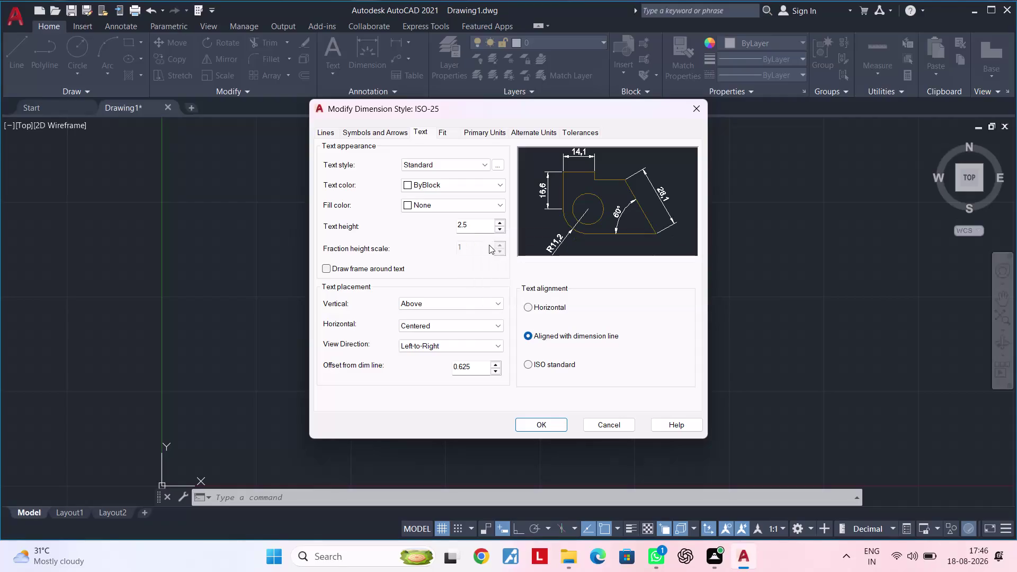
Change the ISO-25 dimension text height to 228 and close the Dimension Style Manager.
drag(474, 224, 428, 227)
key(BackSpace)
text(228)
click(552, 429)
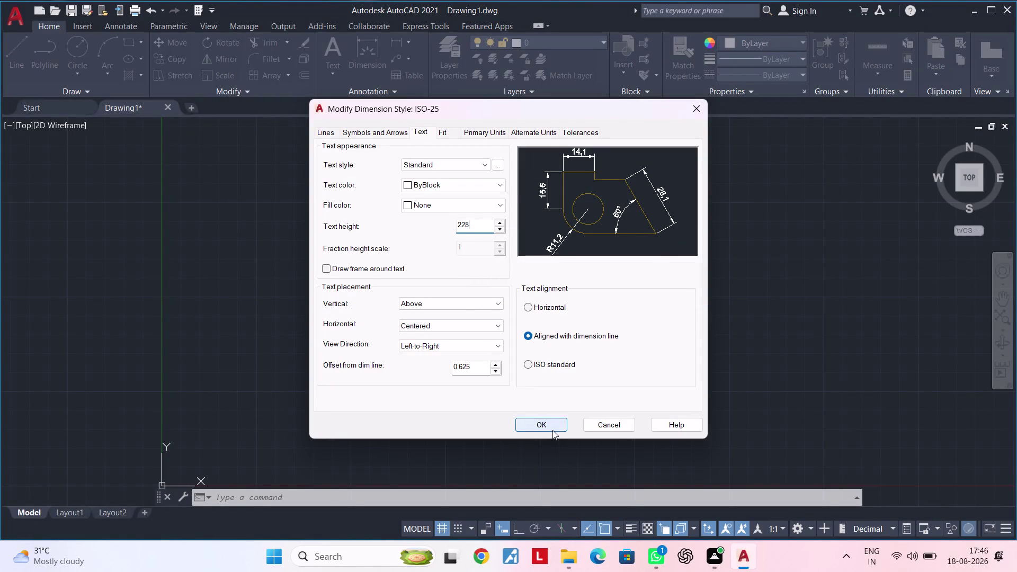
click(670, 205)
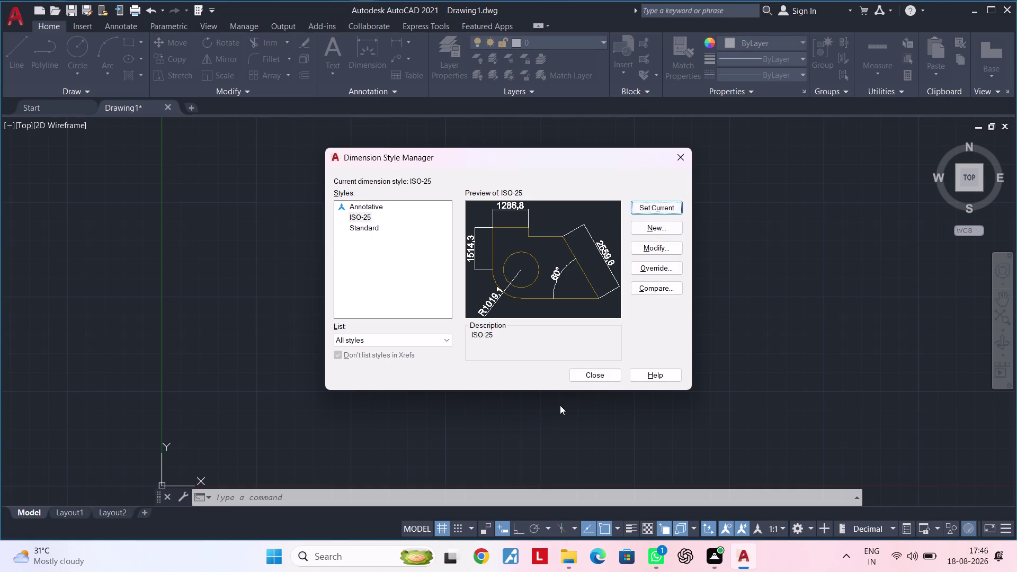
click(592, 374)
scroll(down, 3)
middle_drag(454, 335, 309, 378)
scroll(down, 3)
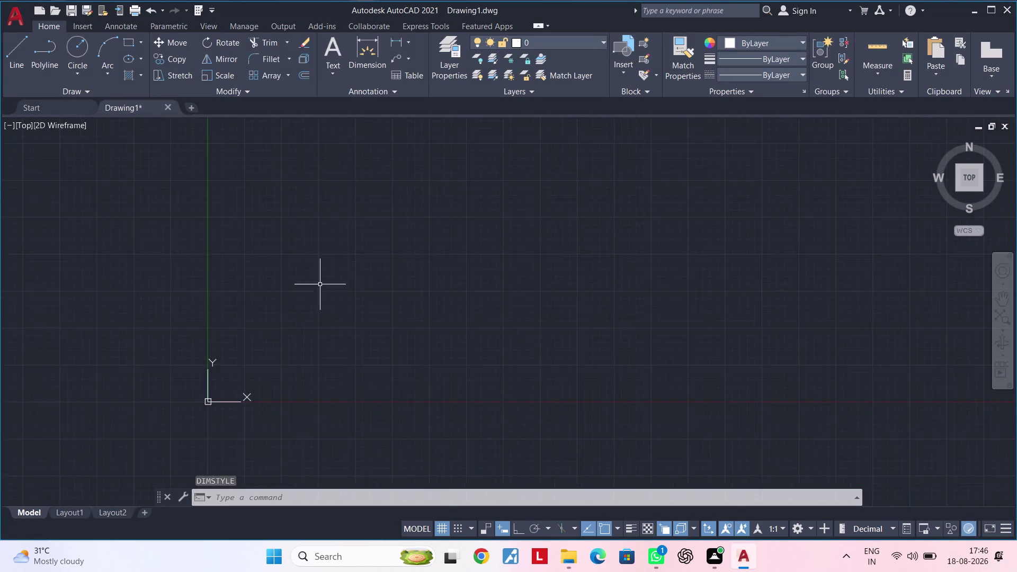
Place a vertical construction line with XLINE's Ver option.
middle_drag(306, 313, 244, 381)
middle_drag(316, 221, 233, 314)
key(Escape)
key(Escape)
middle_drag(316, 182, 281, 274)
key(Escape)
key(Escape)
scroll(down, 3)
middle_drag(276, 241, 231, 309)
key(Escape)
key(Escape)
key(Escape)
key(Escape)
key(Escape)
key(Escape)
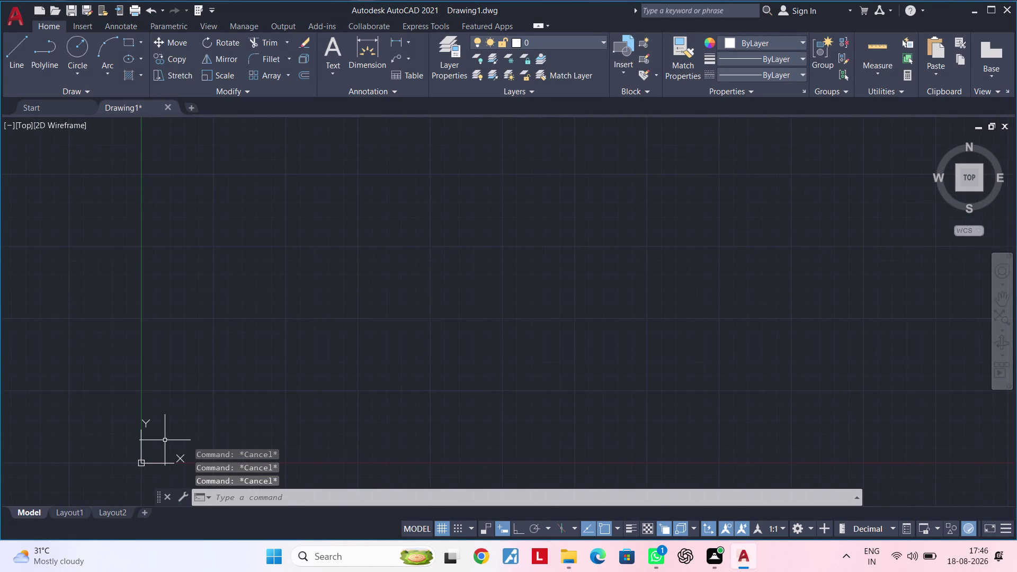
key(Escape)
key(Escape)
key(Escape)
scroll(down, 3)
middle_drag(342, 253, 204, 443)
middle_drag(289, 230, 255, 319)
key(Escape)
key(Escape)
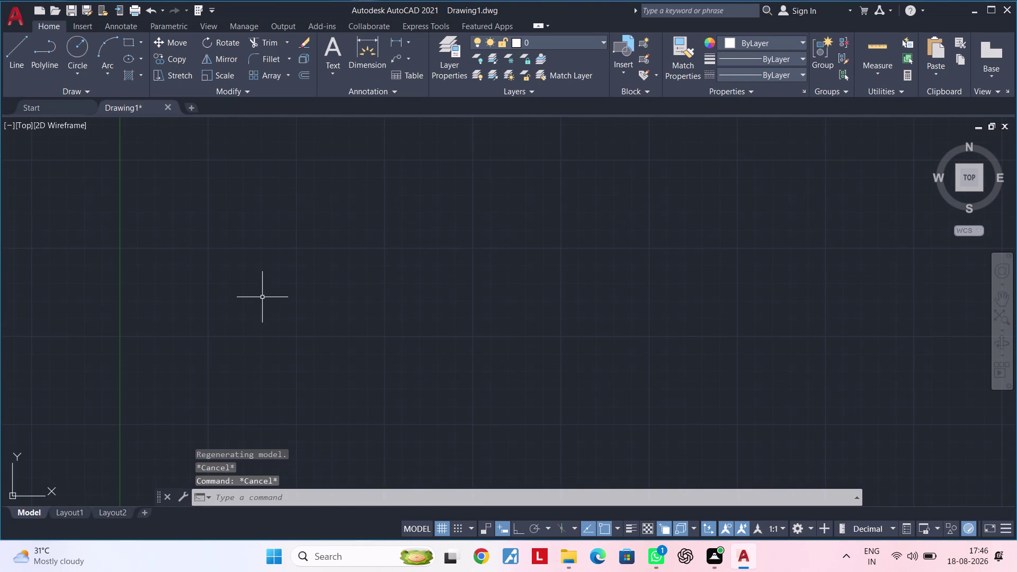
key(x)
key(l)
key(space)
text(v)
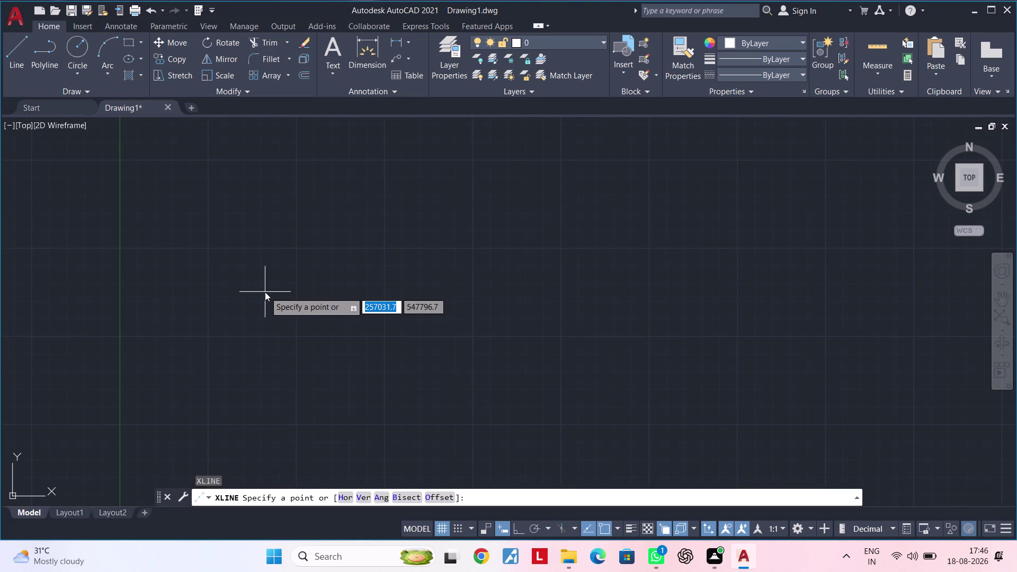
key(space)
click(350, 273)
key(Escape)
key(Escape)
Offset the vertical line 2800 units to the right.
middle_drag(394, 232, 372, 293)
scroll(down, 3)
middle_drag(362, 287, 320, 304)
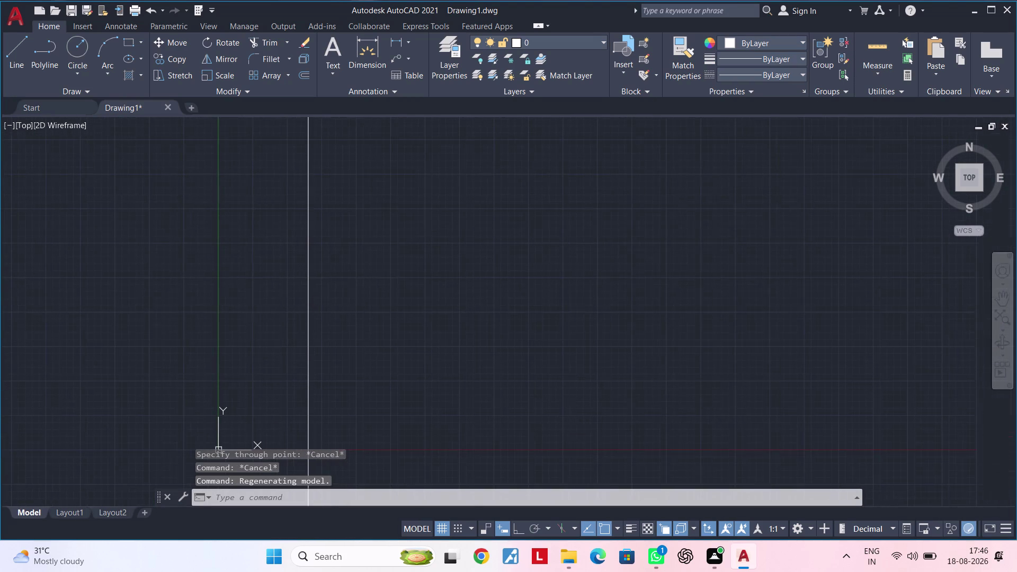
key(Escape)
key(Escape)
key(Escape)
key(Escape)
key(Escape)
key(Escape)
key(Escape)
key(Escape)
key(Escape)
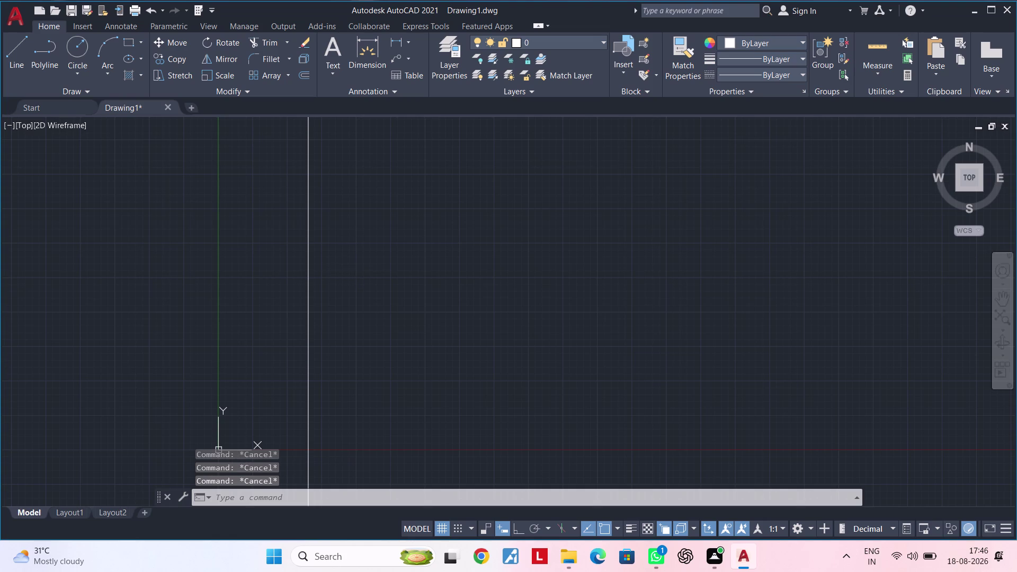
key(Escape)
key(x)
key(l)
key(space)
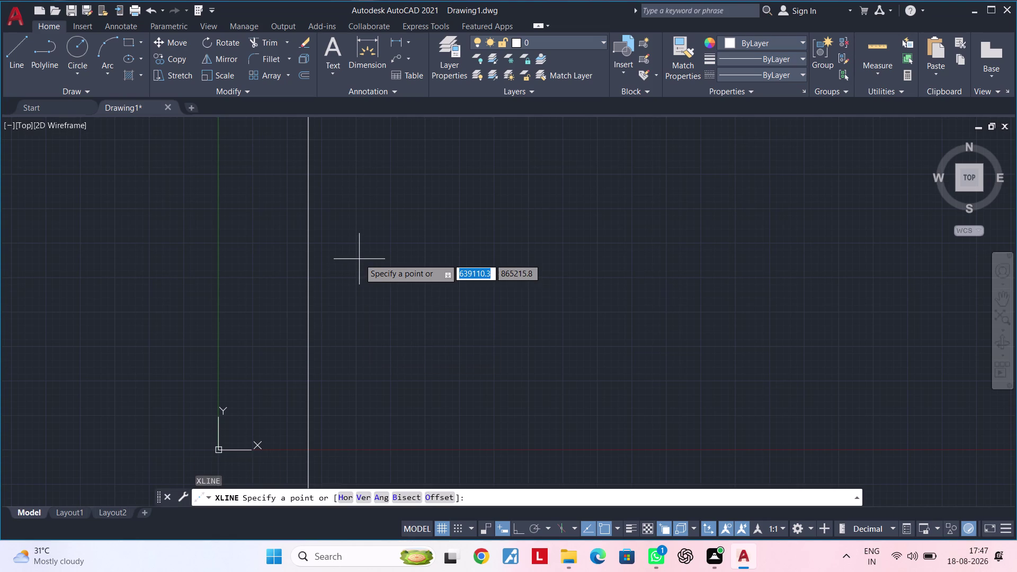
key(Escape)
key(Escape)
middle_drag(329, 216, 323, 266)
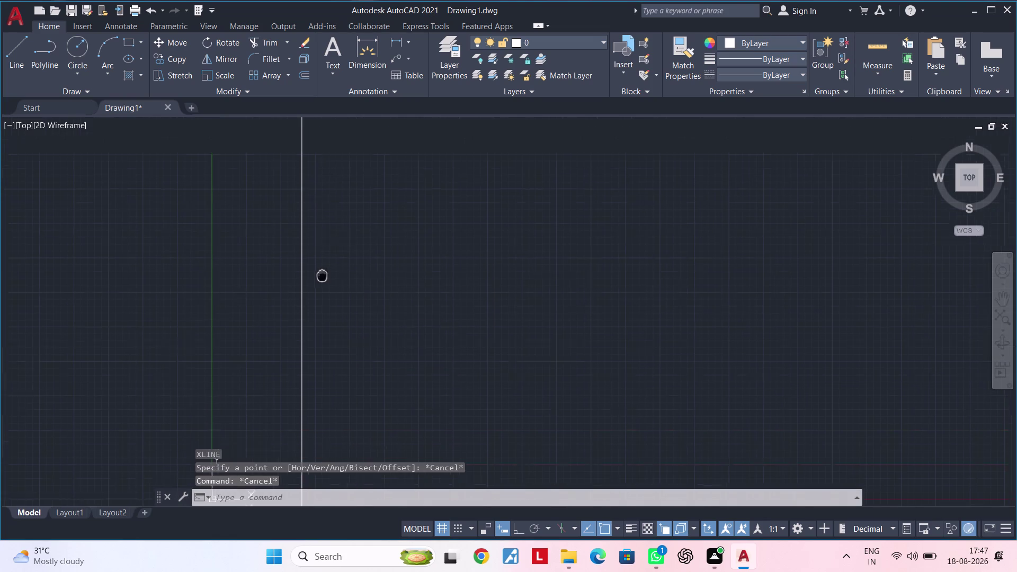
middle_drag(323, 266, 320, 281)
key(Escape)
key(Escape)
text(of)
key(space)
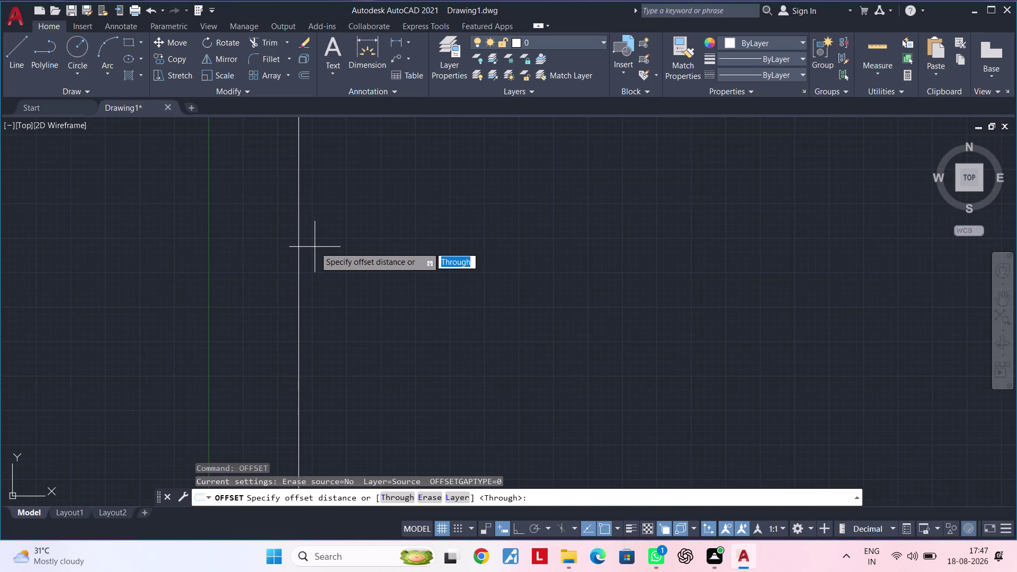
key(Escape)
key(Escape)
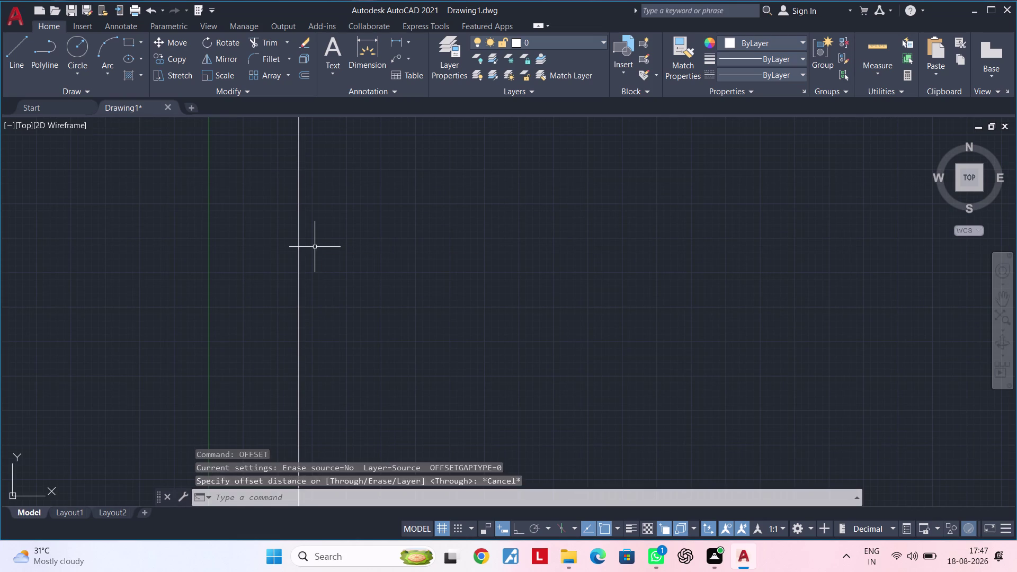
key(Escape)
text(of 2)
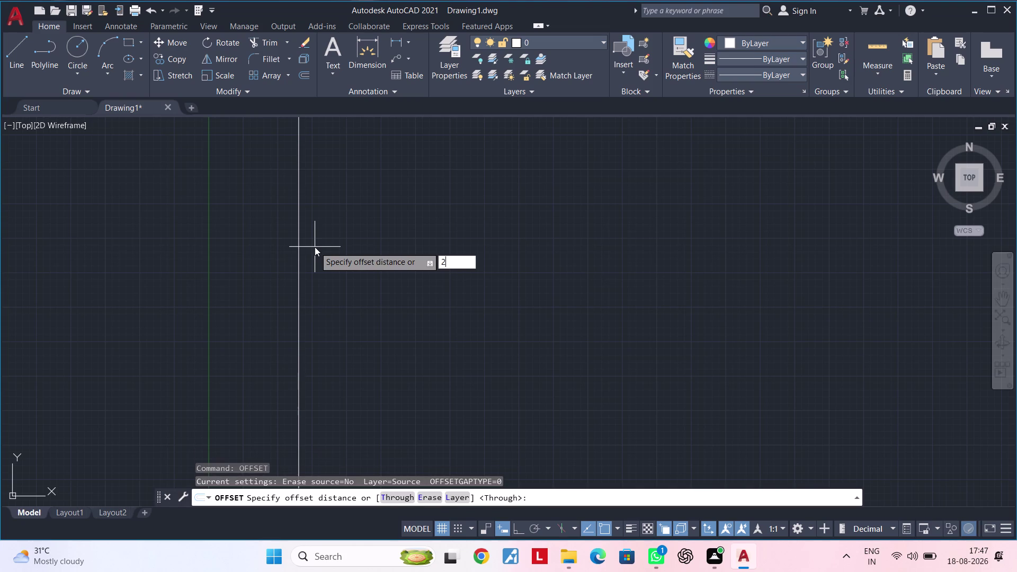
text(800)
key(Return)
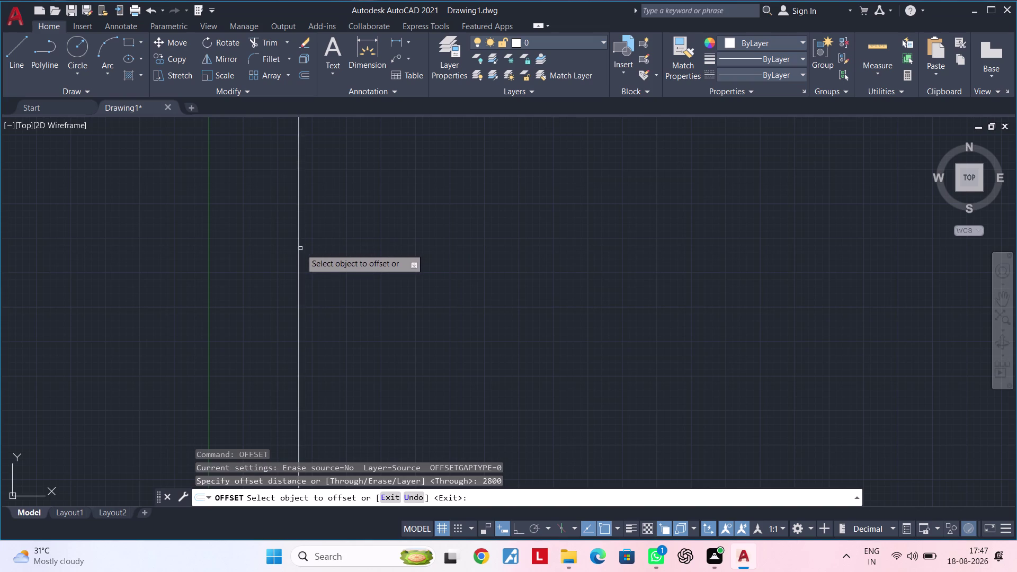
click(300, 248)
click(419, 249)
scroll(up, 3)
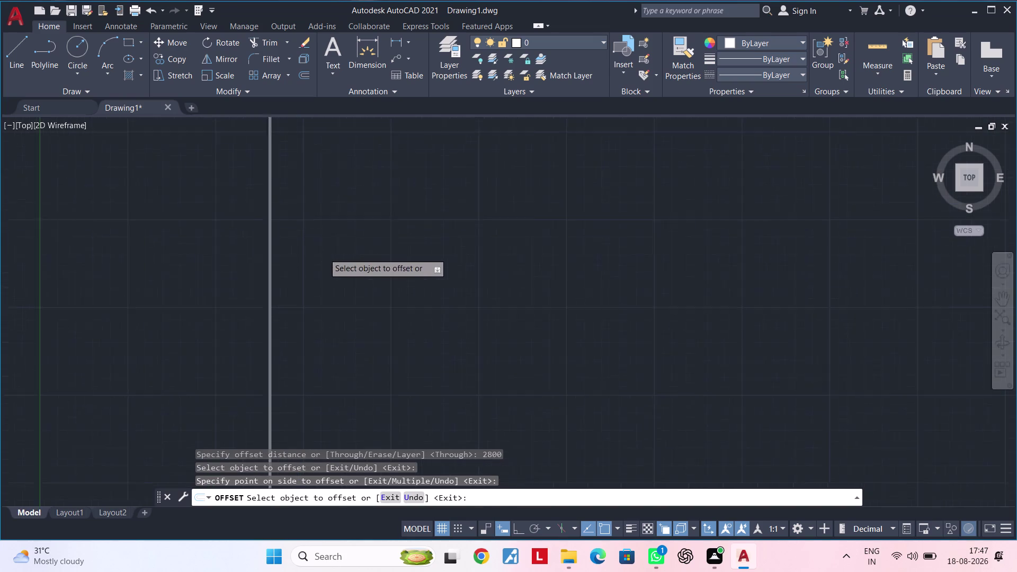
scroll(up, 3)
scroll(up, 3)
middle_drag(177, 274, 551, 287)
scroll(up, 3)
scroll(up, 3)
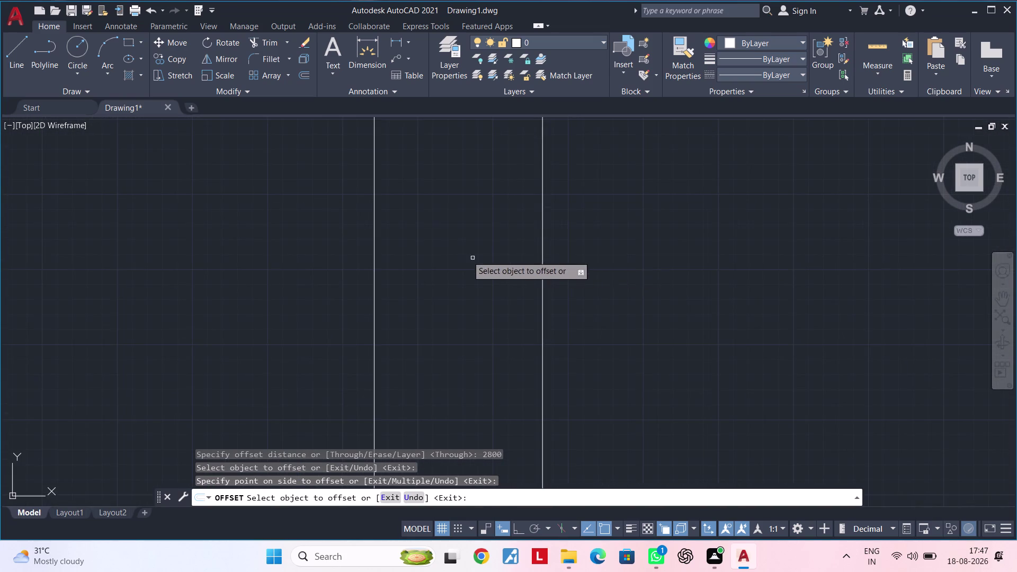
scroll(up, 3)
middle_drag(460, 243, 447, 360)
scroll(down, 3)
middle_drag(450, 295, 433, 374)
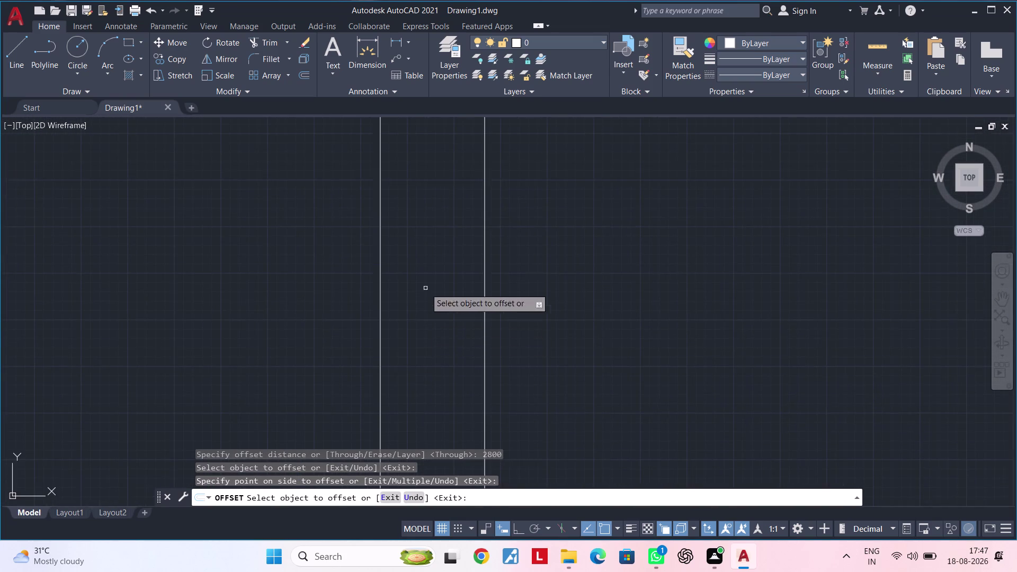
middle_drag(426, 288, 432, 237)
scroll(up, 3)
middle_drag(425, 248, 413, 314)
key(Escape)
key(Escape)
key(Escape)
key(Escape)
key(Escape)
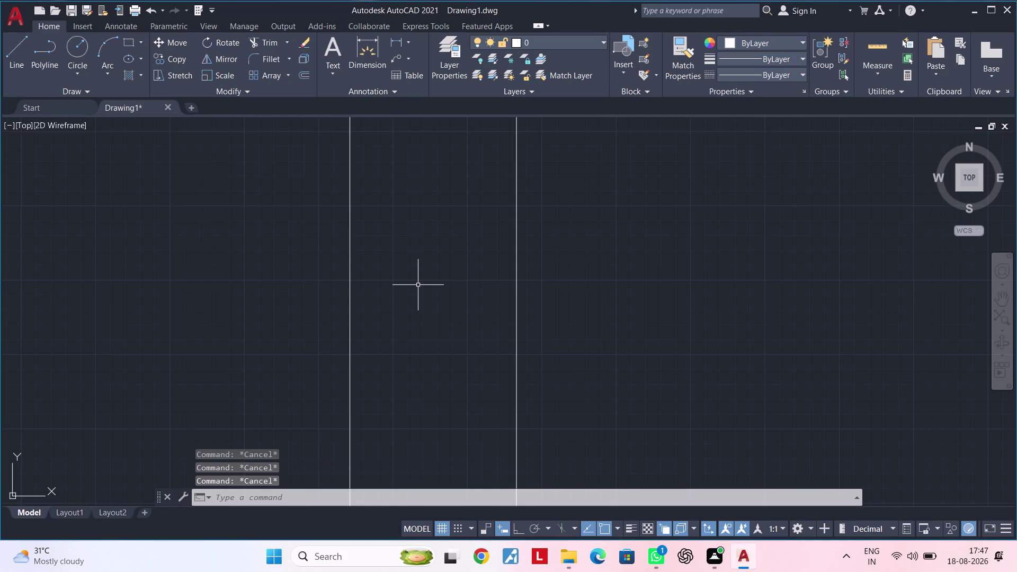
text(xl h)
key(space)
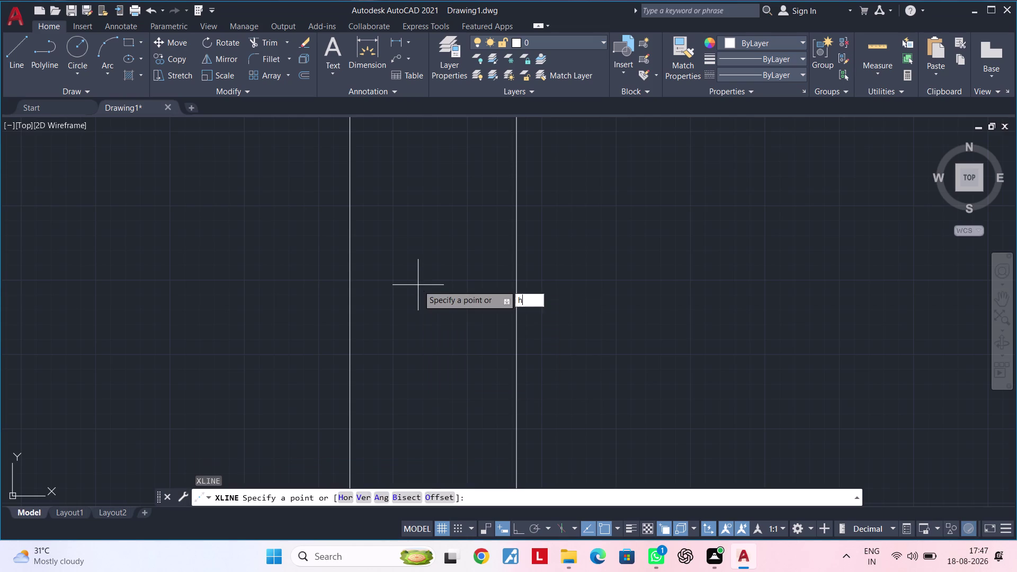
Place a horizontal construction line across both vertical lines.
click(416, 228)
key(Escape)
key(Escape)
Trim the overhanging line ends so the horizontal caps both verticals.
text(tr)
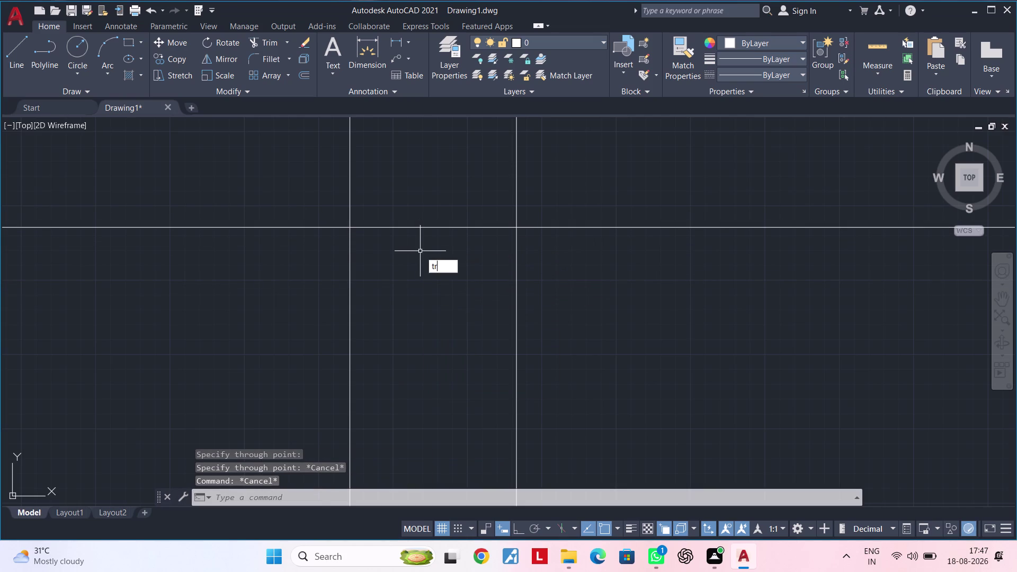
key(space)
drag(267, 178, 560, 185)
drag(579, 187, 580, 192)
drag(582, 205, 585, 269)
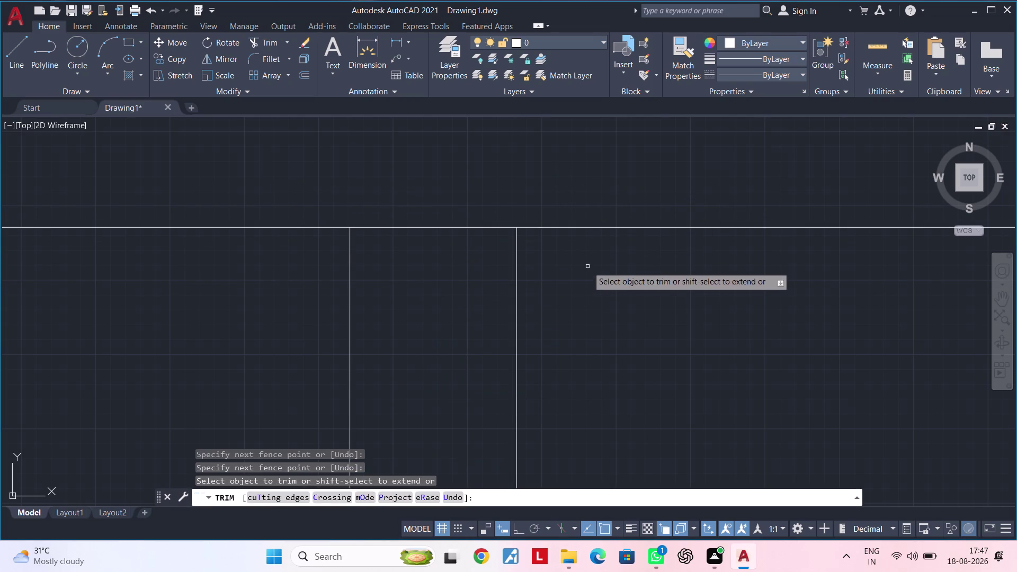
drag(590, 236, 594, 225)
drag(602, 210, 604, 204)
click(605, 203)
click(257, 200)
drag(258, 219, 268, 290)
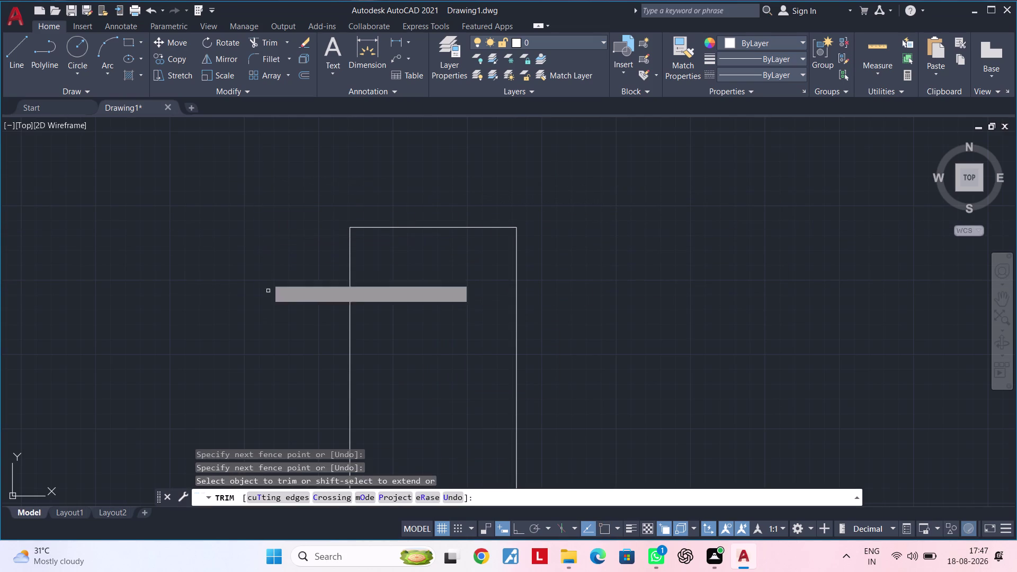
key(Escape)
key(Escape)
scroll(up, 3)
middle_drag(362, 244, 557, 191)
key(Escape)
key(Escape)
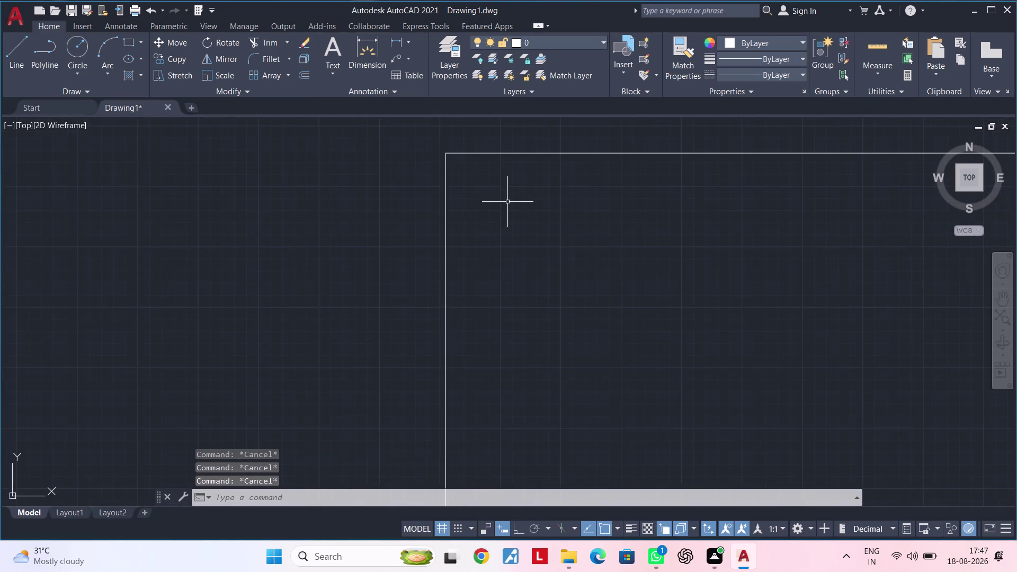
middle_drag(469, 213, 429, 242)
key(Escape)
key(Escape)
middle_drag(427, 219, 383, 260)
key(Escape)
key(Escape)
key(Escape)
key(Escape)
key(Escape)
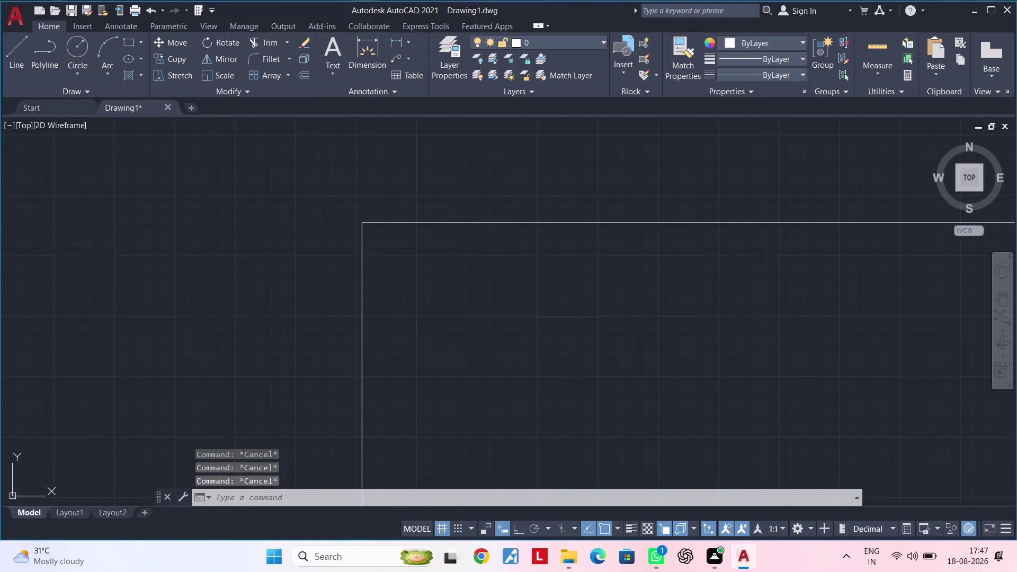
key(Escape)
key(Escape)
key(Escape)
key(Escape)
key(Escape)
key(Escape)
key(Escape)
key(Escape)
key(Escape)
key(Escape)
key(Escape)
key(Escape)
key(Escape)
key(Escape)
key(Escape)
text(of 45)
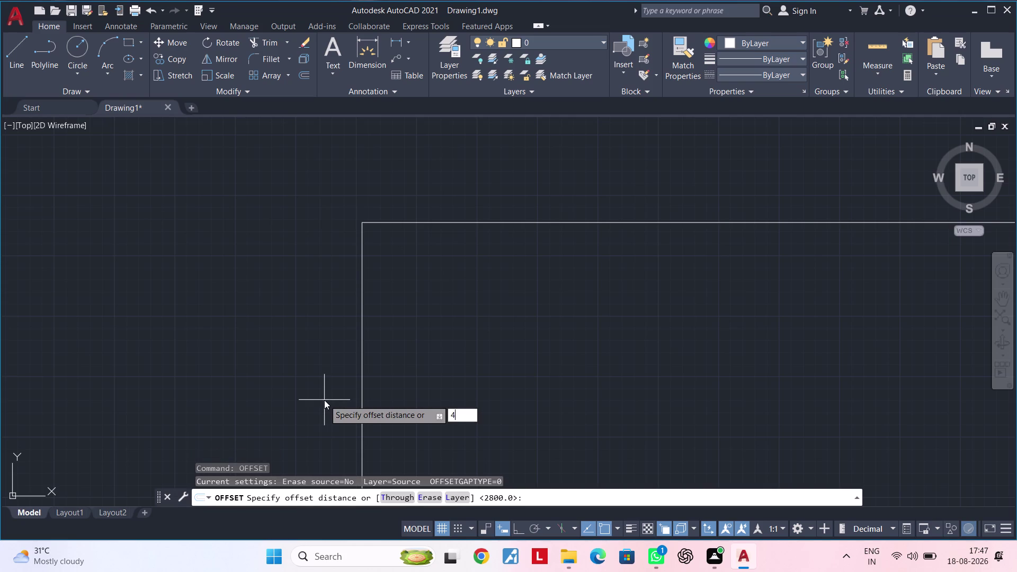
Offset the left wall line 450 into the outline, then copy the counter line at 50.
text(0)
key(Return)
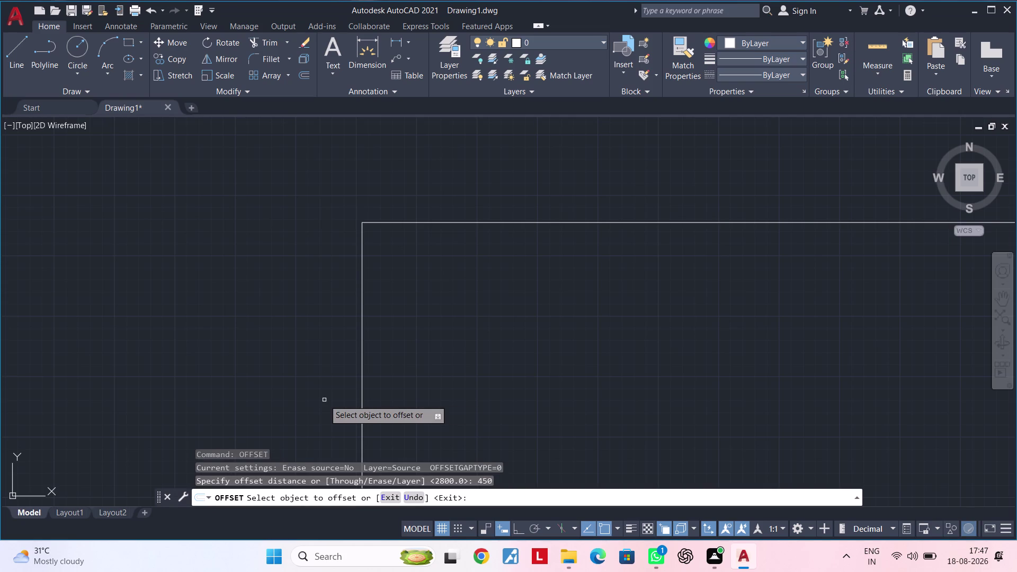
click(361, 287)
click(442, 279)
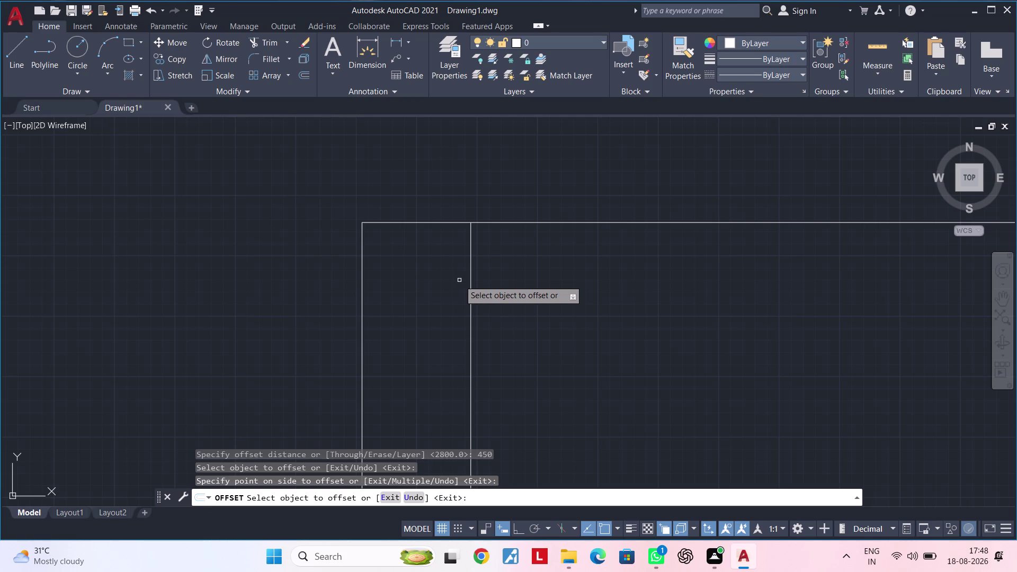
key(space)
key(space)
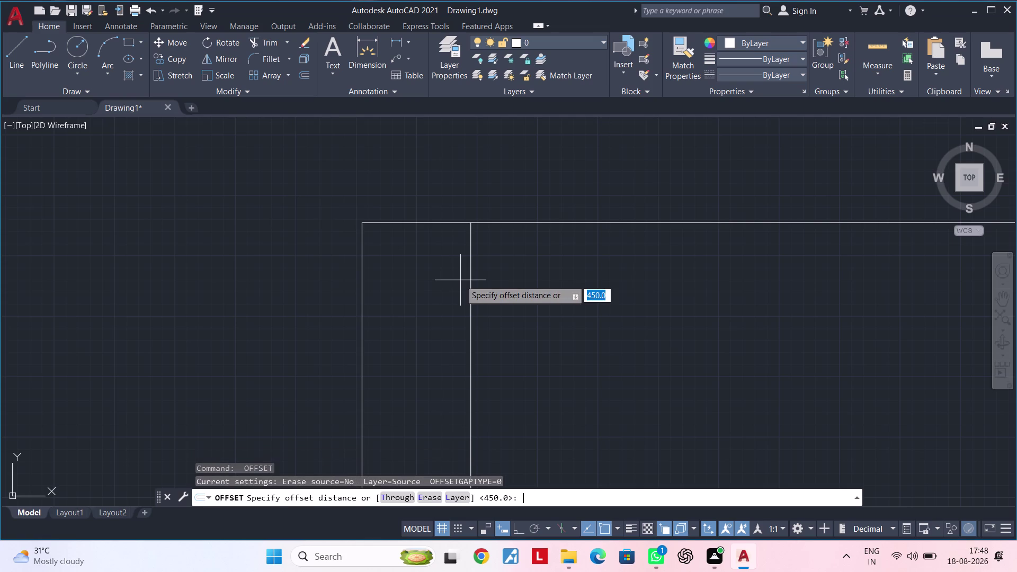
text(50)
key(Return)
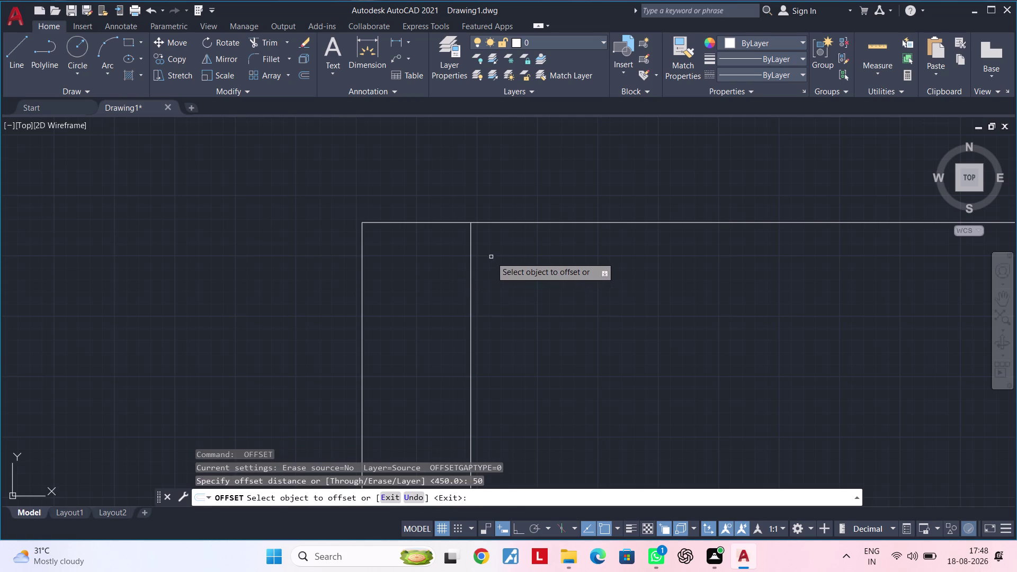
click(470, 261)
click(532, 255)
middle_drag(532, 255, 392, 272)
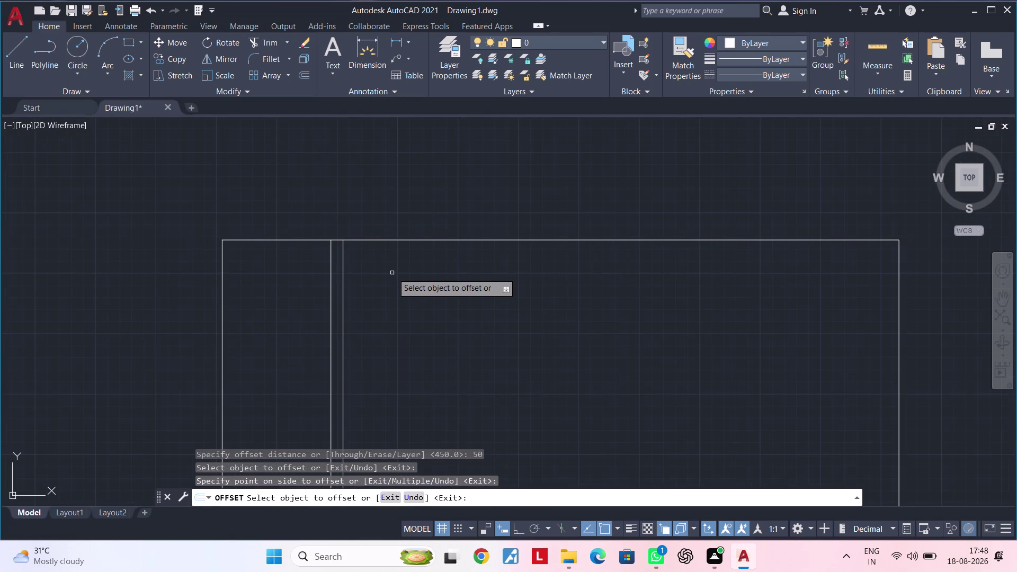
Add parallel vertical lines to the right at 500, then 400 from the newest line.
key(space)
key(space)
key(5)
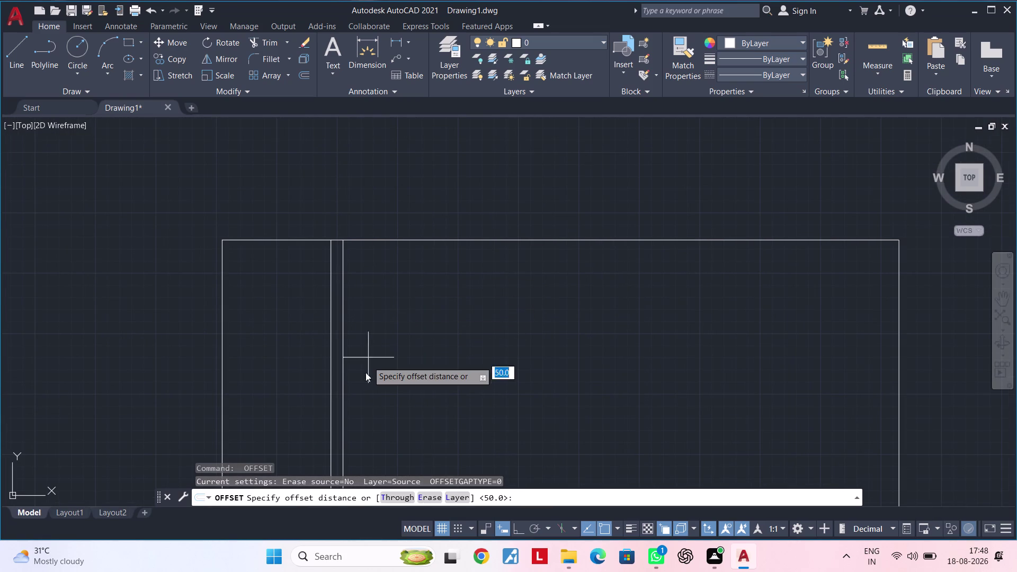
text(00)
key(Return)
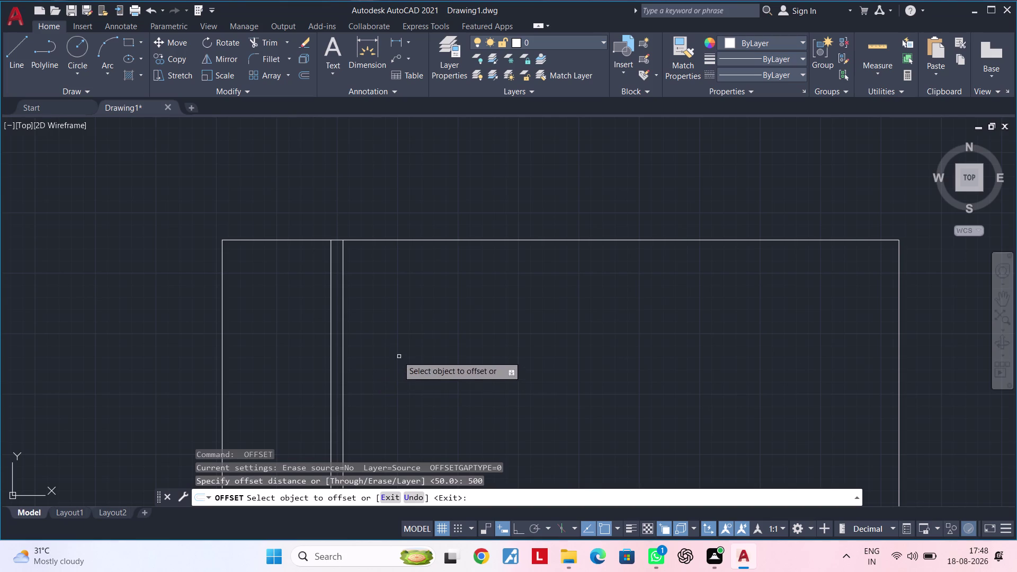
click(343, 305)
click(462, 301)
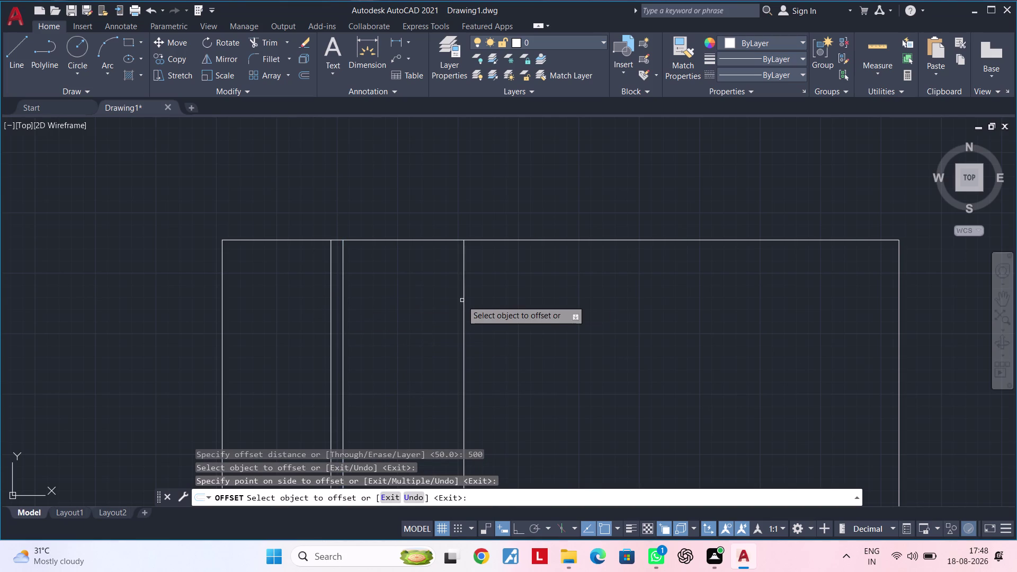
key(space)
key(space)
text(40)
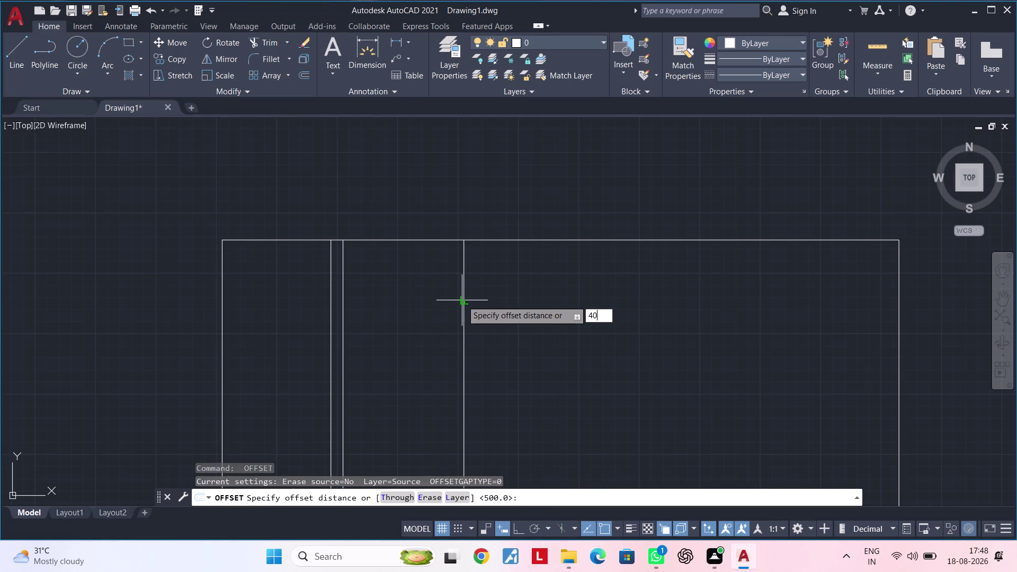
text(0)
key(Return)
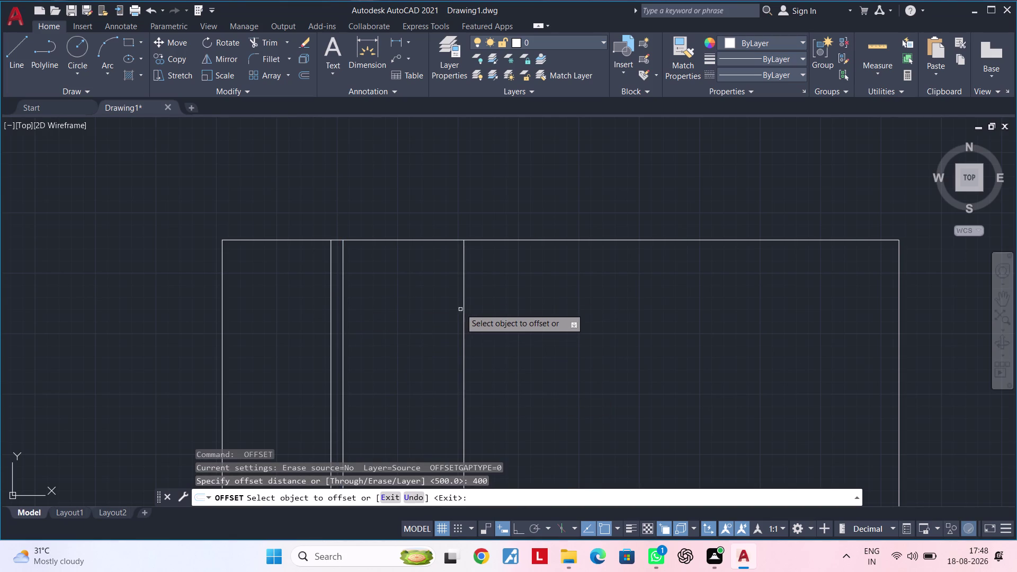
click(462, 302)
click(587, 300)
middle_drag(641, 304, 602, 314)
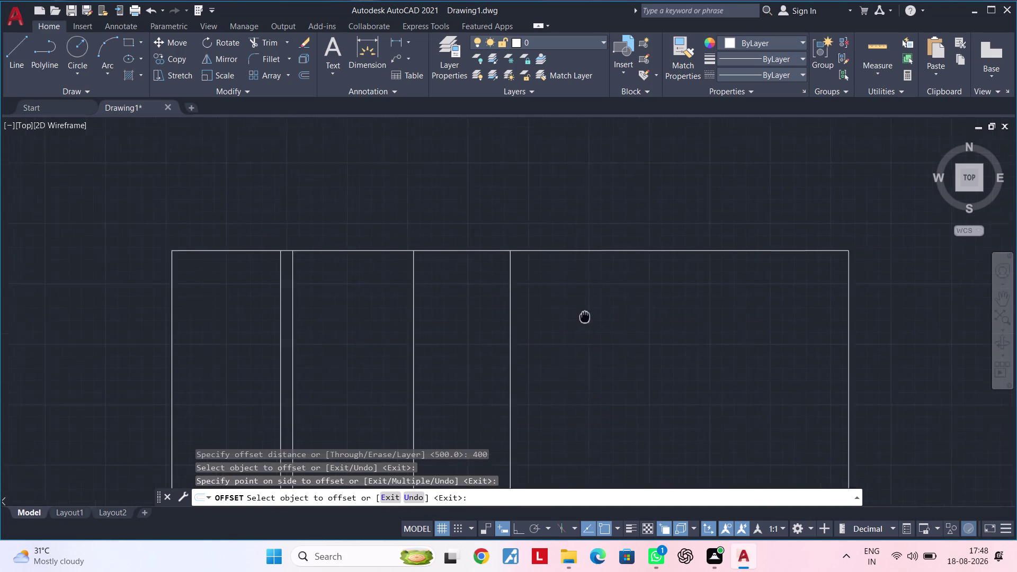
middle_drag(602, 314, 519, 319)
Offset the newest vertical line 600 to the right, then 150 further right.
key(space)
key(space)
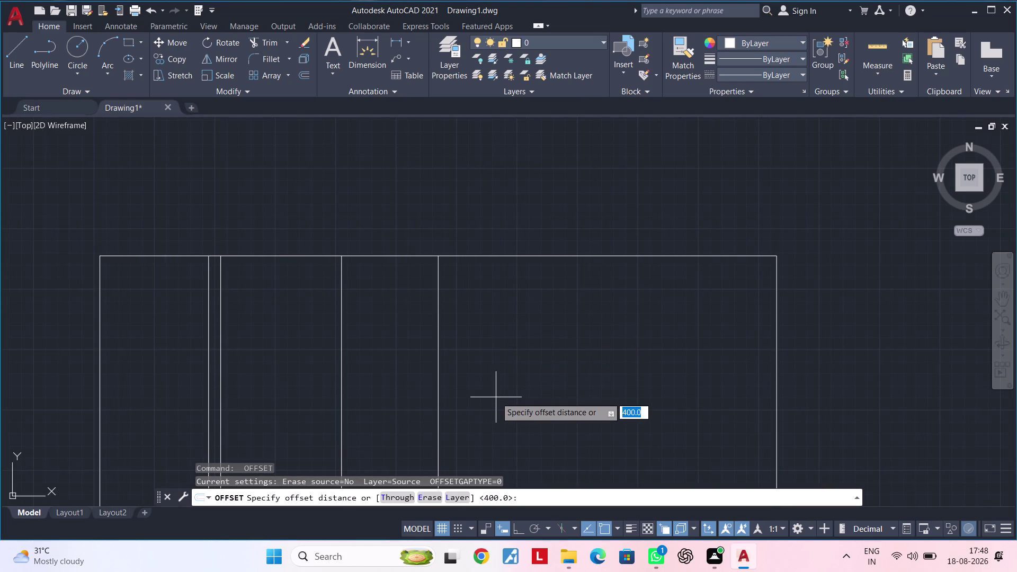
text(600)
key(Return)
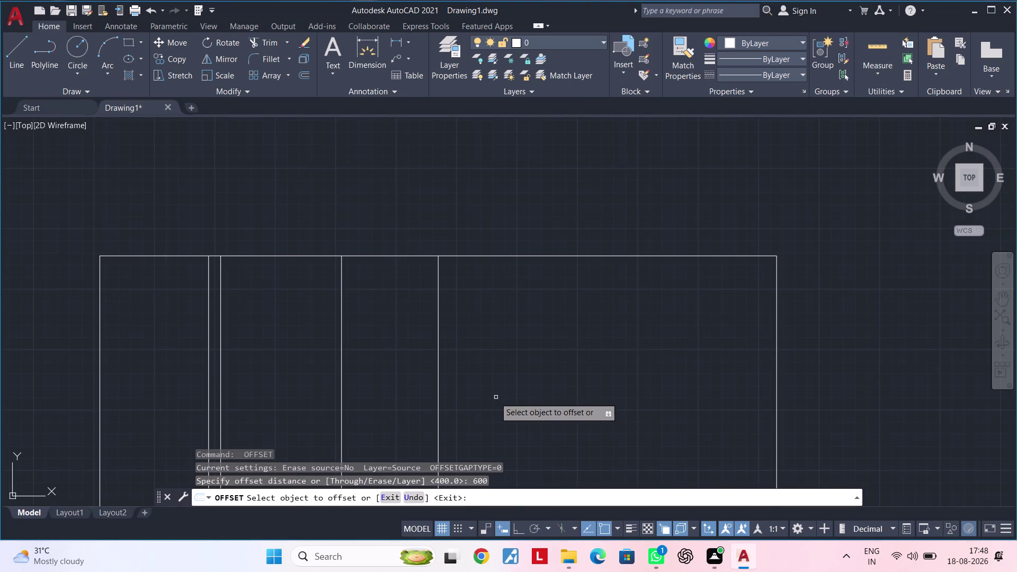
click(439, 323)
click(531, 315)
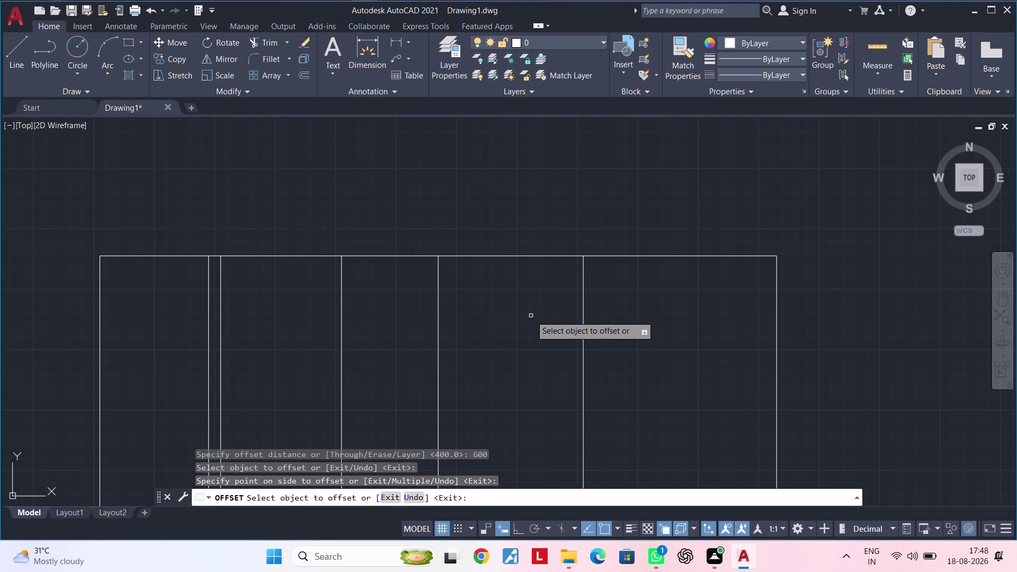
key(space)
key(space)
text(15)
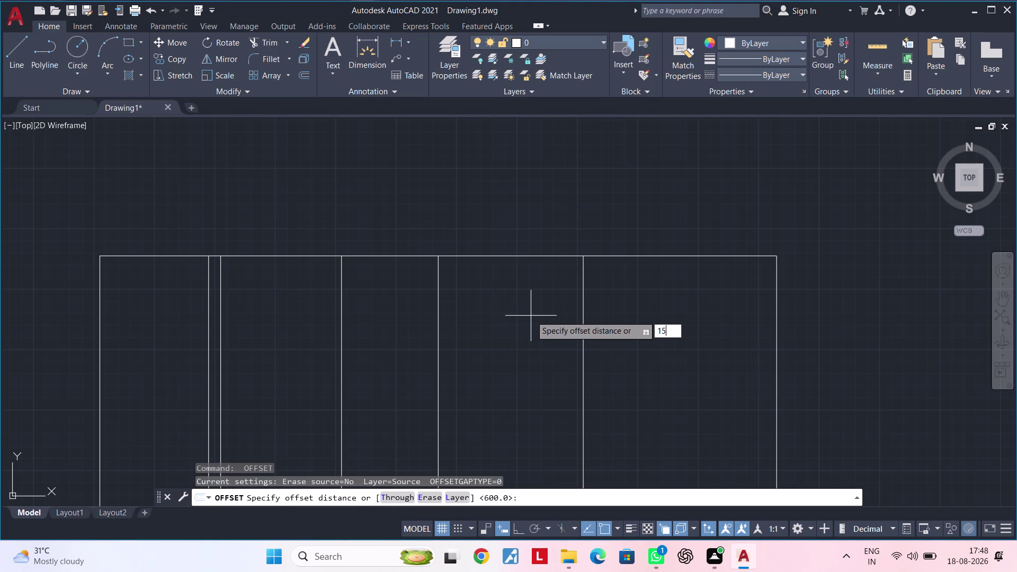
text(0)
key(Return)
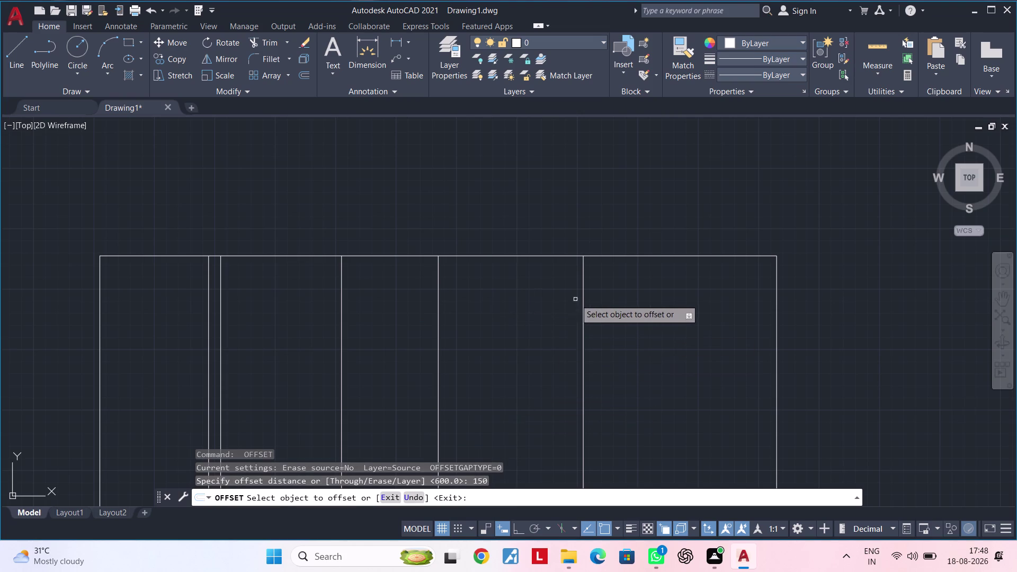
click(583, 294)
click(640, 288)
middle_drag(639, 289, 617, 298)
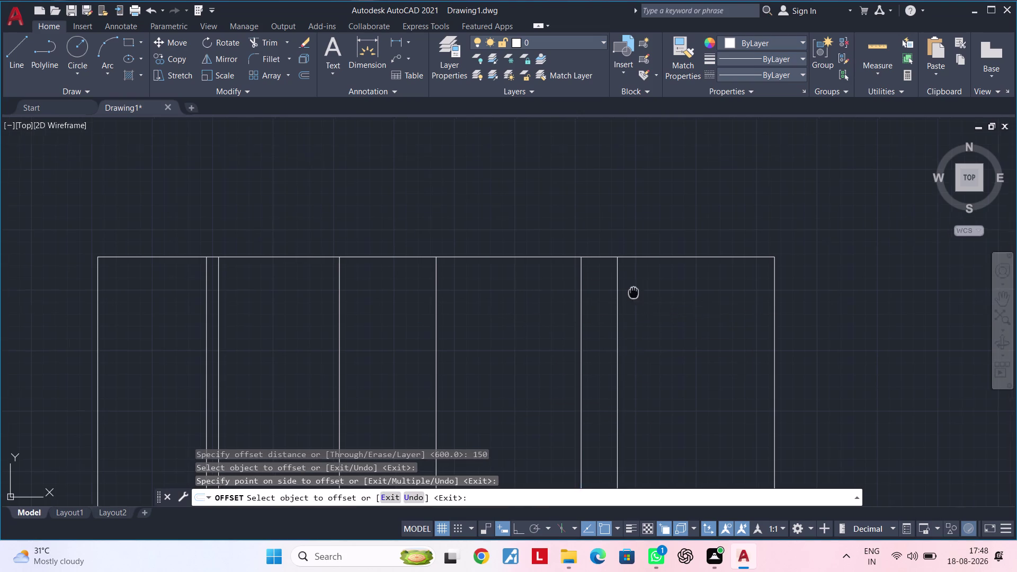
middle_drag(617, 297, 529, 316)
Add a 50 offset line to the right, then abandon a further 600 offset.
key(space)
key(space)
text(50)
key(Return)
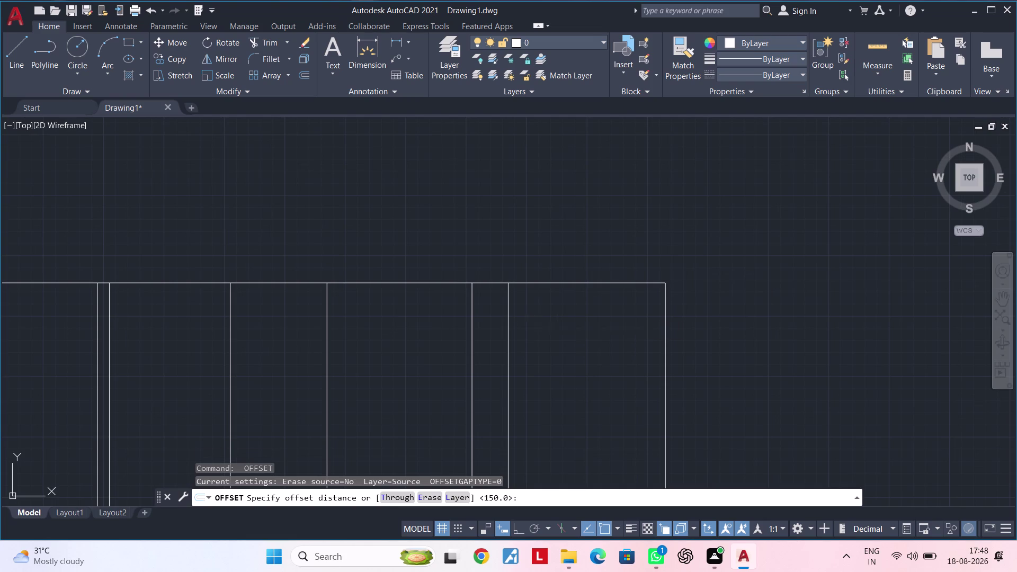
click(510, 314)
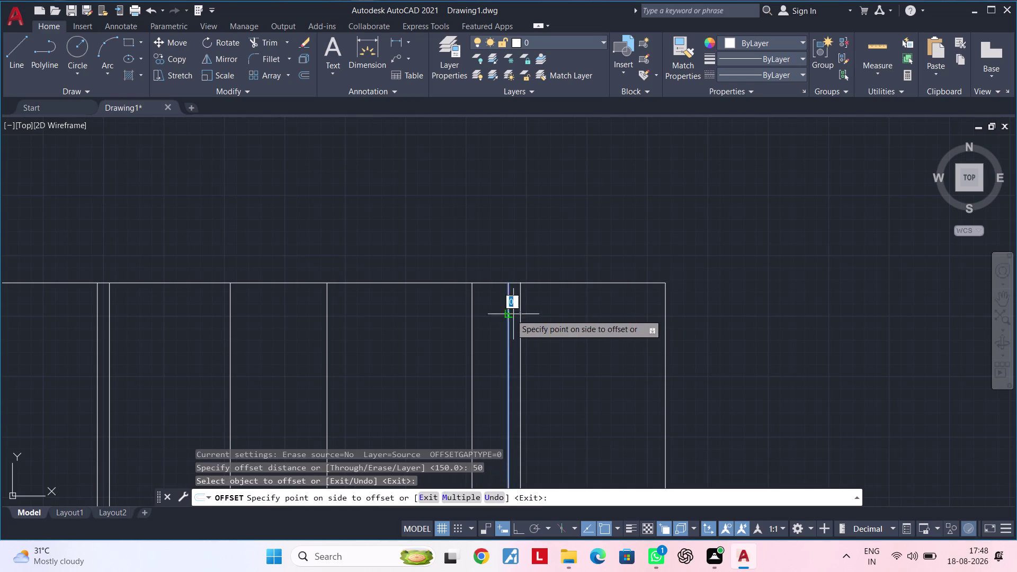
click(557, 314)
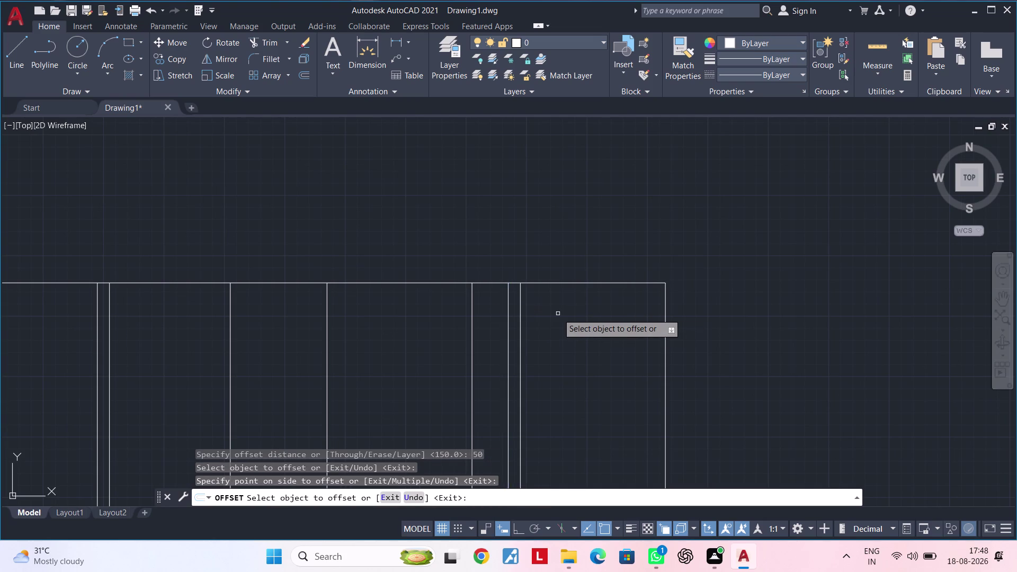
key(space)
key(space)
text(6)
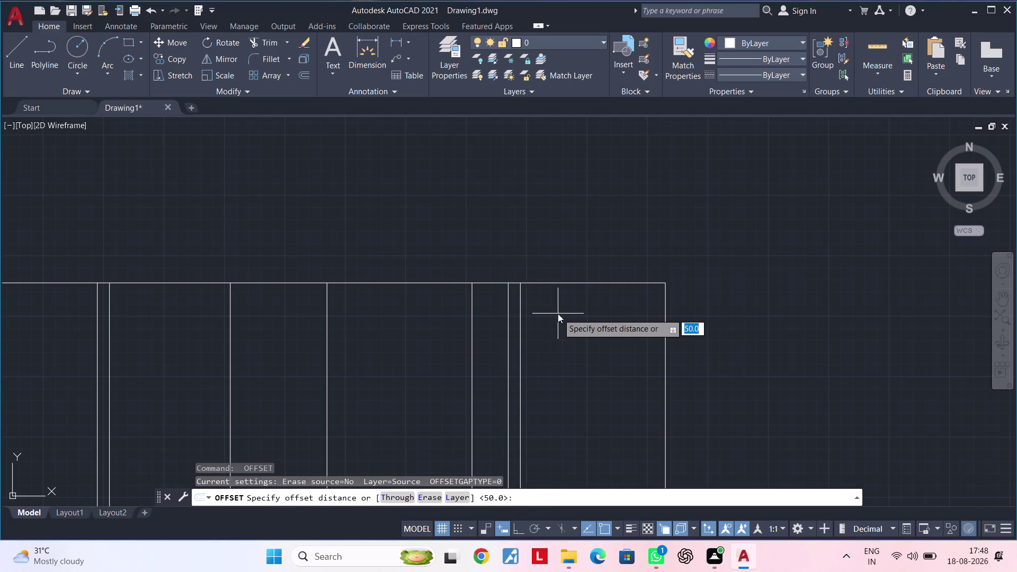
text(00)
key(Return)
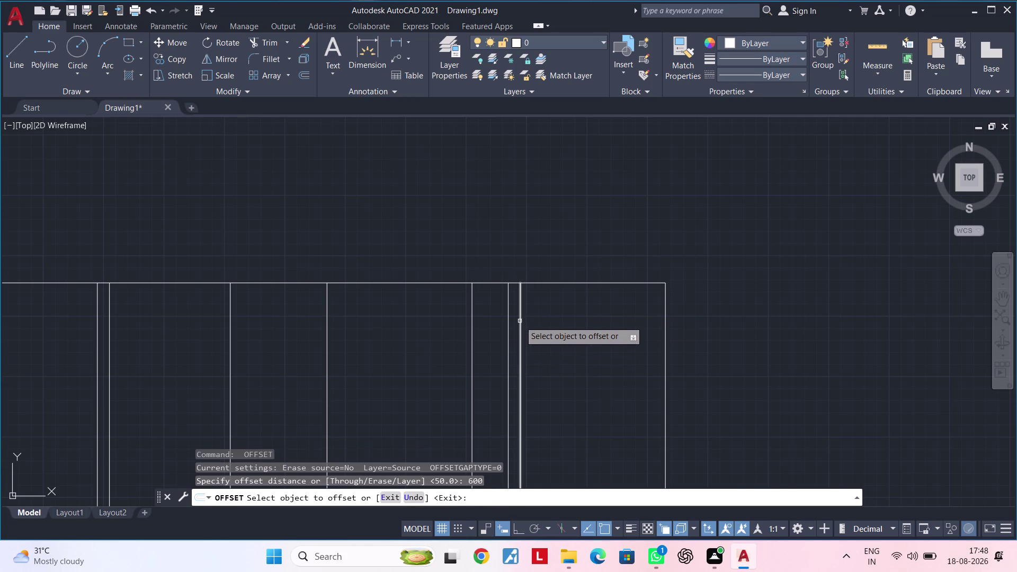
click(519, 321)
key(Escape)
Cancel the active command and re-centre the counter plan in view.
key(Escape)
scroll(down, 3)
middle_drag(614, 339, 700, 310)
key(Escape)
scroll(up, 3)
middle_drag(627, 311, 619, 348)
key(Escape)
key(Escape)
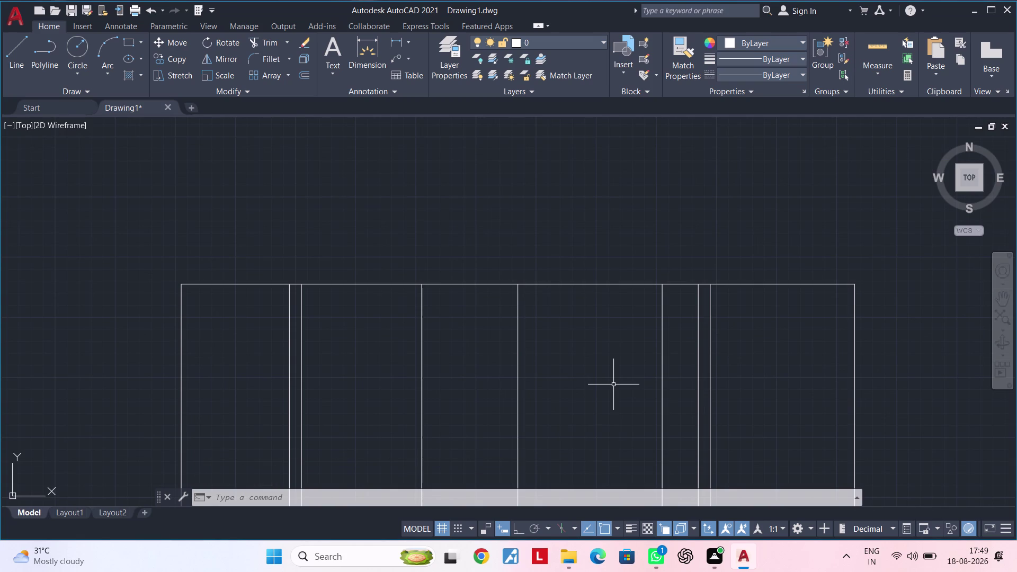
key(Escape)
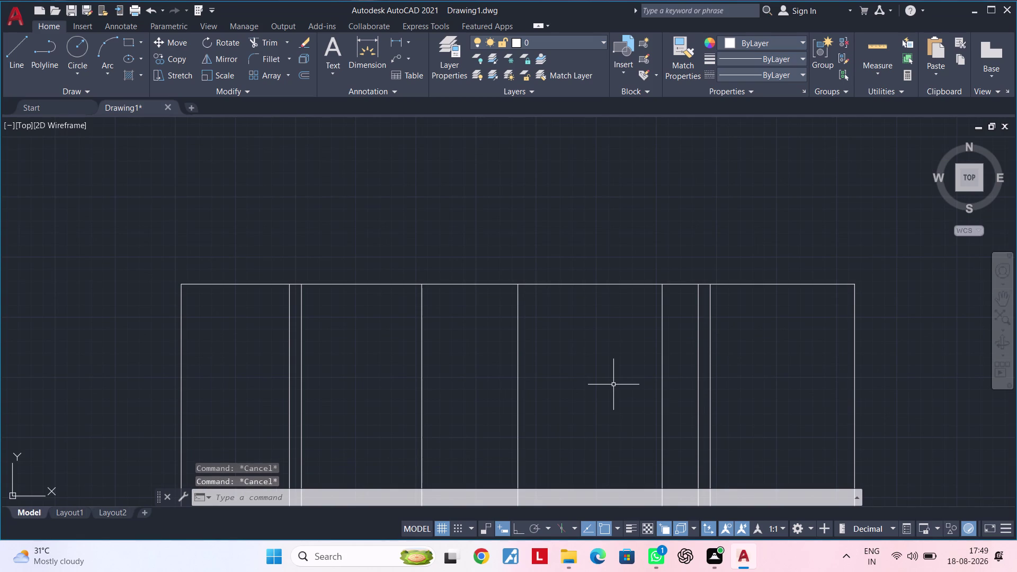
key(Escape)
key(Escape)
key(Escape)
key(Escape)
key(Escape)
key(Escape)
key(Escape)
key(Escape)
key(Escape)
key(Escape)
key(Escape)
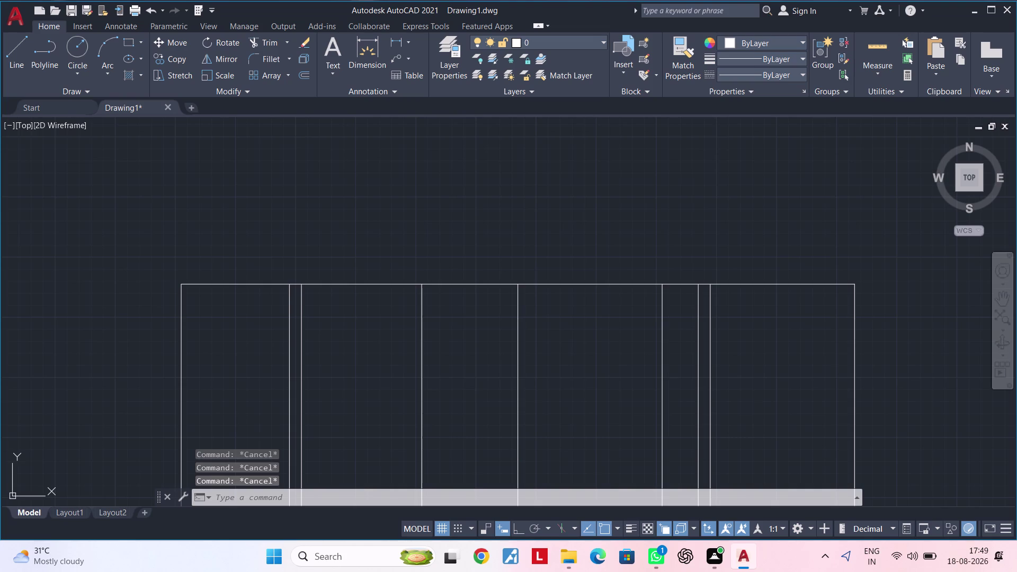
key(Escape)
key(Escape)
key(Escape)
key(Escape)
key(Escape)
key(Escape)
key(Escape)
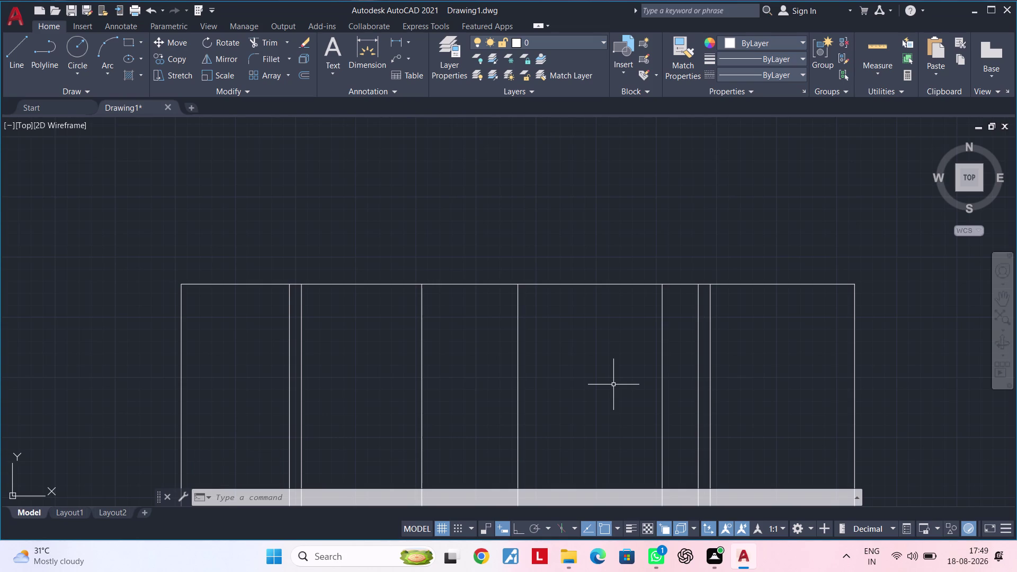
Offset the top edge by 350 with OF, then undo the misplaced copy.
key(Escape)
key(Escape)
key(Escape)
text(o)
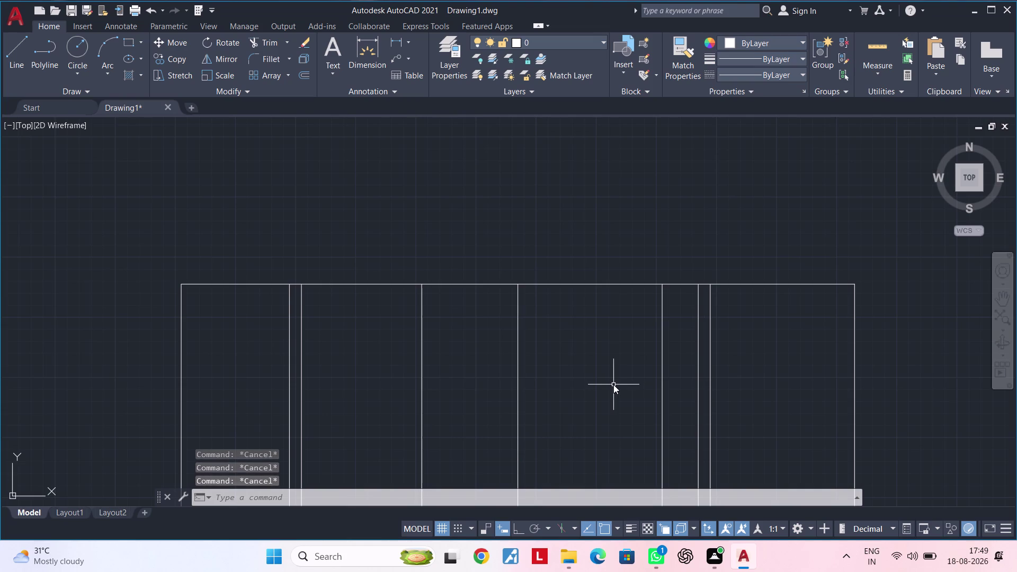
text(f)
key(space)
text(3)
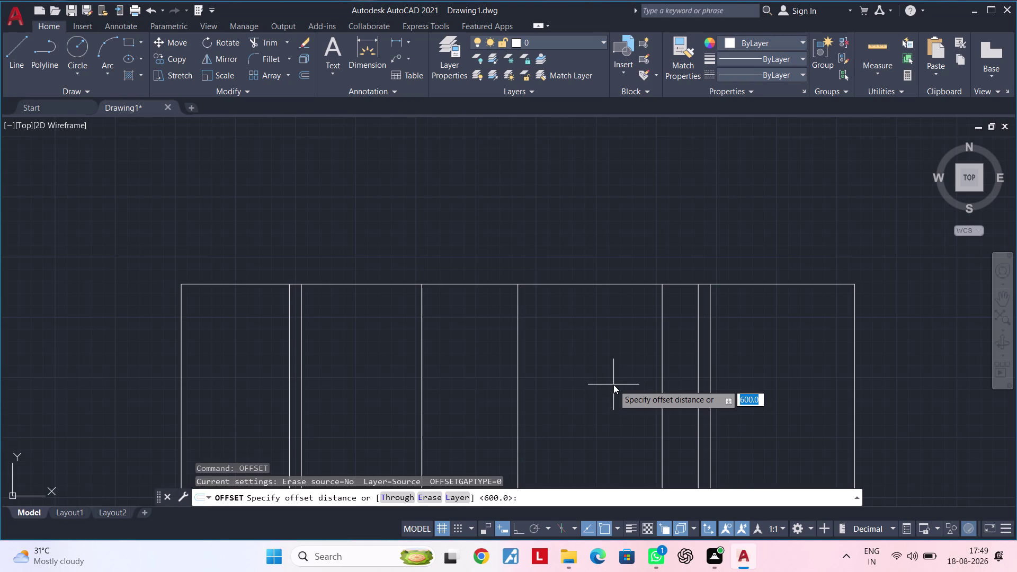
text(50)
key(Return)
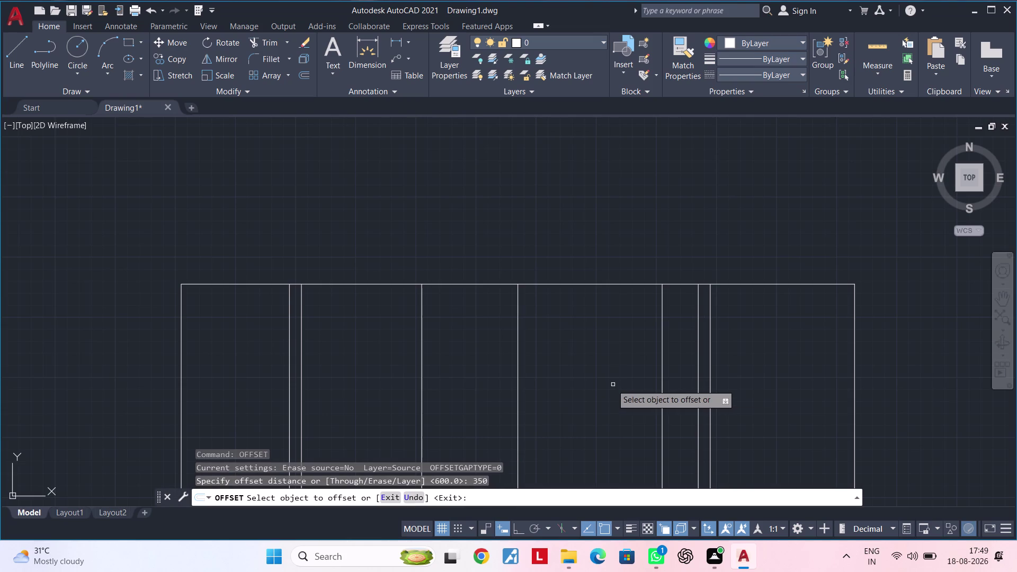
click(258, 284)
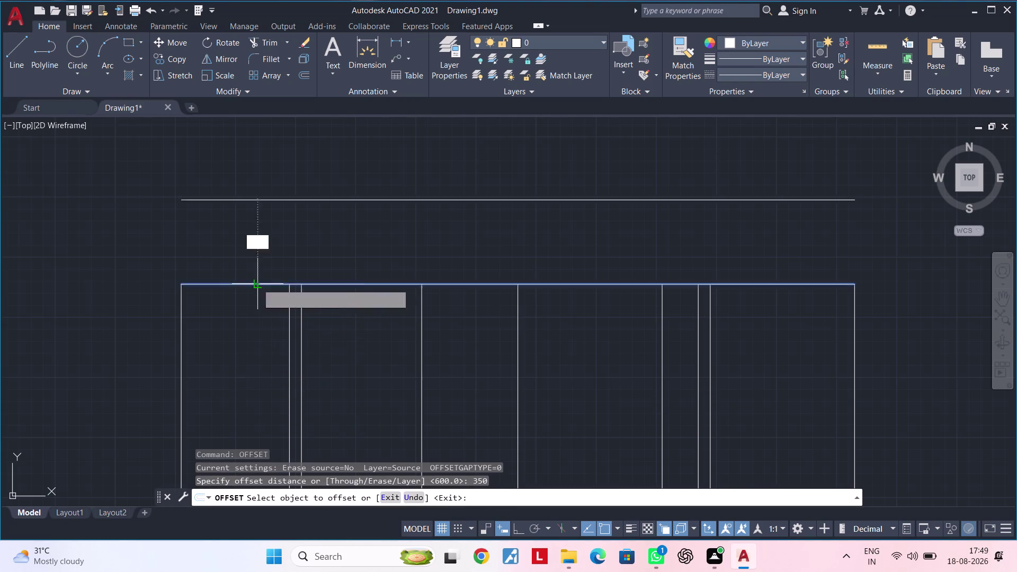
click(266, 355)
middle_drag(270, 354, 334, 253)
middle_drag(330, 284, 331, 272)
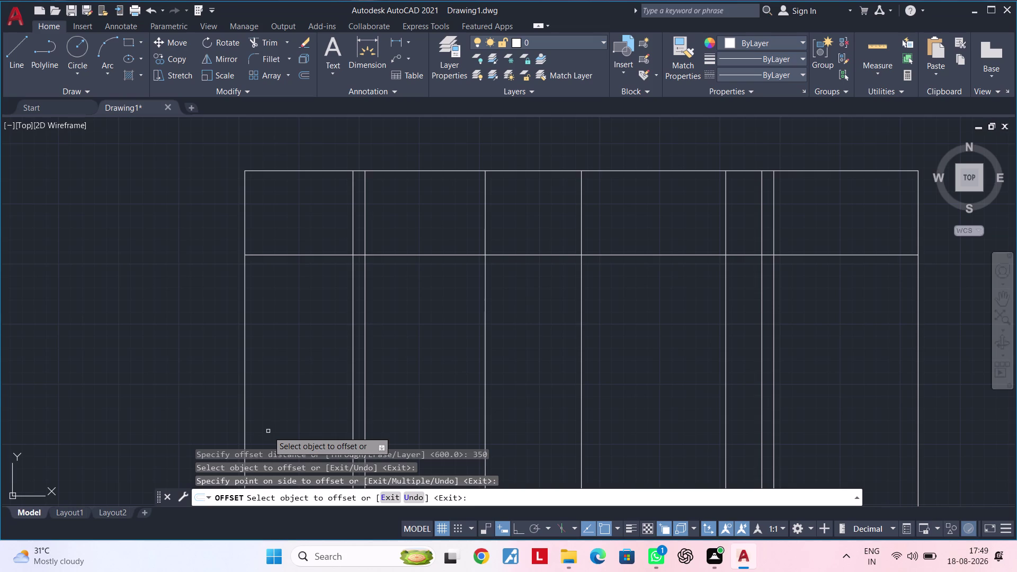
key(ctrl+z)
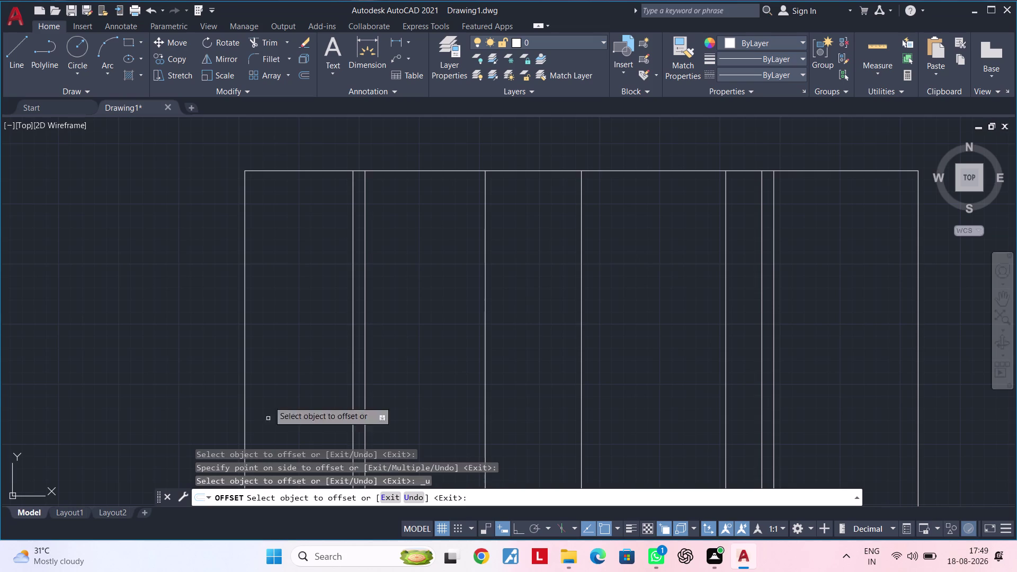
Offset the top edge 790 downward inside the outline.
key(space)
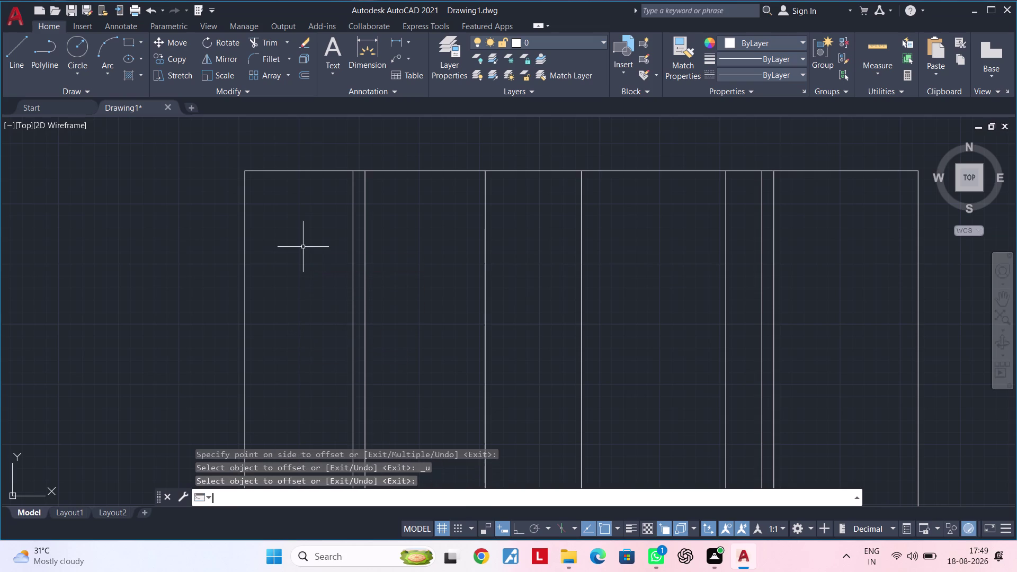
key(space)
text(79)
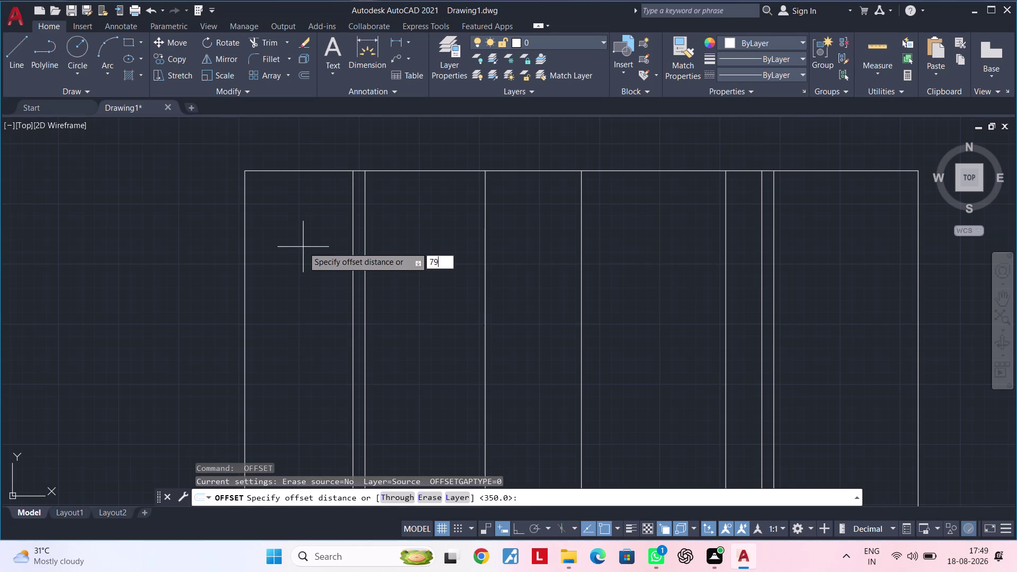
text(0)
key(Return)
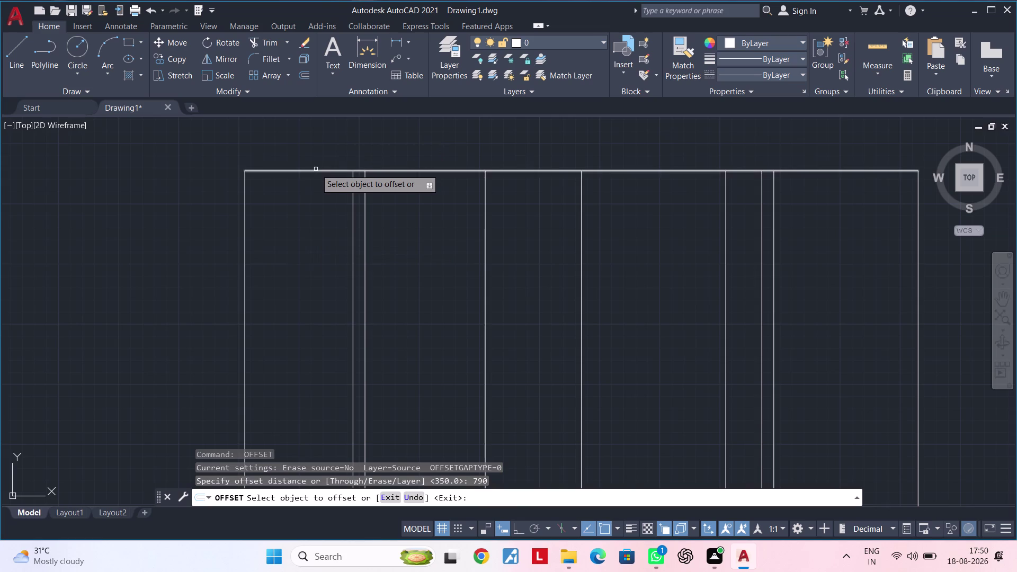
click(316, 169)
click(314, 326)
middle_drag(315, 324, 318, 253)
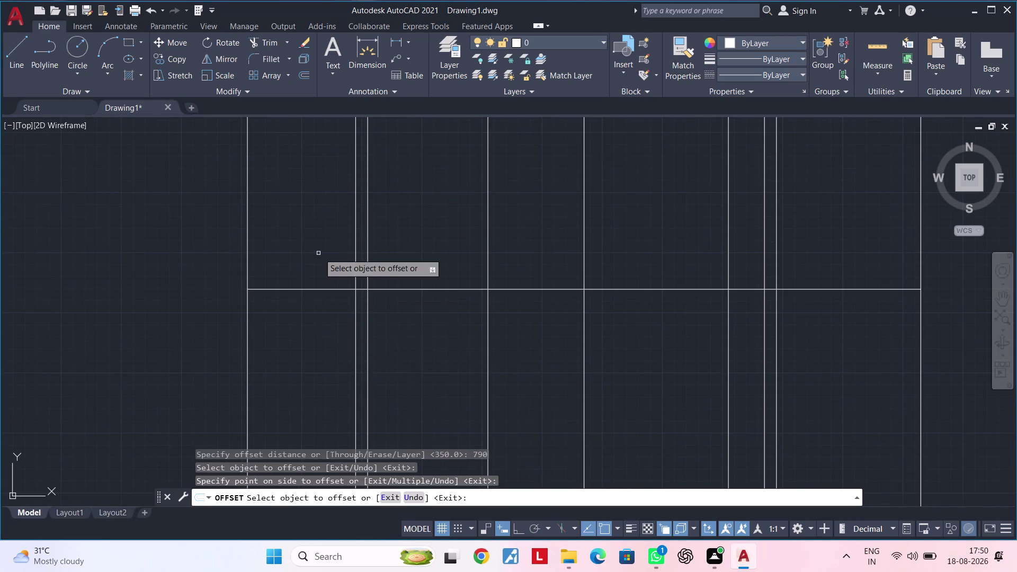
middle_drag(308, 363, 276, 396)
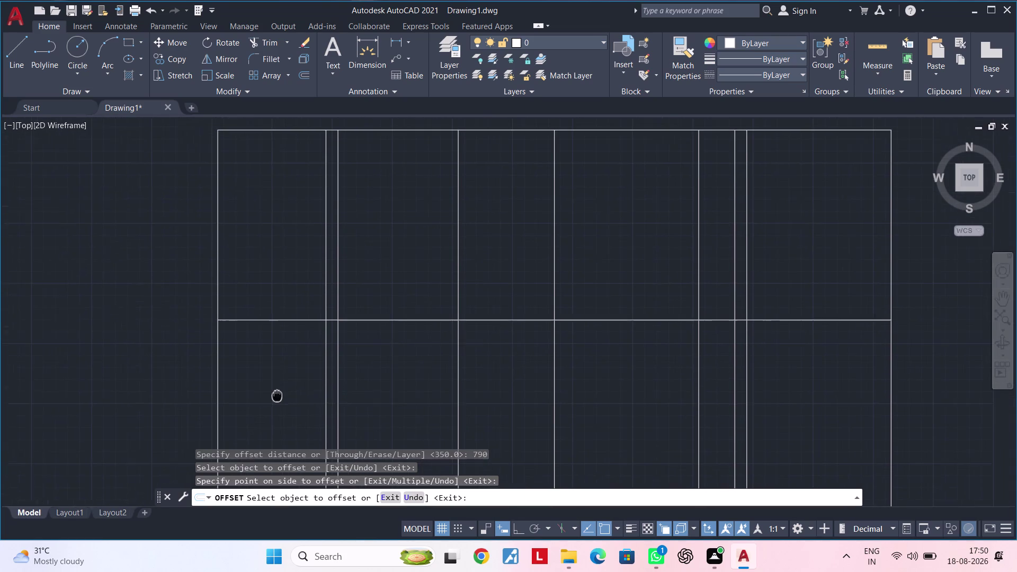
middle_drag(275, 396, 275, 397)
scroll(down, 3)
middle_drag(322, 350, 347, 335)
middle_drag(310, 351, 352, 318)
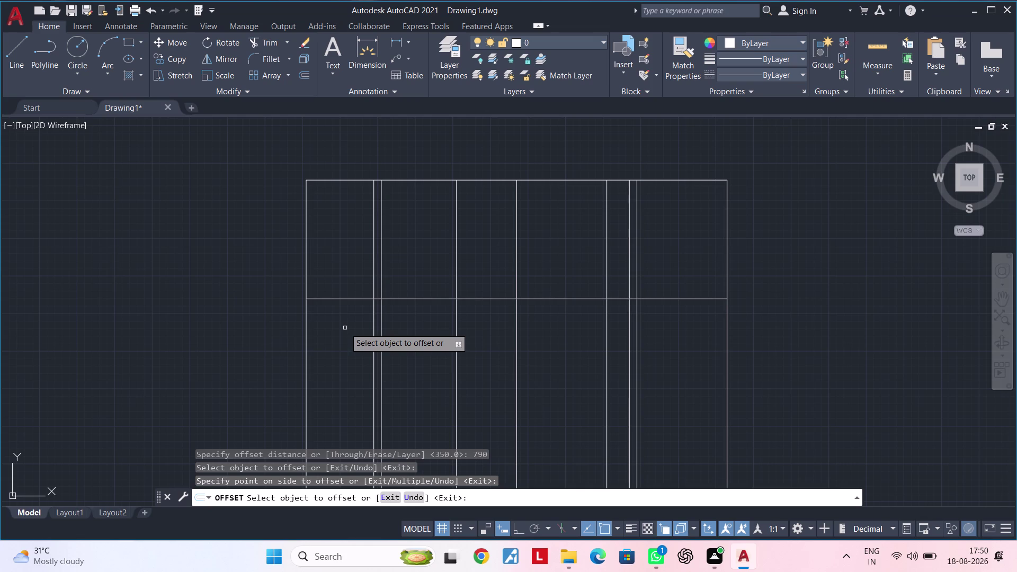
Offset the 790 horizontal line 410 units downward.
key(space)
key(space)
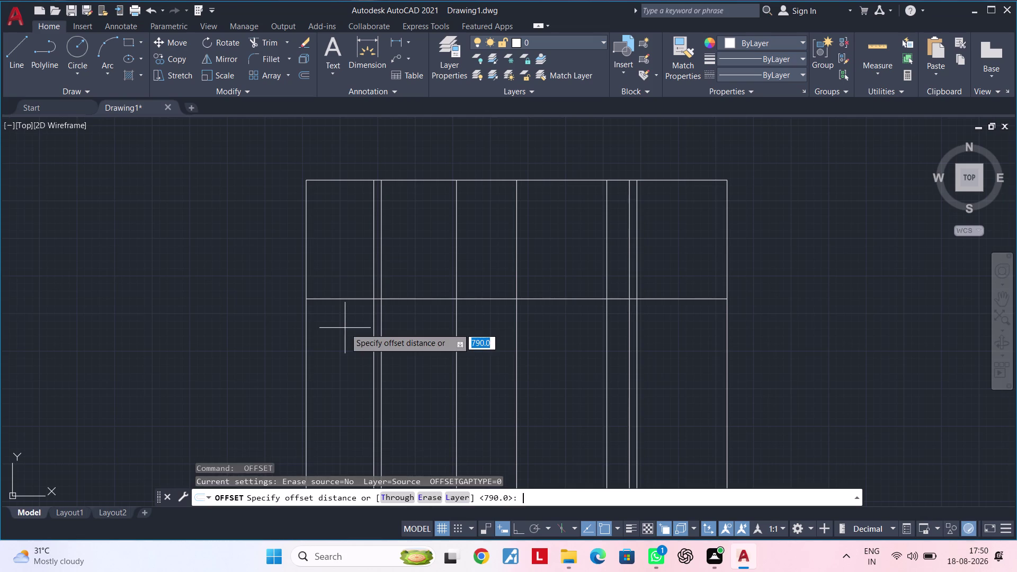
text(410)
key(Return)
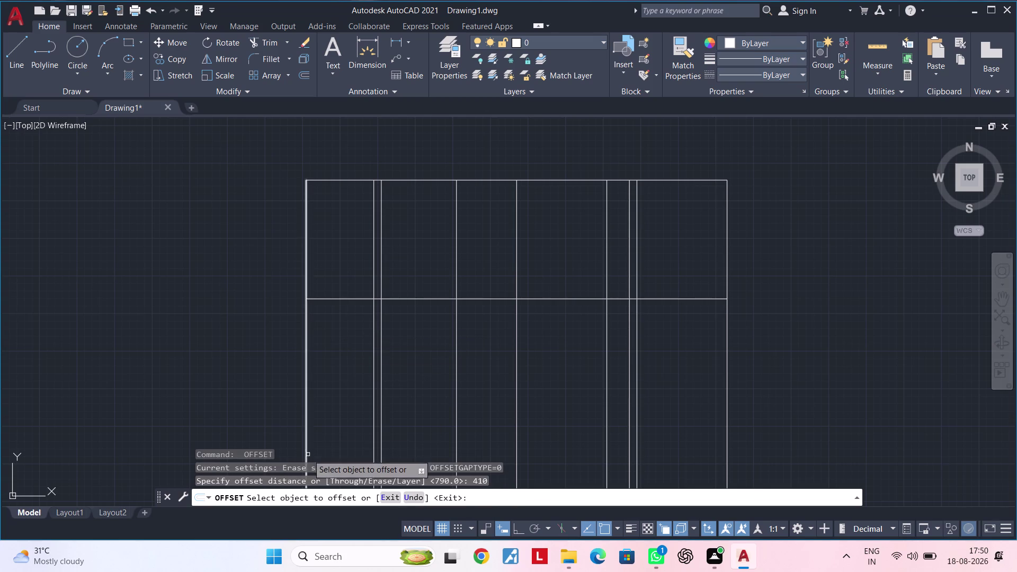
click(343, 299)
click(354, 359)
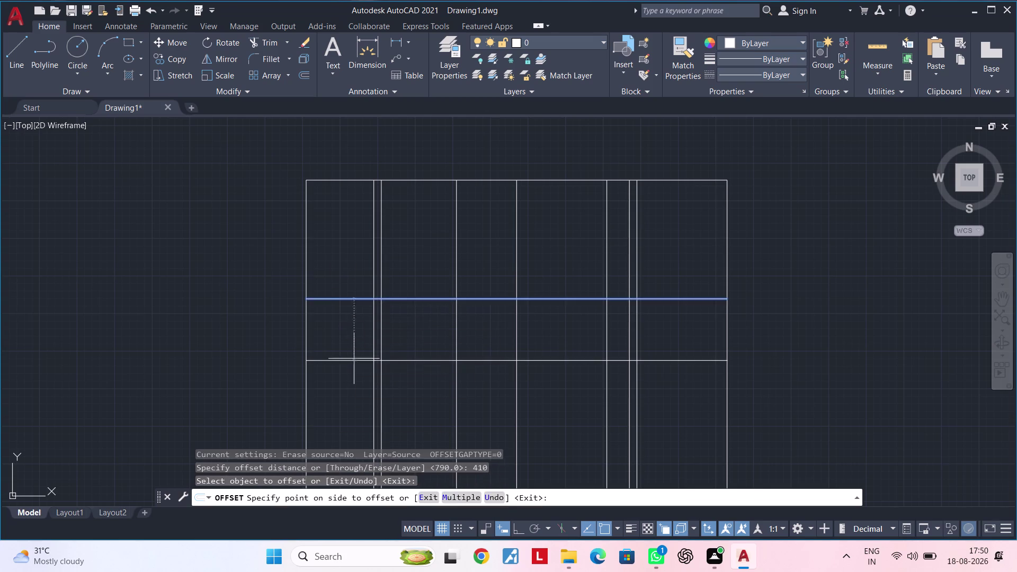
middle_drag(355, 378, 374, 287)
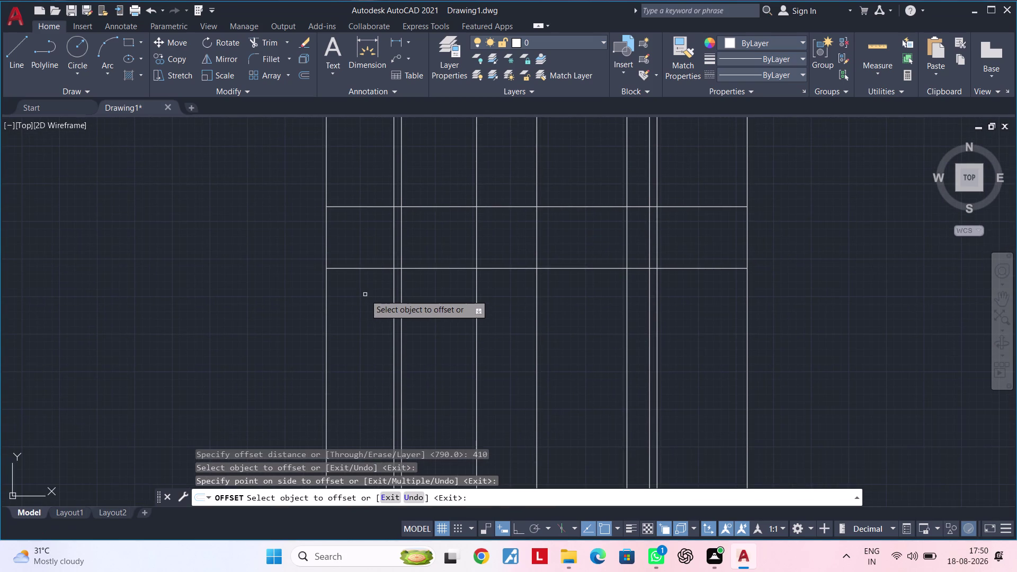
Offset the next horizontal line 600 units to create a parallel line.
key(space)
key(space)
text(600)
key(Return)
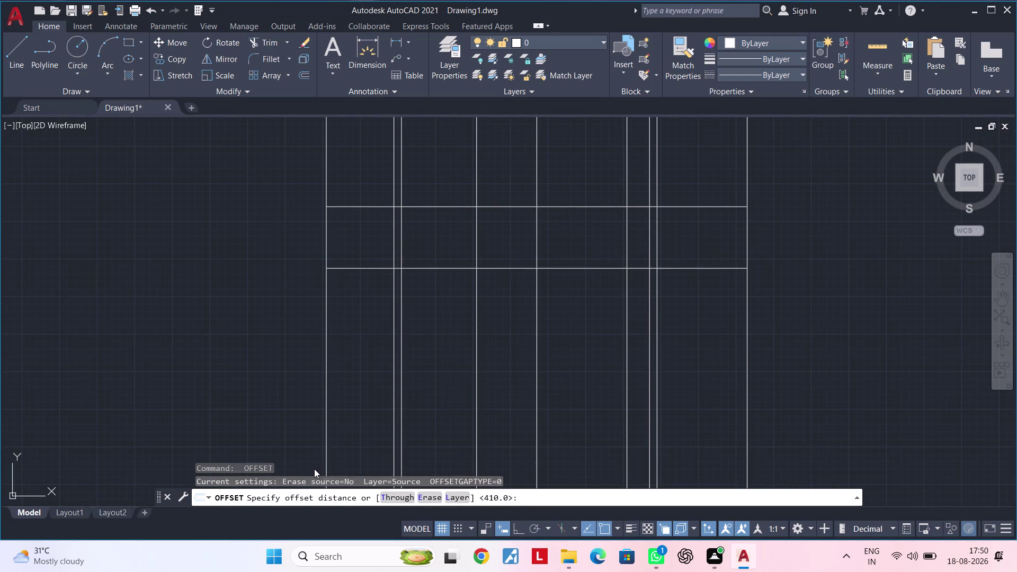
click(374, 267)
click(363, 321)
middle_drag(365, 319, 378, 230)
Offset the lower horizontal line another 600 units below it.
key(space)
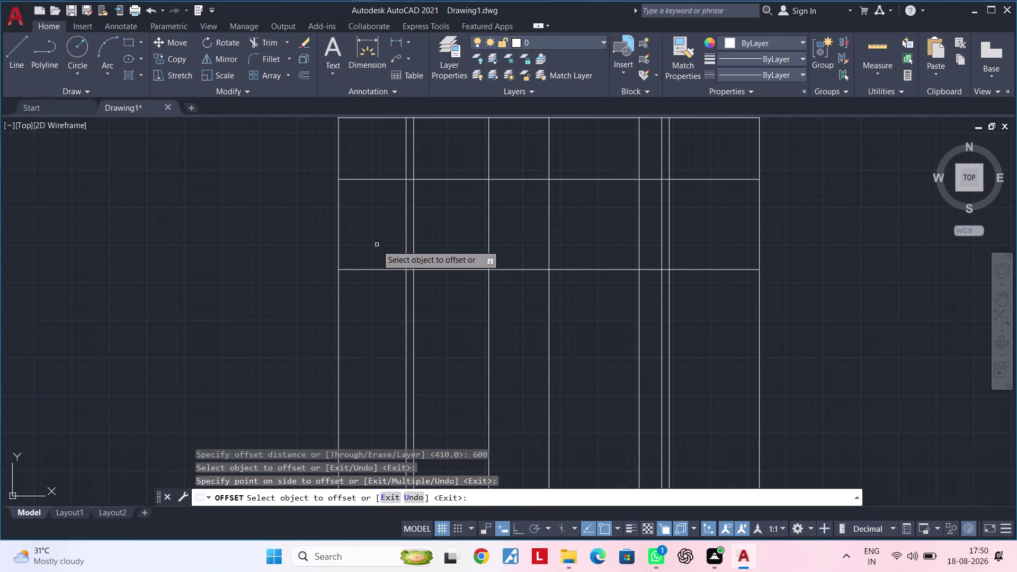
key(space)
key(6)
key(0)
key(0)
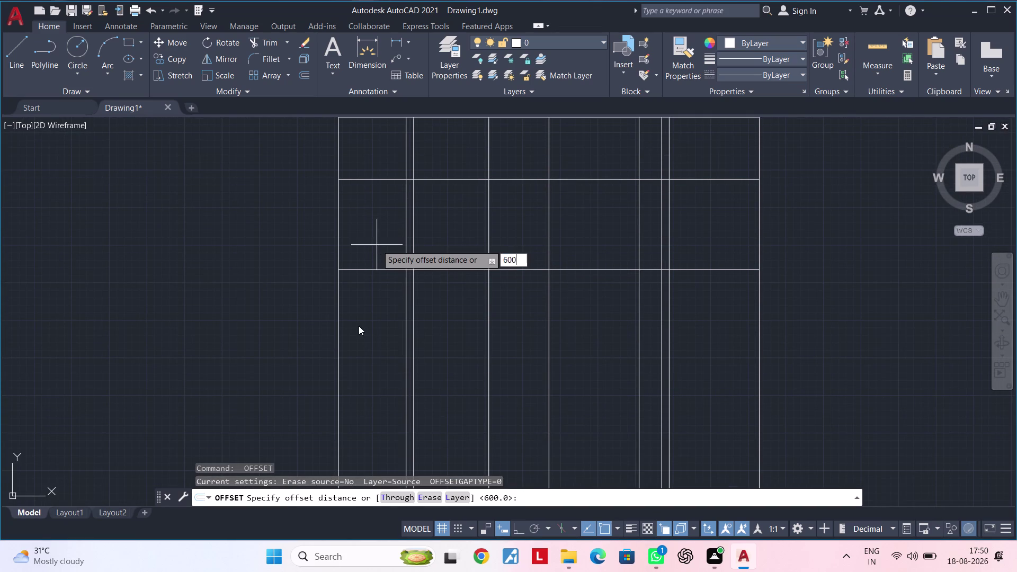
key(Return)
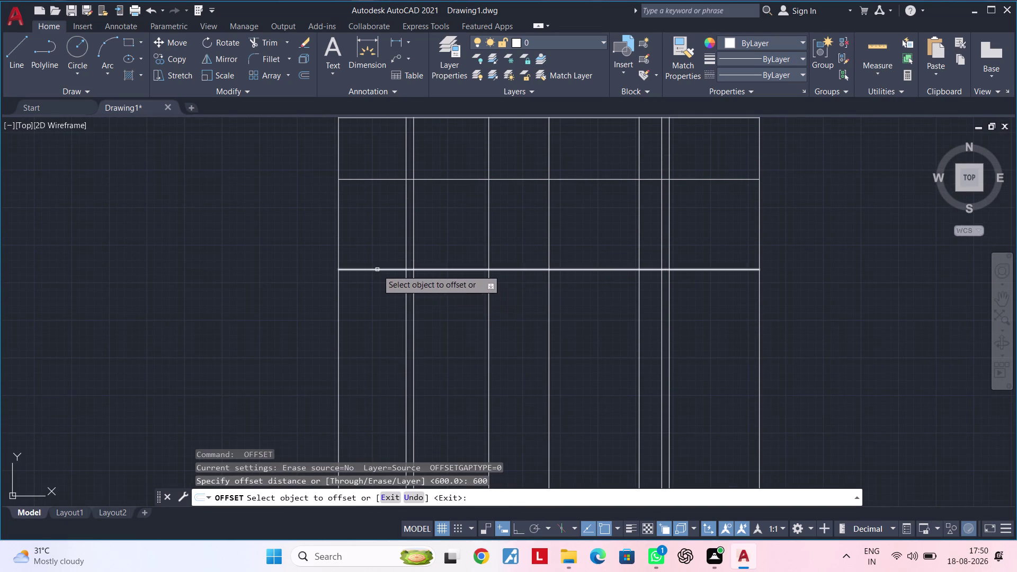
click(377, 270)
click(377, 327)
middle_drag(387, 352, 405, 267)
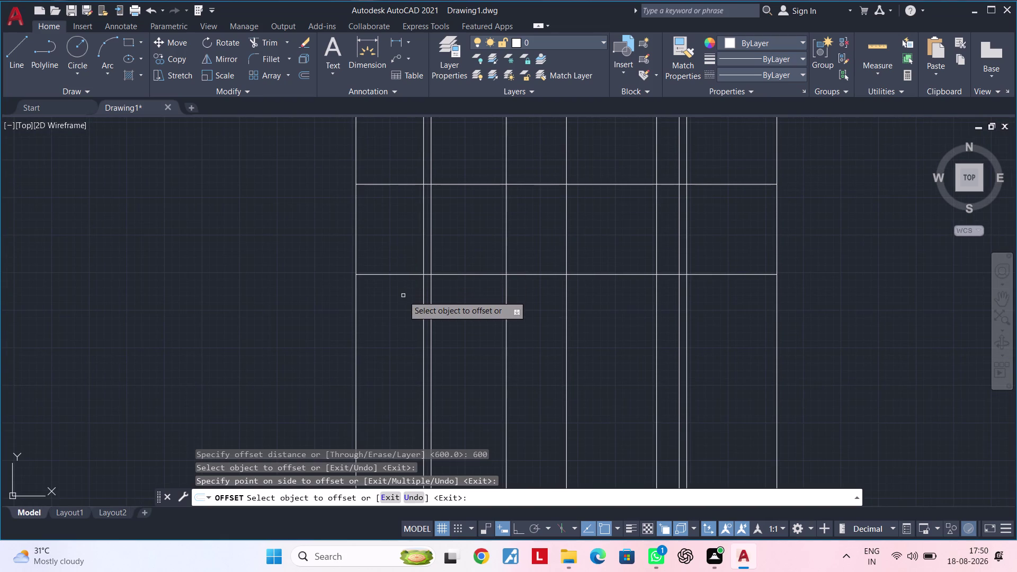
Offset the bottom horizontal line 270 units downward.
key(space)
key(space)
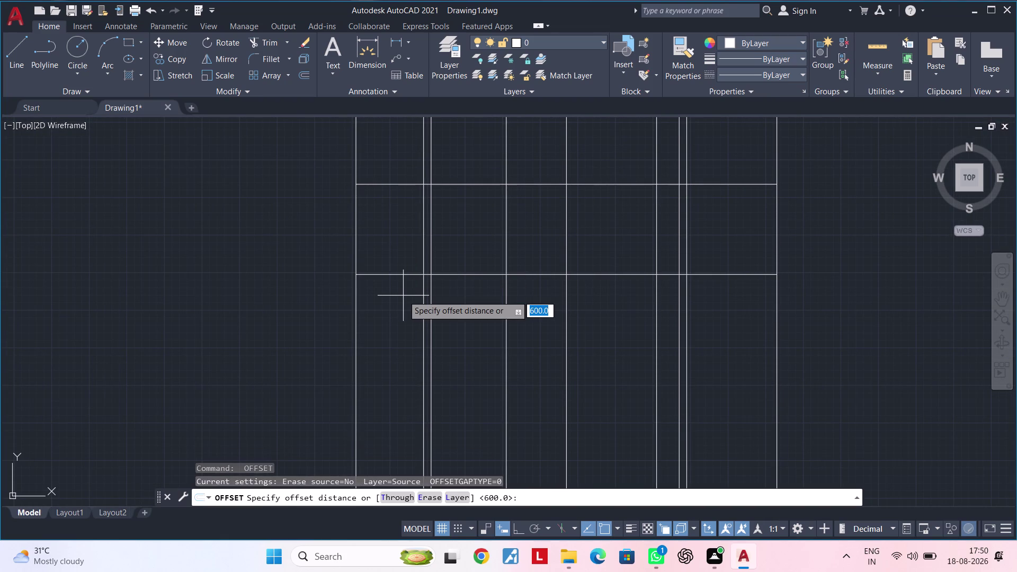
text(270)
key(Return)
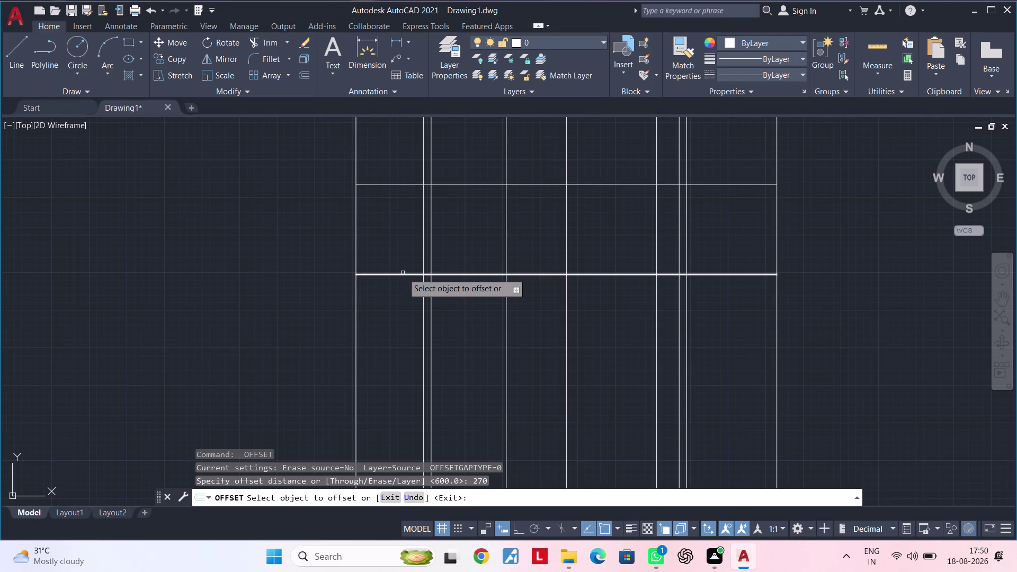
click(403, 273)
click(398, 348)
Pan around to check the new lines and cancel the offset command.
scroll(down, 3)
middle_drag(397, 350, 350, 371)
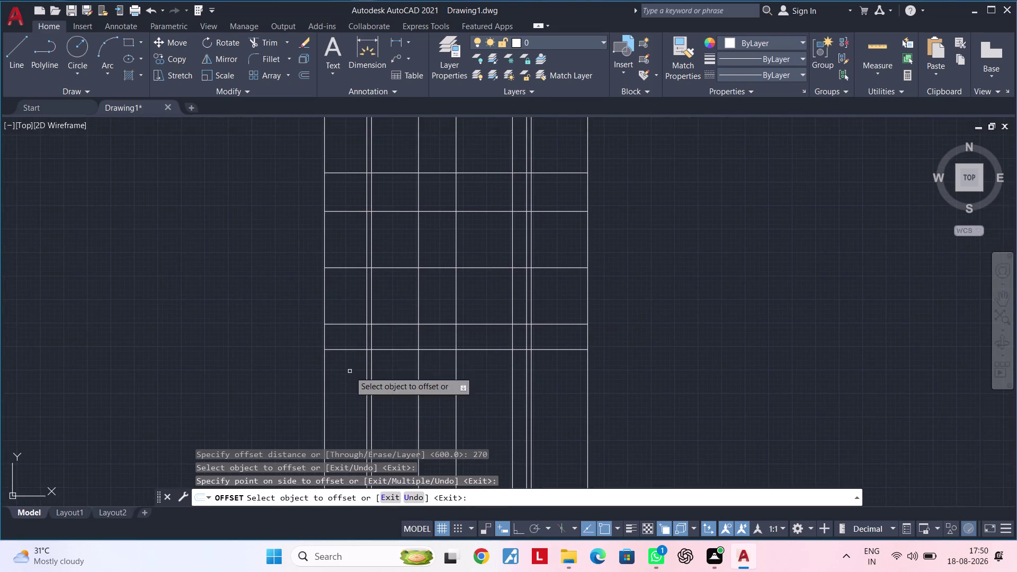
middle_drag(349, 372, 374, 366)
middle_drag(375, 367, 375, 453)
middle_drag(362, 380, 361, 388)
scroll(down, 3)
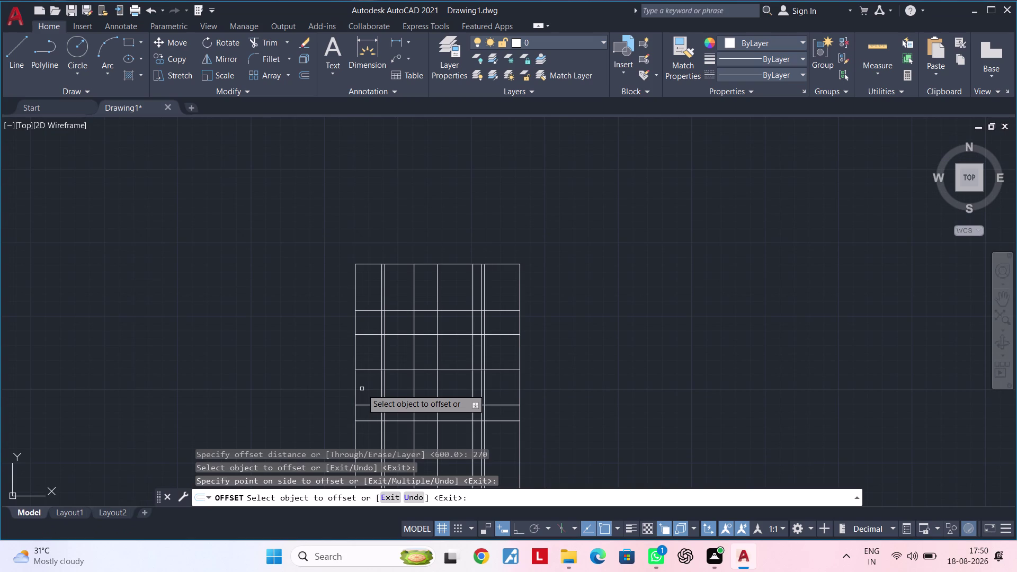
middle_drag(362, 389, 390, 360)
scroll(up, 3)
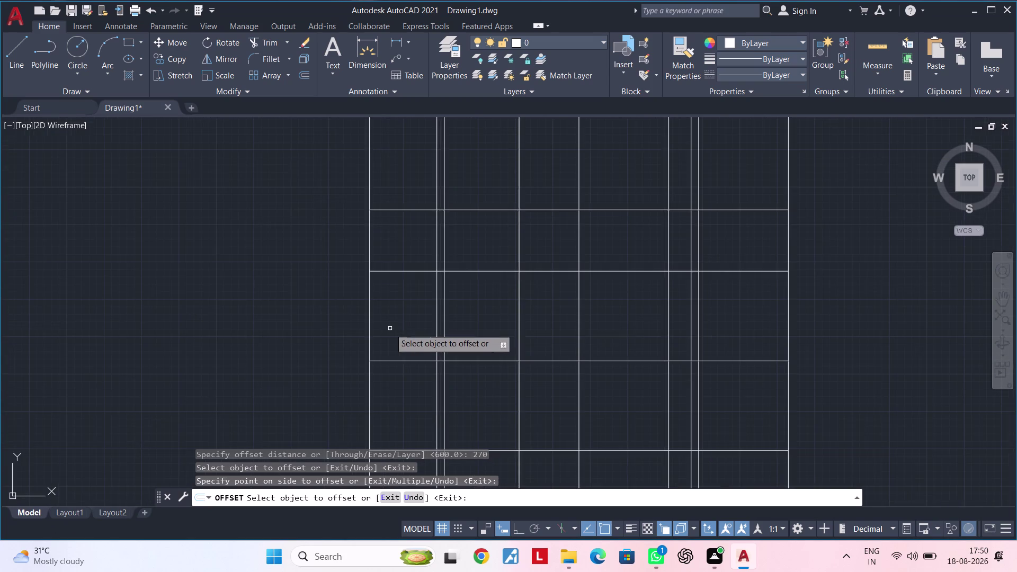
scroll(down, 3)
middle_drag(402, 324, 393, 389)
key(Escape)
key(Escape)
scroll(up, 3)
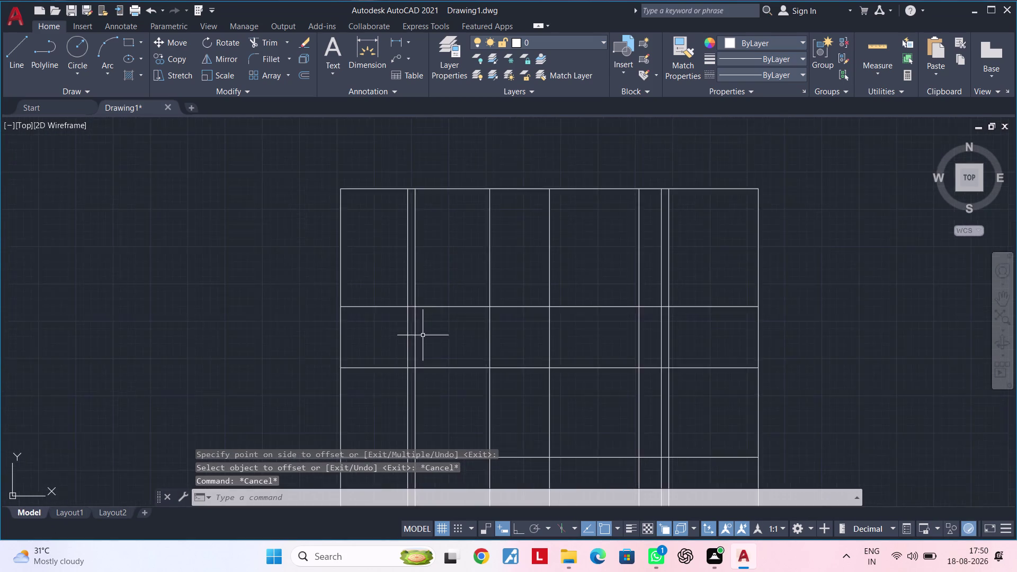
scroll(up, 3)
middle_drag(429, 335, 399, 380)
scroll(down, 3)
middle_drag(401, 376, 372, 353)
key(Escape)
key(Escape)
key(Escape)
key(Escape)
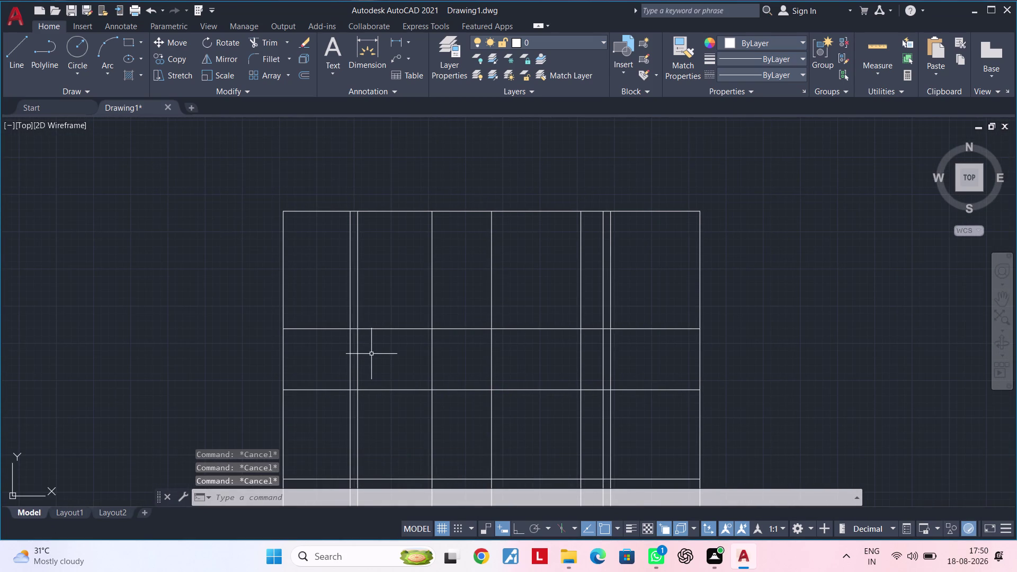
Add a vertical 790 linear dimension from the top-left corner, placed left of the outline.
key(Escape)
key(Escape)
key(Escape)
key(Escape)
click(396, 41)
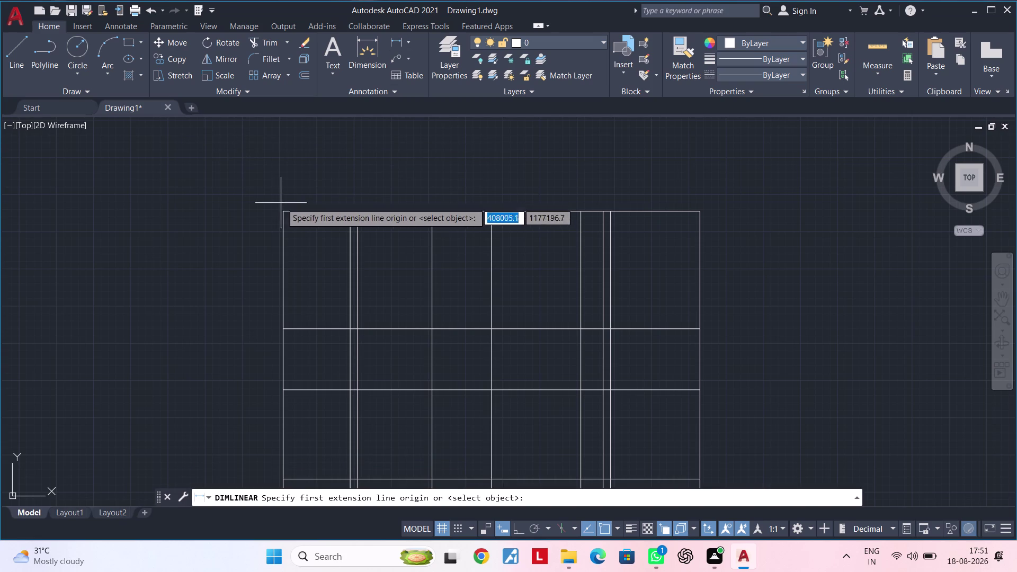
click(282, 210)
click(280, 329)
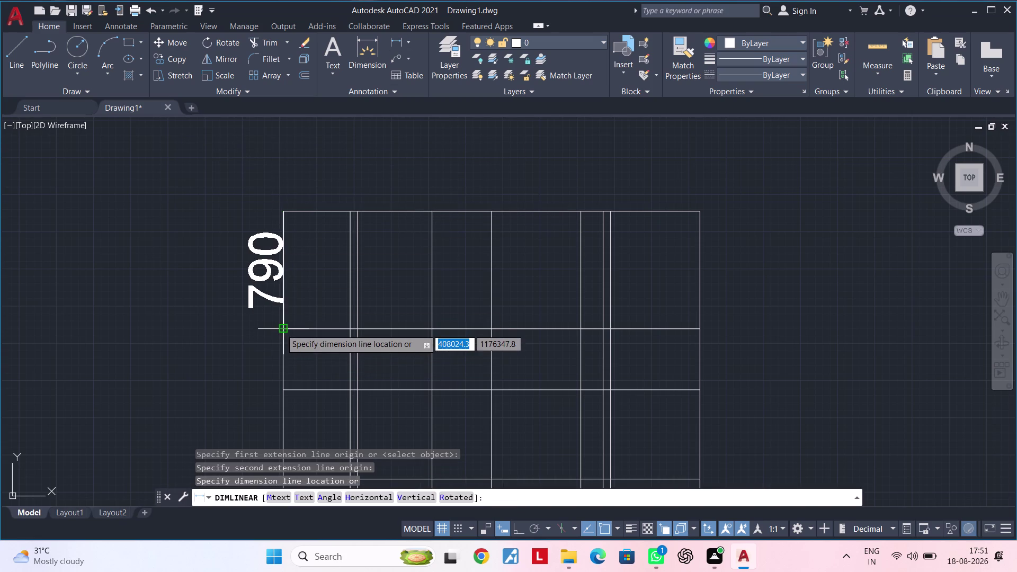
click(251, 308)
middle_drag(269, 316, 273, 297)
scroll(up, 3)
key(Escape)
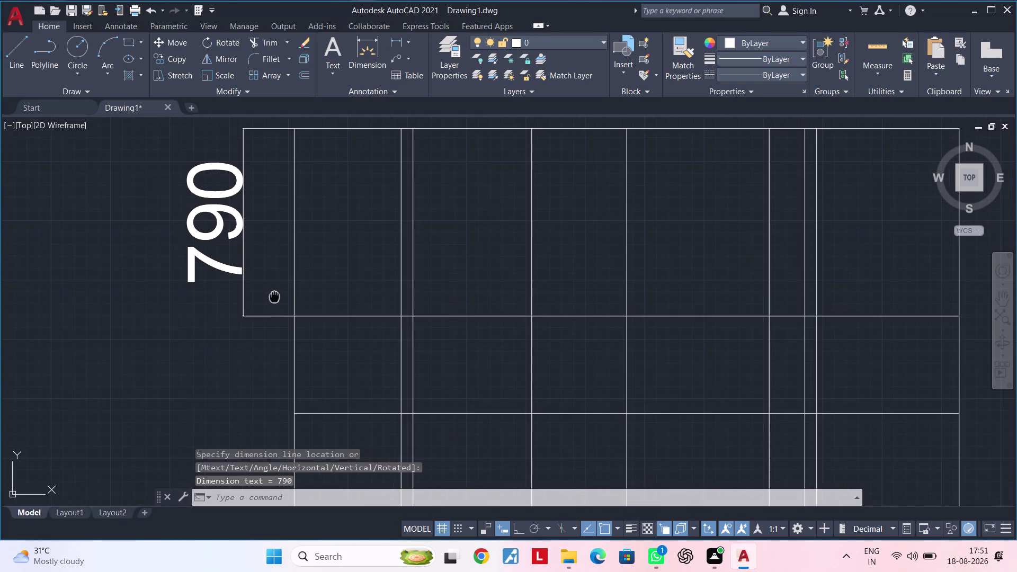
scroll(down, 3)
middle_drag(274, 297, 265, 272)
scroll(up, 3)
middle_drag(262, 266, 256, 270)
Turn on ortho mode, recentre the view, and start the offset command.
key(Escape)
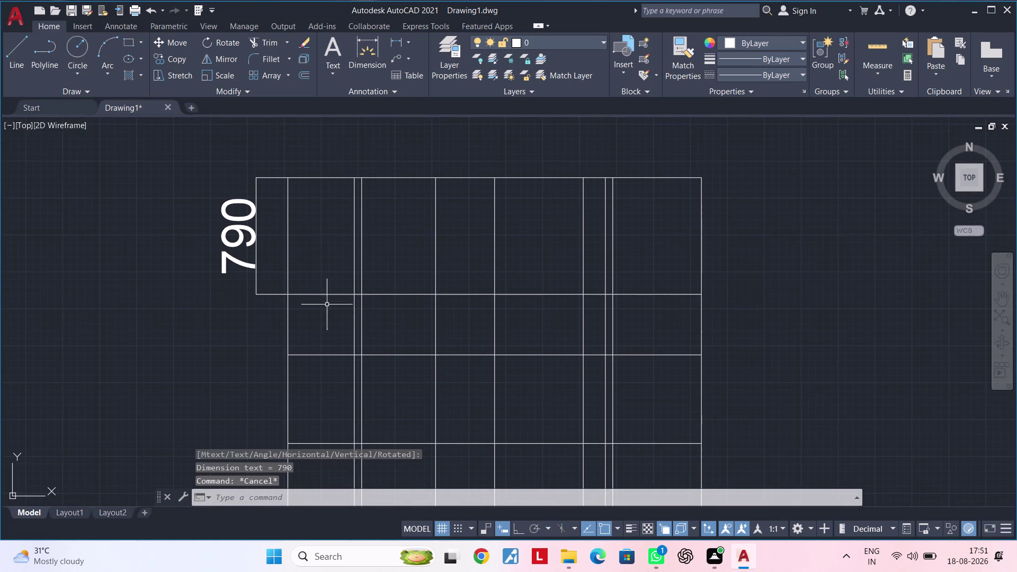
key(Escape)
click(515, 522)
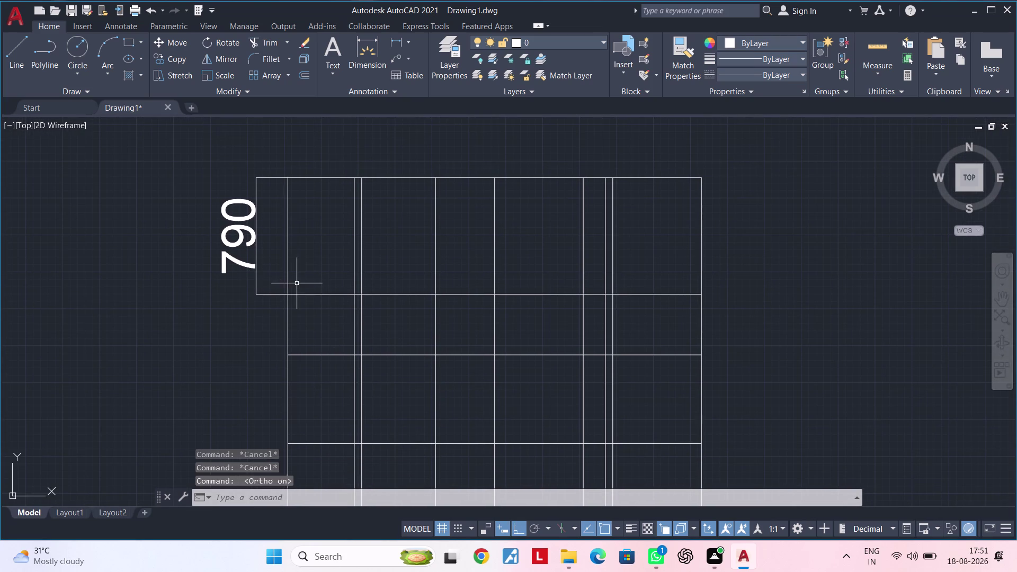
middle_drag(297, 284, 305, 278)
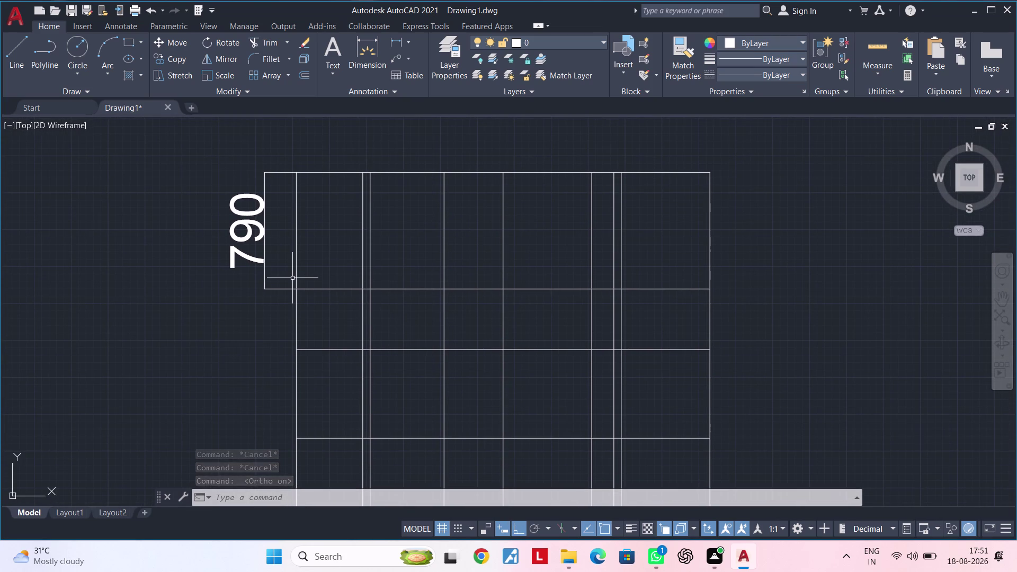
middle_drag(332, 249, 319, 282)
key(Escape)
key(Escape)
key(Escape)
text(o)
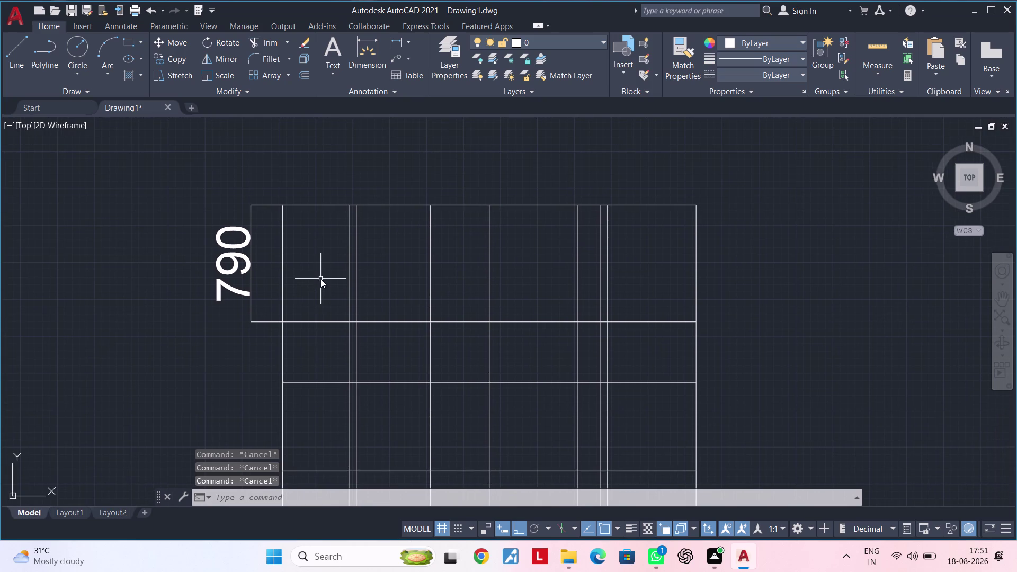
text(f)
key(space)
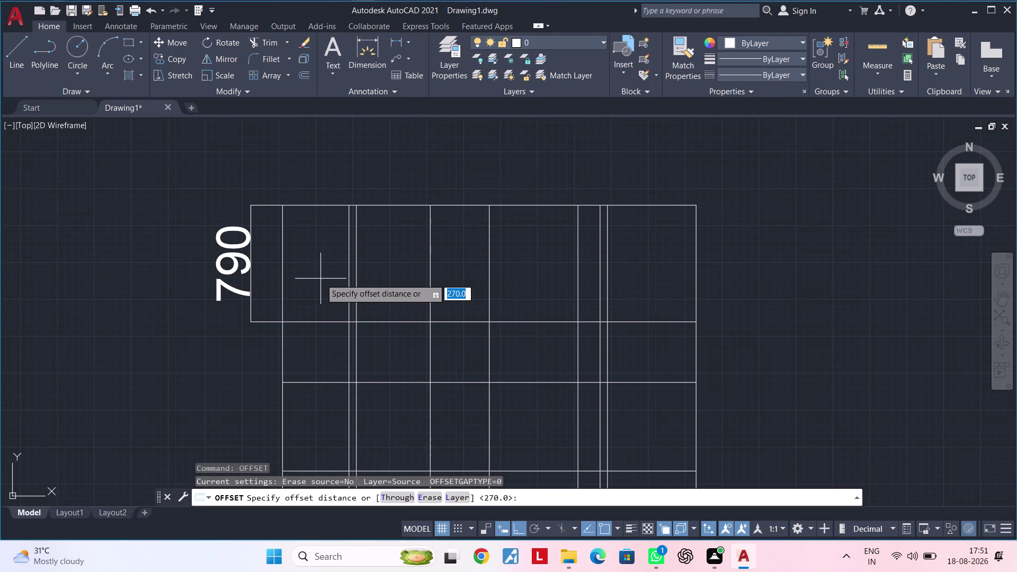
text(350)
key(Return)
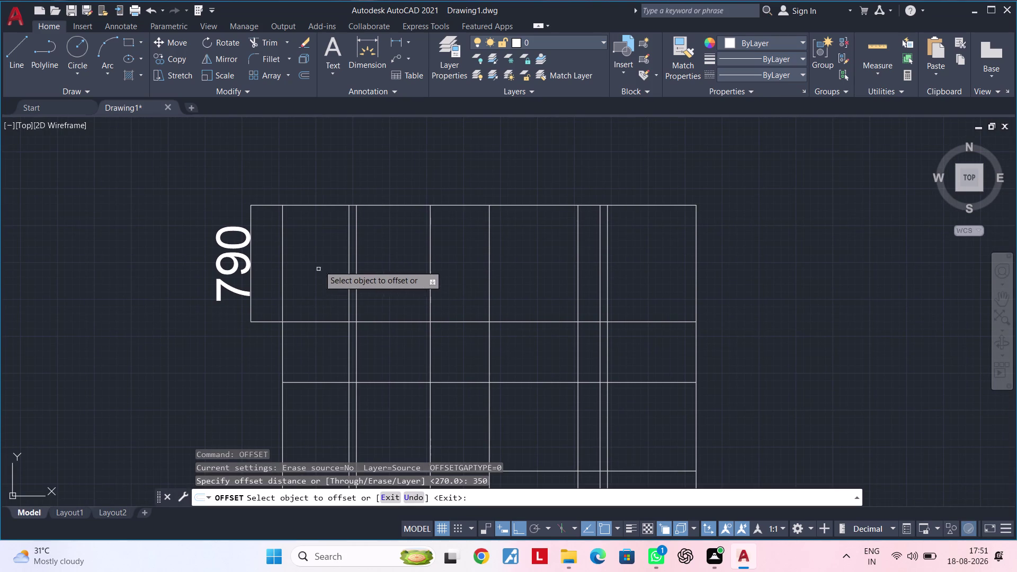
click(327, 204)
click(323, 260)
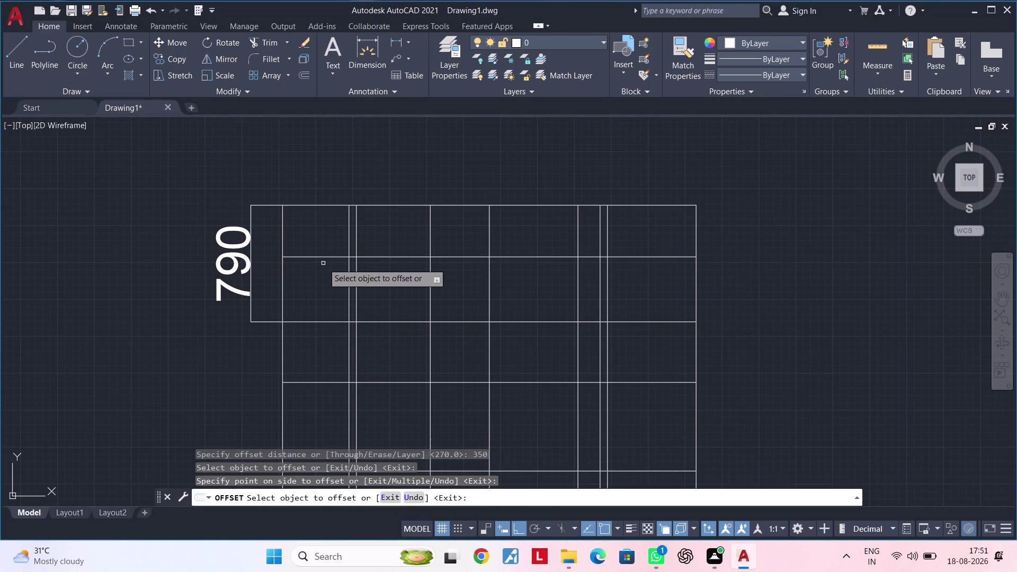
middle_drag(323, 263, 296, 257)
key(space)
key(space)
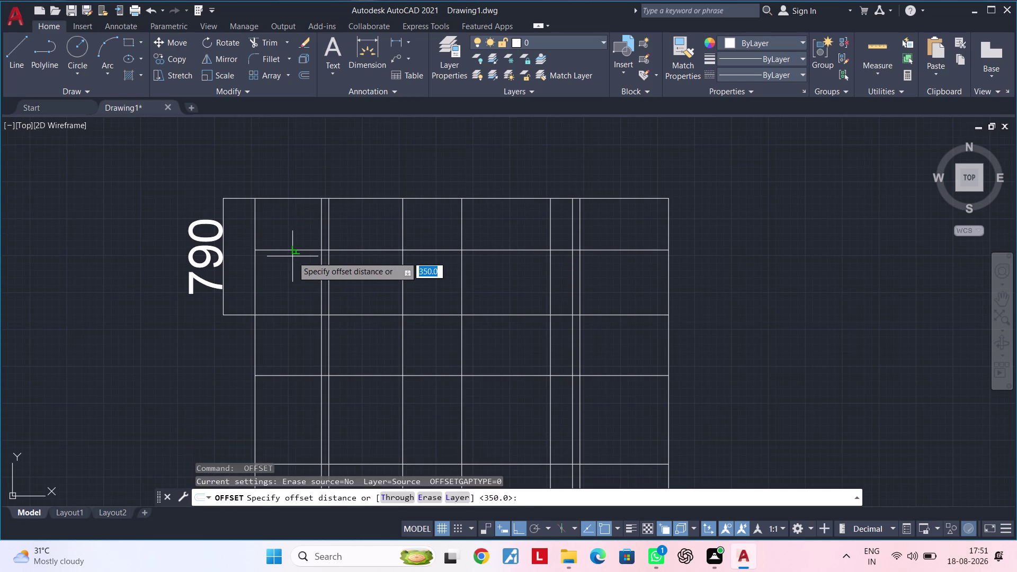
text(40)
key(Return)
click(305, 248)
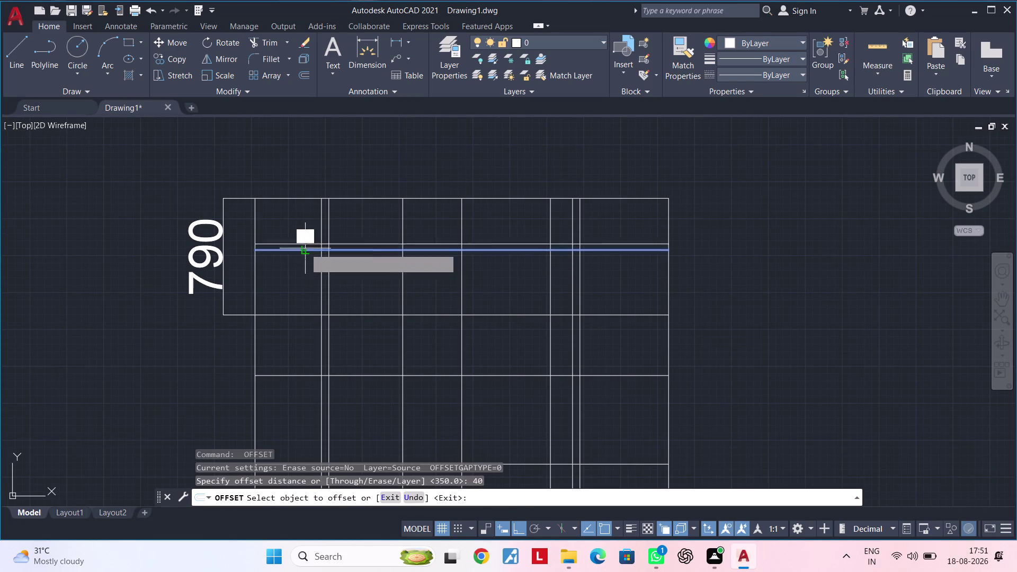
click(305, 273)
middle_drag(291, 274, 252, 285)
key(Escape)
key(Escape)
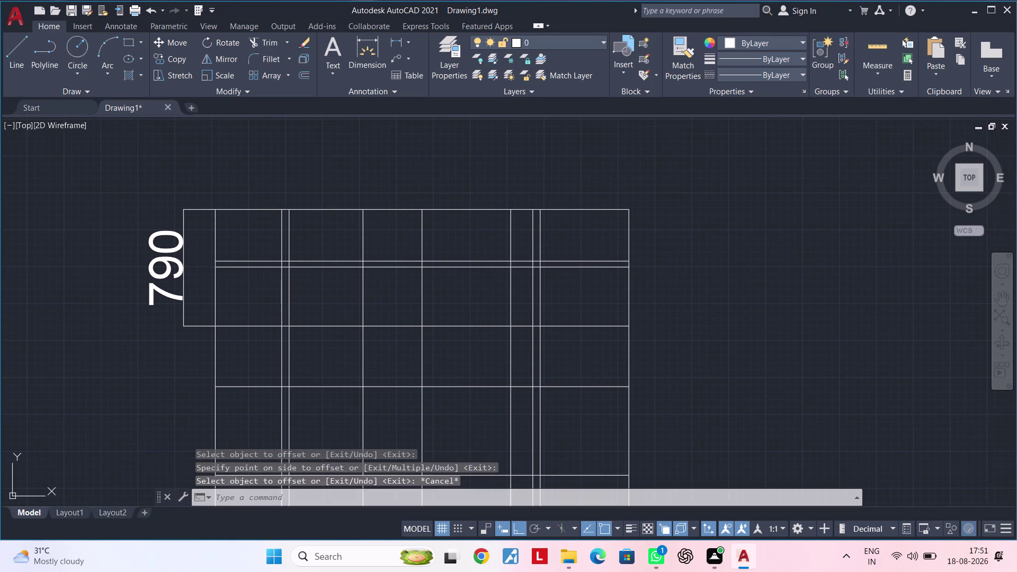
key(Escape)
key(Escape)
key(Escape)
key(Escape)
key(Escape)
key(Escape)
key(Escape)
key(Escape)
key(Escape)
key(Escape)
key(Escape)
key(Escape)
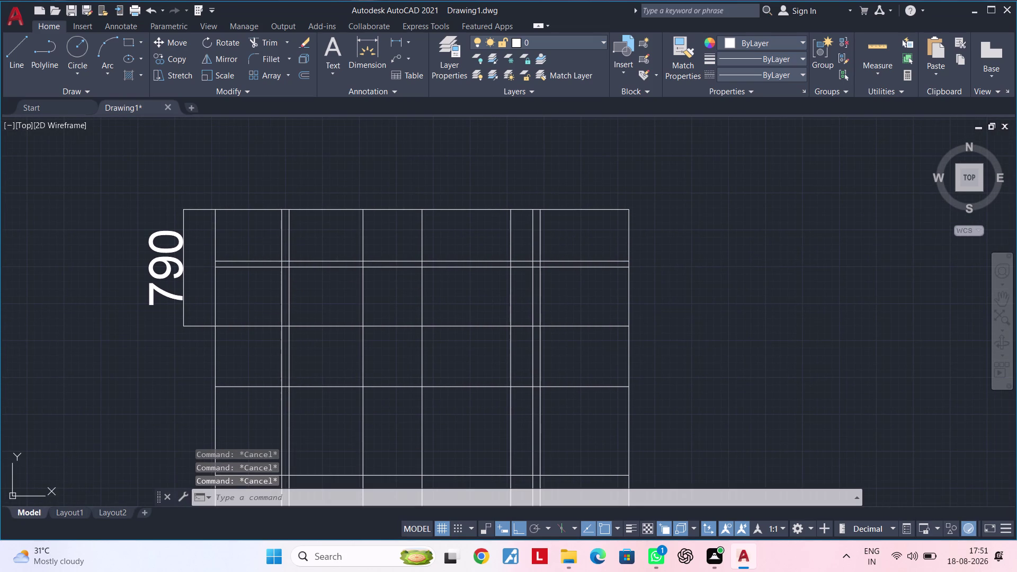
key(Escape)
Start a trial top dimension between two points, then cancel it.
middle_drag(307, 300, 304, 314)
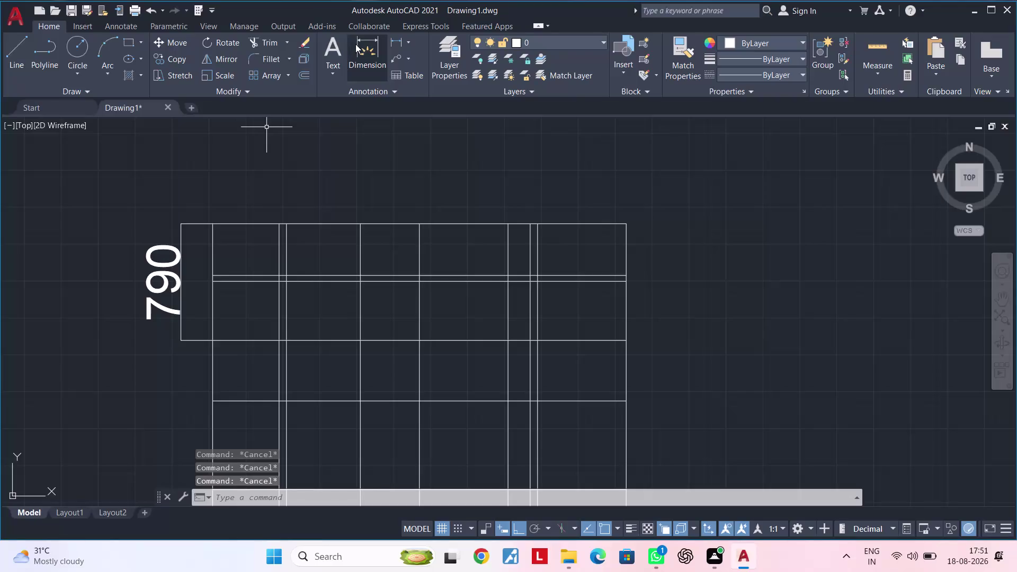
click(356, 44)
click(214, 222)
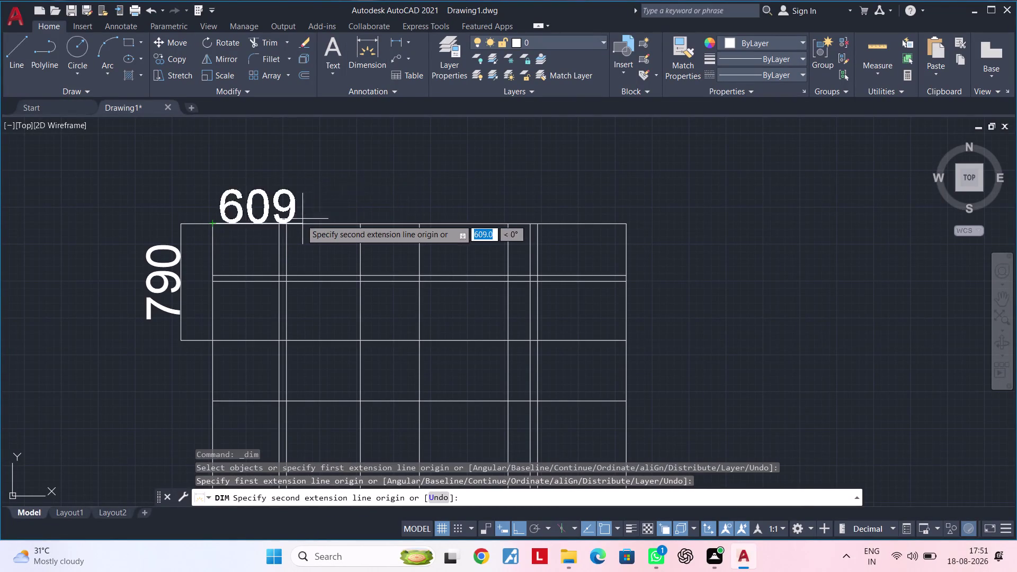
click(281, 226)
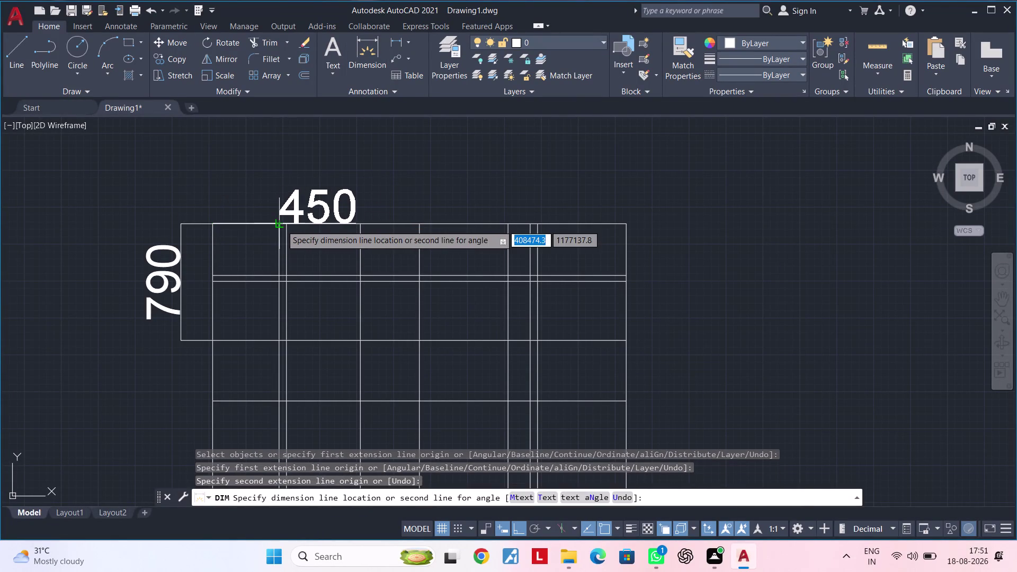
key(Escape)
key(Escape)
key(Escape)
Open the Dimension Style Manager with D and modify the ISO-25 style.
key(Escape)
key(Escape)
key(d)
key(space)
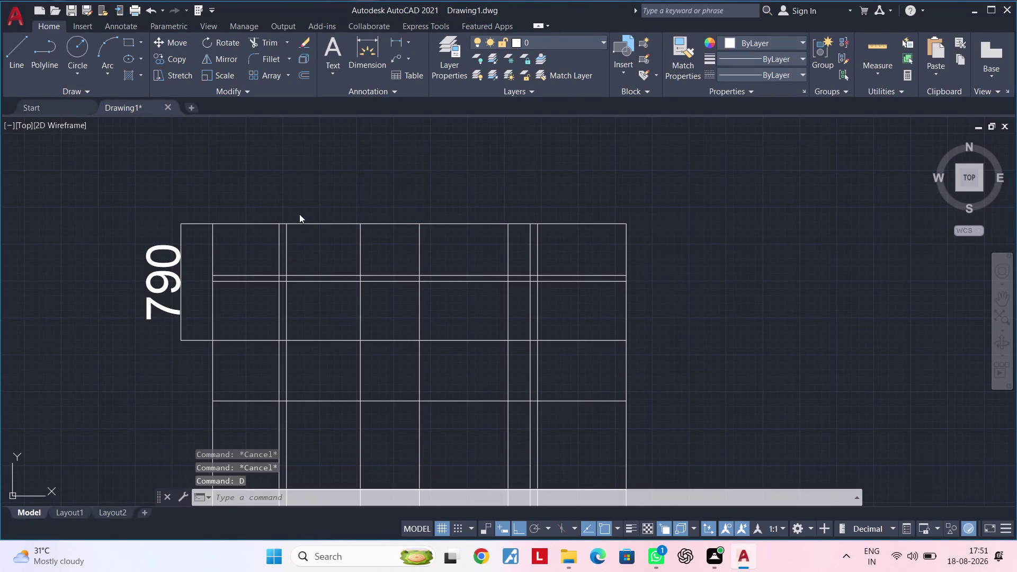
click(646, 247)
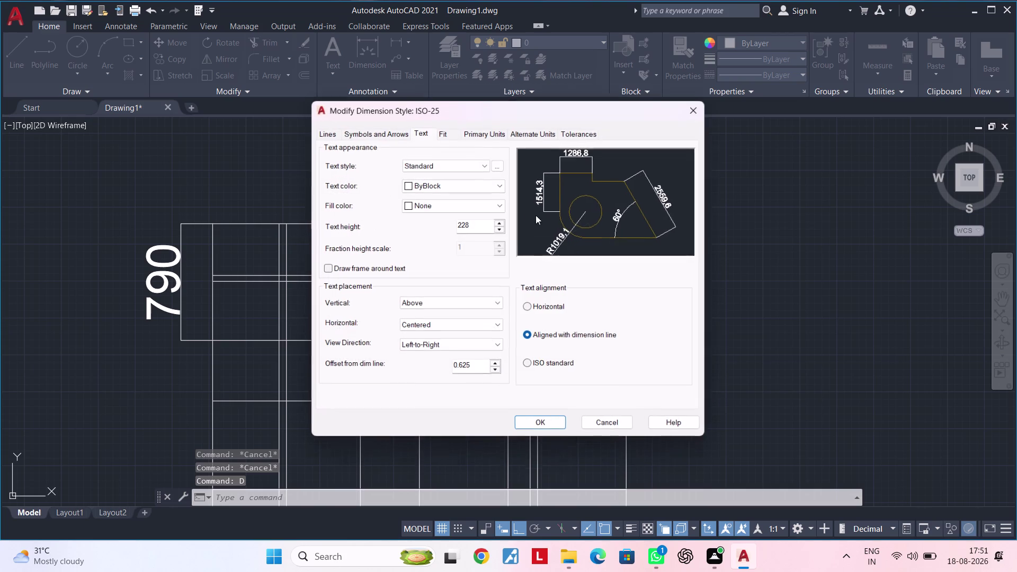
Change the ISO-25 text height to 100 and confirm the modification.
click(483, 227)
key(BackSpace)
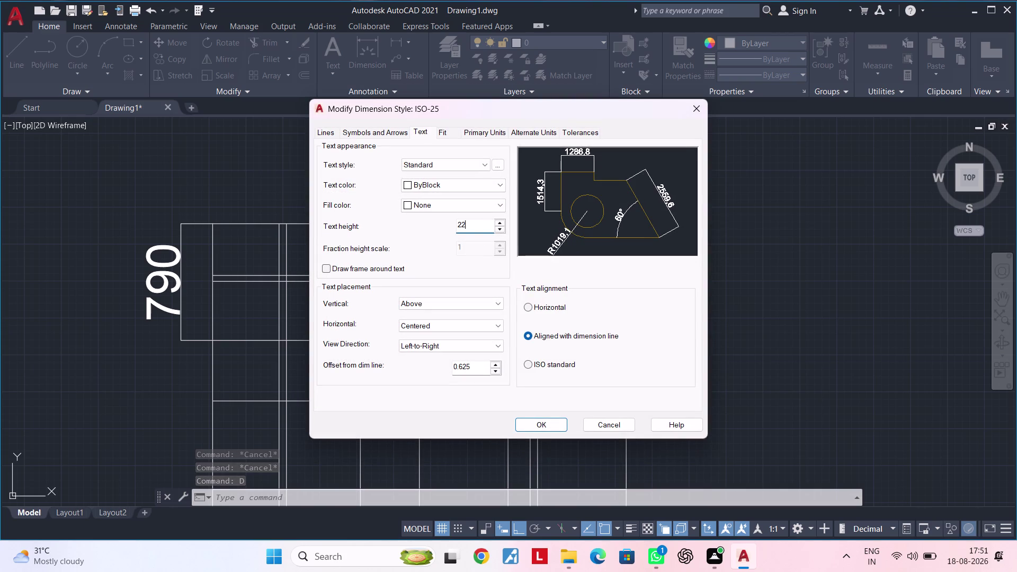
key(1)
key(5)
key(0)
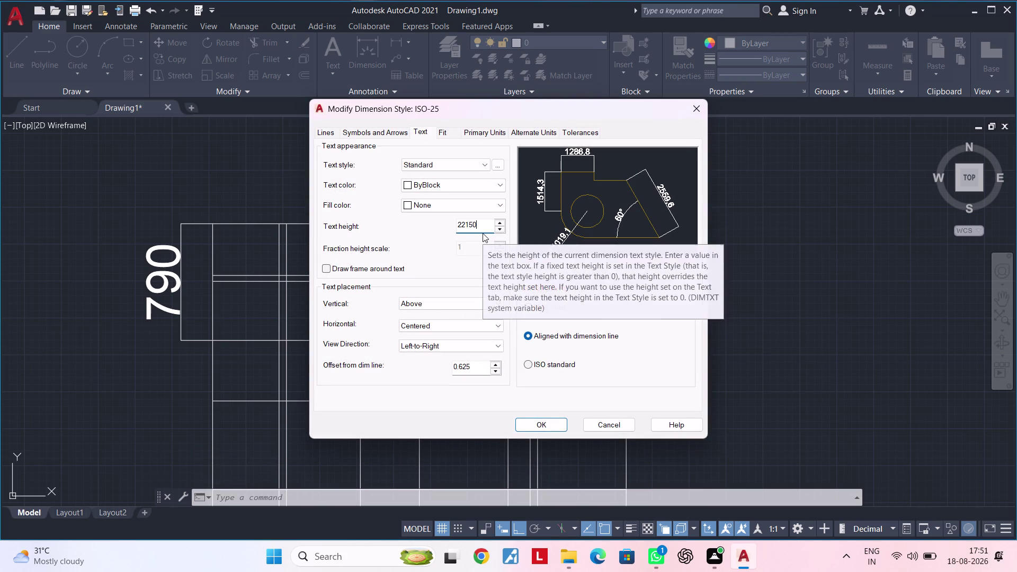
key(BackSpace)
key(BackSpace)
key(BackSpace)
key(BackSpace)
key(BackSpace)
key(BackSpace)
text(1)
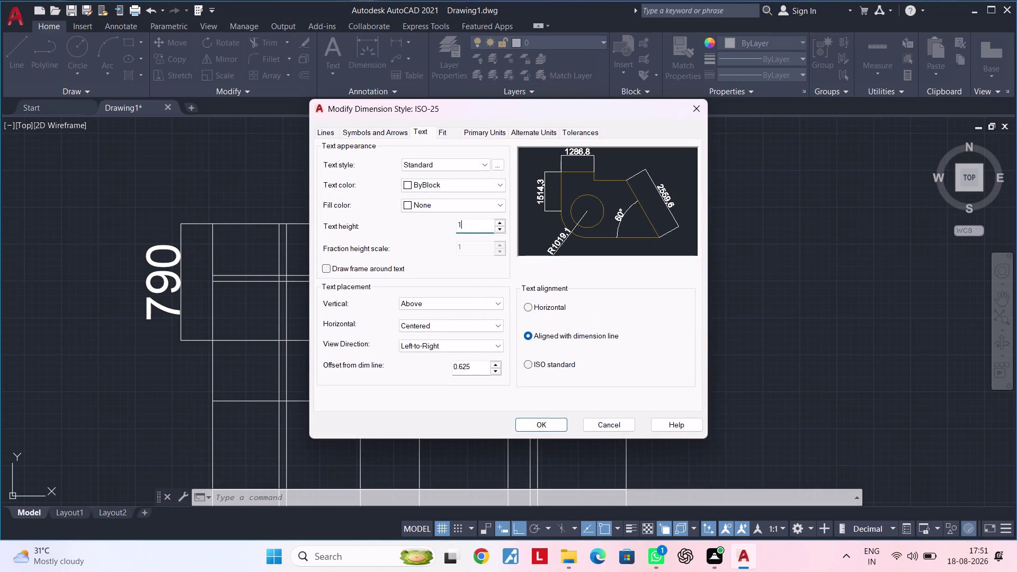
text(00)
key(Return)
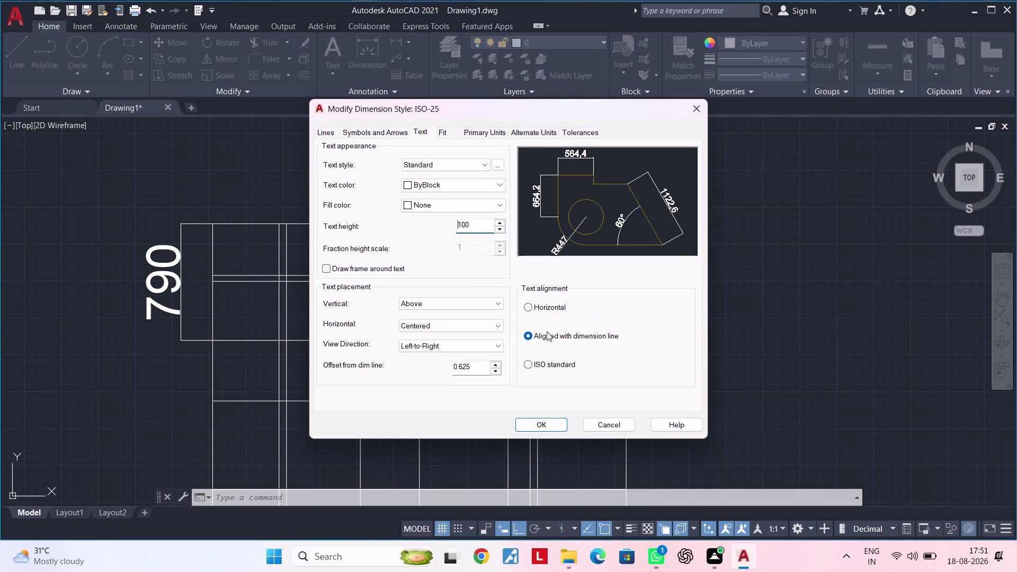
click(532, 422)
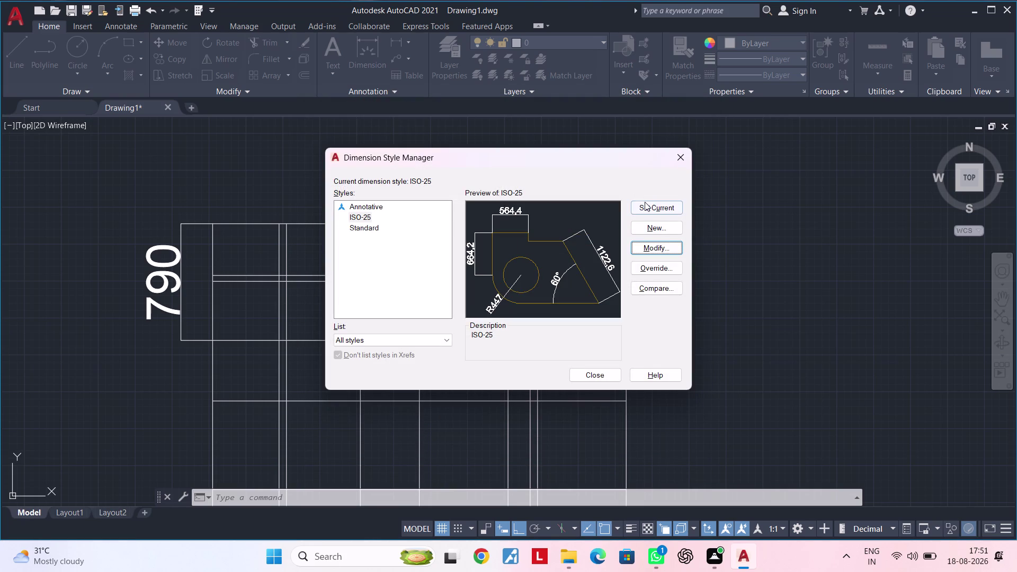
Make ISO-25 the current style and close the Dimension Style Manager.
click(645, 202)
double_click(656, 205)
click(605, 378)
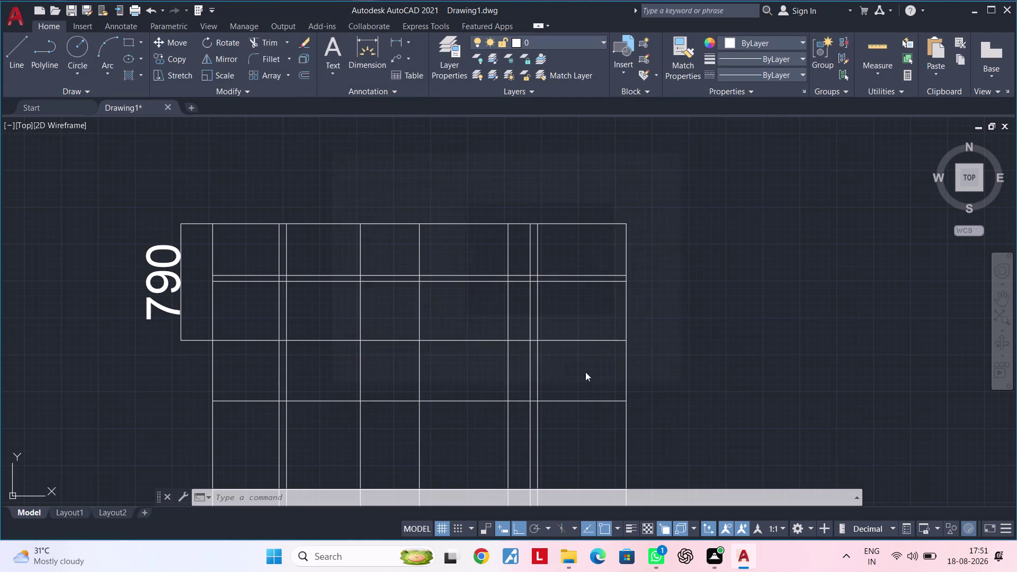
Pan the plan to the leftmost counter bay and clear any active command.
scroll(down, 3)
middle_drag(220, 254, 302, 255)
scroll(up, 3)
middle_drag(317, 244, 285, 291)
key(Escape)
key(Escape)
key(Escape)
key(Escape)
key(Escape)
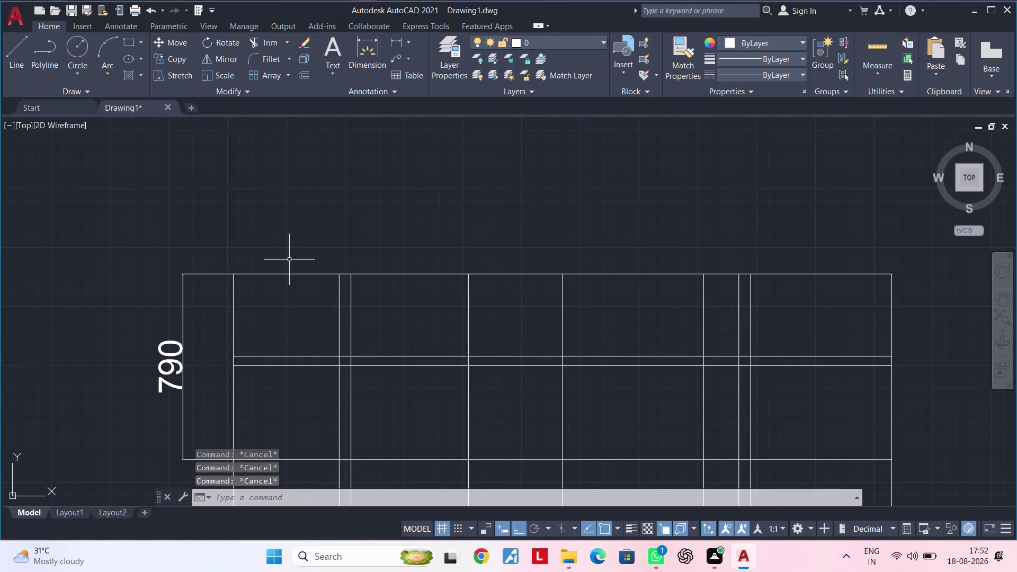
middle_drag(288, 260, 324, 223)
scroll(down, 3)
key(Escape)
key(Escape)
key(Escape)
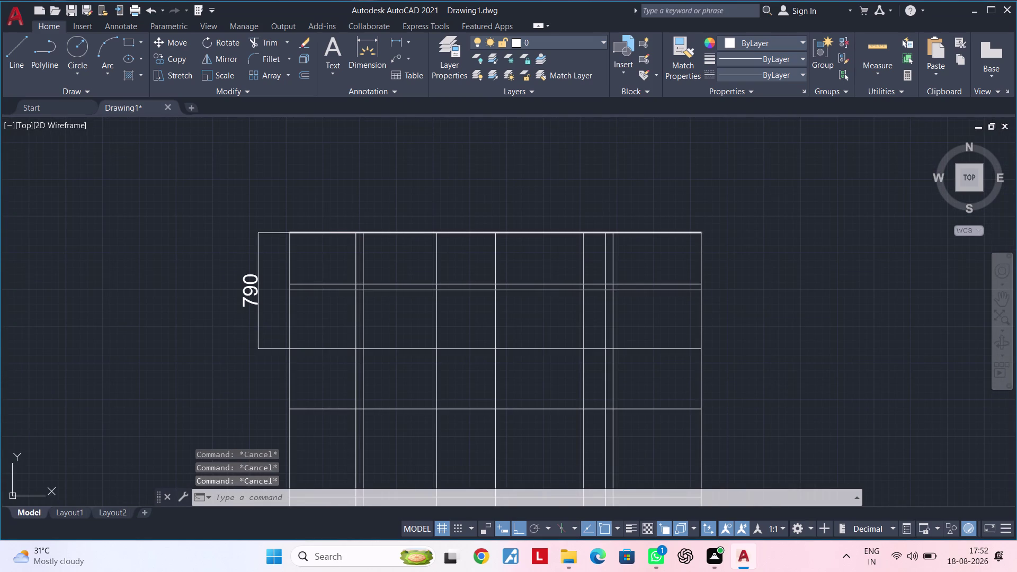
key(Escape)
middle_drag(341, 249, 307, 265)
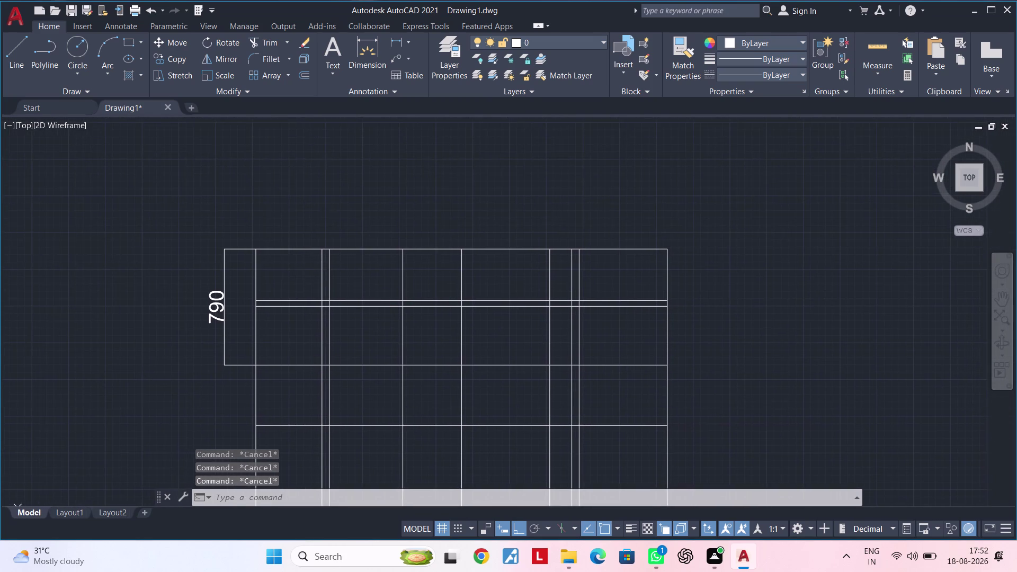
middle_drag(309, 266, 311, 262)
Trim the double counter line out of the leftmost bay using TR.
key(Escape)
key(Escape)
key(t)
key(r)
key(space)
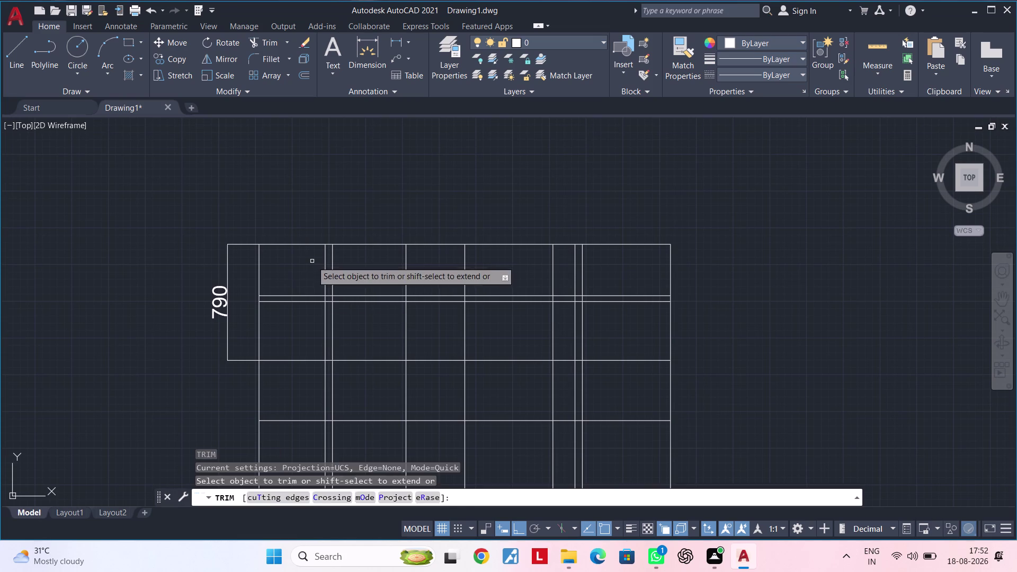
click(312, 261)
drag(311, 291, 311, 324)
double_click(311, 324)
drag(310, 320, 311, 279)
drag(312, 279, 302, 331)
middle_drag(309, 303, 271, 313)
key(Escape)
key(Escape)
key(Escape)
key(Escape)
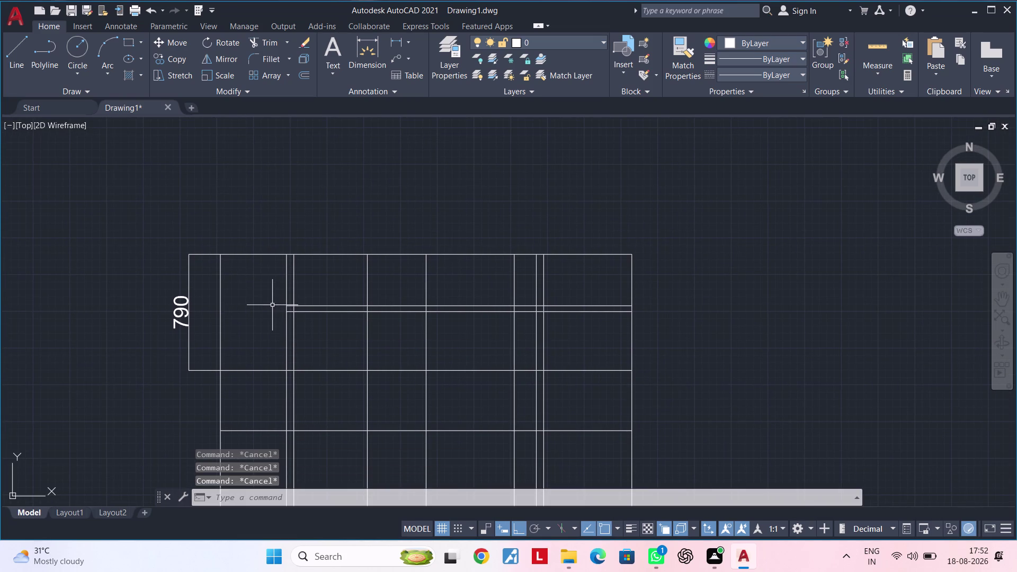
middle_drag(268, 303, 235, 305)
key(Escape)
key(Escape)
key(Escape)
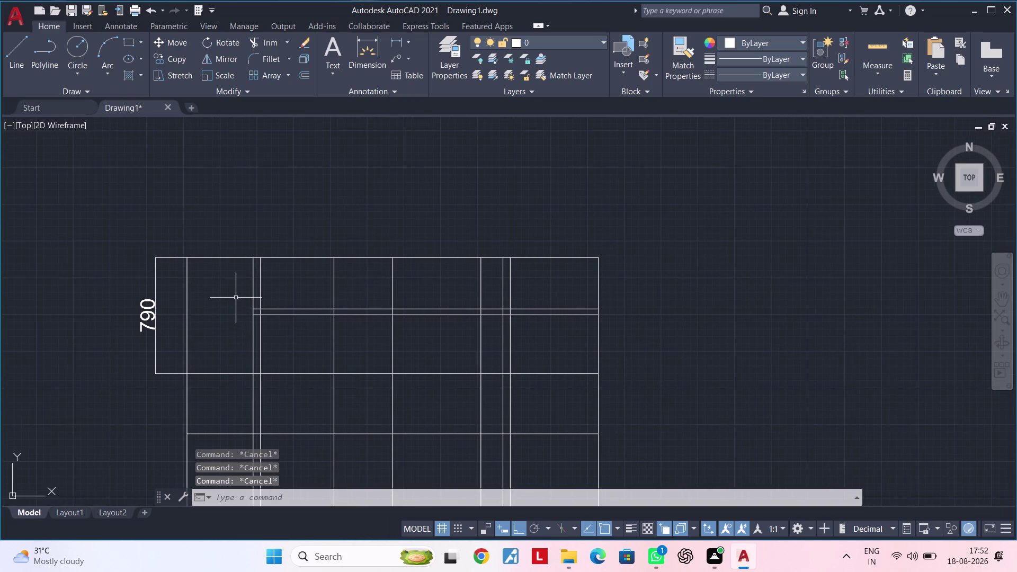
middle_drag(235, 297, 233, 275)
key(Escape)
key(Escape)
key(Escape)
key(Escape)
key(Escape)
key(Escape)
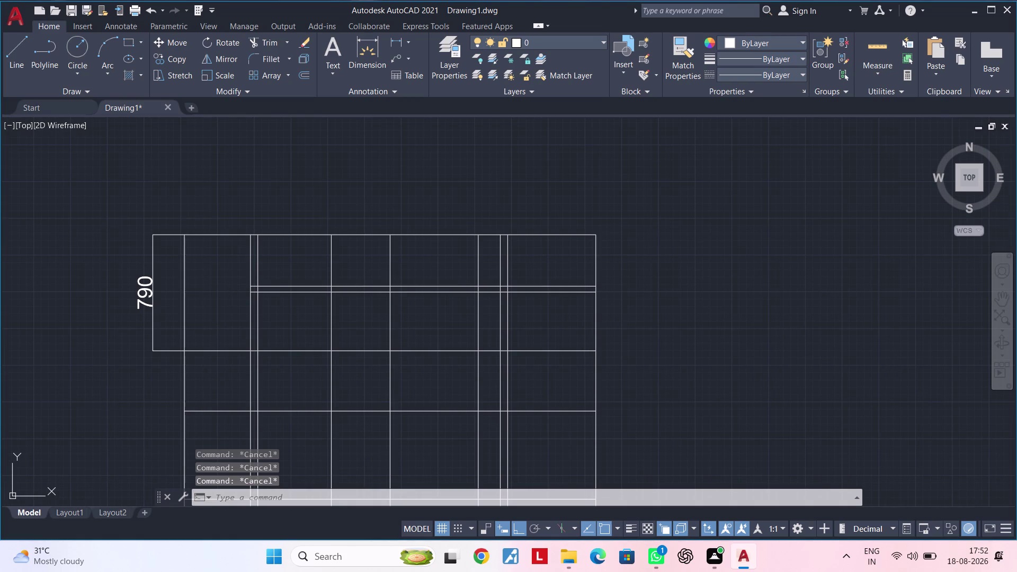
key(Escape)
key(Escape)
key(Escape)
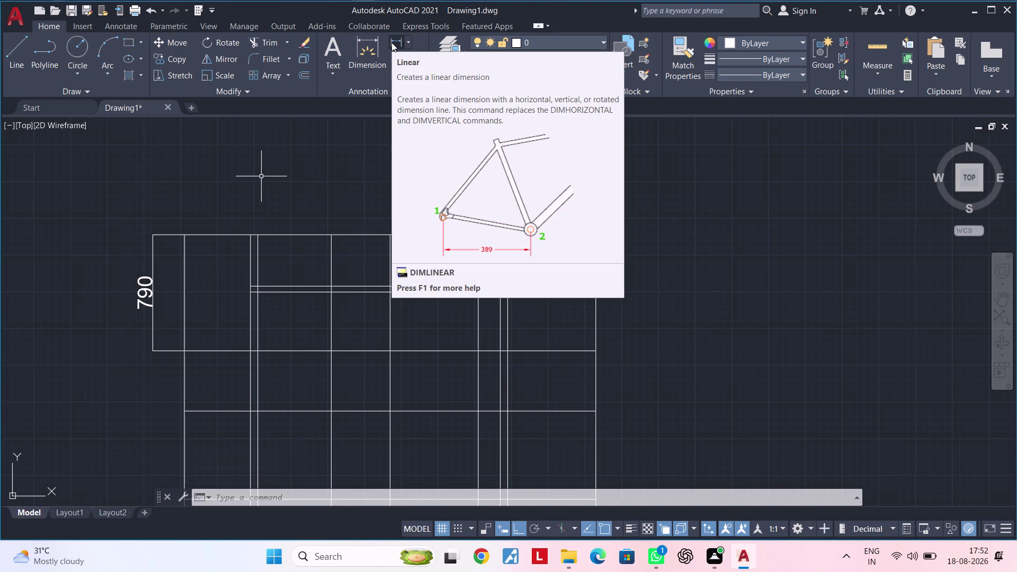
Place a 450 linear dimension across the leftmost bay's top corners, above the counter.
key(Escape)
key(Escape)
click(397, 46)
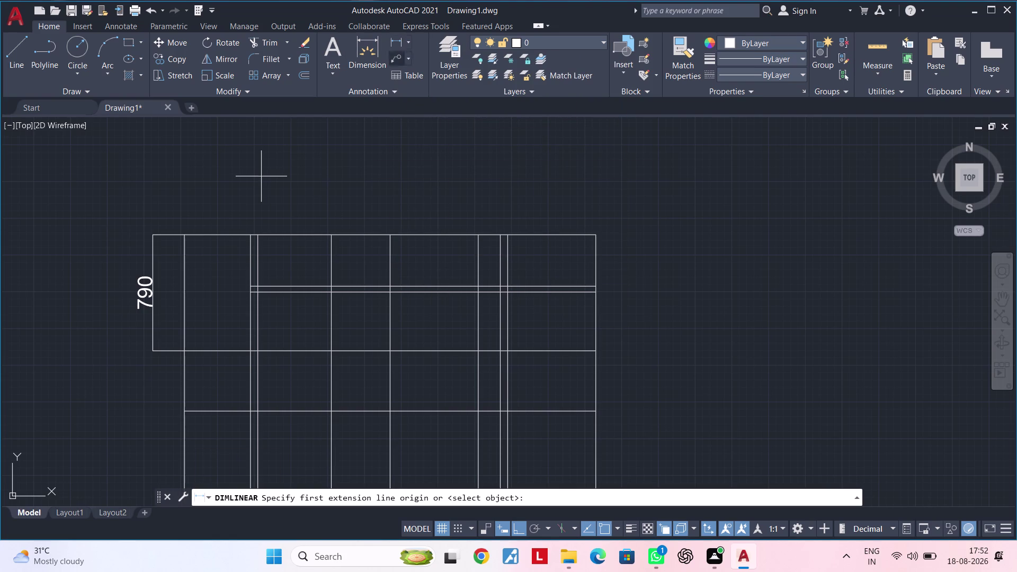
click(261, 231)
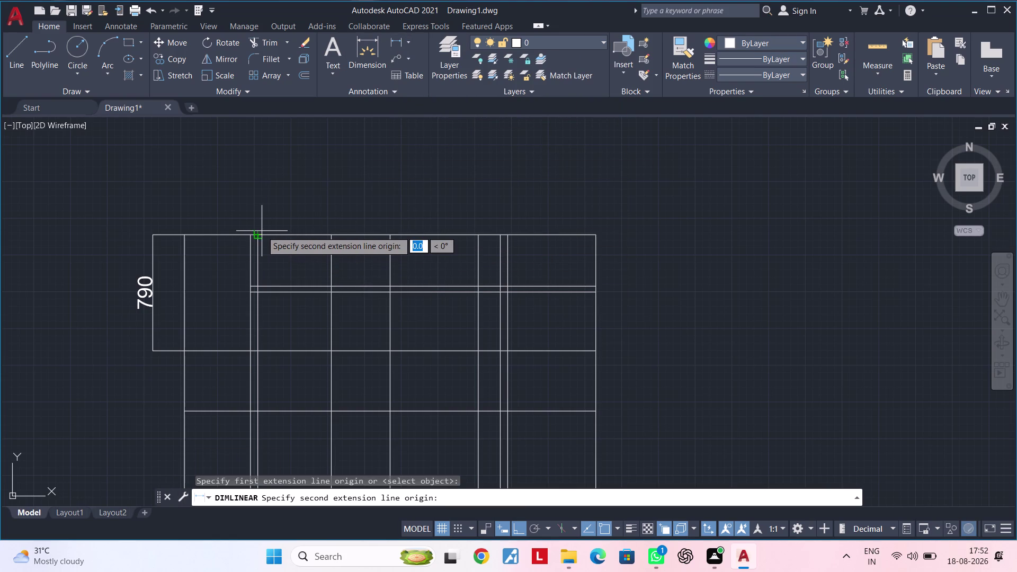
key(Escape)
key(space)
scroll(up, 3)
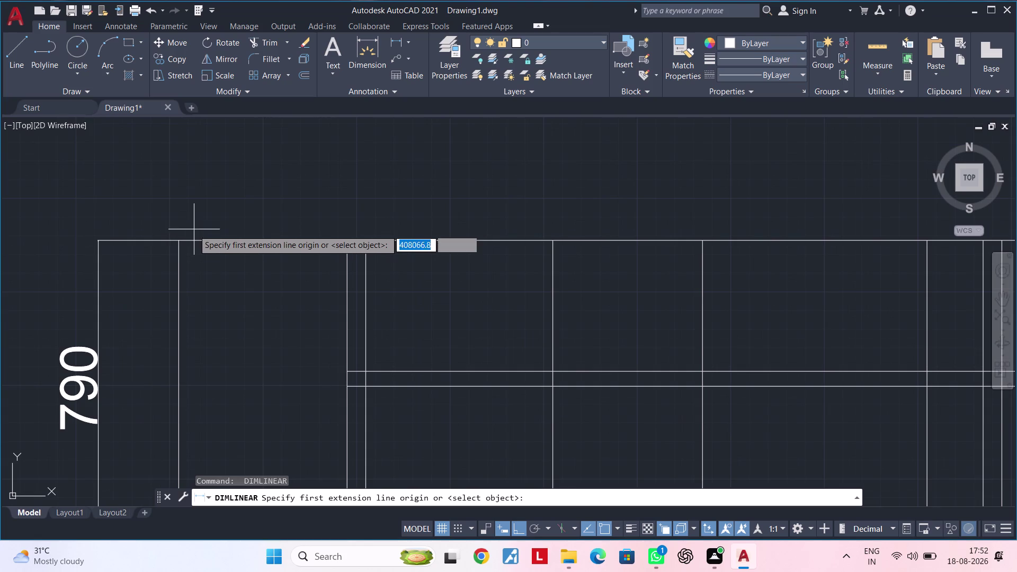
click(180, 245)
click(348, 242)
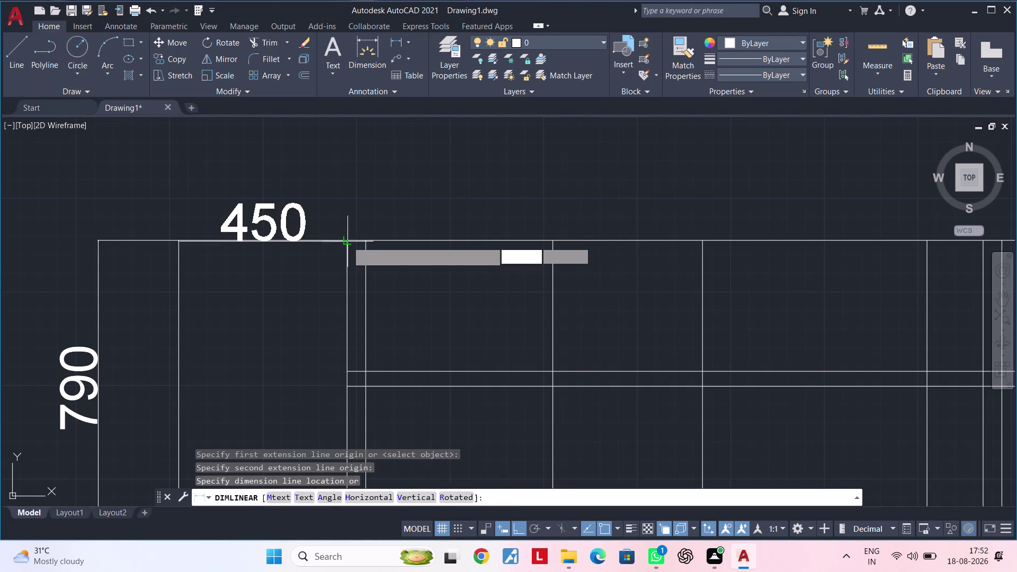
click(356, 177)
scroll(down, 3)
middle_drag(362, 189, 386, 177)
key(Escape)
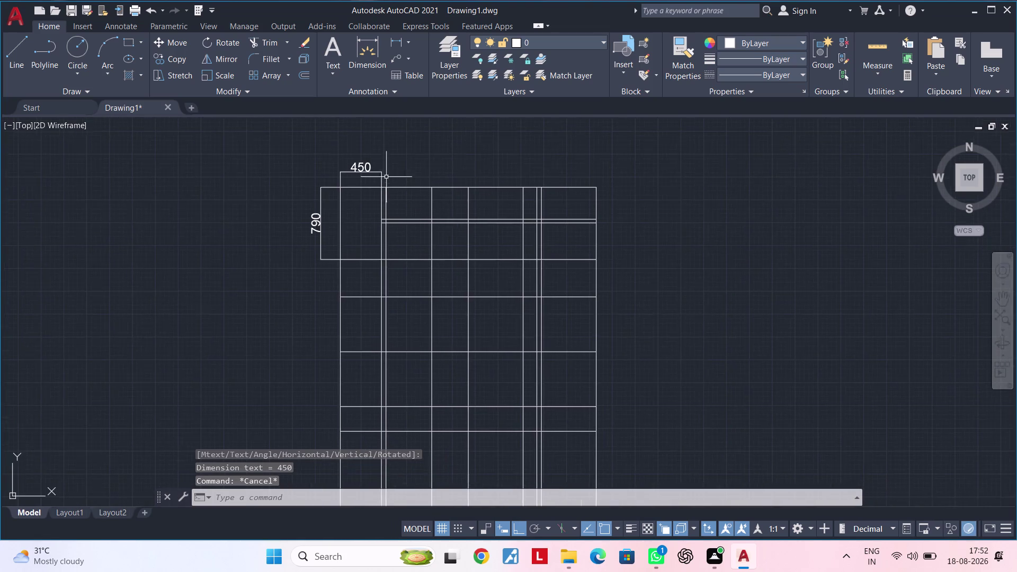
scroll(up, 3)
middle_drag(368, 208, 400, 245)
key(Escape)
key(Escape)
key(Escape)
key(Escape)
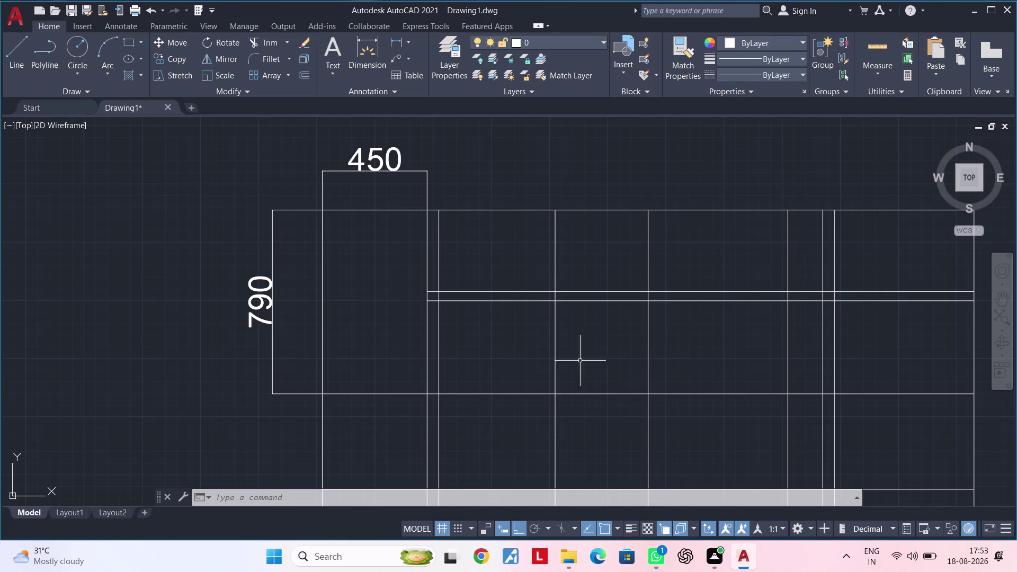
scroll(down, 3)
middle_drag(577, 346, 533, 292)
scroll(up, 3)
middle_drag(495, 302, 488, 333)
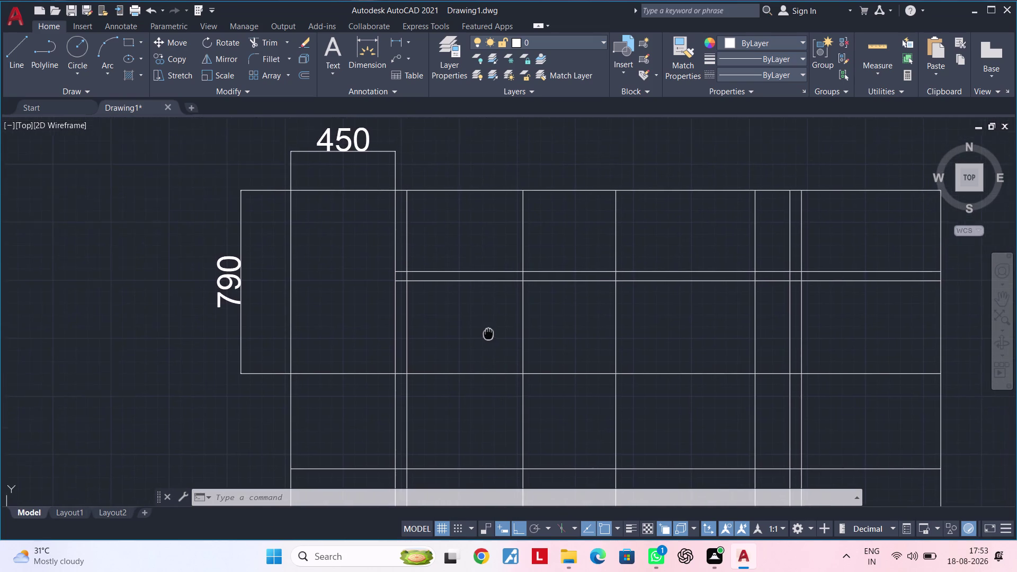
middle_drag(488, 334, 456, 292)
scroll(down, 3)
scroll(down, 3)
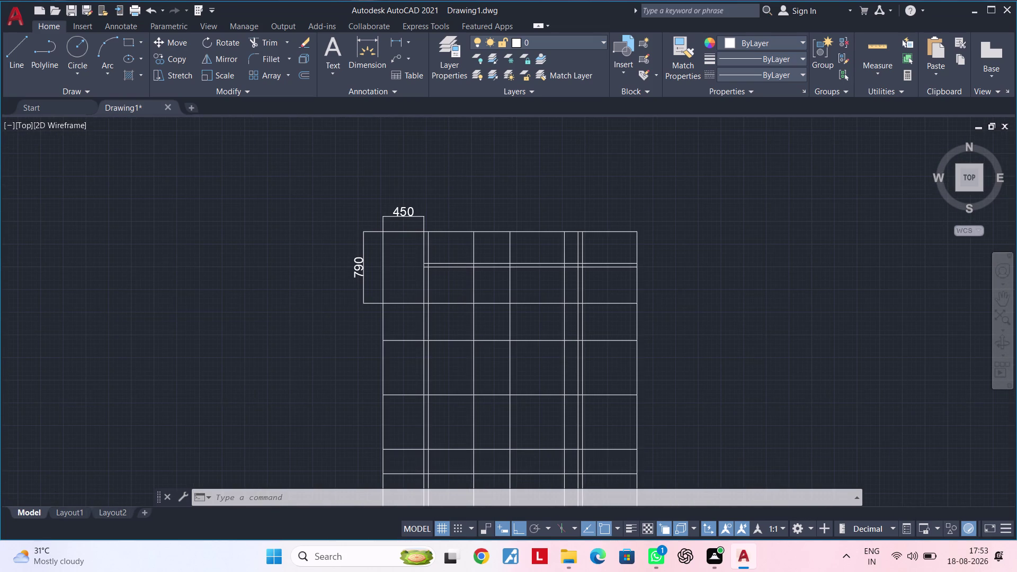
scroll(up, 3)
middle_drag(443, 290, 551, 335)
middle_drag(547, 325, 543, 337)
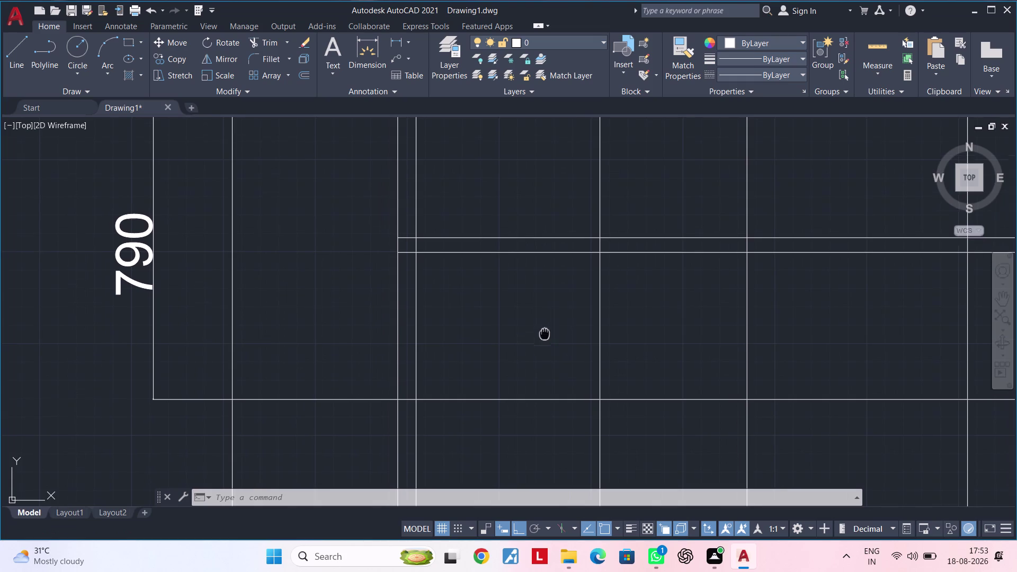
middle_drag(542, 337, 537, 350)
middle_drag(519, 362, 513, 414)
scroll(down, 3)
middle_drag(505, 385, 443, 361)
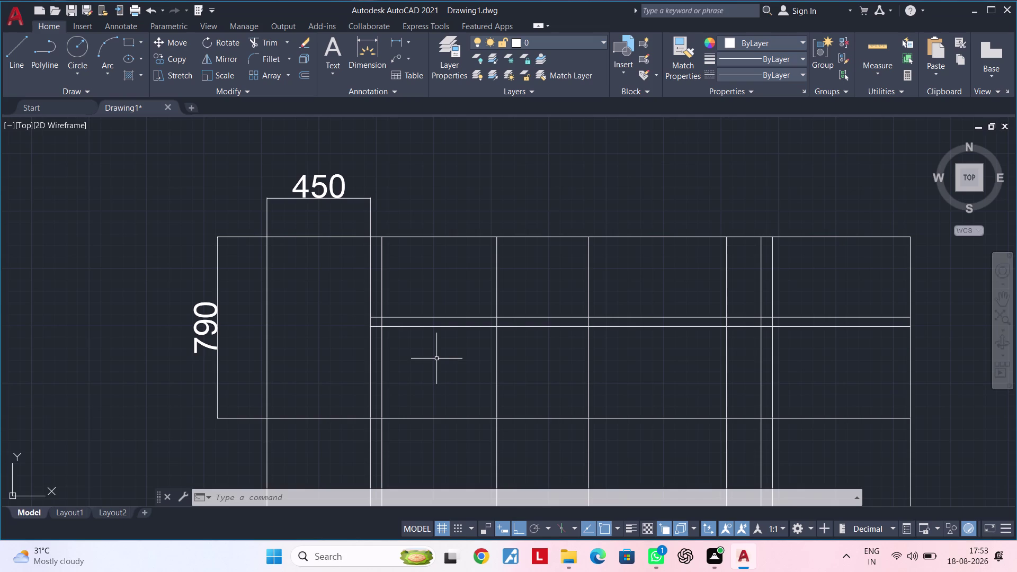
key(Escape)
key(Escape)
key(Escape)
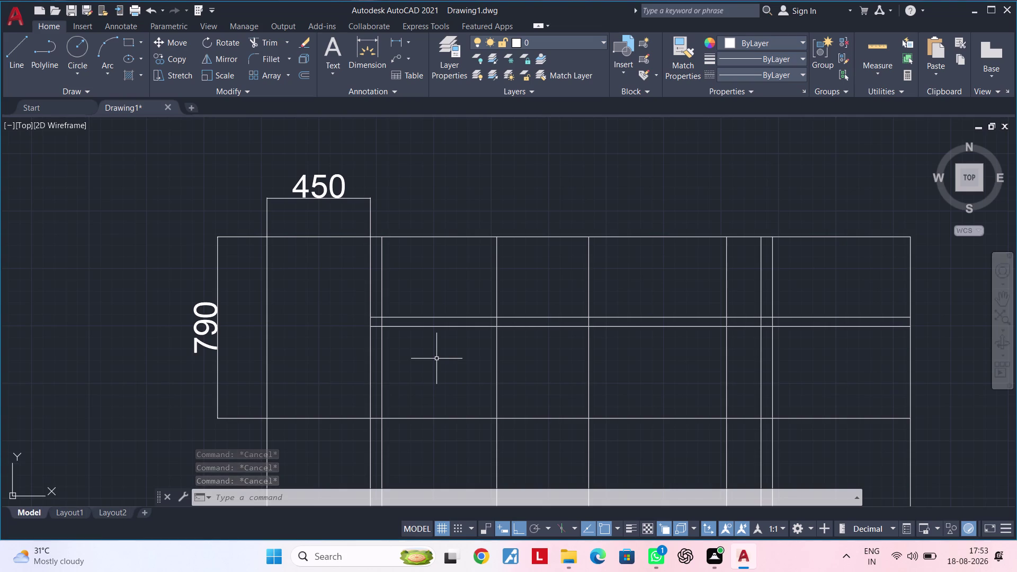
key(Escape)
key(Escape)
Erase the interior counter lines and the leftover horizontal line.
click(579, 284)
scroll(down, 3)
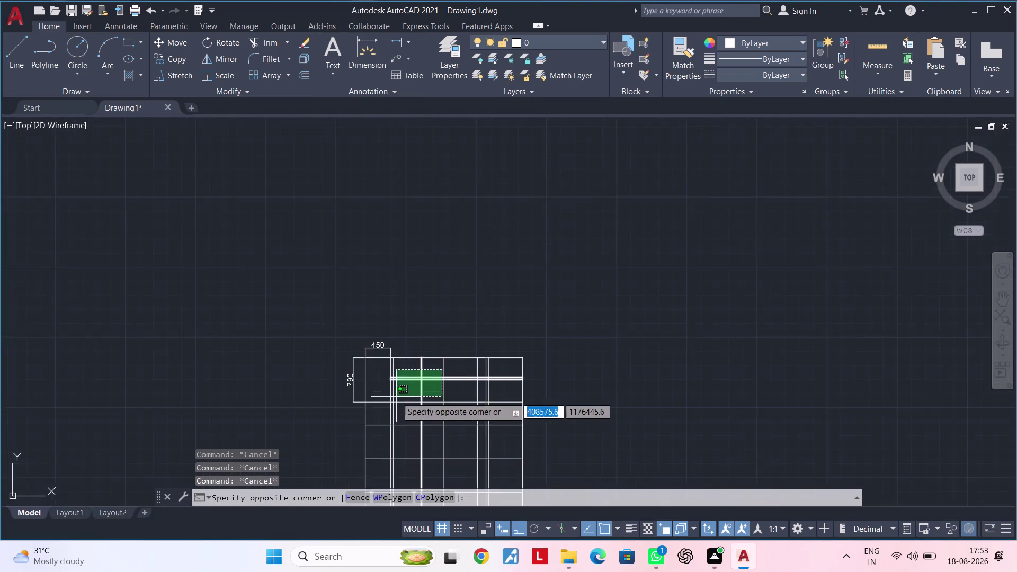
middle_drag(396, 397, 453, 325)
key(Escape)
click(562, 299)
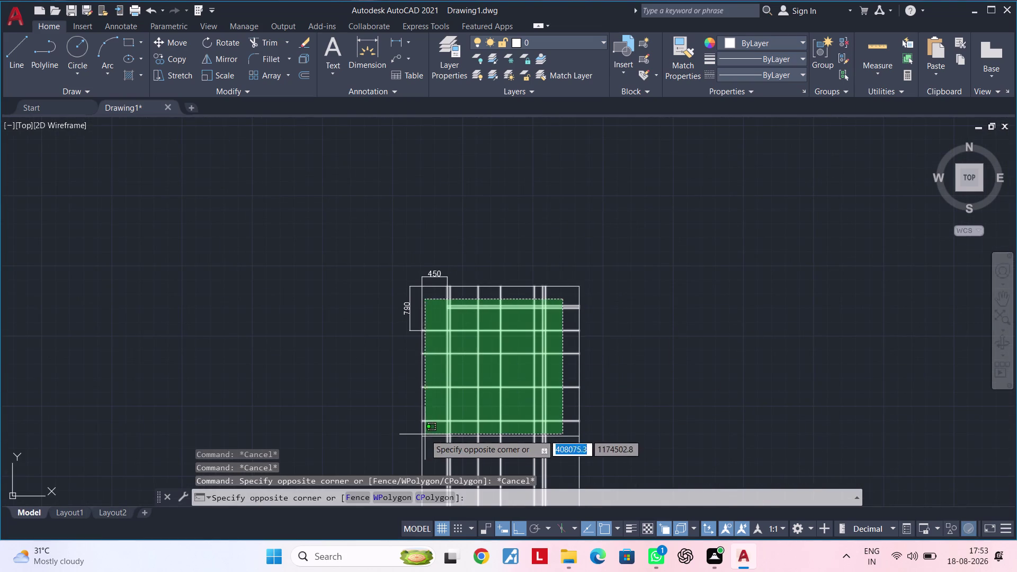
click(435, 436)
key(Delete)
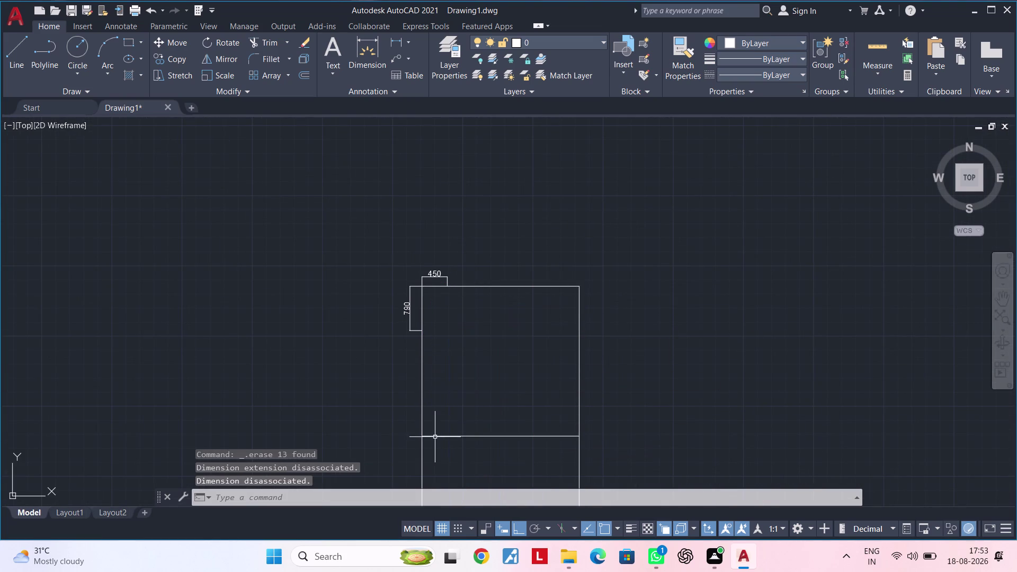
click(486, 415)
drag(487, 415, 483, 426)
click(462, 453)
key(Return)
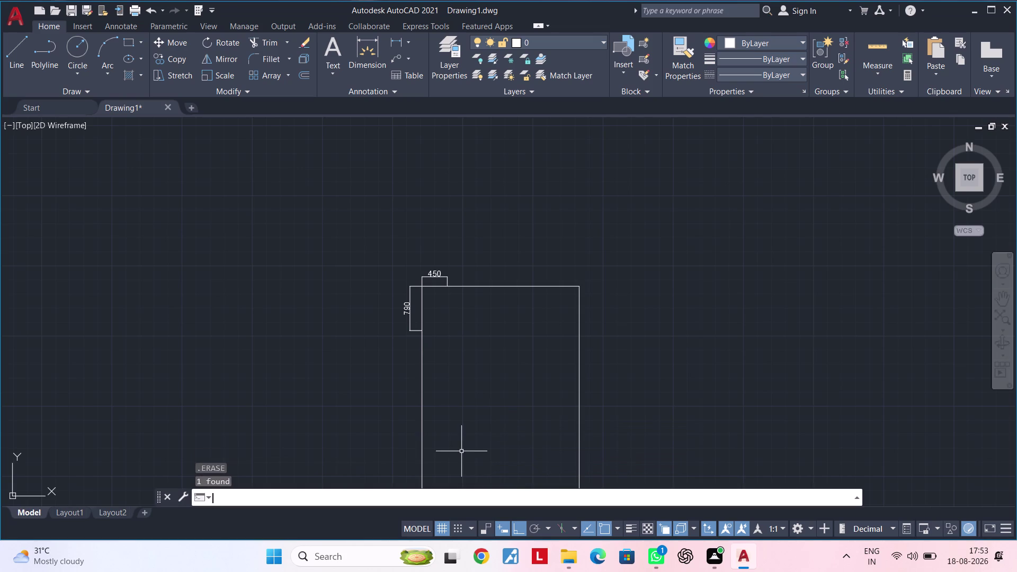
Delete the 450 and 790 dimensions, leaving only the outer rectangle.
scroll(up, 3)
scroll(down, 3)
click(470, 213)
click(415, 243)
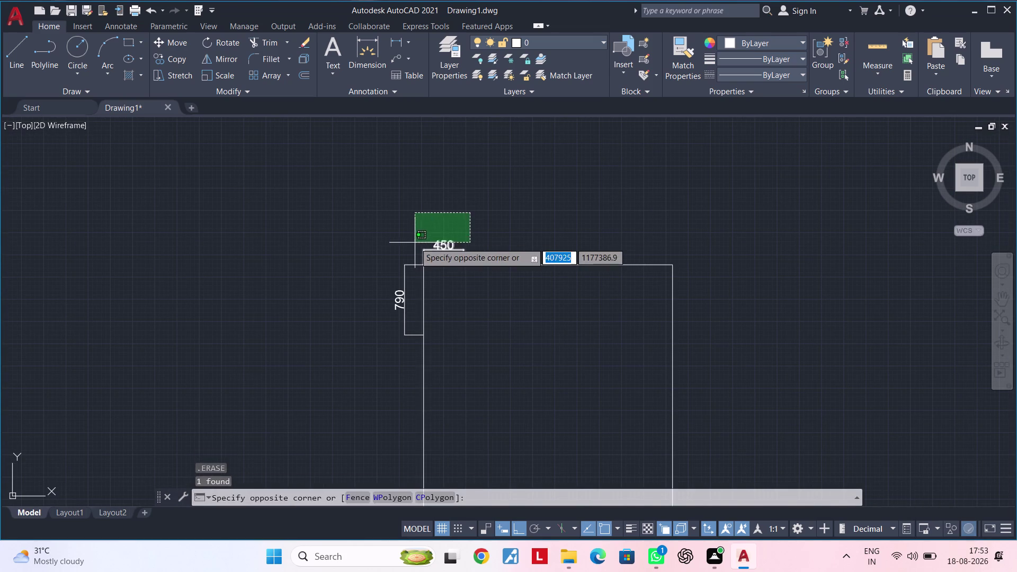
key(Delete)
click(403, 255)
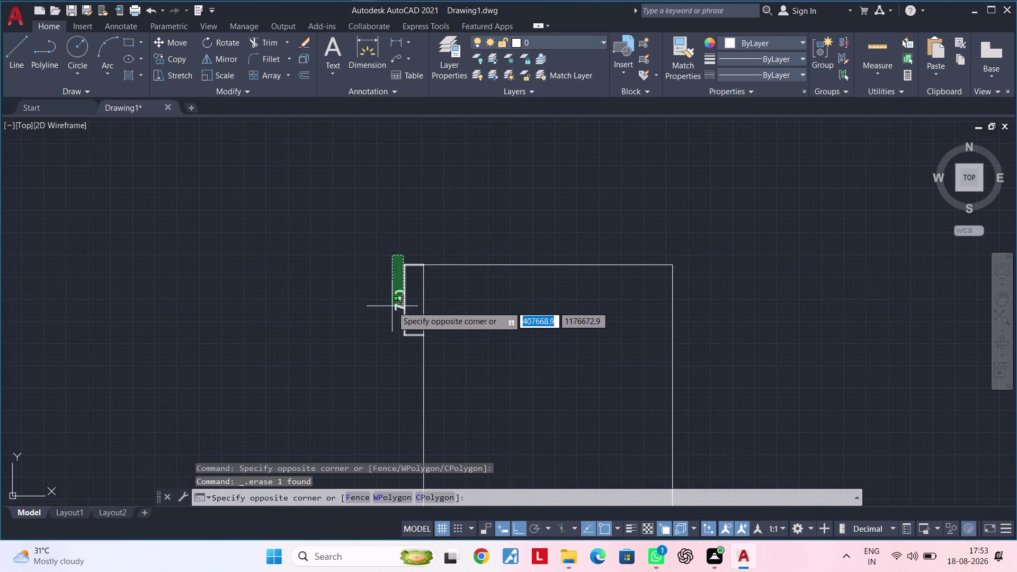
click(392, 306)
key(Delete)
scroll(up, 3)
middle_drag(461, 298, 397, 346)
key(Escape)
key(Escape)
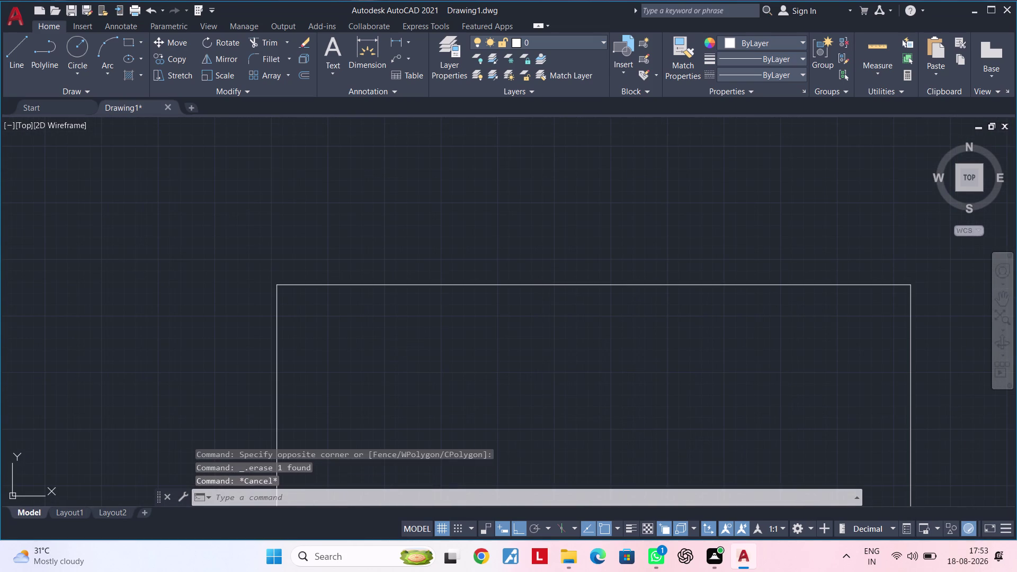
Offset the top edge 790 downward with OF.
text(of)
key(space)
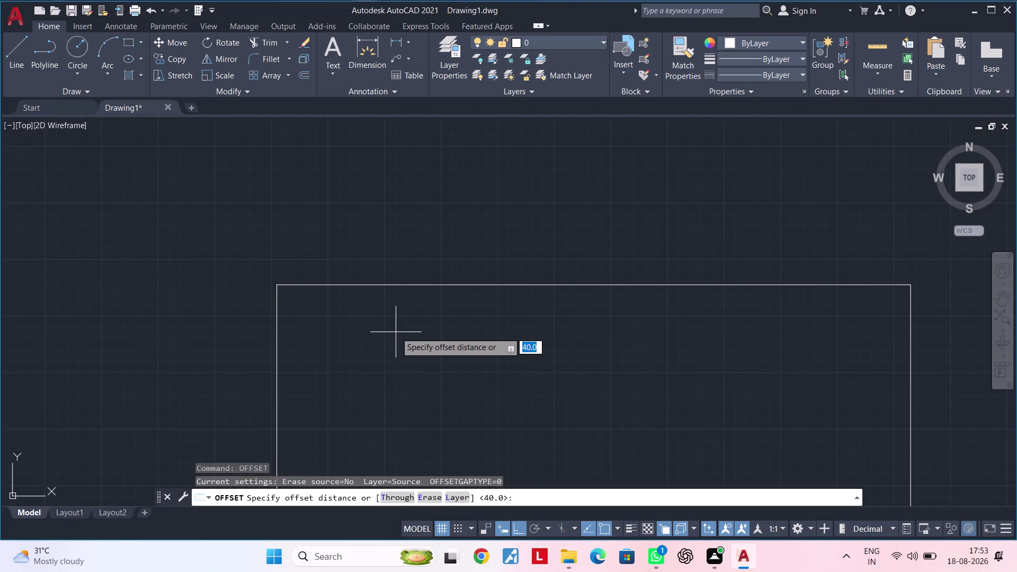
text(790)
key(Return)
click(378, 283)
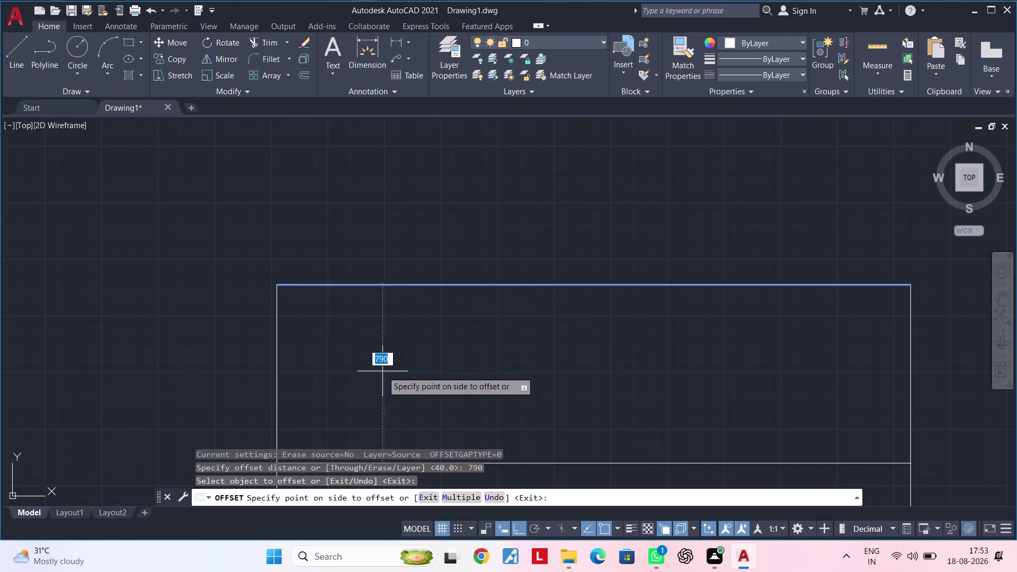
click(382, 371)
scroll(down, 3)
middle_drag(382, 369, 394, 333)
scroll(up, 3)
middle_drag(374, 353, 410, 328)
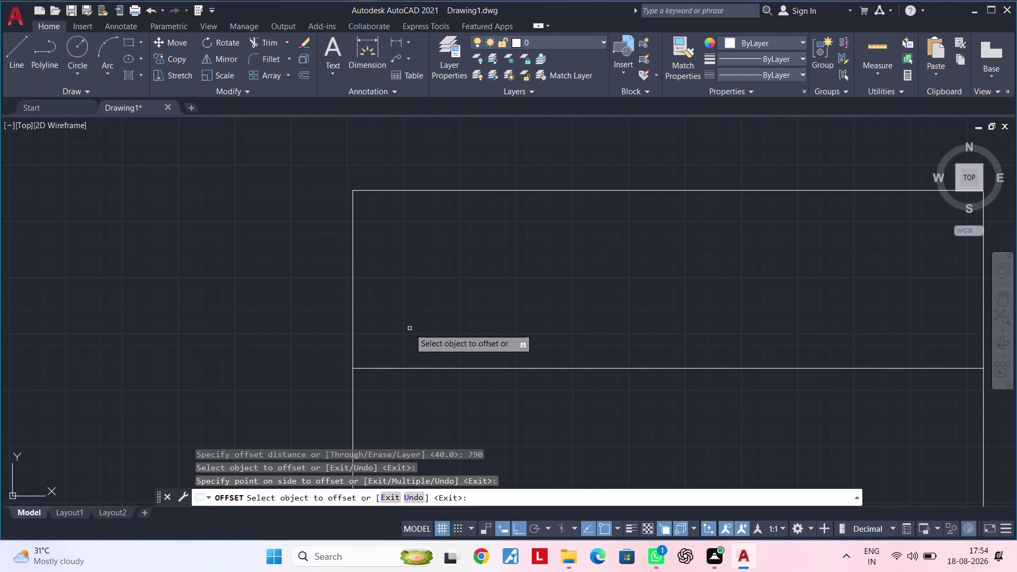
key(space)
Offset the left edge 350 inward to make a vertical line.
key(space)
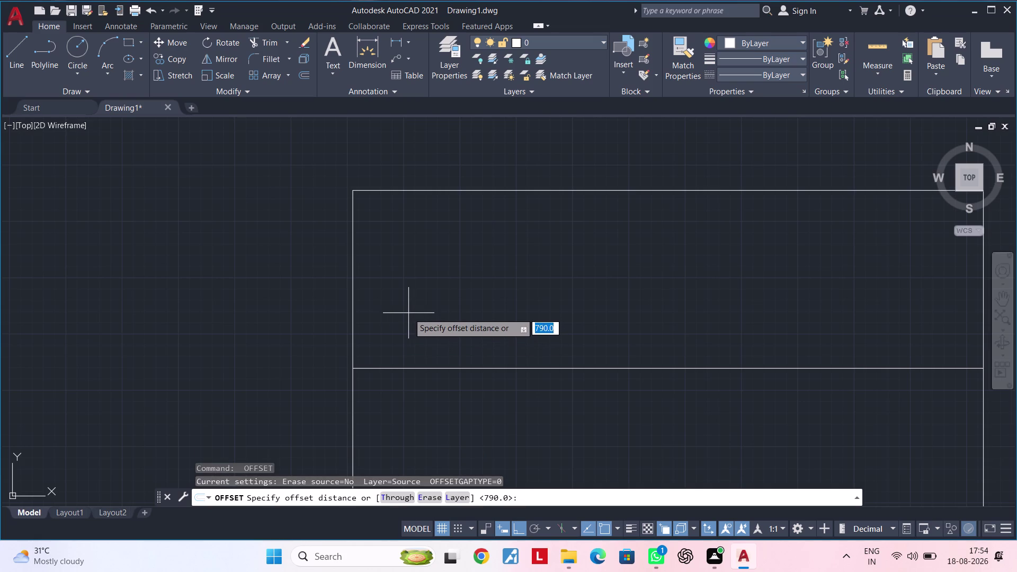
text(30)
key(BackSpace)
text(560)
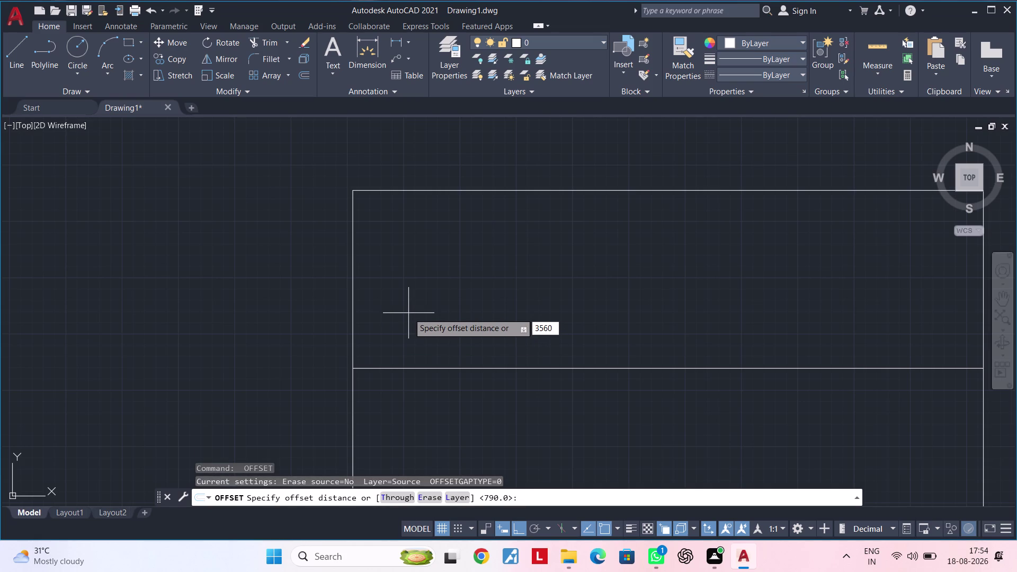
key(BackSpace)
key(BackSpace)
key(0)
key(Return)
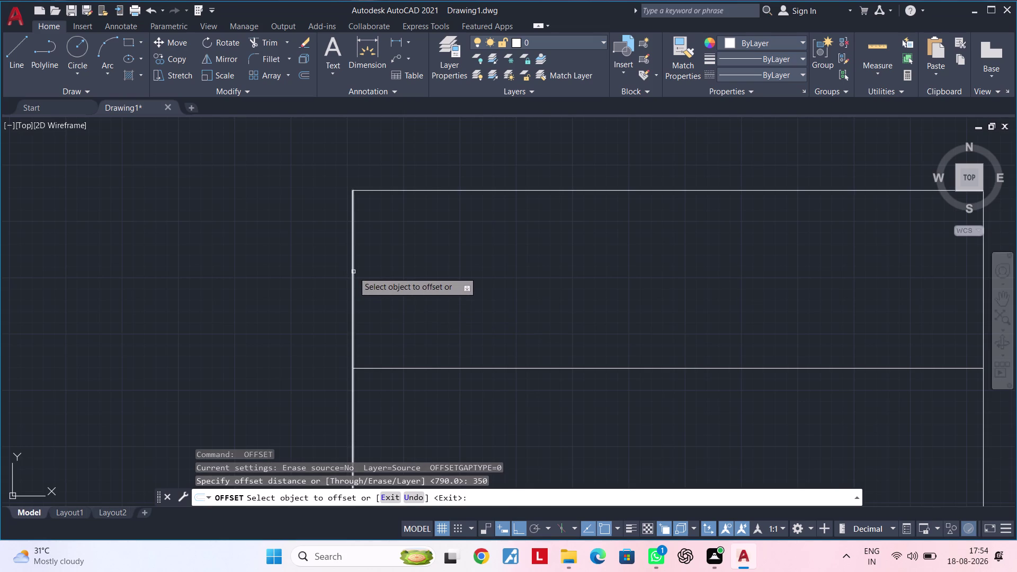
click(354, 272)
click(438, 271)
middle_drag(475, 263, 392, 267)
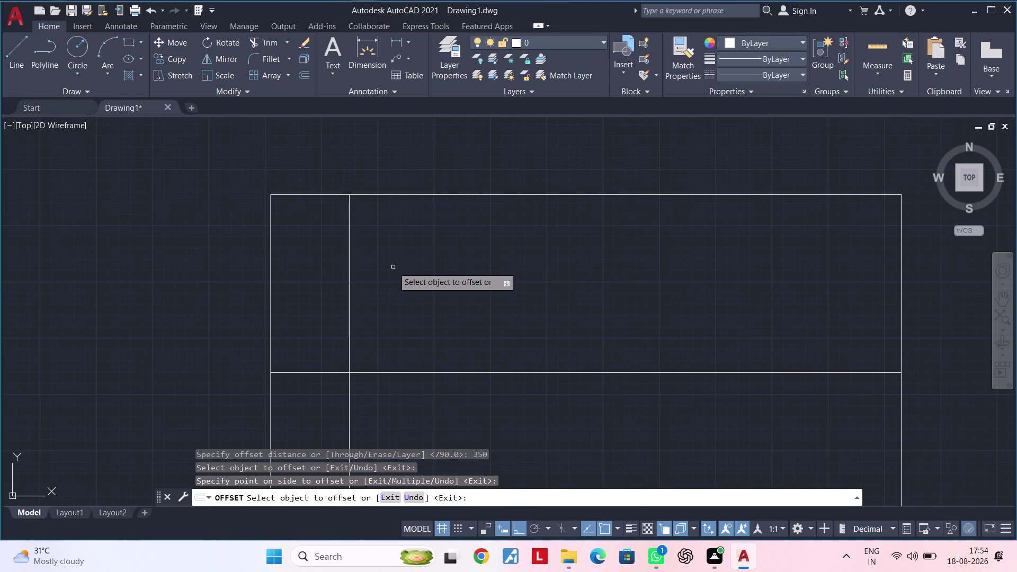
key(Escape)
key(Escape)
Recolour the new vertical line magenta.
click(346, 277)
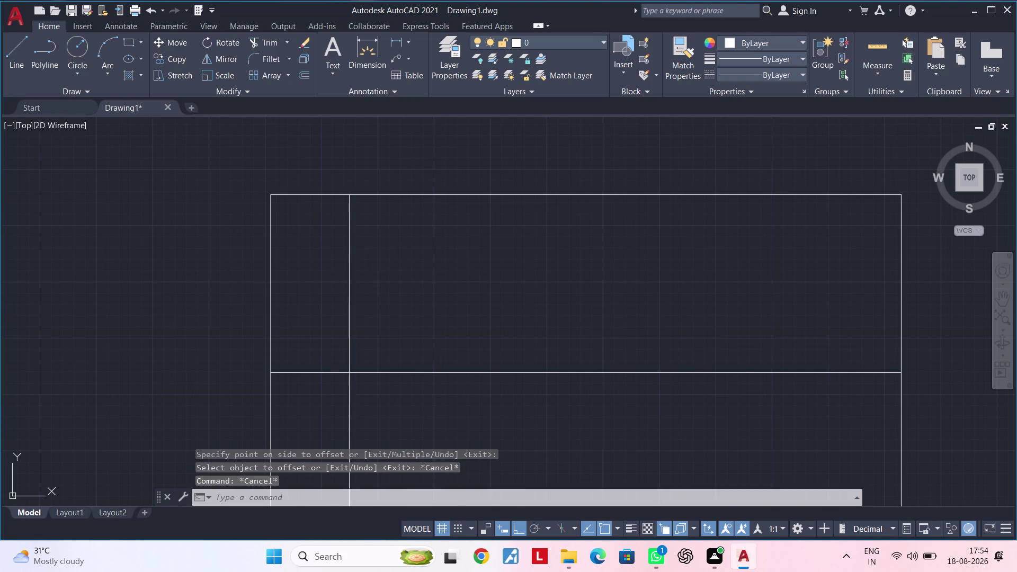
key(Escape)
click(351, 272)
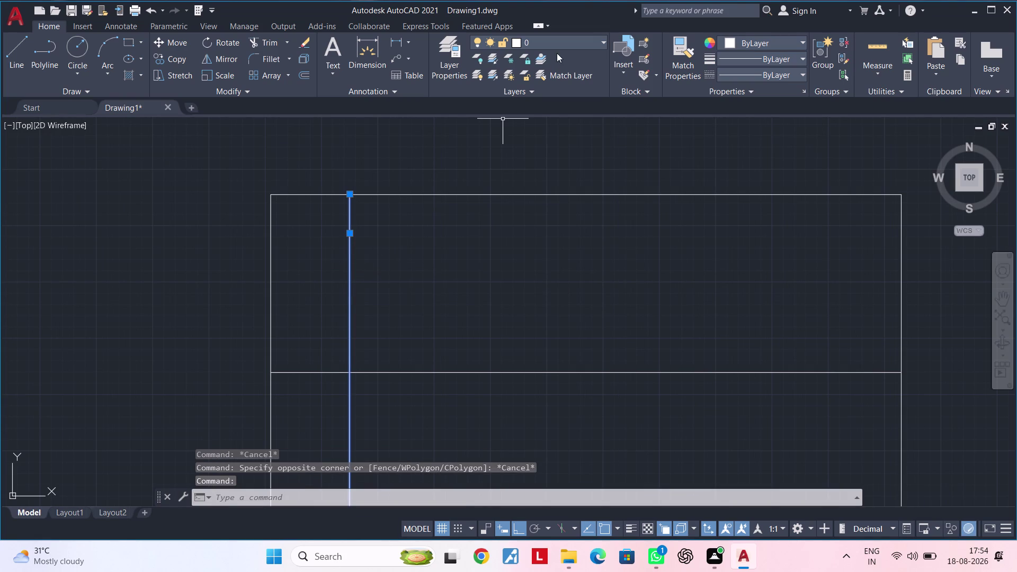
click(748, 39)
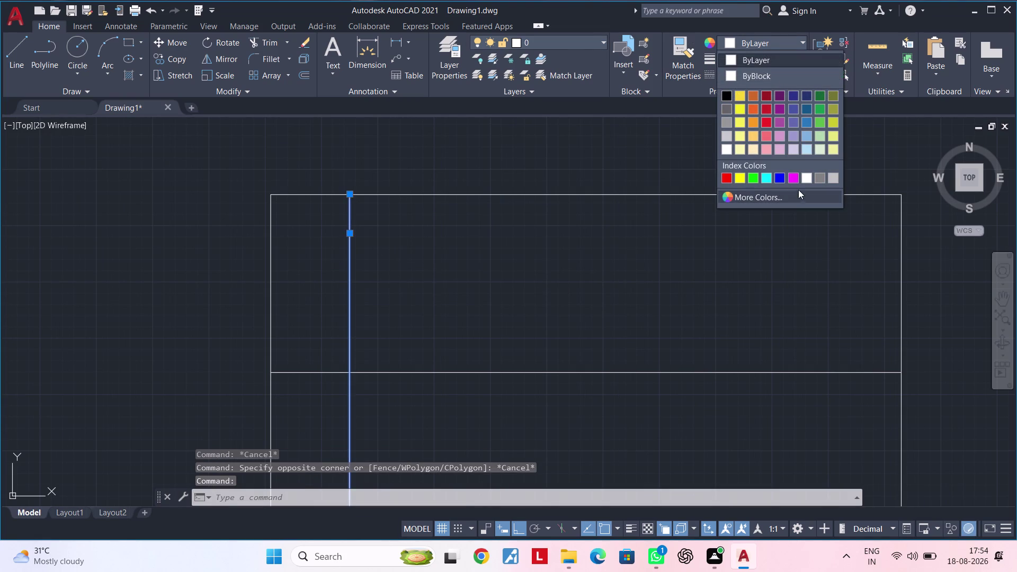
click(795, 182)
key(Escape)
middle_drag(408, 319, 431, 296)
Trim the 790 horizontal line's right part back to the magenta vertical line.
key(Escape)
key(Escape)
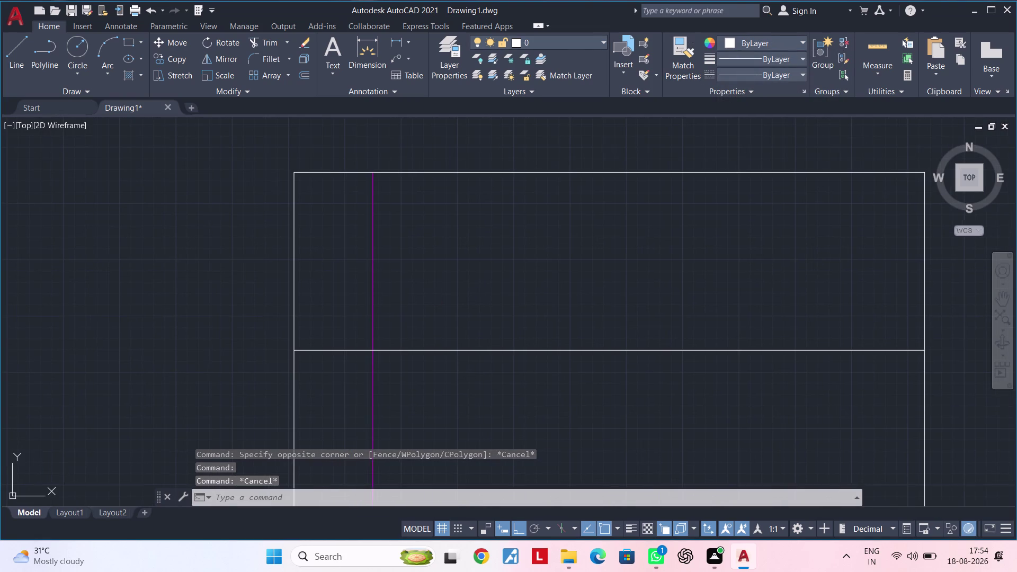
key(Escape)
key(Escape)
middle_drag(427, 280, 414, 309)
key(Escape)
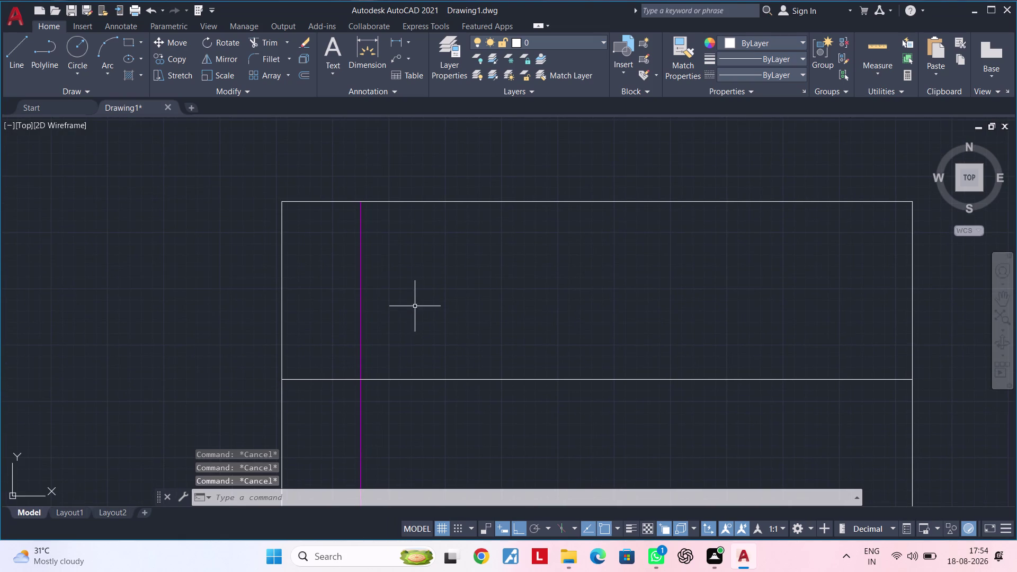
key(Escape)
key(Escape)
key(Escape)
key(Escape)
key(Escape)
key(Escape)
key(Escape)
key(Escape)
key(Escape)
key(Escape)
key(Escape)
key(Escape)
key(Escape)
key(Escape)
key(Escape)
key(Escape)
key(Escape)
key(Escape)
key(Escape)
text(tr)
key(space)
click(436, 377)
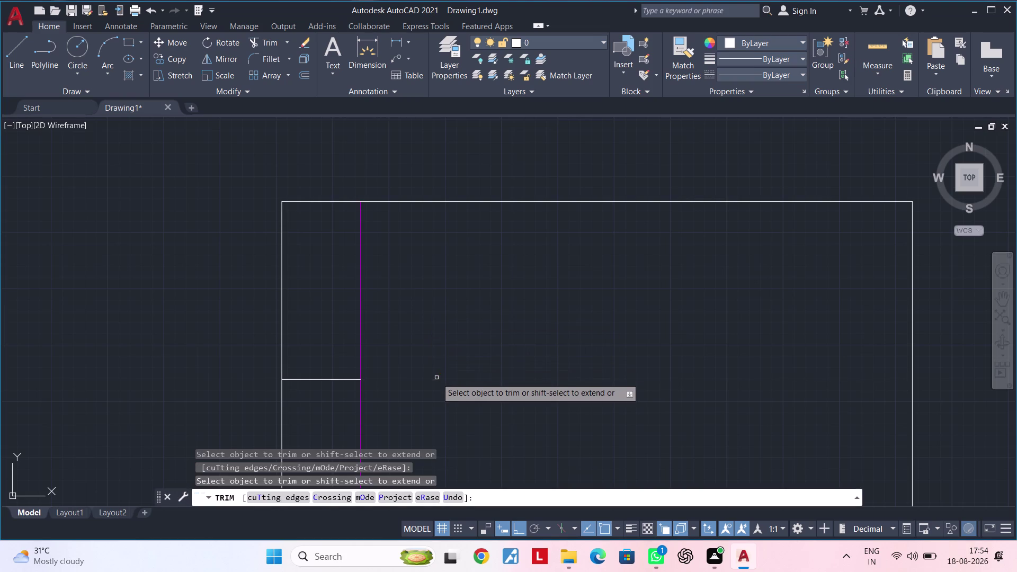
middle_drag(431, 322, 415, 377)
key(Escape)
key(Escape)
middle_drag(417, 353, 432, 345)
key(Escape)
key(Escape)
key(Escape)
key(Escape)
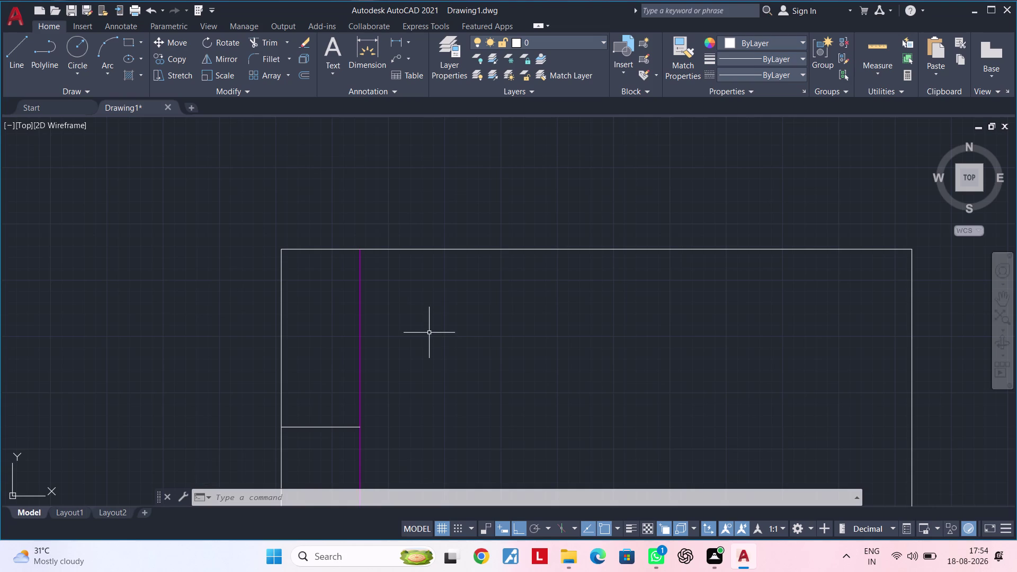
Offset the left outer edge 450 inward to create a vertical line.
text(of 450)
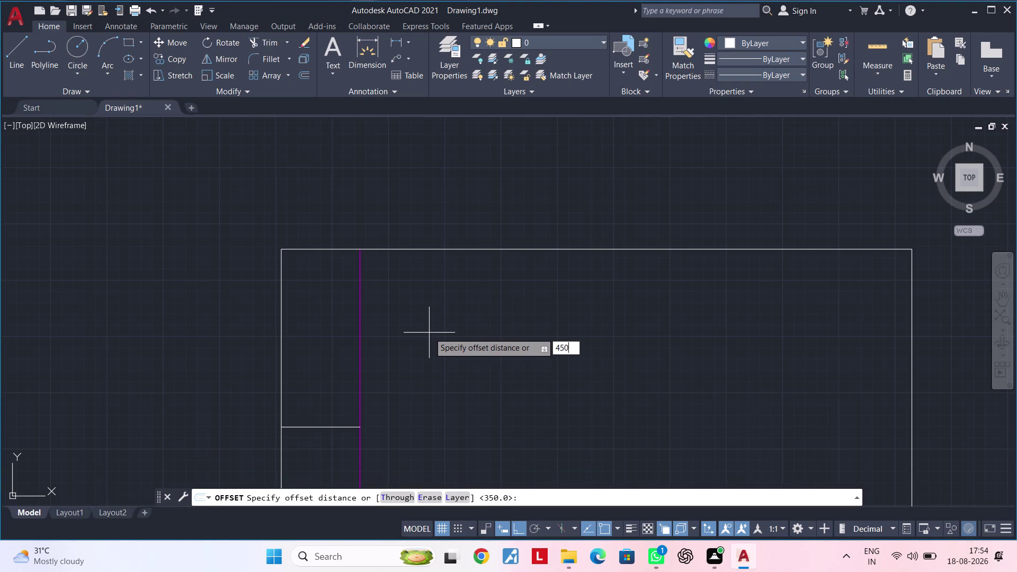
key(Return)
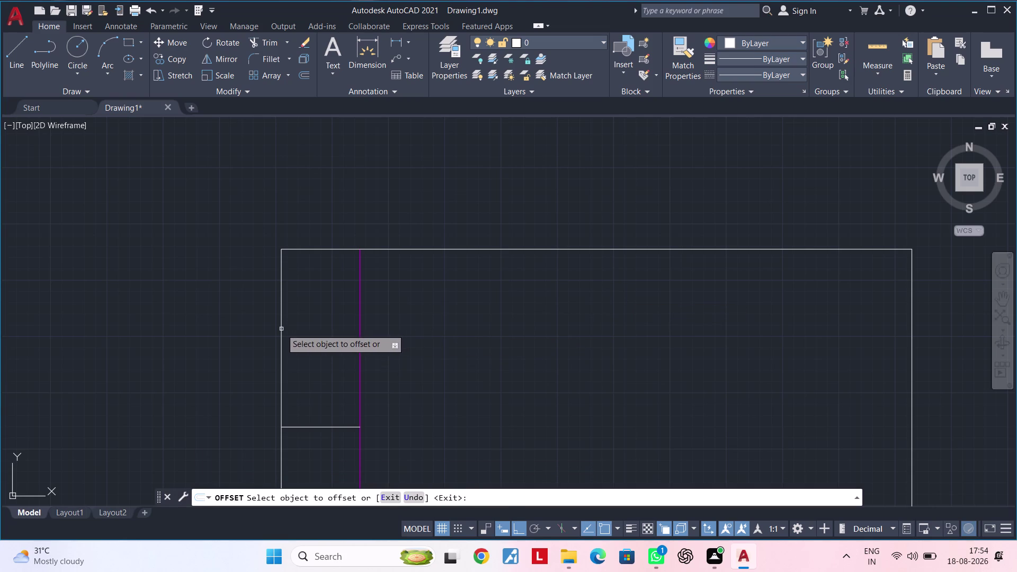
click(281, 329)
click(438, 321)
middle_drag(423, 324, 402, 315)
key(space)
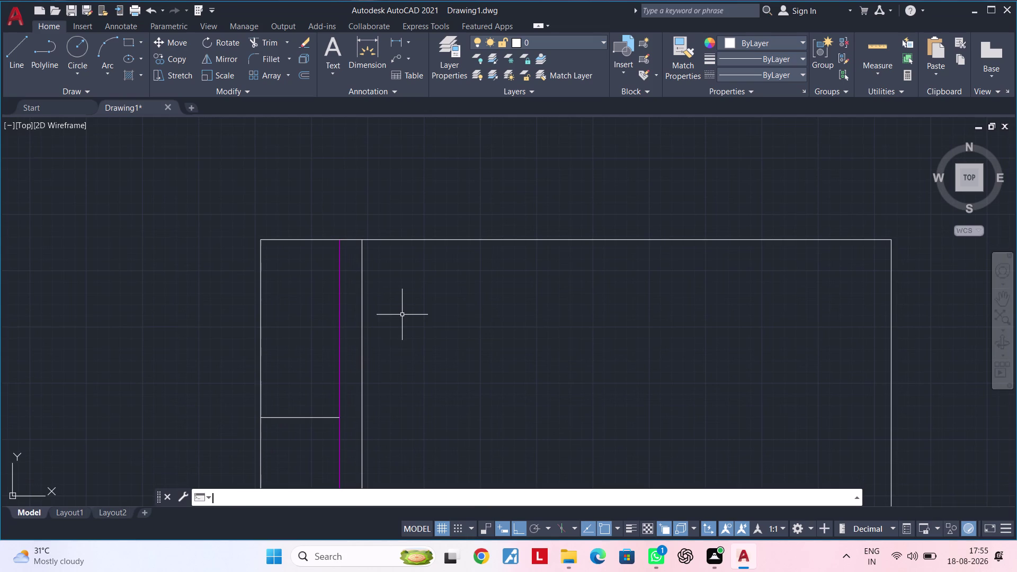
Offset the new 450 line 50 to its right.
key(space)
text(50)
key(Return)
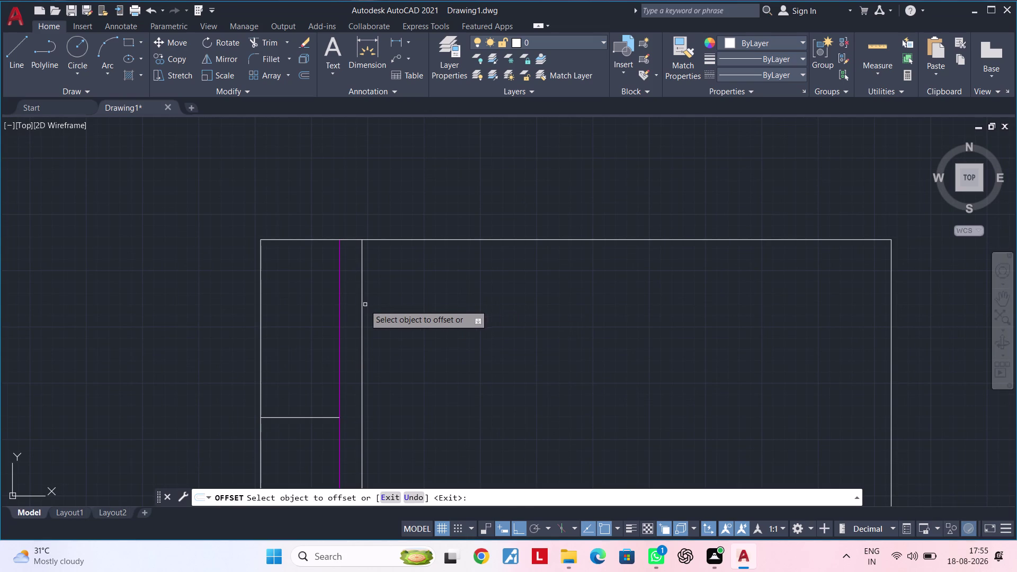
click(362, 307)
click(420, 304)
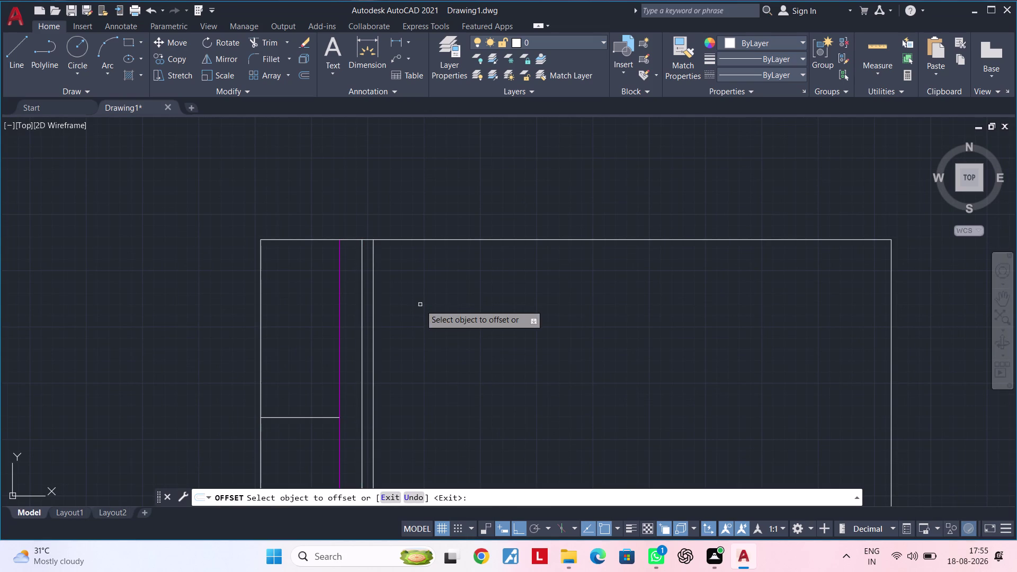
middle_drag(434, 323, 429, 251)
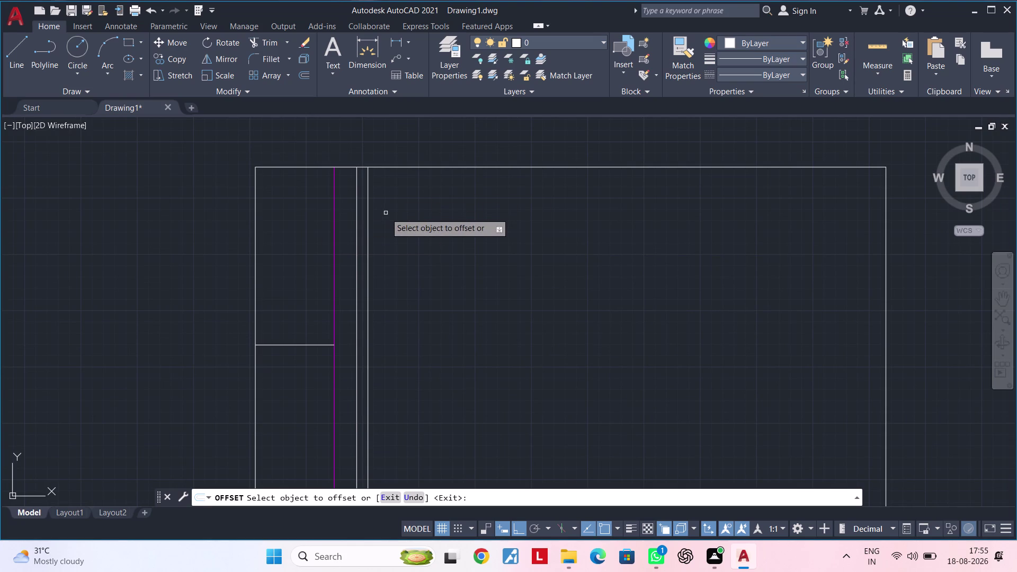
key(space)
Offset the rightmost new vertical line 500 further right.
key(space)
text(500)
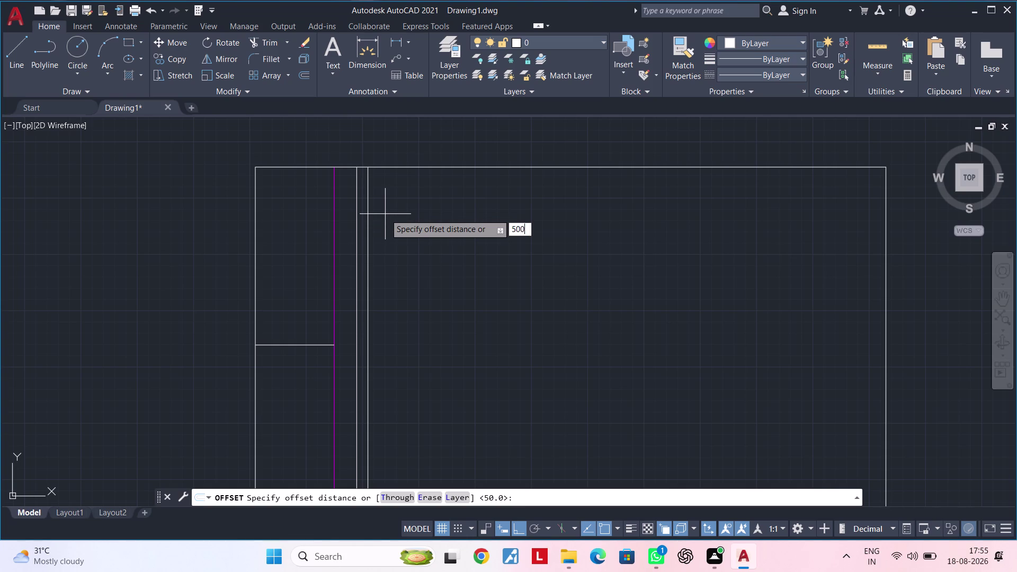
key(Return)
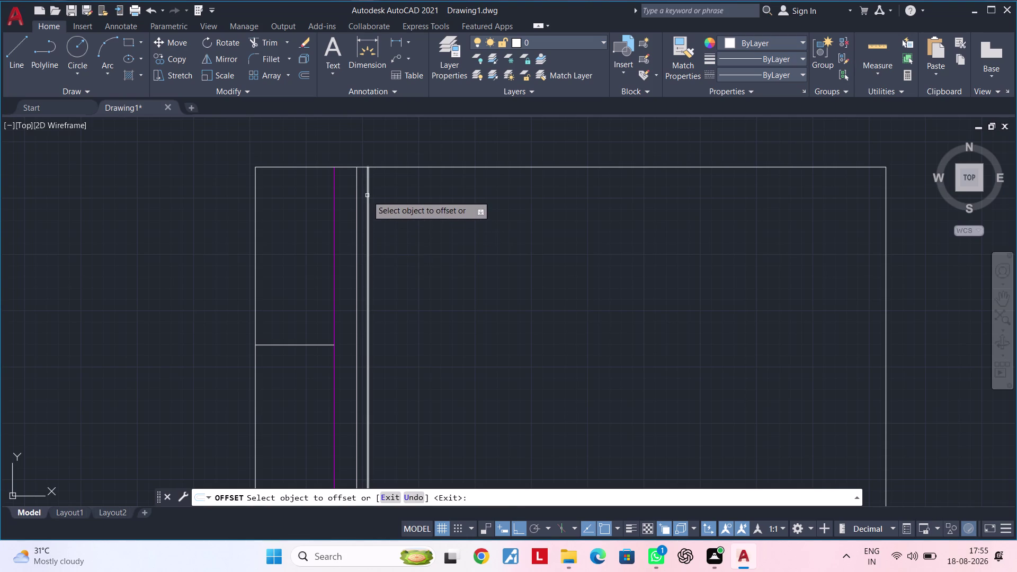
click(369, 193)
click(523, 193)
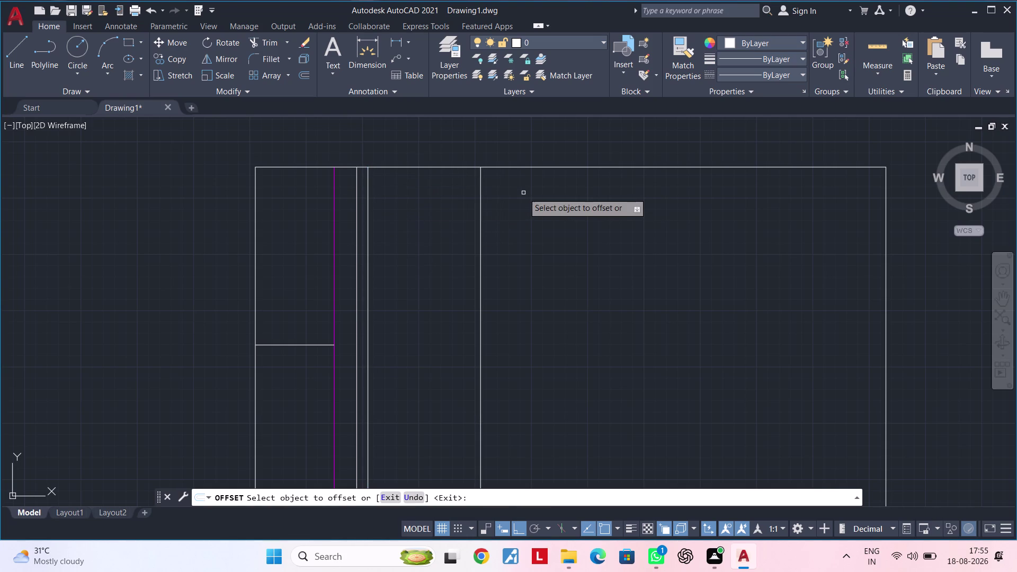
middle_drag(530, 205, 507, 204)
key(space)
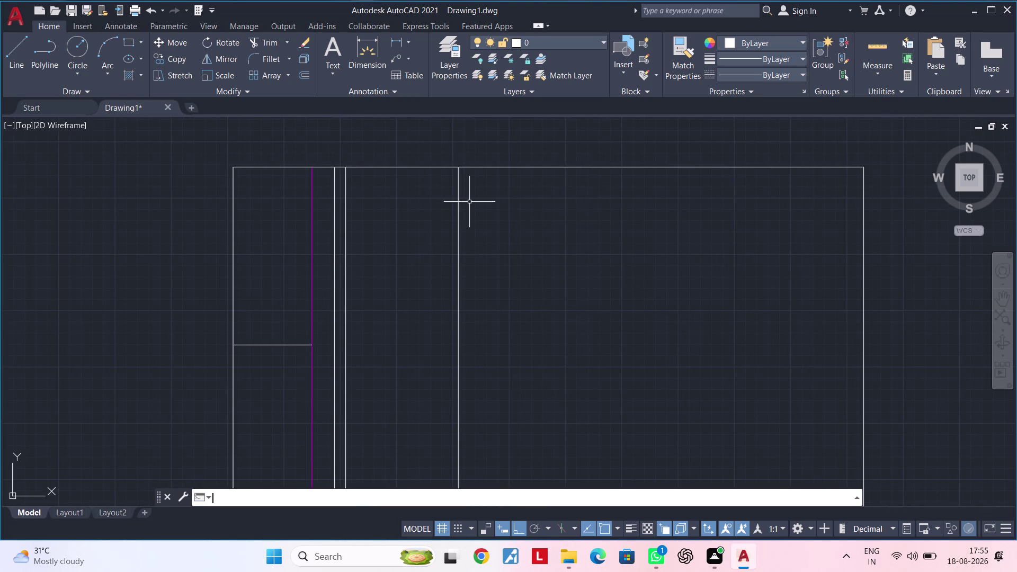
Offset the top wall line 600 downward to form the counter line.
key(space)
text(600)
key(Return)
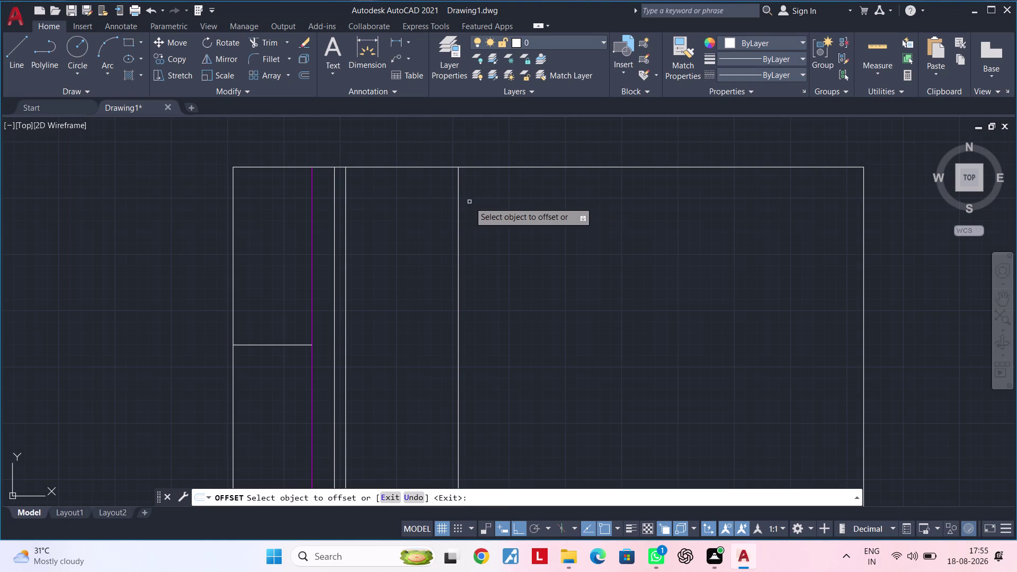
click(415, 166)
click(408, 275)
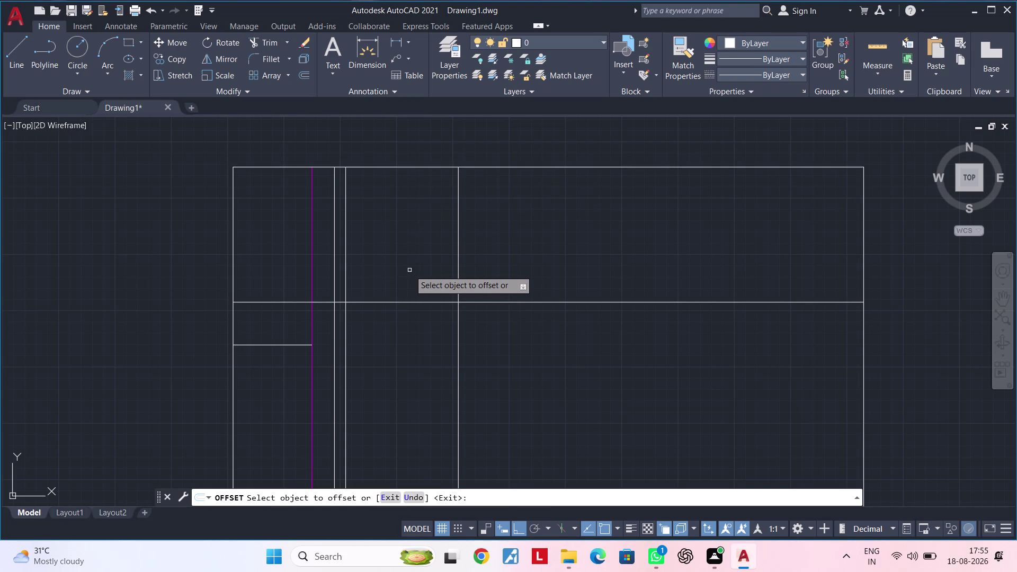
middle_drag(401, 269, 375, 270)
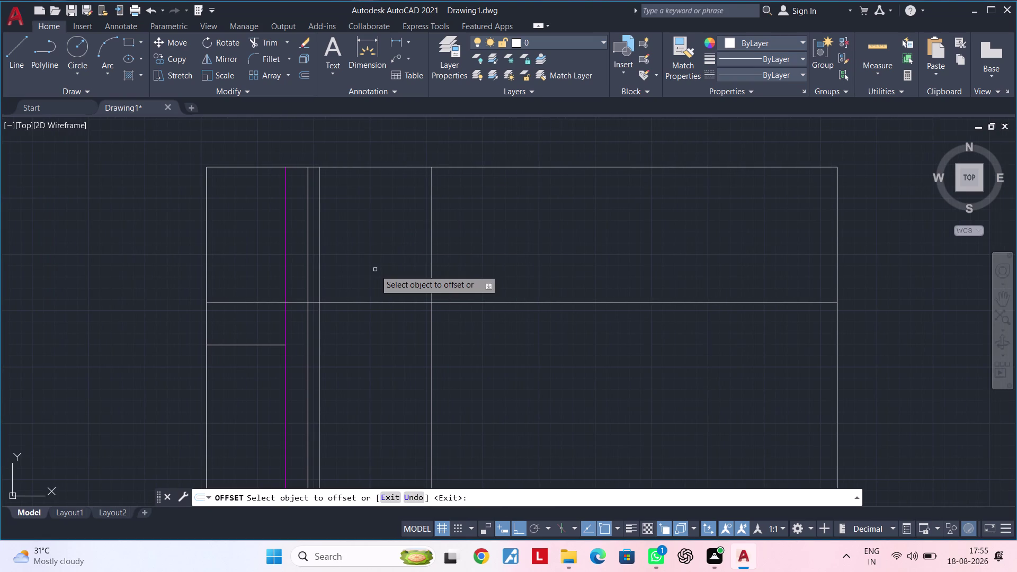
Trim the counter line's portion left of the magenta line.
middle_drag(375, 270, 384, 276)
key(Escape)
key(Escape)
key(Escape)
key(t)
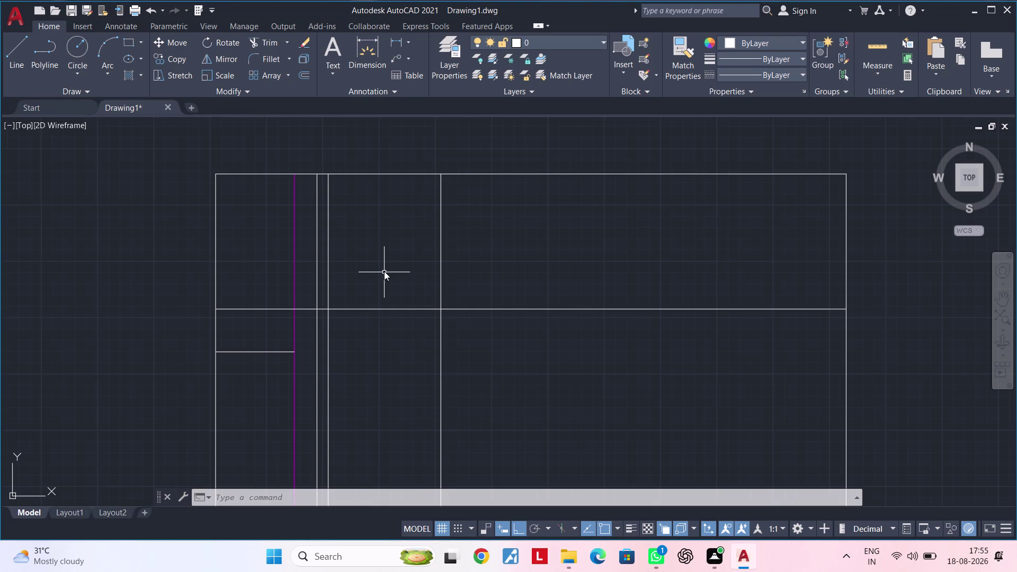
text(r)
key(space)
click(269, 310)
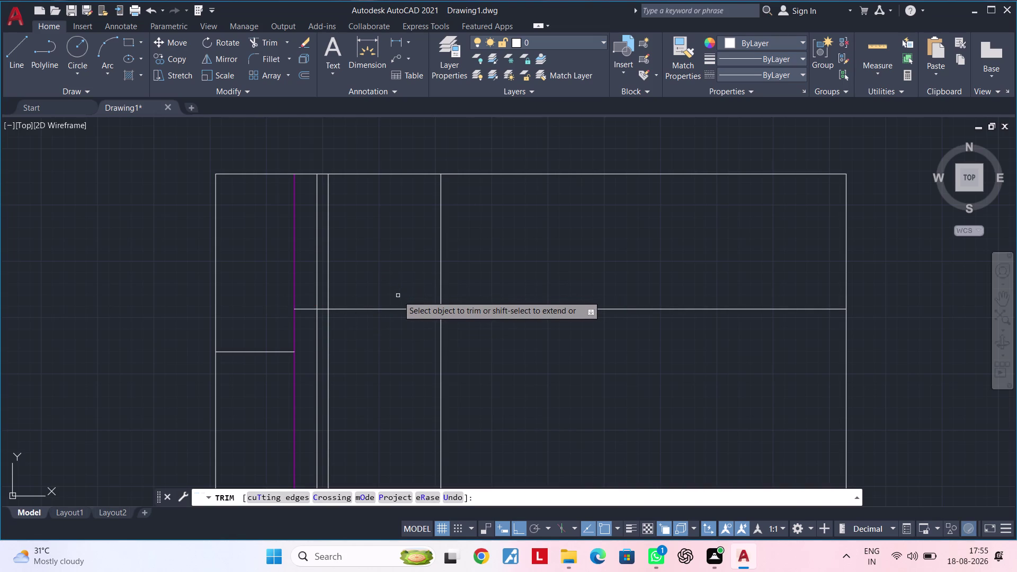
middle_drag(396, 296, 311, 293)
key(Escape)
key(Escape)
key(Escape)
key(Escape)
key(Escape)
key(Escape)
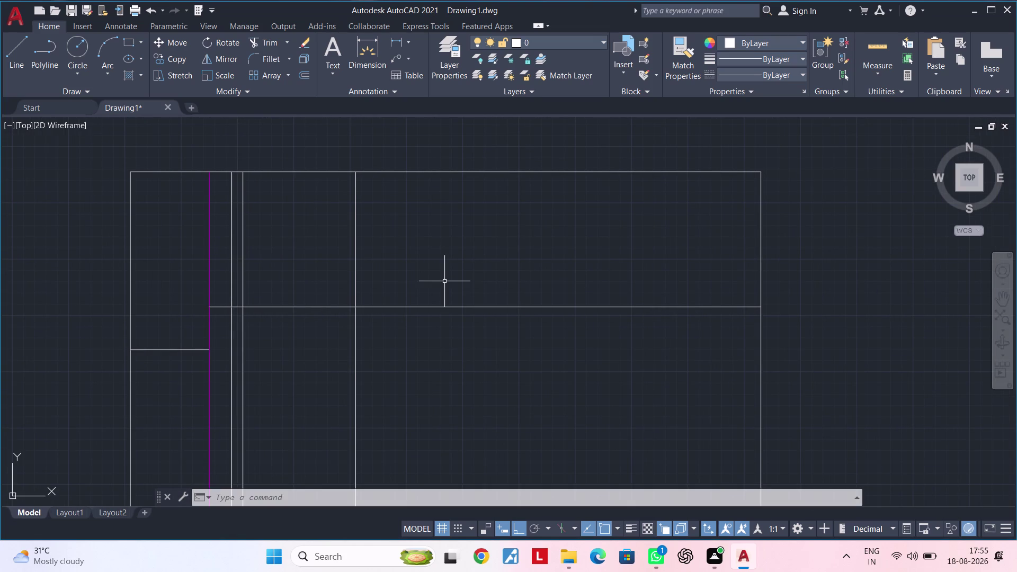
Trim the inner vertical line's part below the counter line.
key(t)
key(r)
key(space)
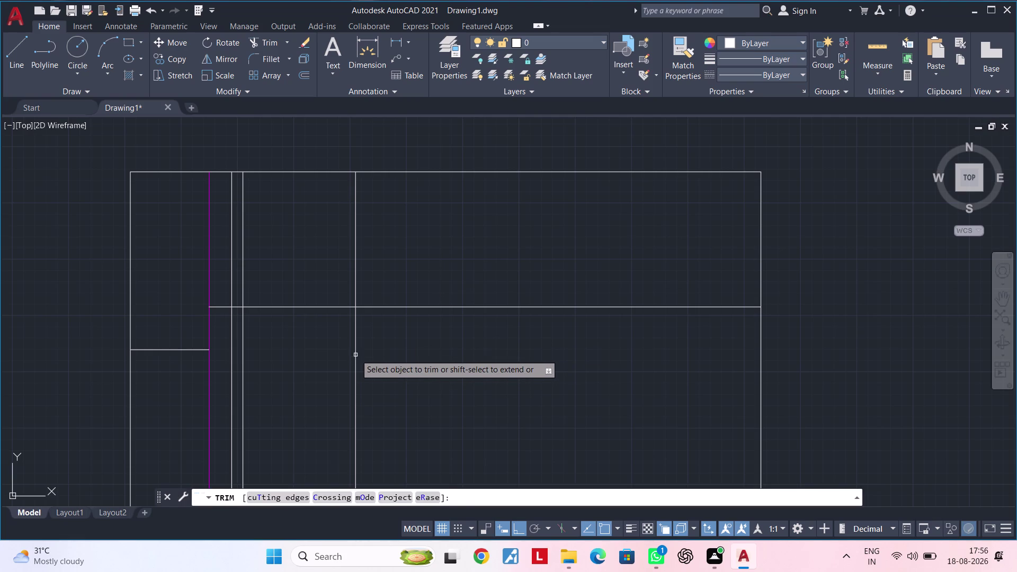
click(358, 352)
click(350, 353)
middle_drag(358, 348, 414, 404)
key(Escape)
key(Escape)
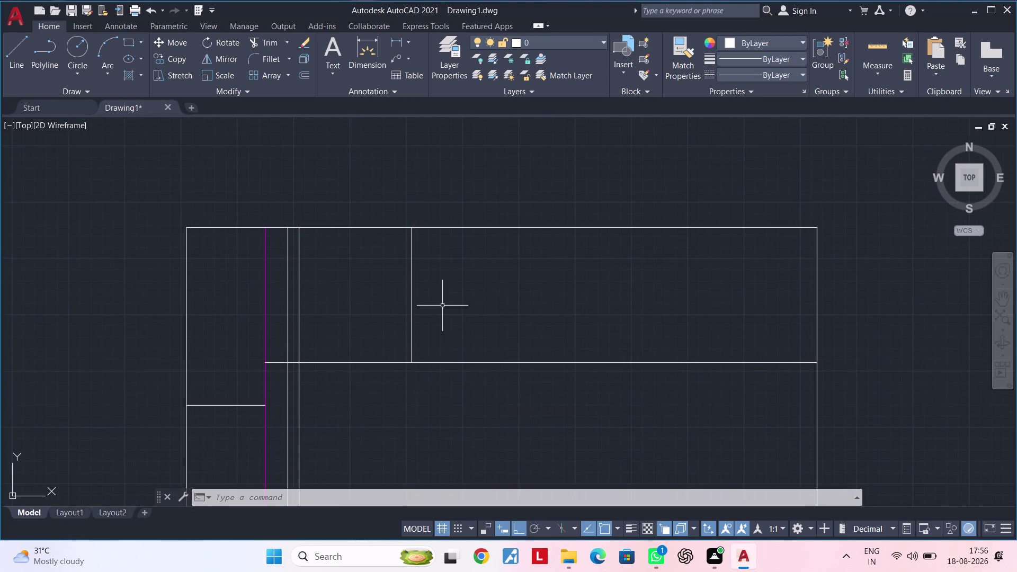
middle_drag(441, 305, 411, 320)
key(Escape)
key(Escape)
key(Escape)
key(Escape)
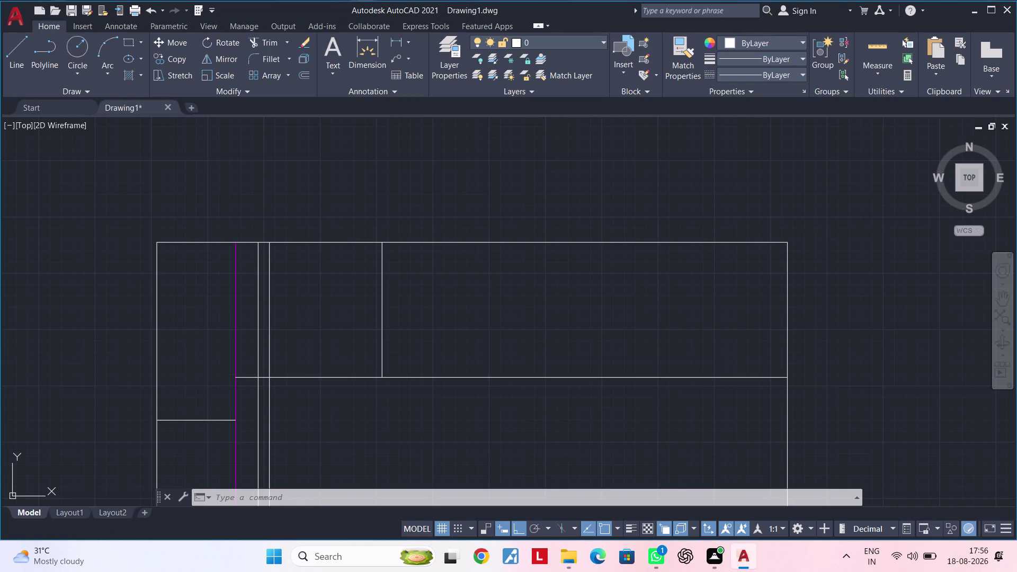
Offset vertical counter lines to the right by 400, then by 600.
text(of 4)
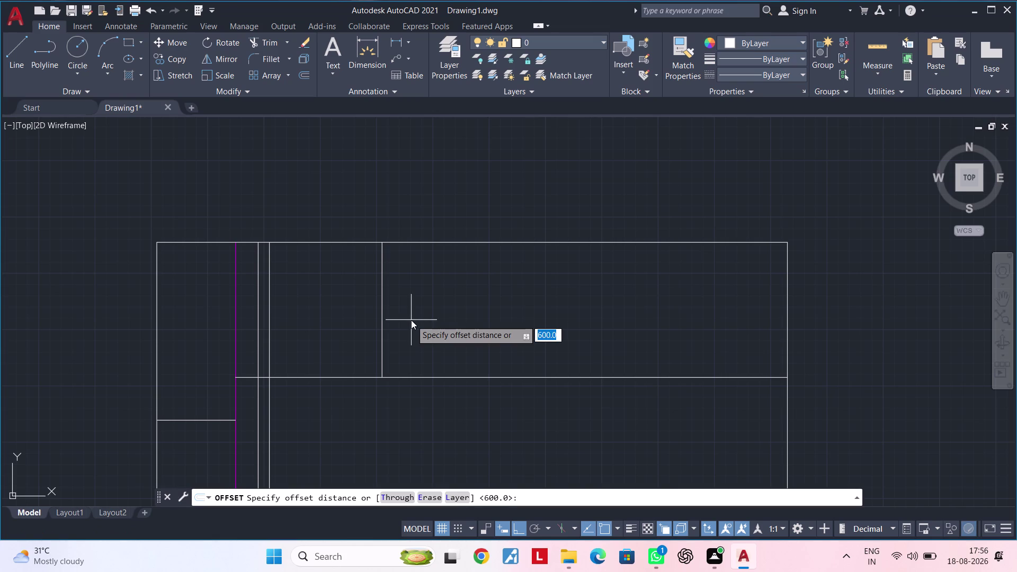
text(00)
key(Return)
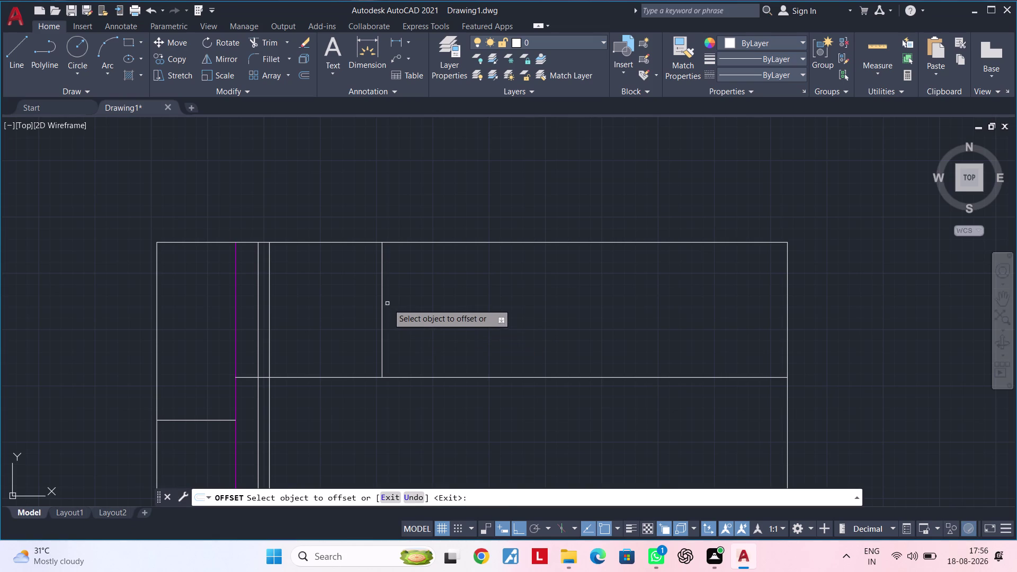
click(383, 305)
click(501, 307)
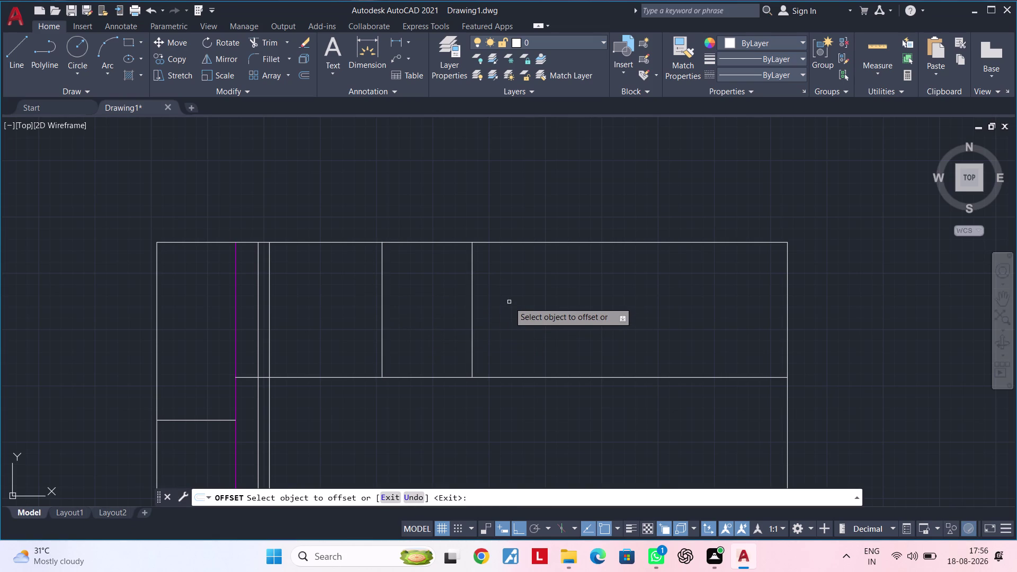
middle_drag(511, 299, 363, 295)
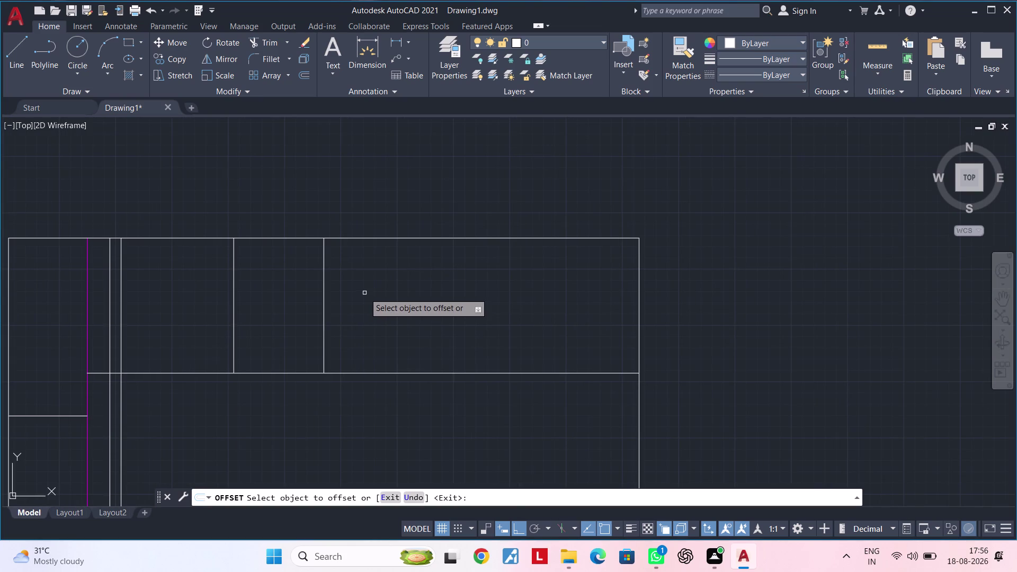
key(space)
key(space)
text(600)
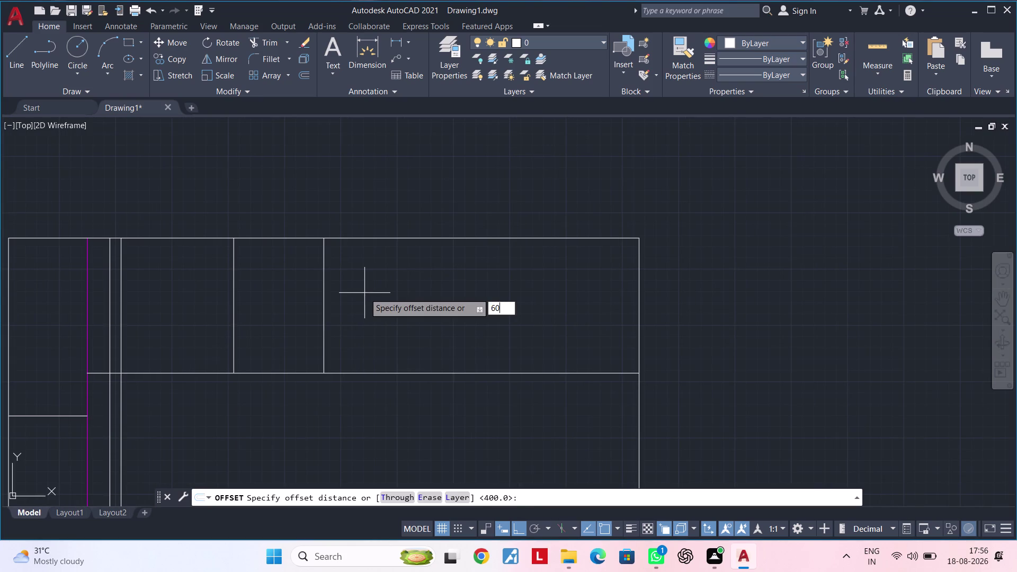
key(Return)
click(324, 286)
double_click(411, 289)
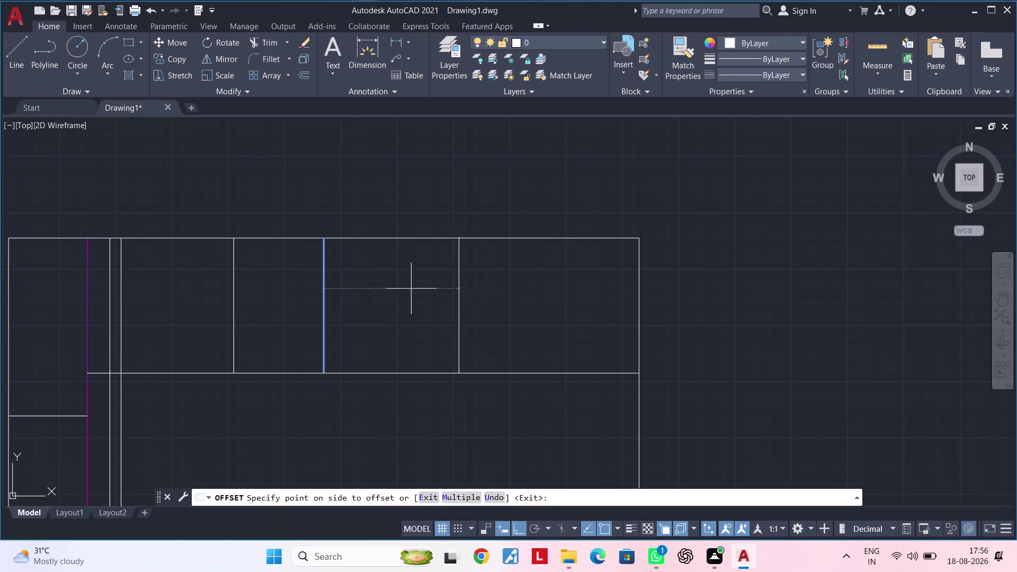
middle_drag(424, 307, 359, 307)
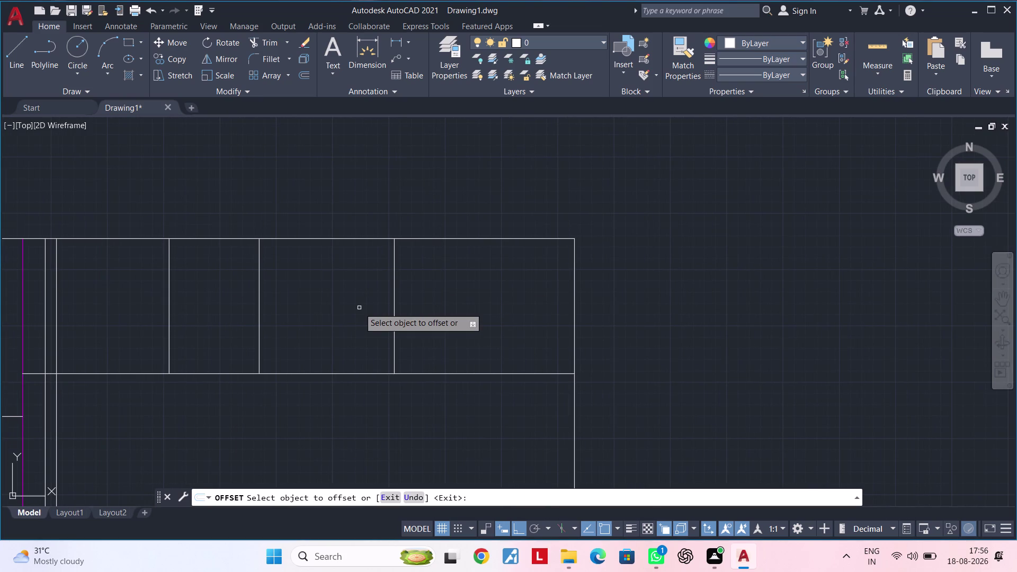
Offset the newest vertical lines to the right by 150, then by 50.
key(space)
key(space)
text(150)
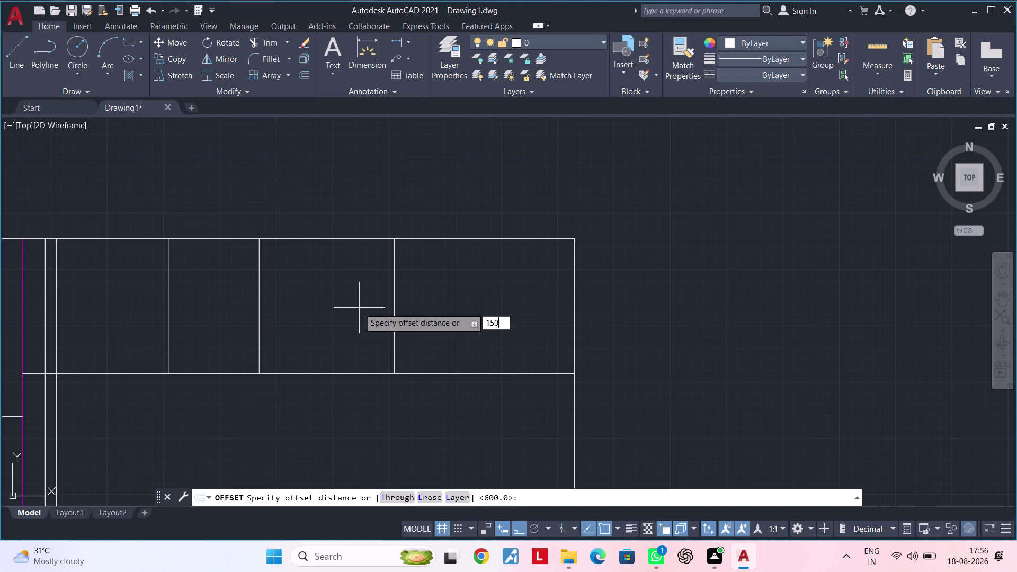
key(Return)
click(394, 291)
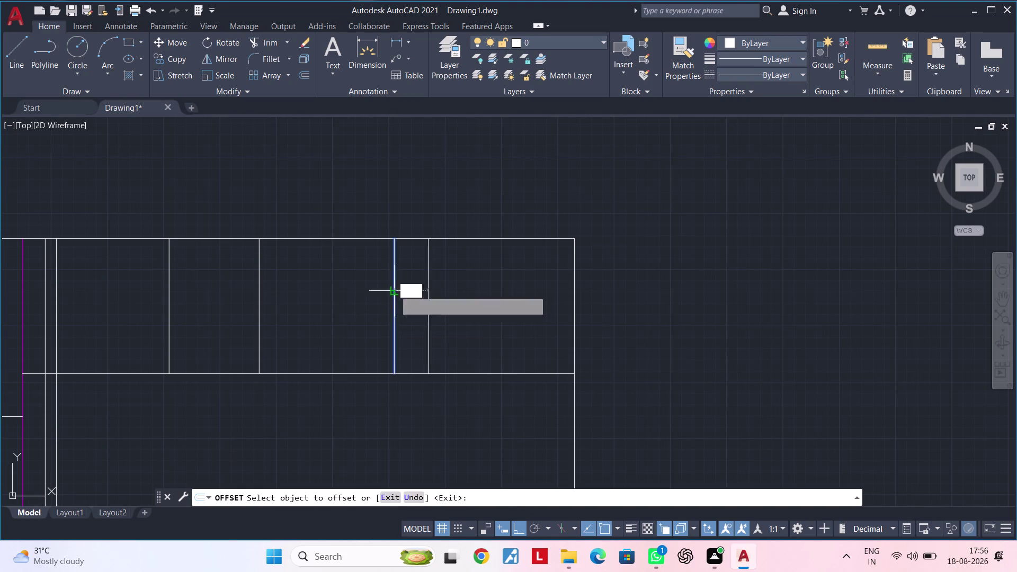
click(511, 291)
middle_drag(458, 296, 415, 298)
key(space)
key(space)
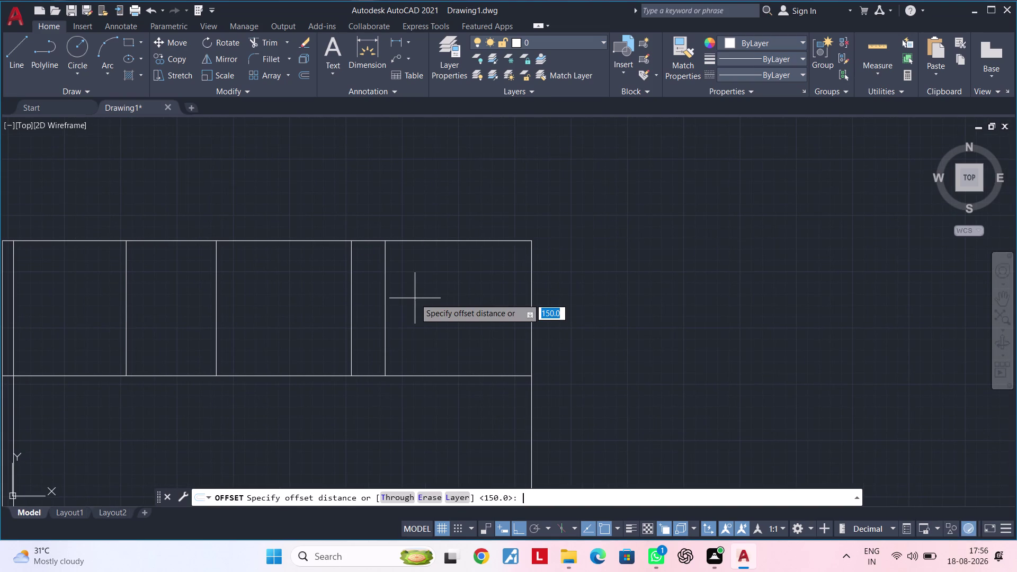
text(50)
key(Return)
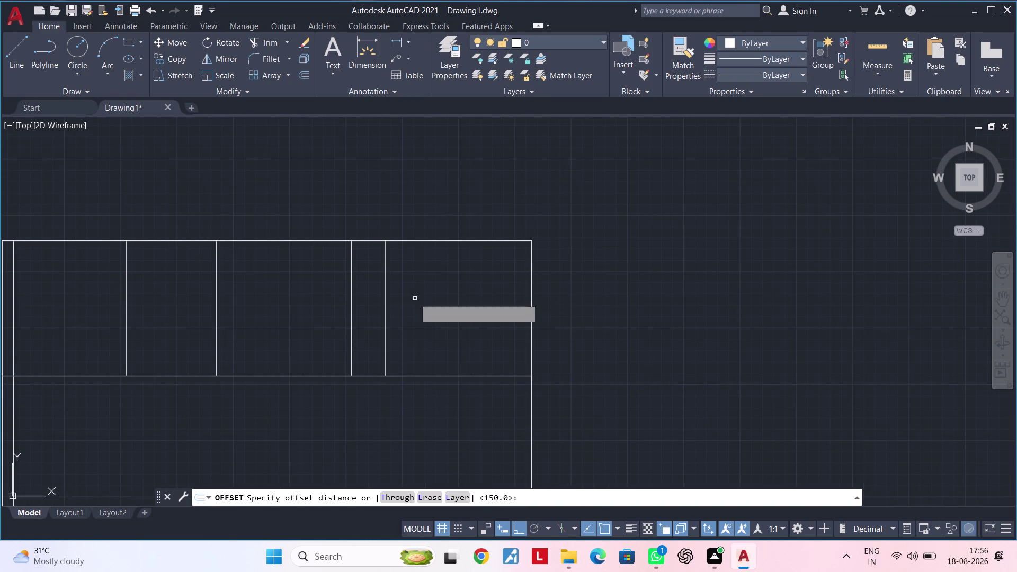
click(384, 303)
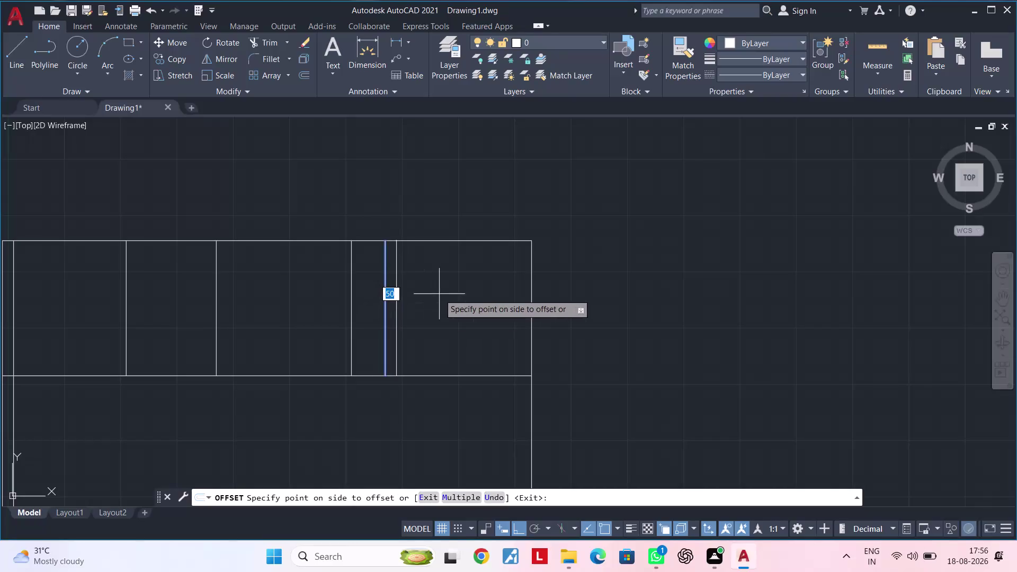
click(439, 294)
middle_drag(446, 290, 530, 324)
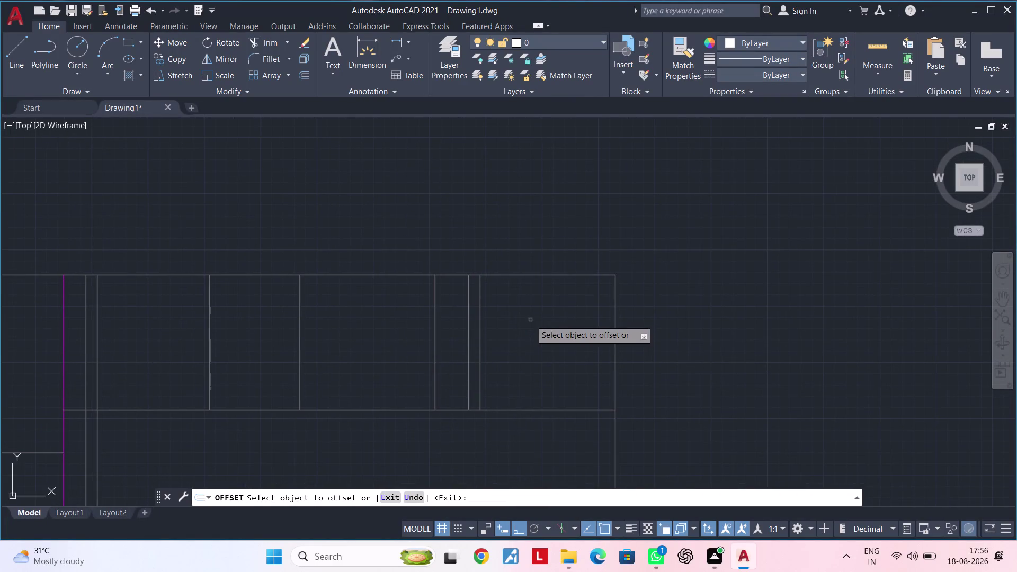
Begin a 600 offset, then cancel the command and recentre the plan.
key(space)
key(space)
text(600)
key(space)
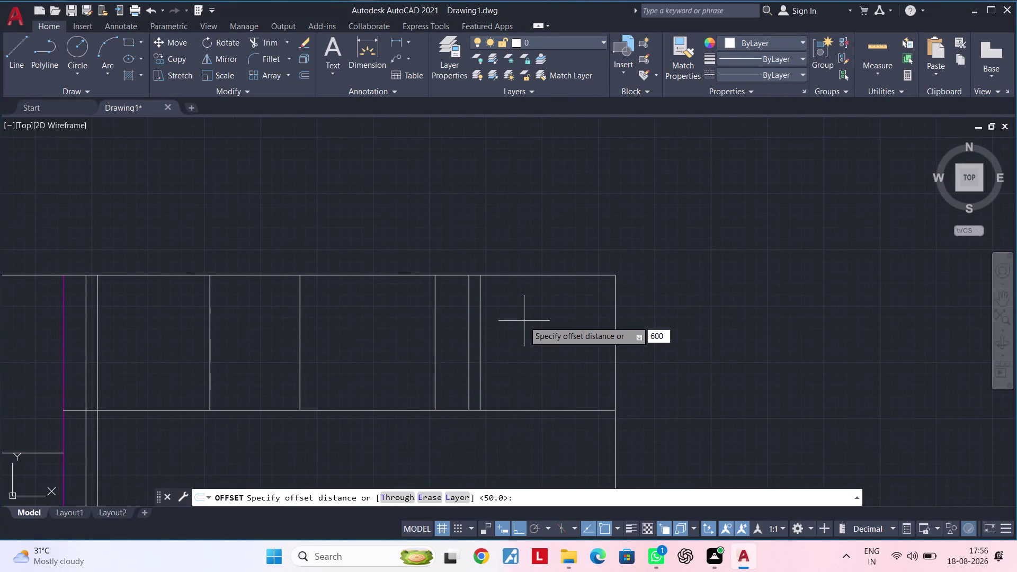
click(480, 313)
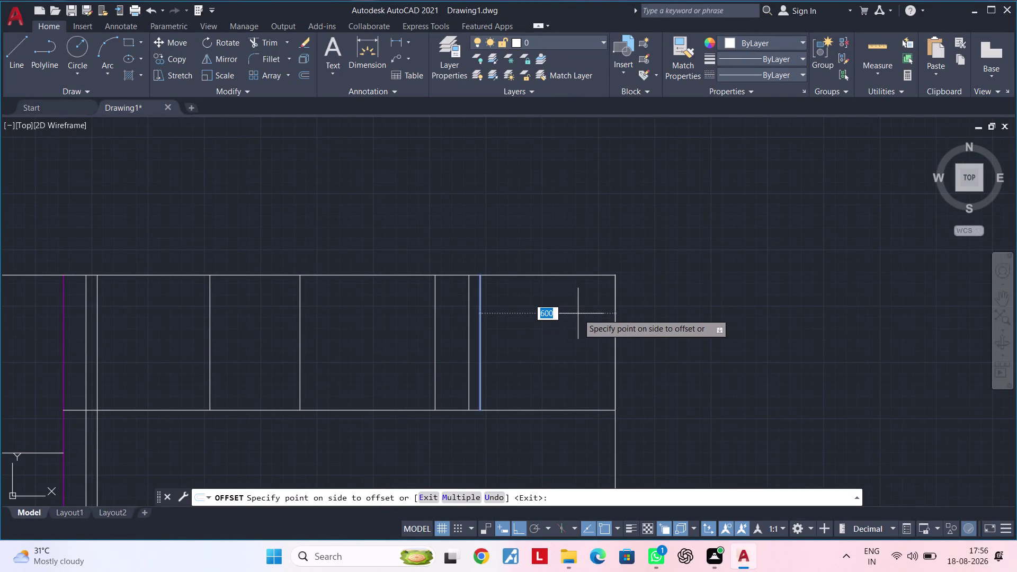
key(Escape)
key(Escape)
scroll(down, 3)
middle_drag(563, 322, 659, 291)
key(Escape)
scroll(up, 3)
middle_drag(511, 329, 467, 355)
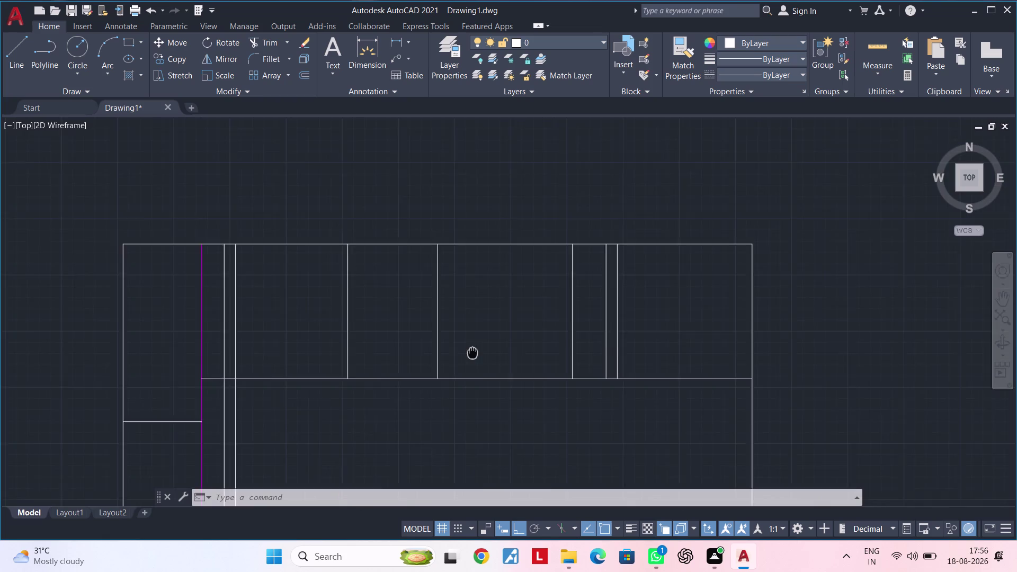
middle_drag(467, 355, 463, 356)
key(Escape)
key(Escape)
middle_drag(401, 351, 420, 325)
key(Escape)
key(Escape)
key(Escape)
key(Escape)
key(Escape)
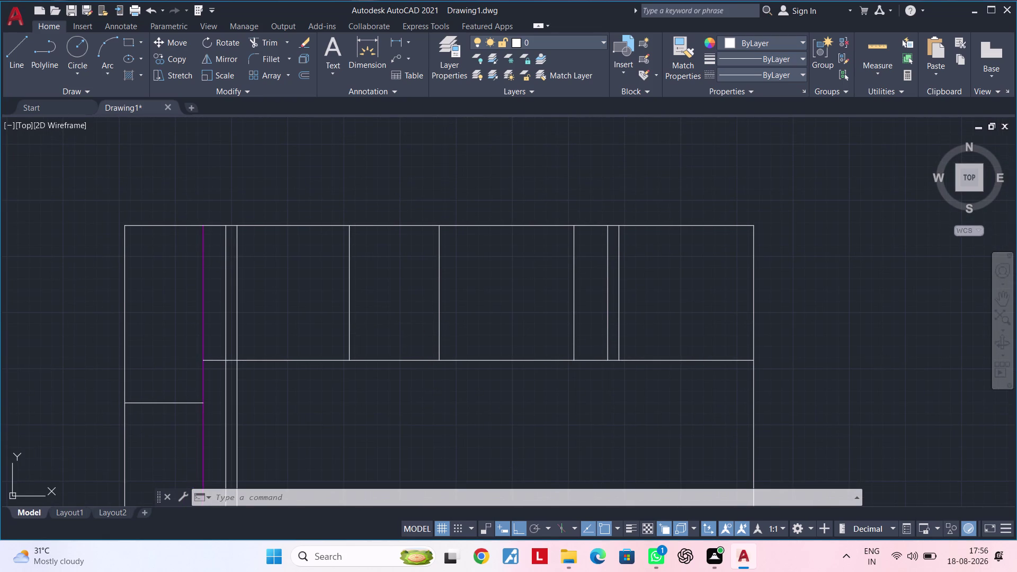
key(Escape)
key(Escape)
middle_drag(280, 282, 344, 275)
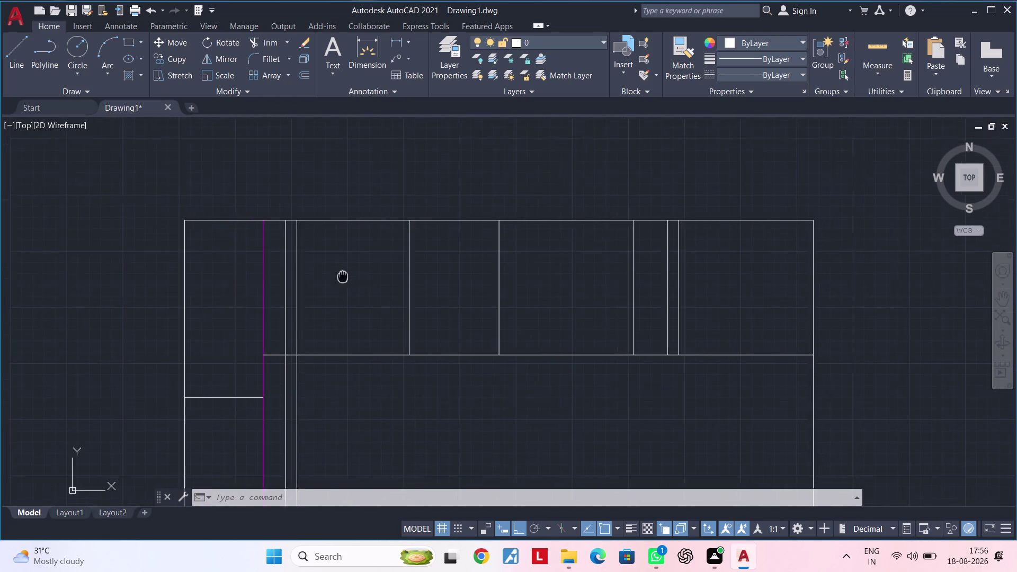
middle_drag(344, 276, 345, 275)
middle_drag(344, 266, 291, 293)
key(Escape)
Dimension the 450 span from the plan's top-left corner.
key(Escape)
key(Escape)
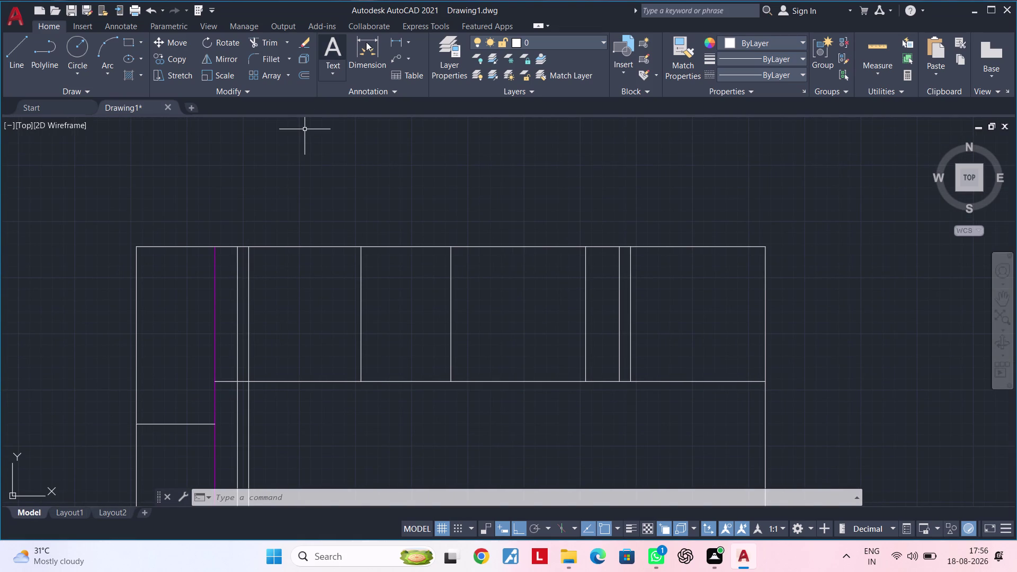
click(372, 42)
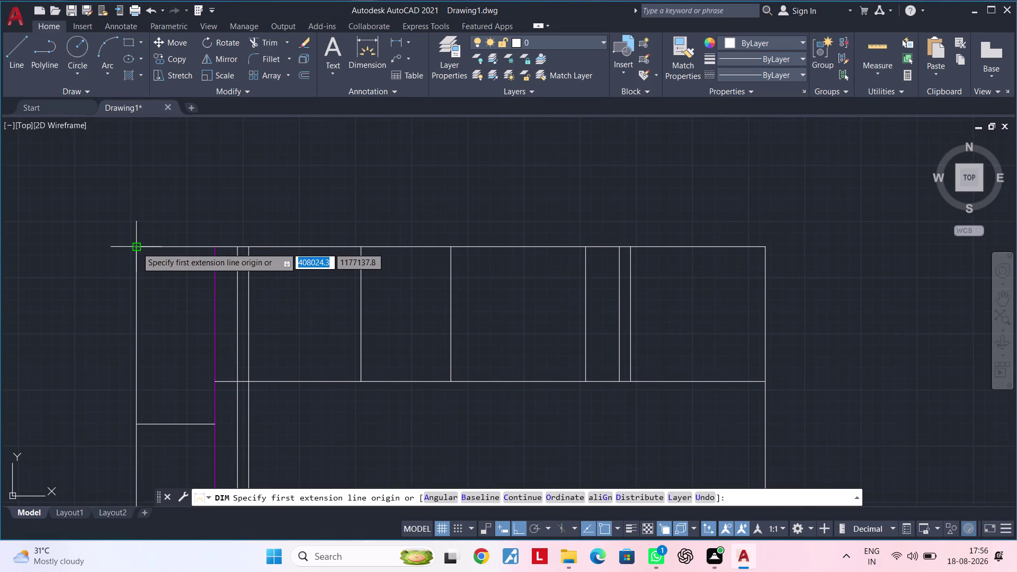
click(136, 248)
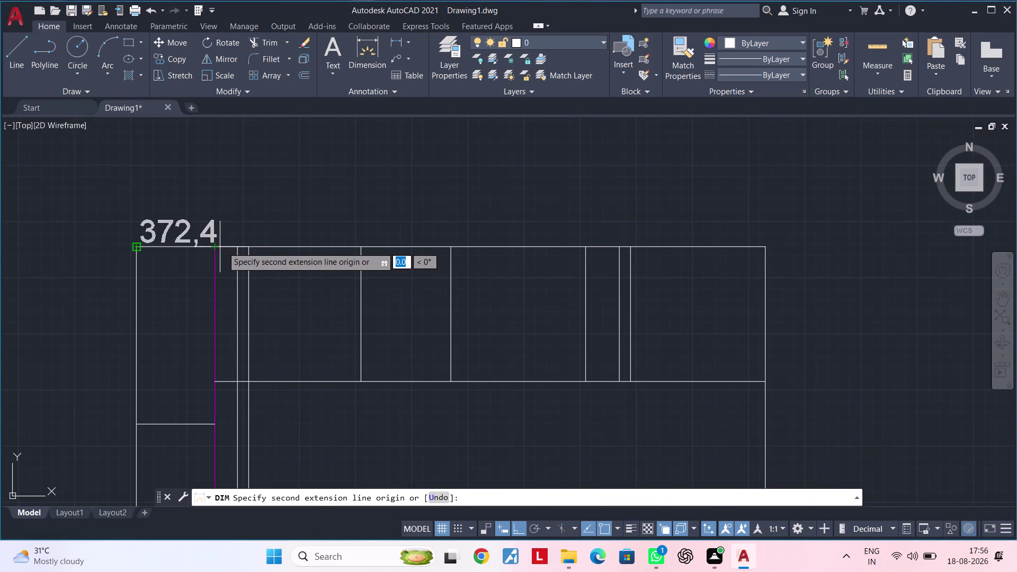
click(236, 245)
click(240, 197)
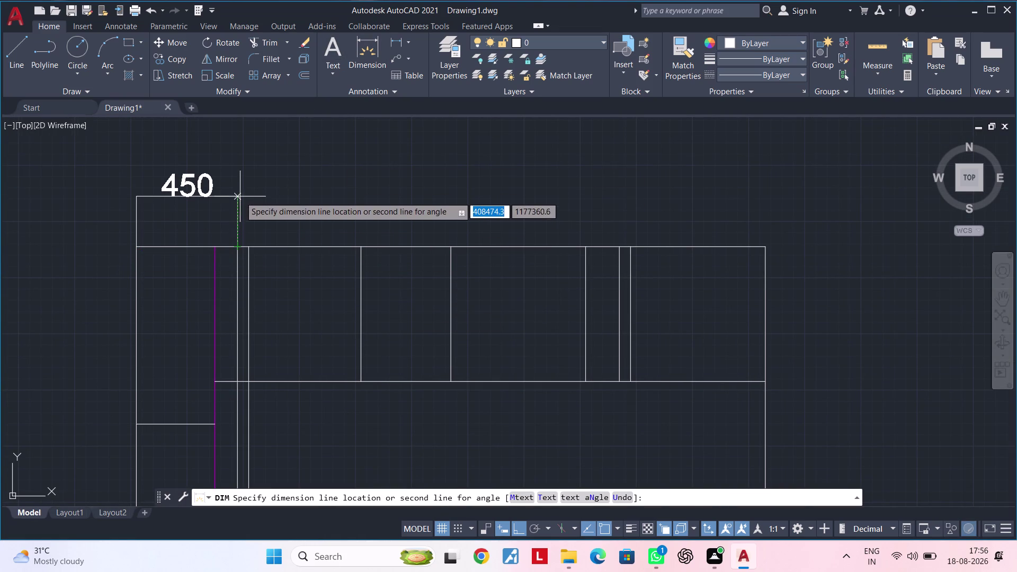
key(space)
key(space)
click(236, 198)
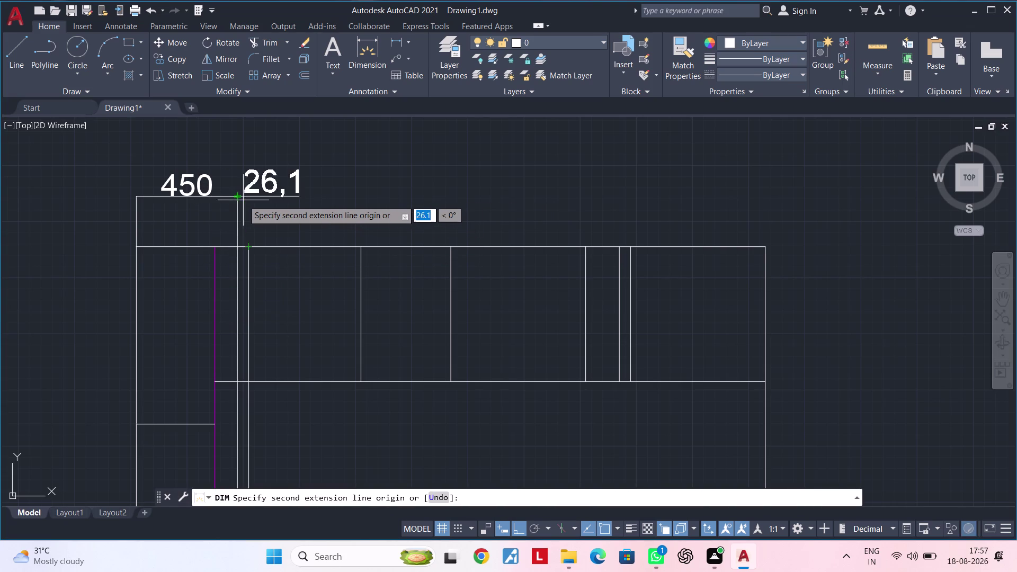
Cancel a mis-measured dimension and add the 50 dimension on the top row.
click(248, 198)
key(space)
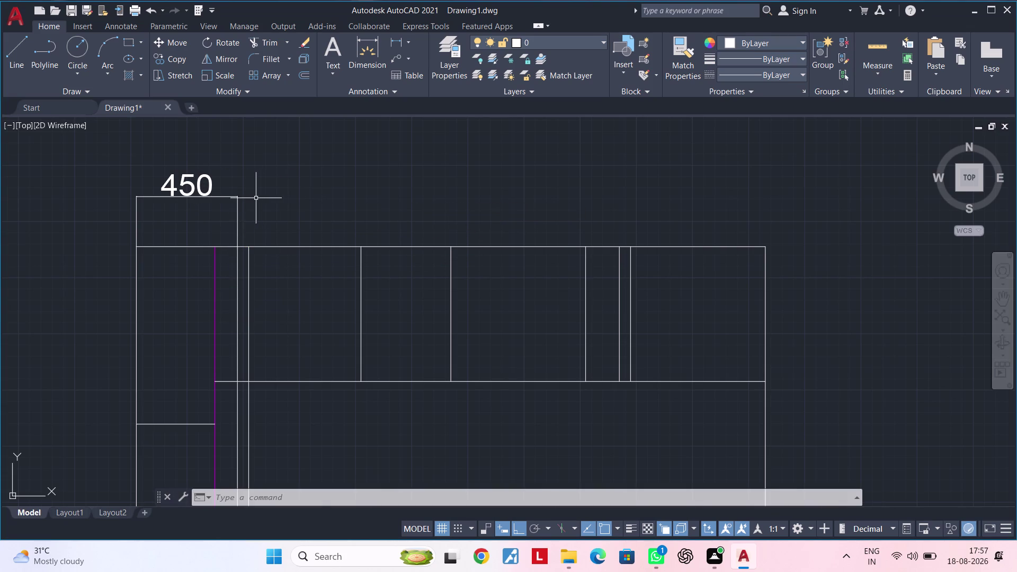
key(Escape)
key(Escape)
key(space)
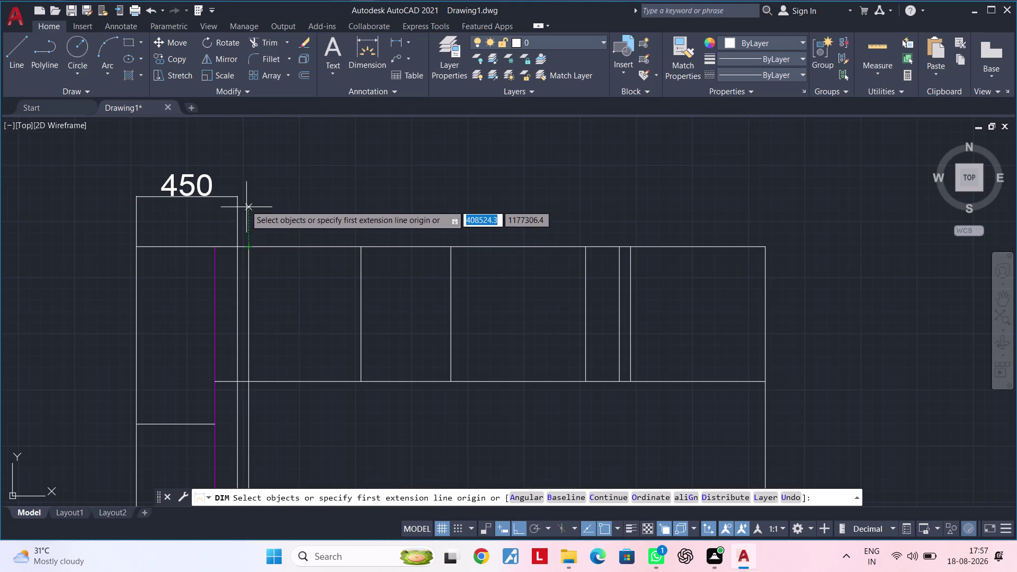
click(238, 194)
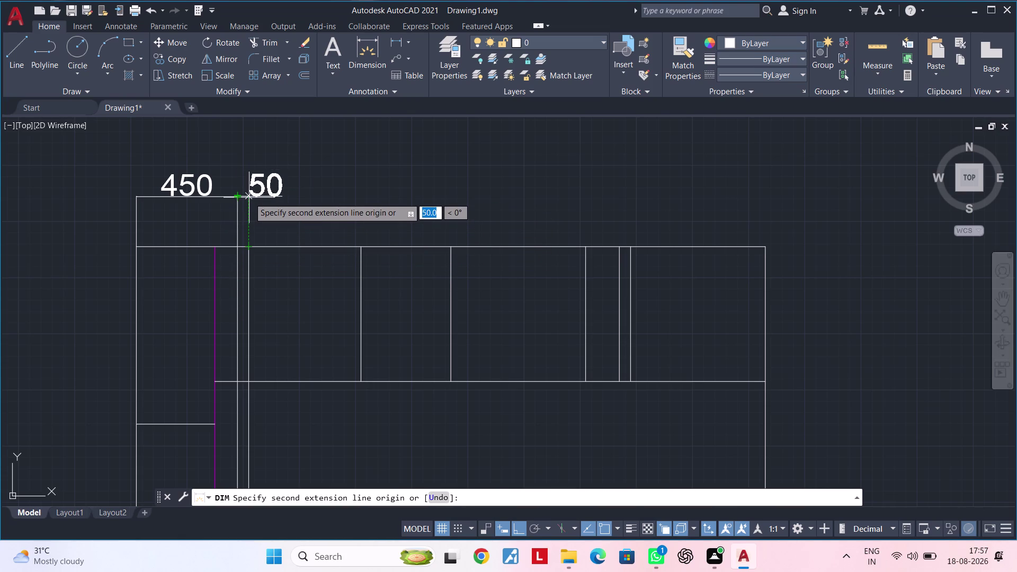
click(249, 197)
click(238, 197)
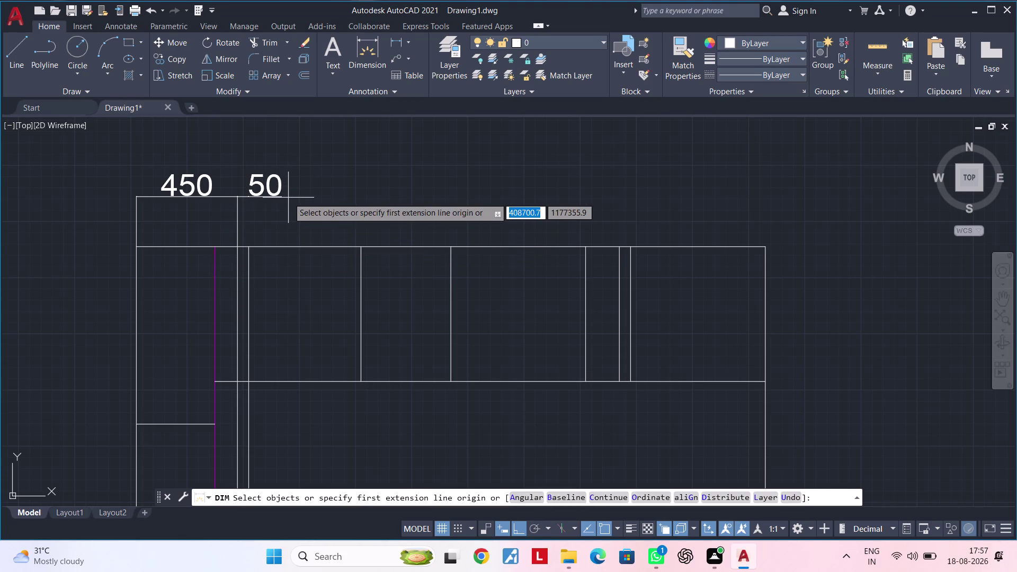
key(space)
key(space)
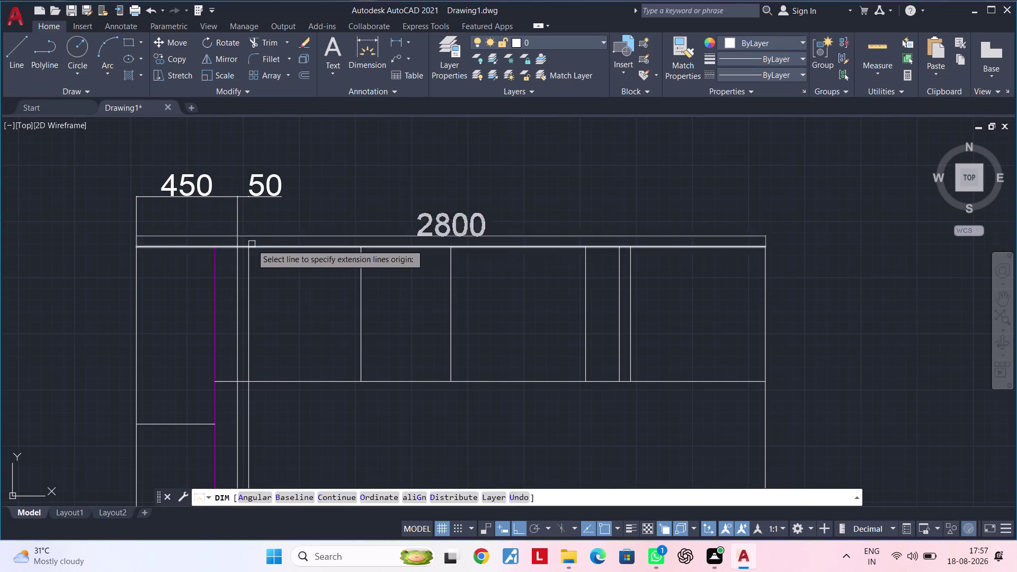
Add the 500 dimension next to the 50 on the top row.
click(248, 194)
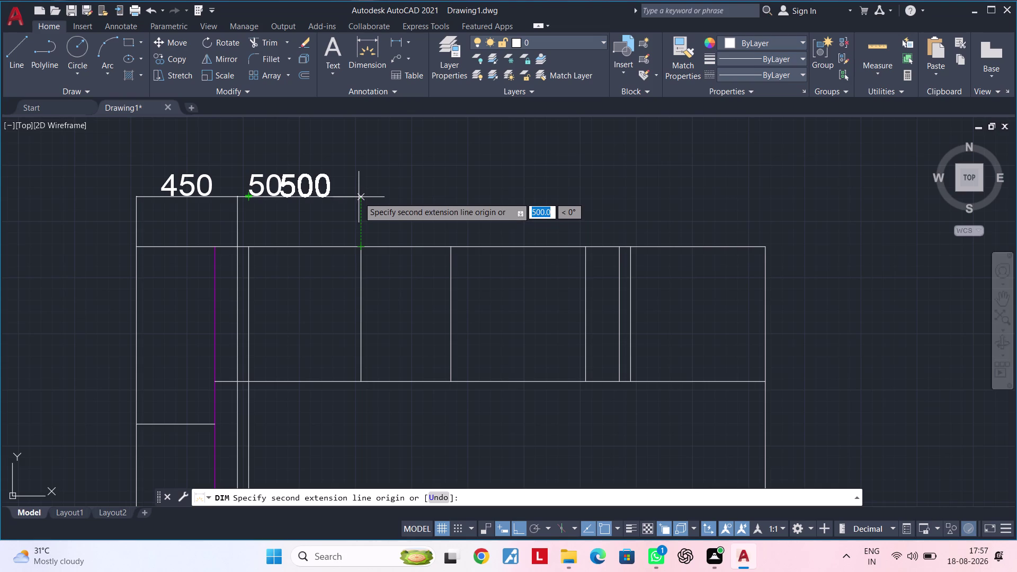
click(358, 195)
click(362, 195)
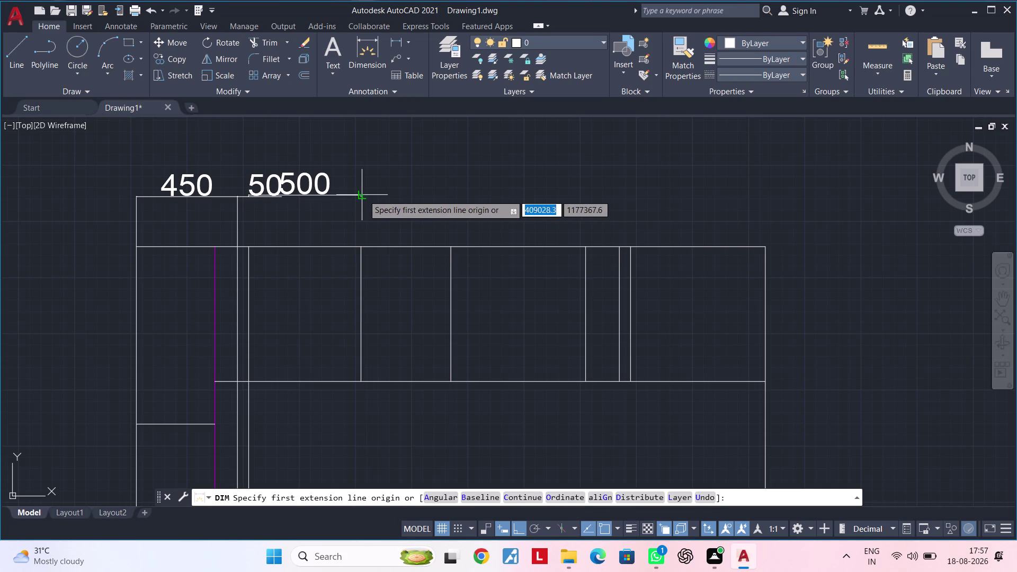
key(space)
key(space)
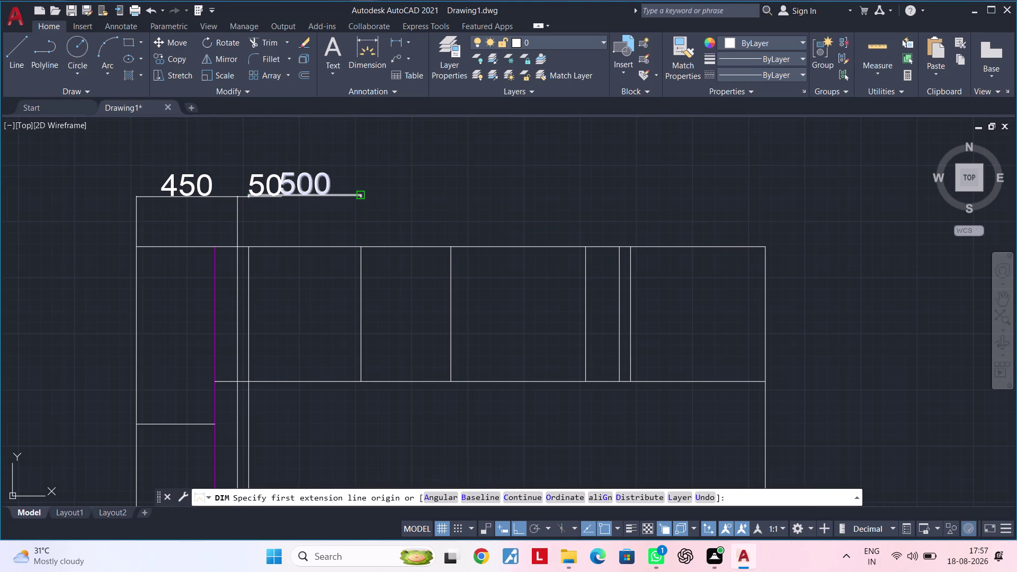
Redo the next dimension and place the 400 span on the top row.
click(359, 196)
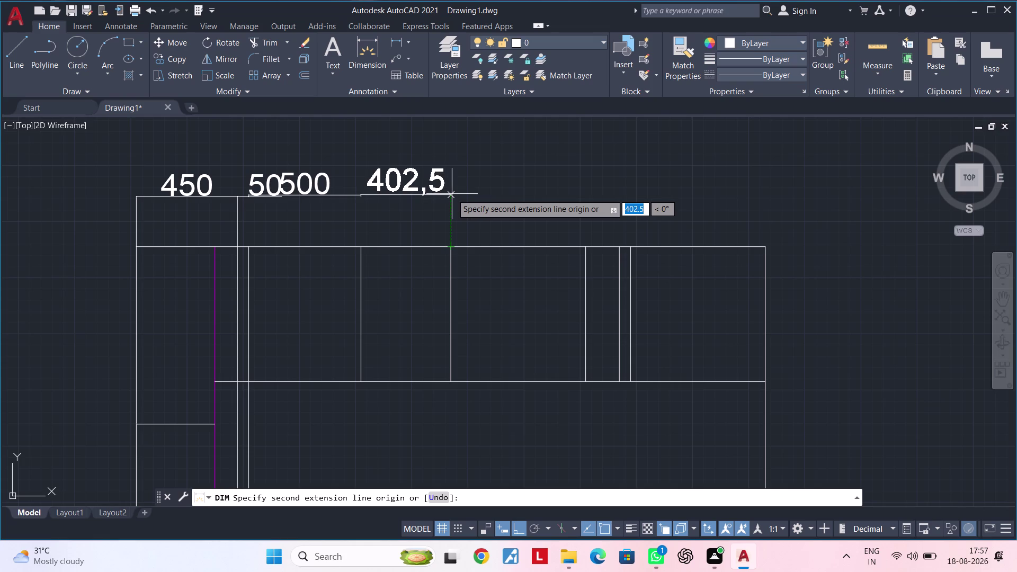
key(Escape)
key(Escape)
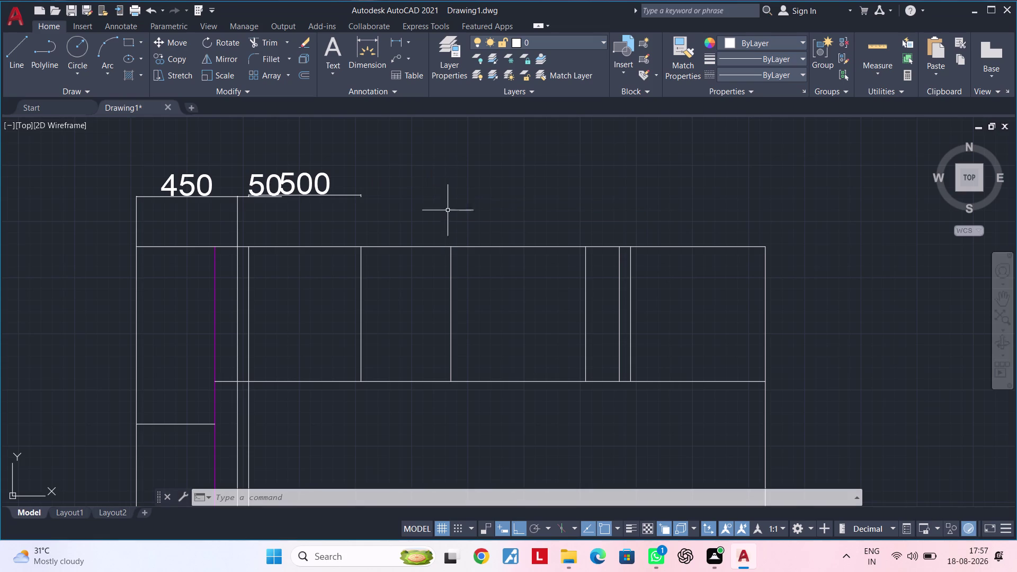
key(Escape)
key(space)
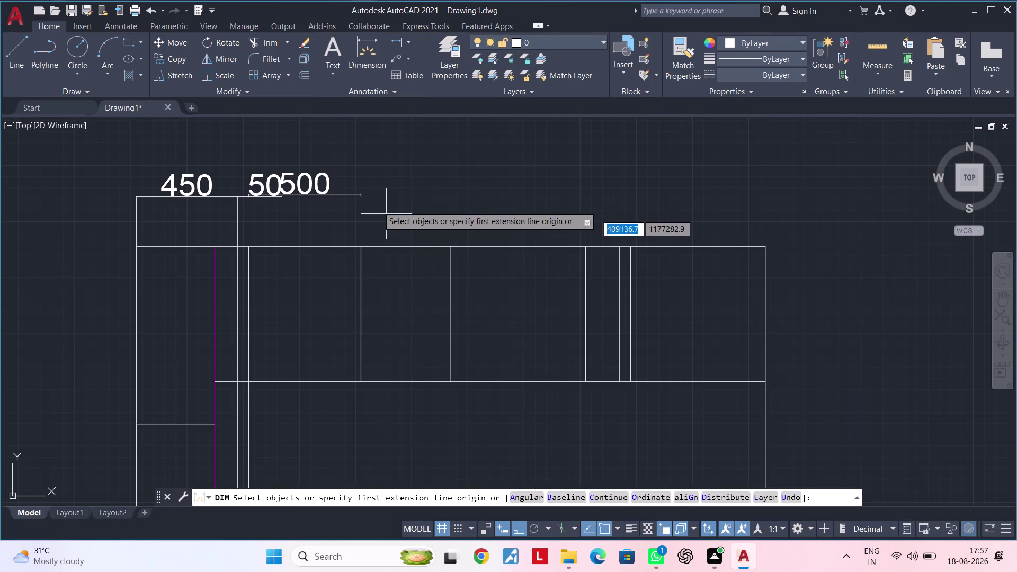
click(362, 195)
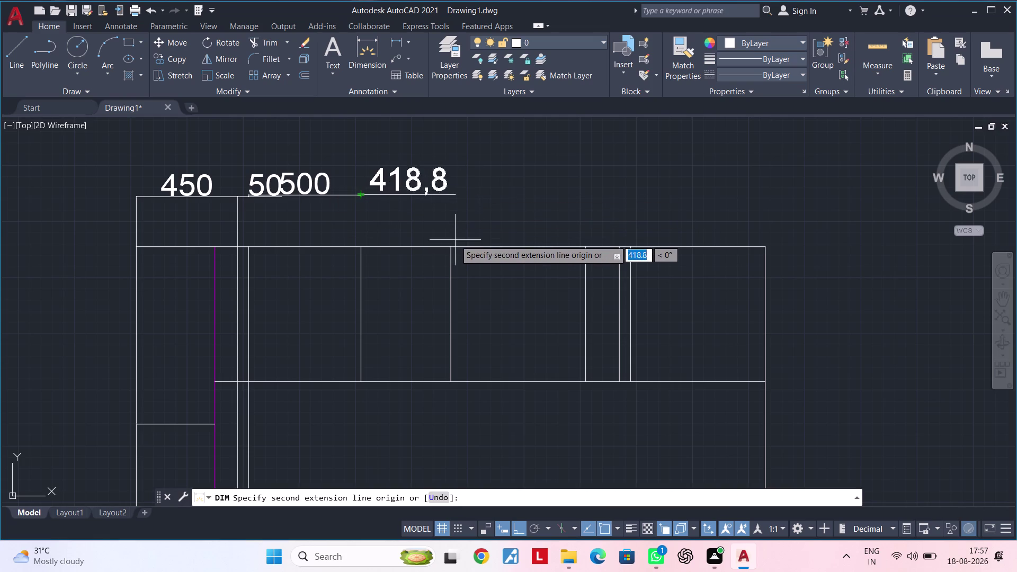
click(450, 193)
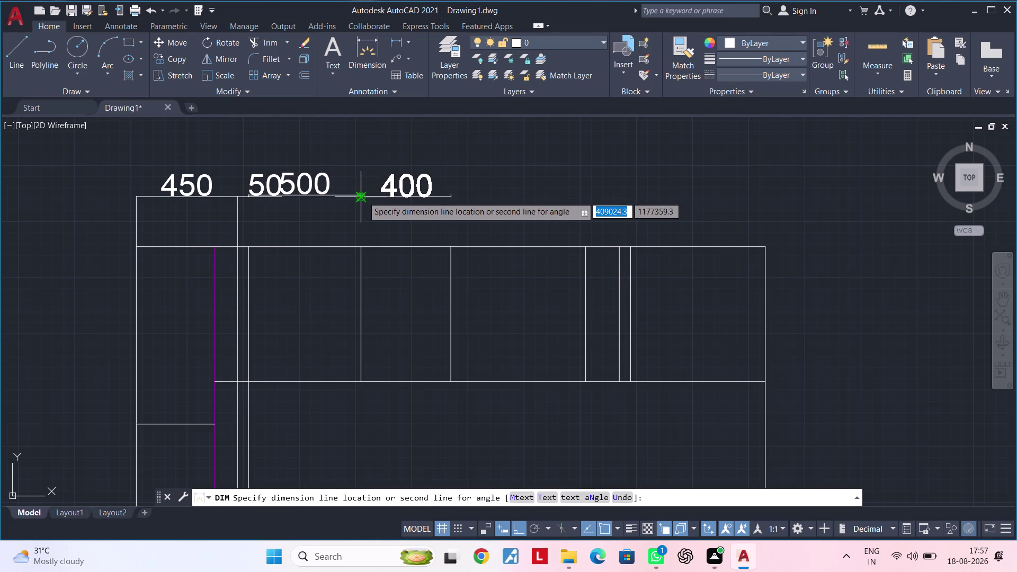
click(362, 197)
middle_drag(535, 199, 458, 207)
key(space)
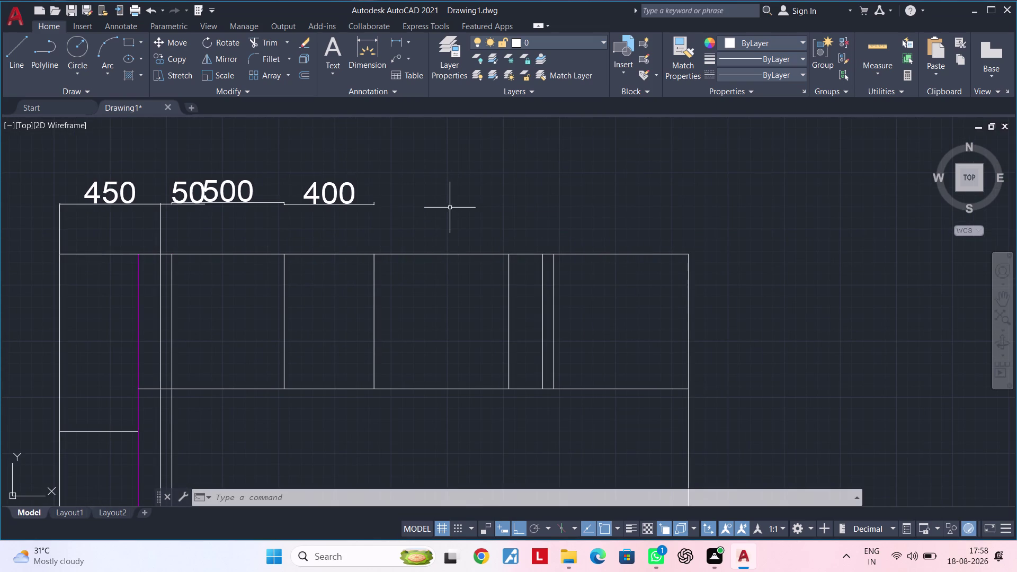
key(space)
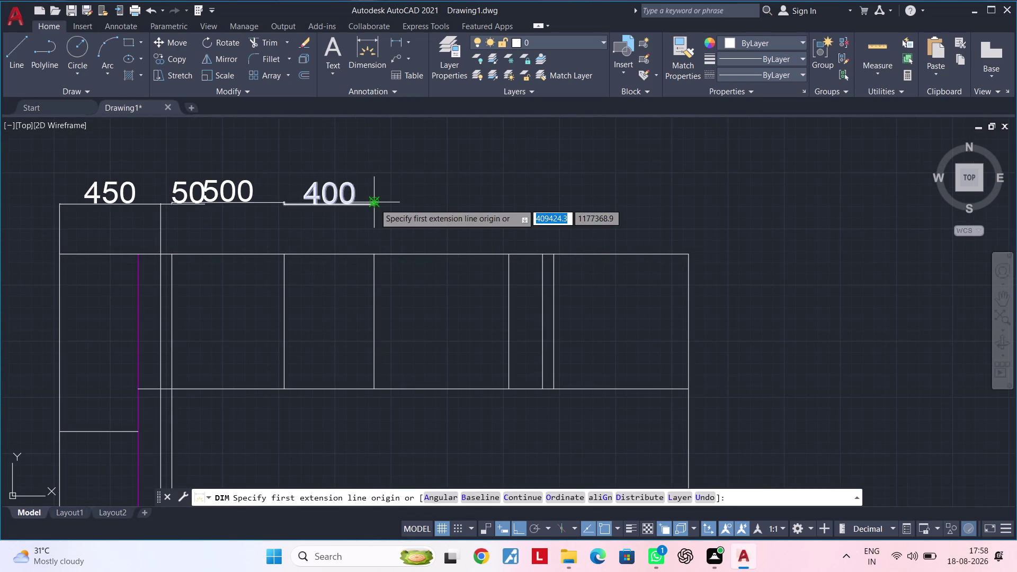
Add the 600 dimension after the 400 on the top row.
click(374, 204)
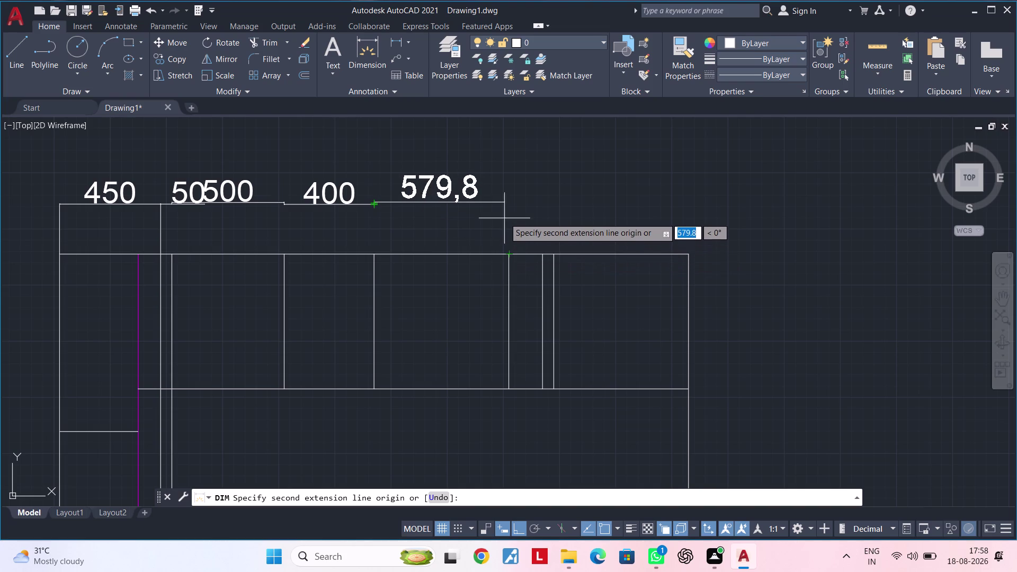
click(507, 199)
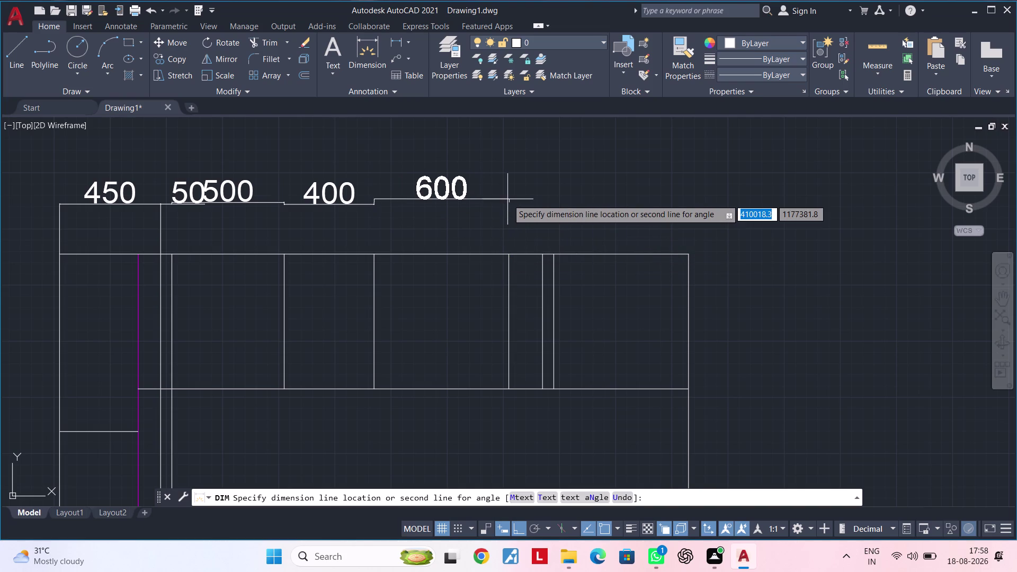
click(374, 203)
middle_drag(692, 204, 690, 204)
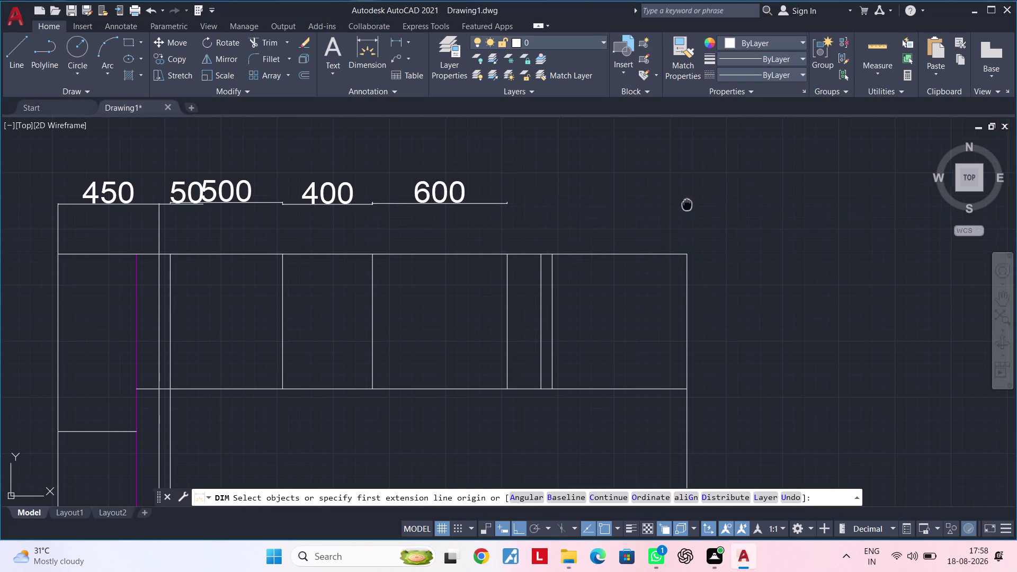
middle_drag(690, 204, 581, 220)
key(space)
key(space)
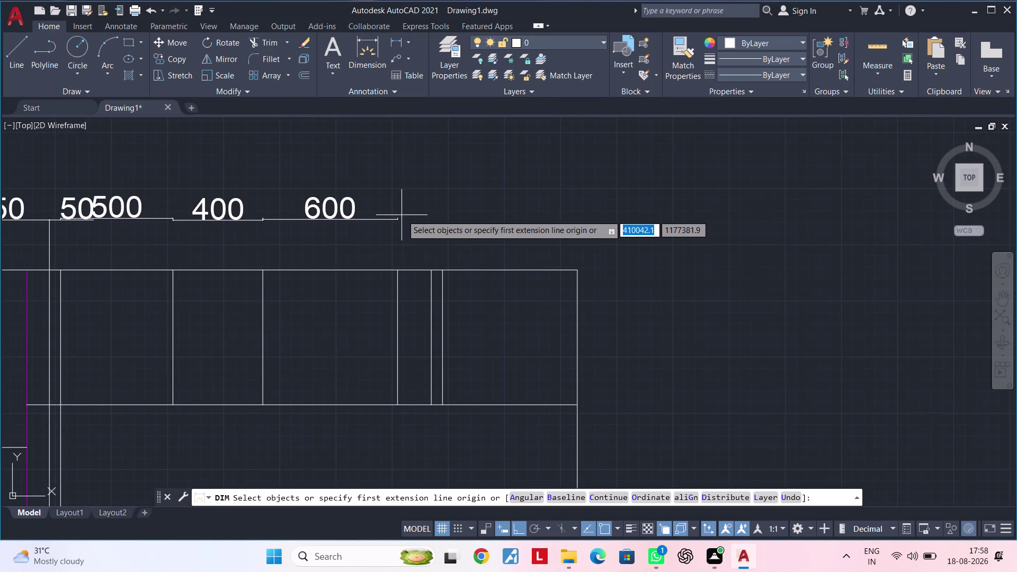
Add the final 150 dimension, then finish dimensioning and recentre the plan.
click(395, 218)
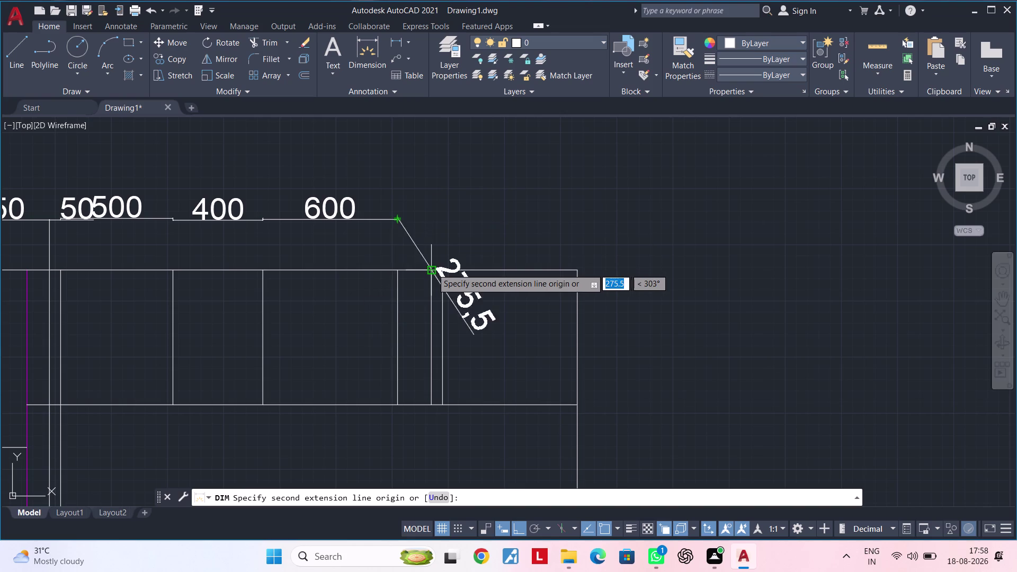
click(430, 217)
click(399, 219)
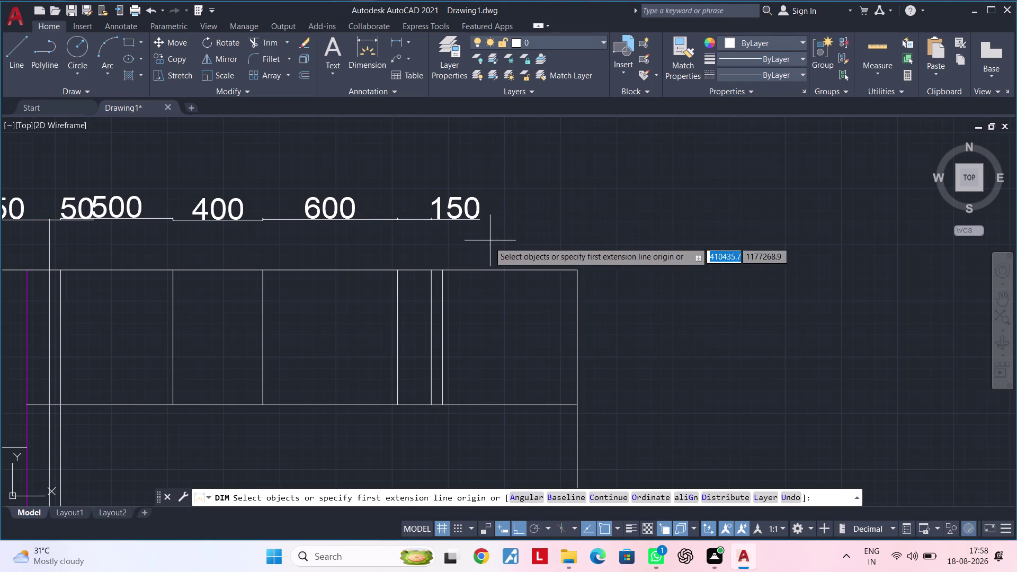
scroll(down, 3)
middle_drag(507, 251, 644, 239)
scroll(up, 3)
middle_drag(488, 265, 641, 293)
key(Escape)
key(Escape)
middle_drag(574, 274, 577, 266)
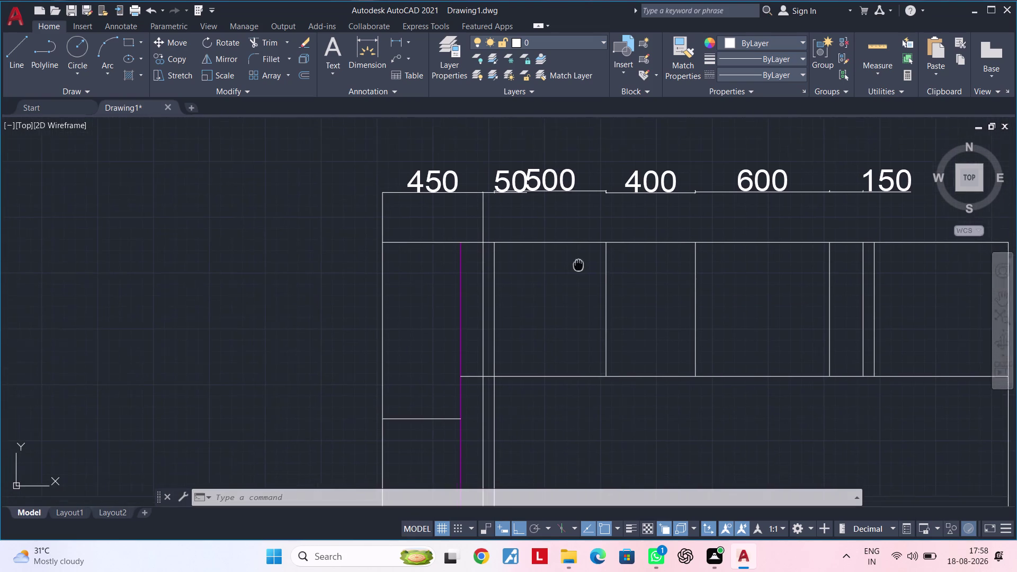
middle_drag(577, 266, 578, 261)
key(Escape)
key(Escape)
key(Escape)
middle_drag(548, 251, 469, 256)
key(Escape)
key(Escape)
key(Escape)
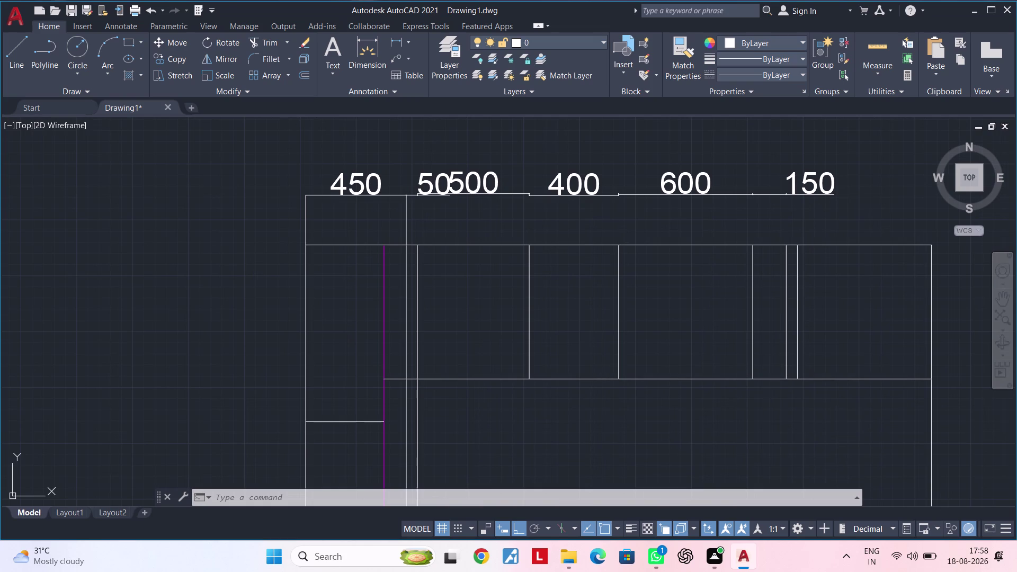
key(Escape)
key(Escape)
Dimension the left strip from the counter corner to the magenta line (350), below the 450.
key(Escape)
key(space)
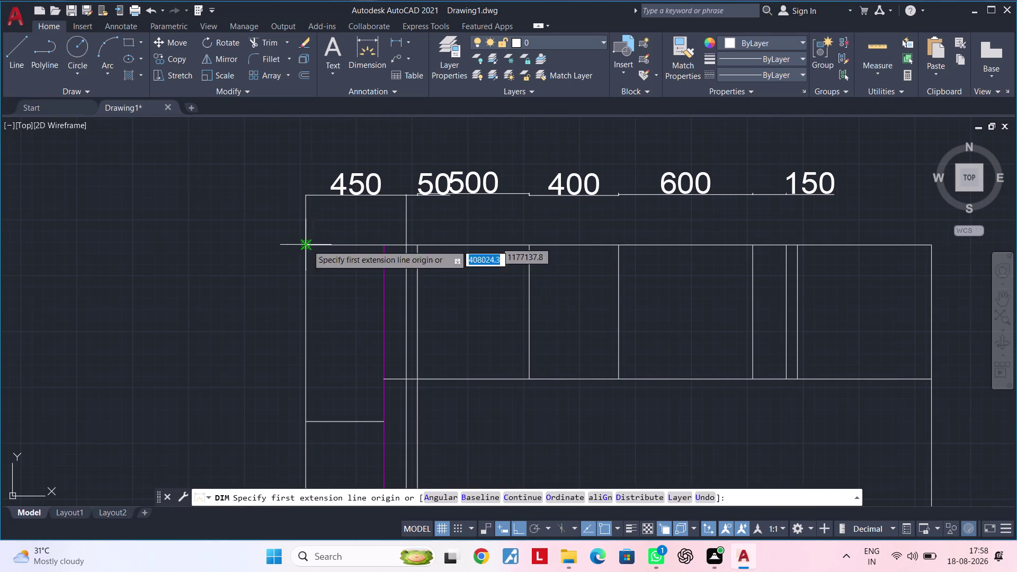
click(308, 245)
click(382, 248)
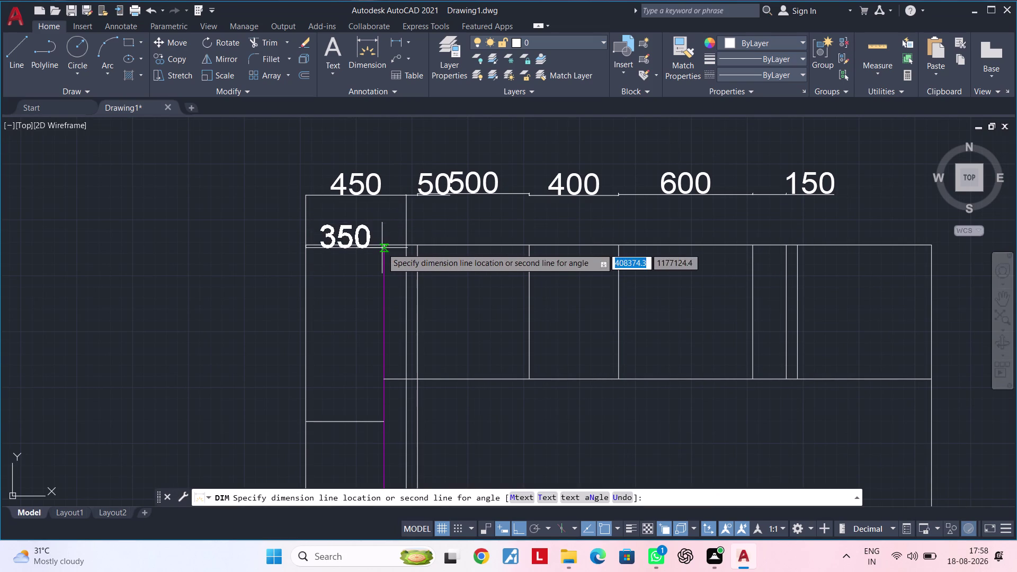
click(385, 231)
middle_drag(388, 232, 351, 233)
key(Escape)
key(Escape)
middle_drag(362, 250, 377, 244)
key(Escape)
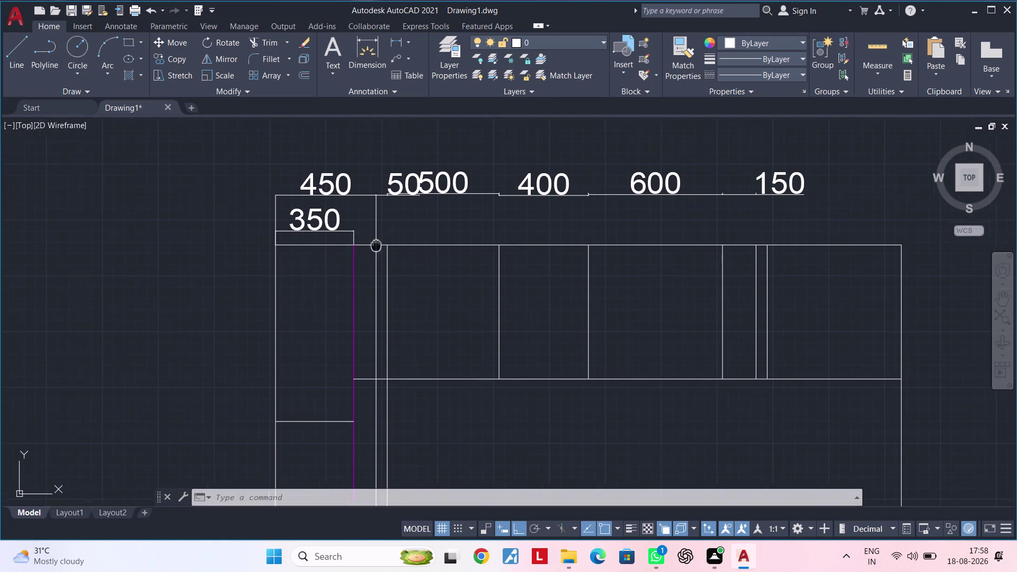
middle_drag(377, 245, 381, 243)
key(Escape)
key(Escape)
key(Escape)
key(Escape)
key(Escape)
key(Escape)
key(Escape)
key(Escape)
key(Escape)
key(Escape)
key(Escape)
key(Escape)
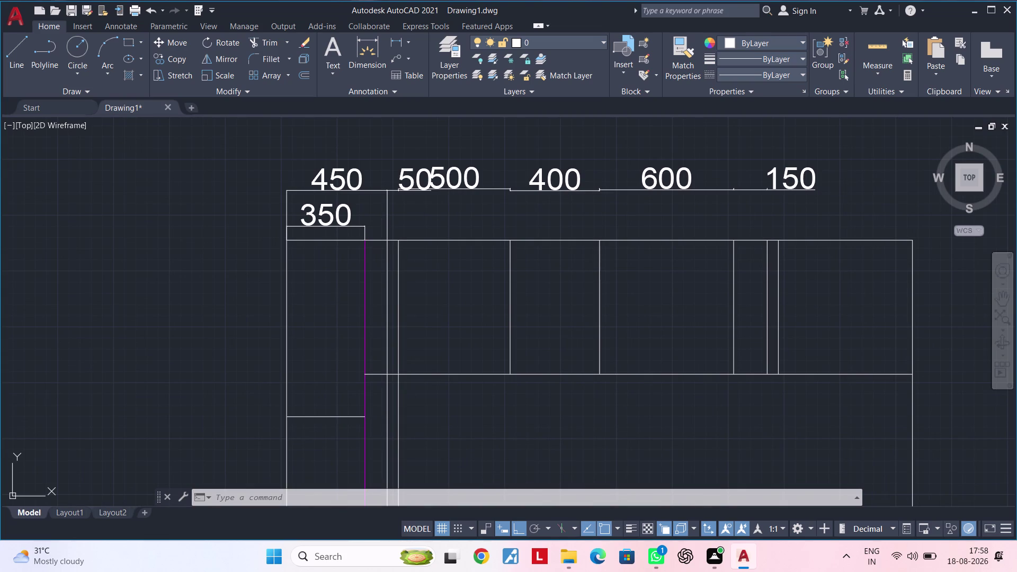
key(Escape)
key(Escape)
key(Escape)
key(Escape)
key(Escape)
Start an offset with a distance of 200.
text(of)
key(space)
text(200)
key(Return)
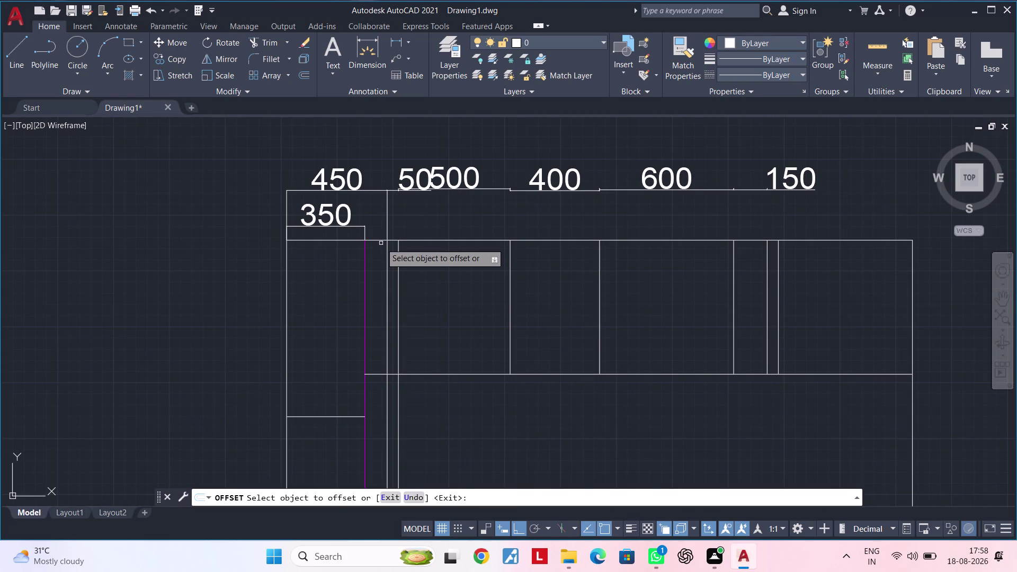
Offset the magenta vertical line 200 to the right.
click(366, 280)
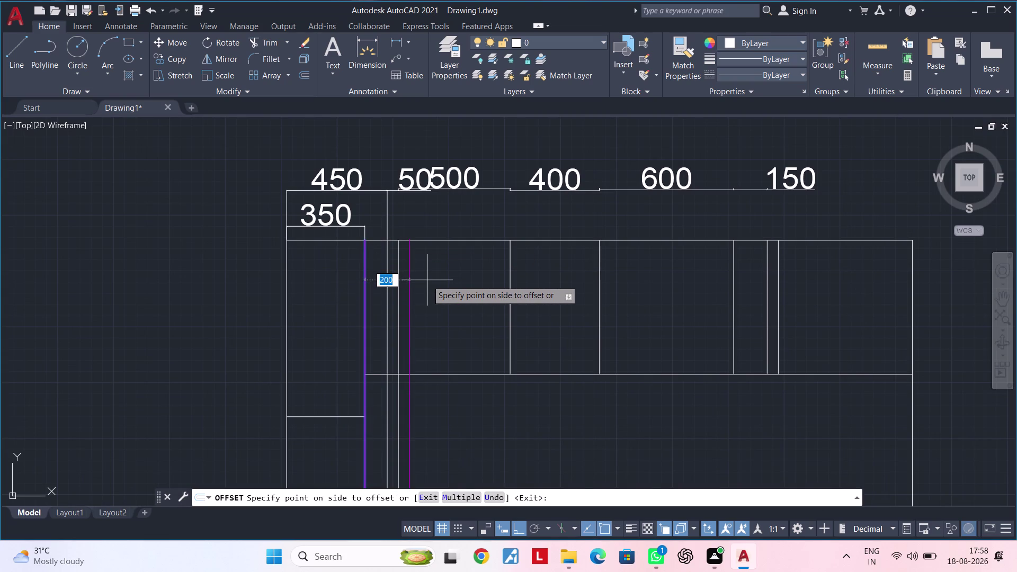
click(426, 280)
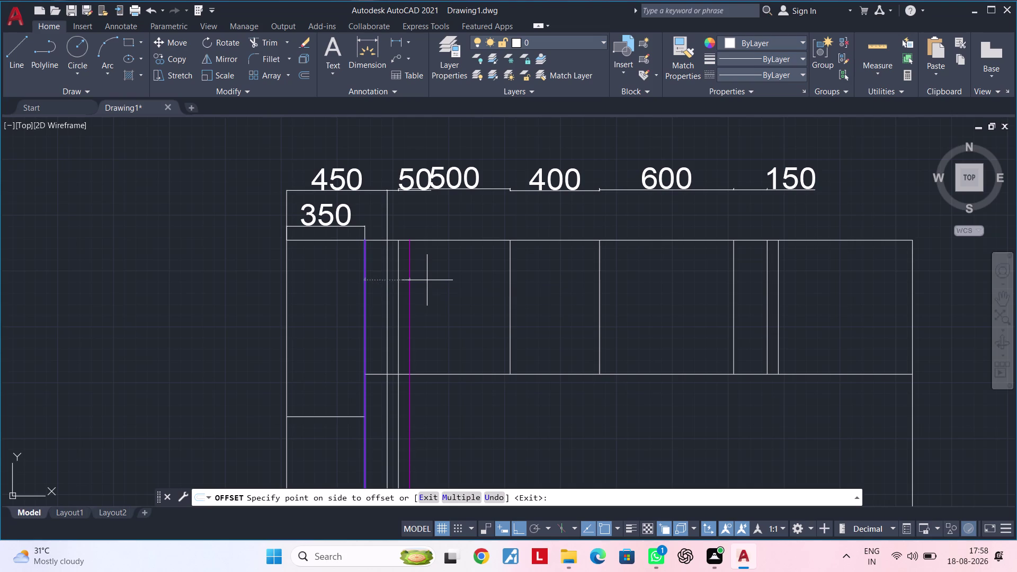
middle_drag(428, 283, 441, 219)
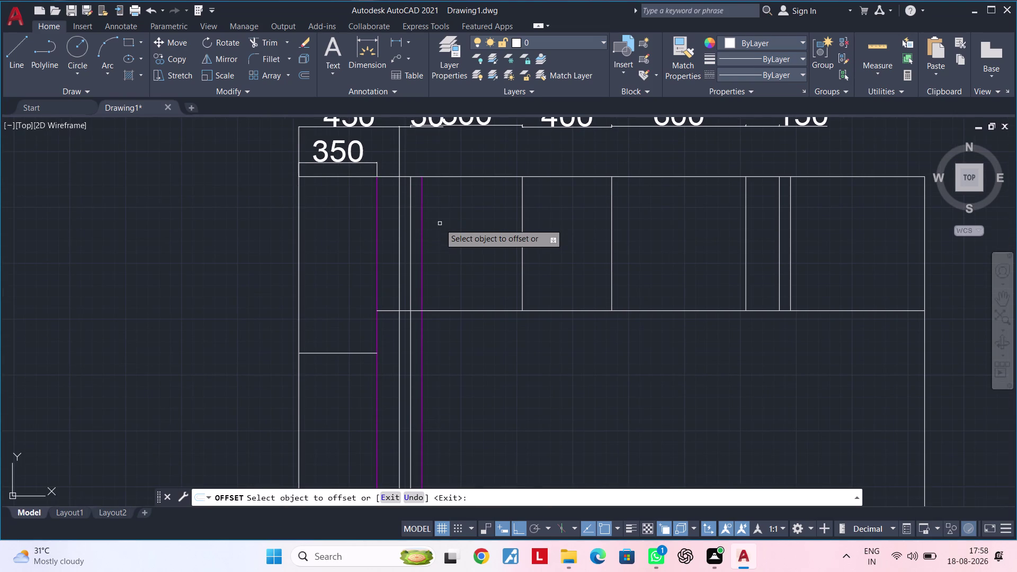
middle_drag(439, 223, 426, 201)
key(Escape)
key(Escape)
key(Escape)
Trim the magenta line's part below the counter's front edge line.
text(tr)
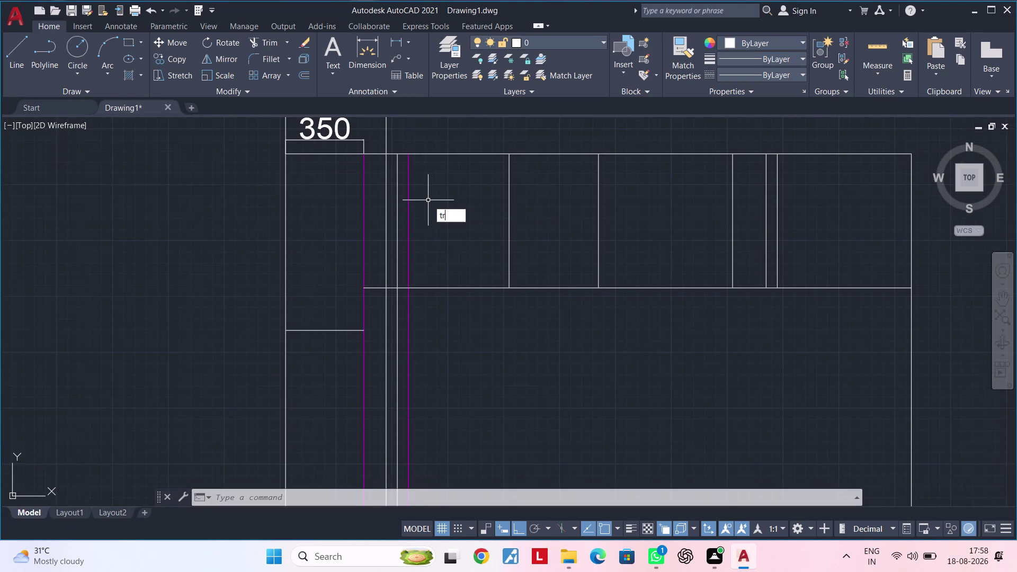
key(space)
click(410, 335)
middle_drag(450, 257, 447, 274)
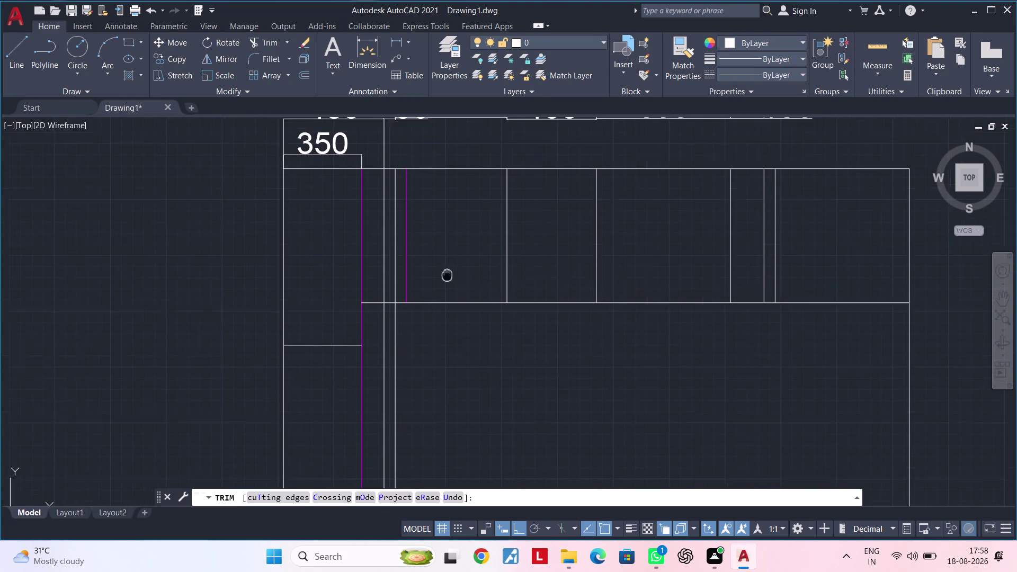
middle_drag(447, 274, 426, 342)
scroll(up, 3)
middle_drag(419, 308, 401, 333)
key(Escape)
key(Escape)
key(Escape)
key(Escape)
key(Escape)
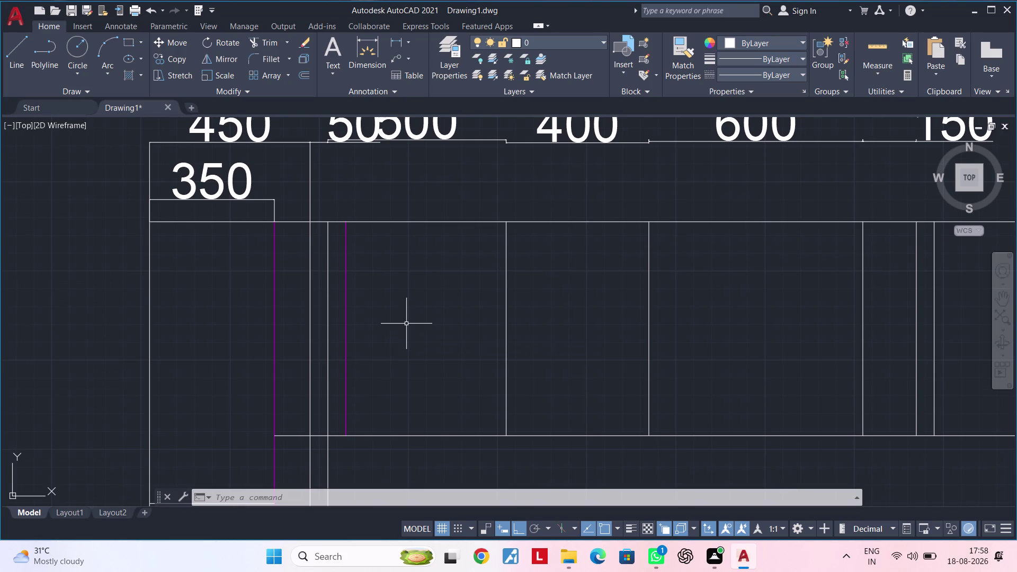
scroll(down, 3)
scroll(up, 3)
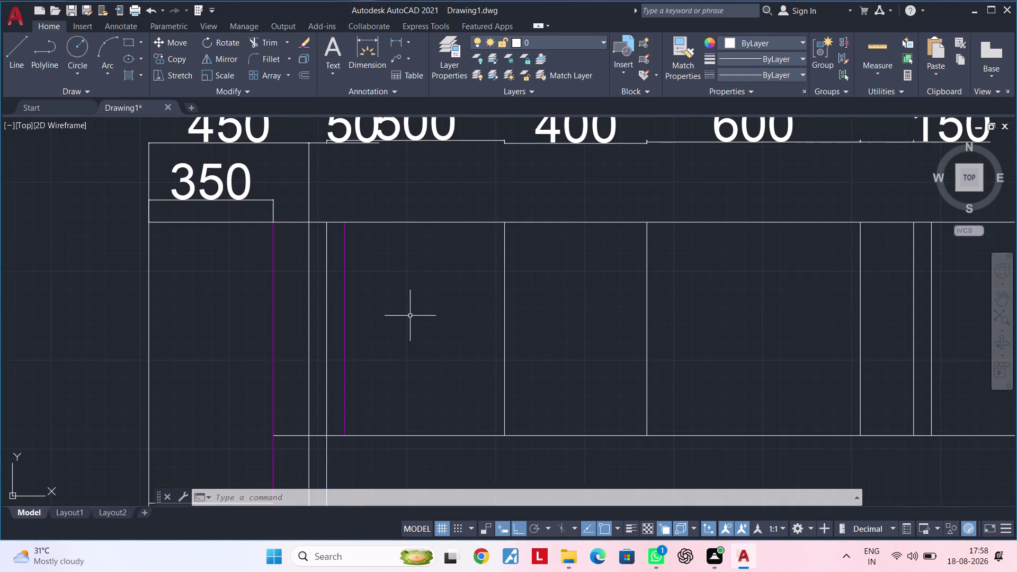
Stretch both extension-line grips of the 450 dimension up above the 350 dimension.
middle_drag(408, 334, 407, 349)
click(307, 211)
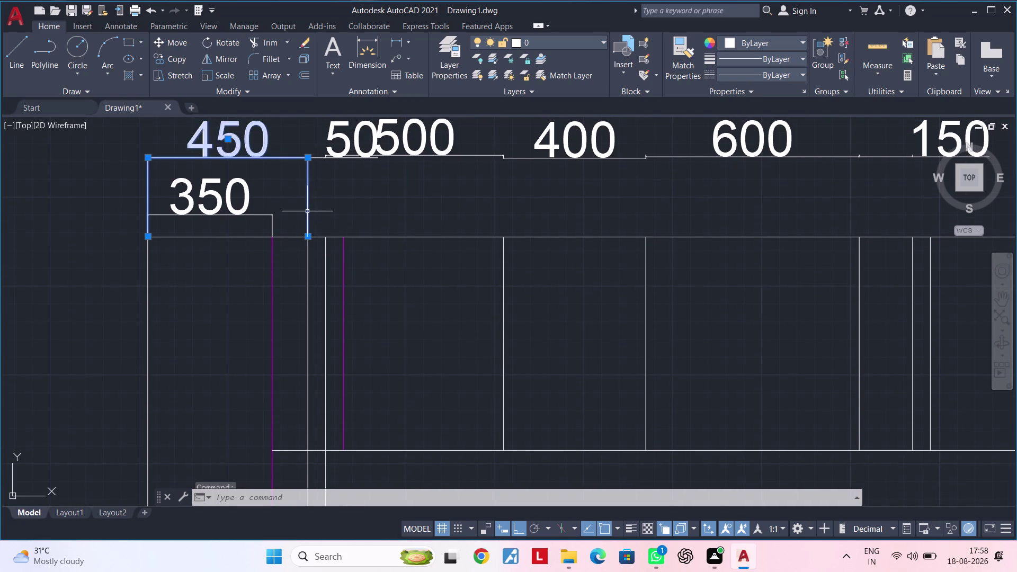
click(310, 236)
click(311, 196)
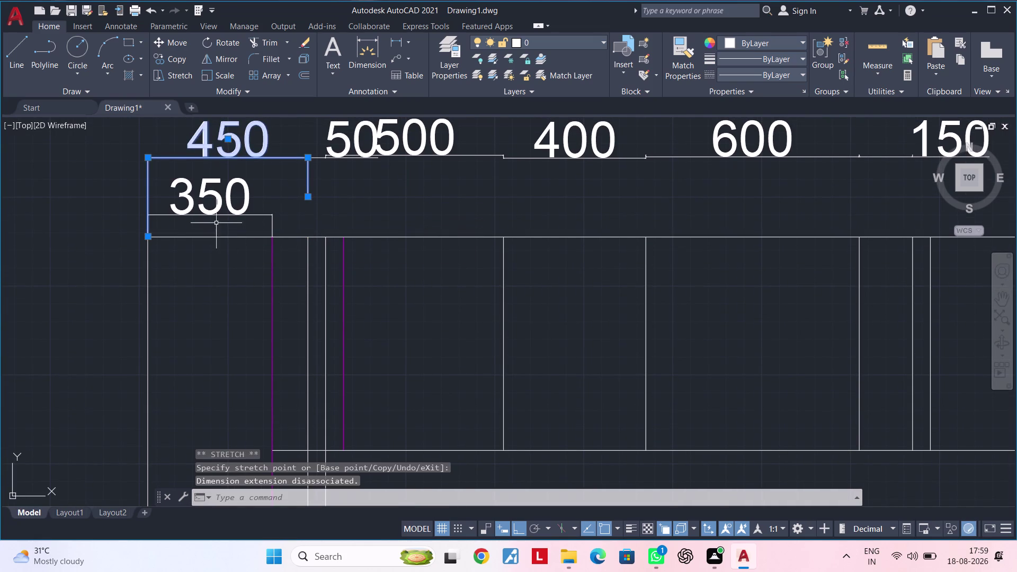
click(146, 237)
click(145, 196)
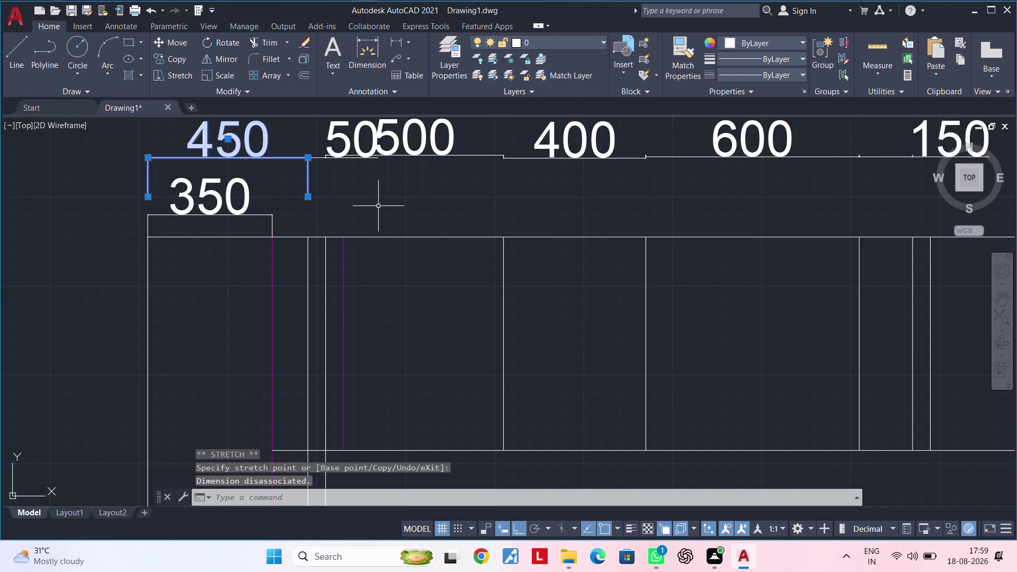
middle_drag(376, 206, 372, 195)
key(Escape)
key(Escape)
middle_drag(388, 252, 393, 245)
key(Escape)
key(Escape)
key(Escape)
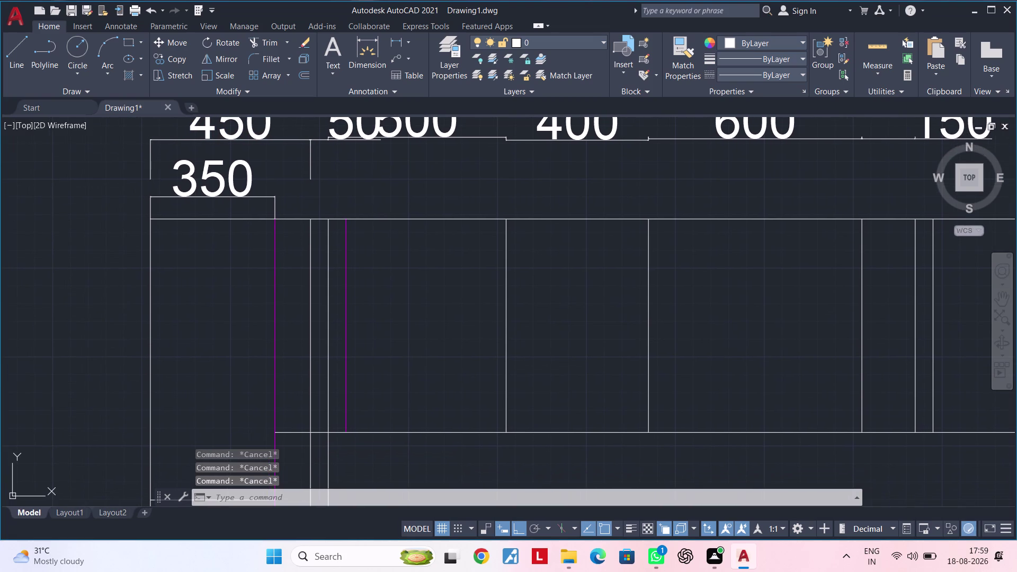
key(Escape)
key(Escape)
key(Escape)
middle_drag(423, 275, 403, 320)
key(Escape)
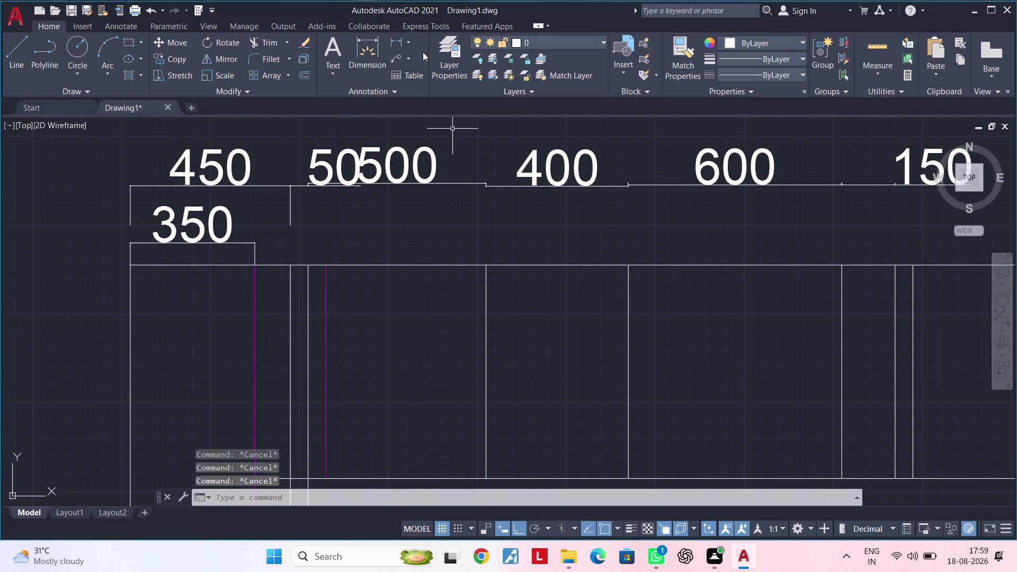
Begin a linear dimension between two points, then cancel it.
click(395, 46)
click(324, 265)
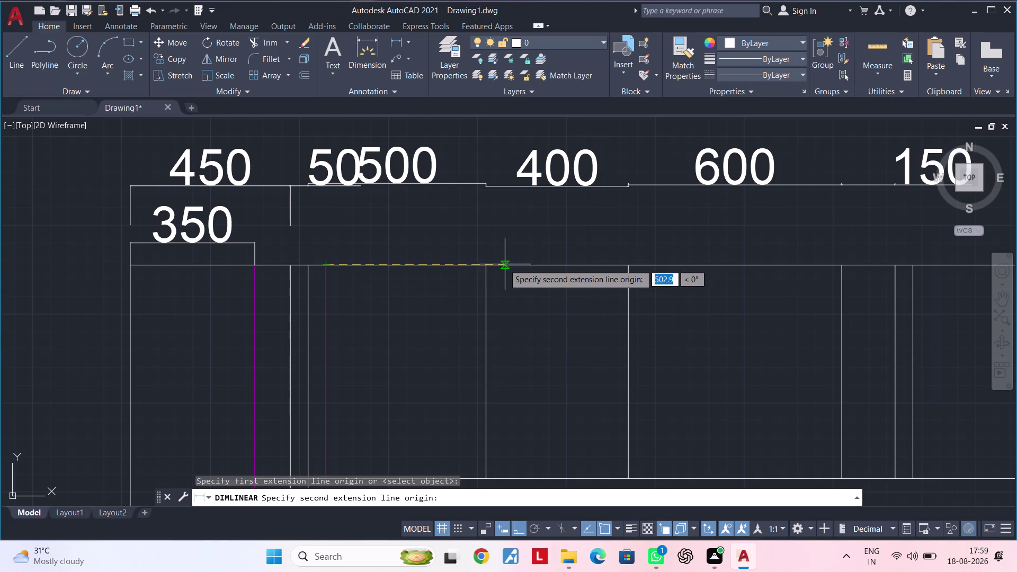
click(483, 265)
key(Escape)
key(Escape)
key(Escape)
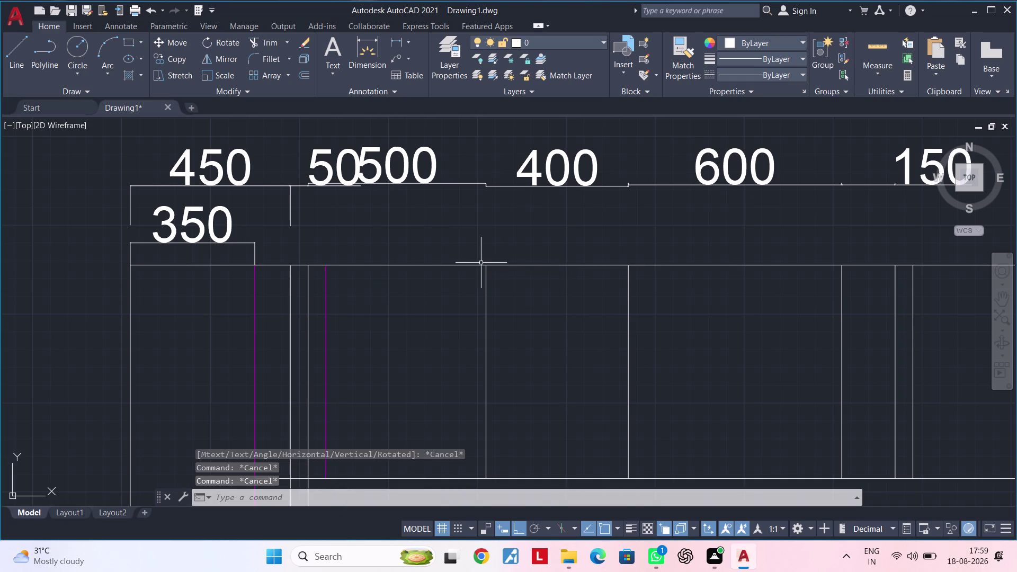
key(Escape)
key(Escape)
key(Escape)
middle_drag(459, 264, 464, 248)
middle_drag(435, 293, 445, 271)
key(Escape)
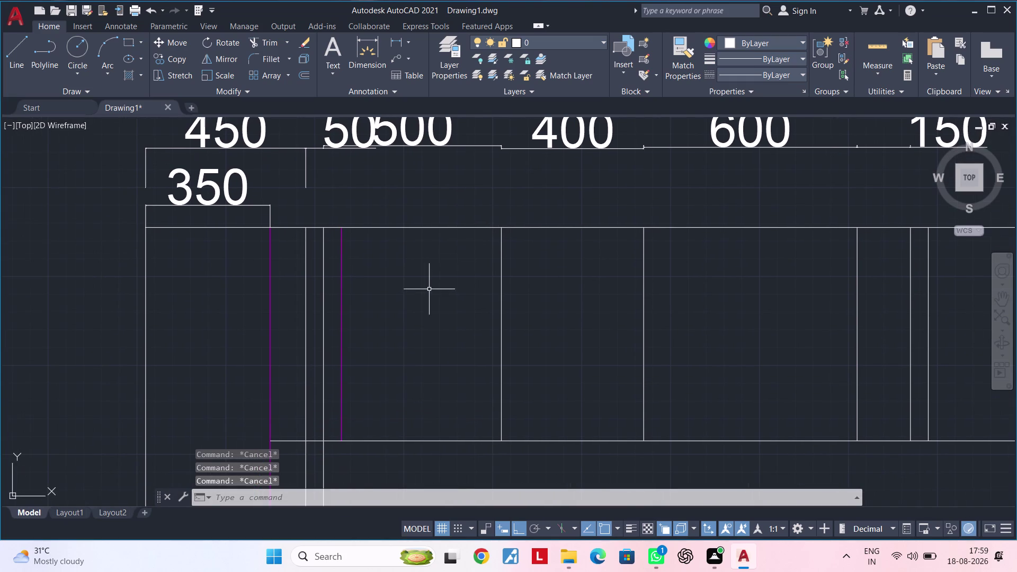
key(Escape)
key(Escape)
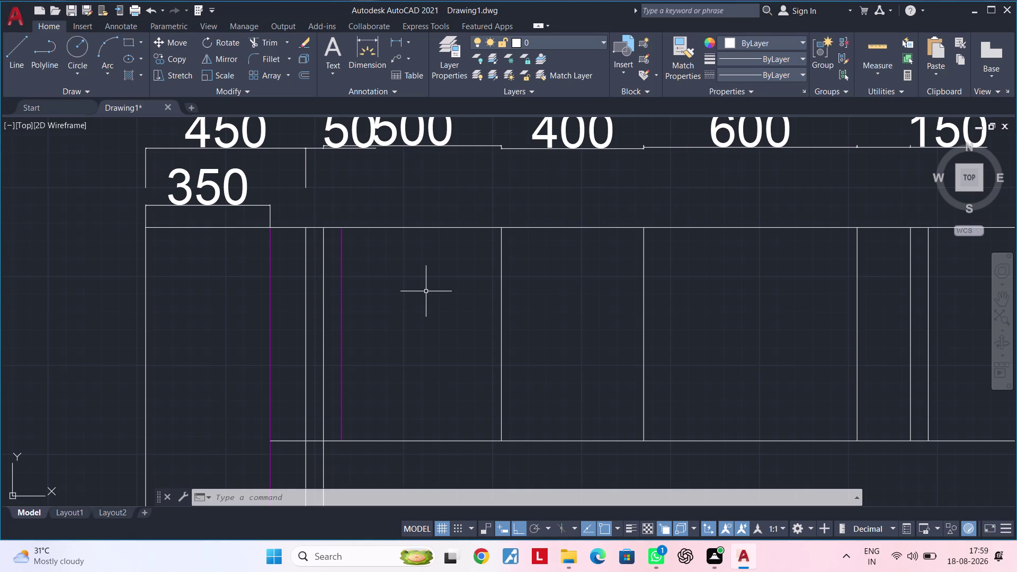
Offset the counter's back edge line 350 downward across the plan.
key(Escape)
key(Escape)
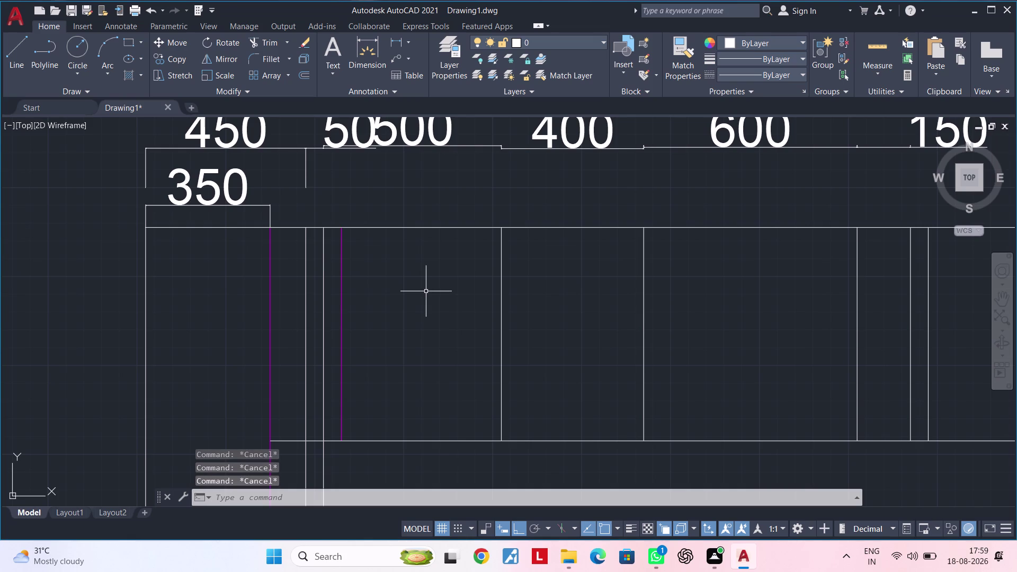
key(Escape)
text(of)
key(space)
text(3)
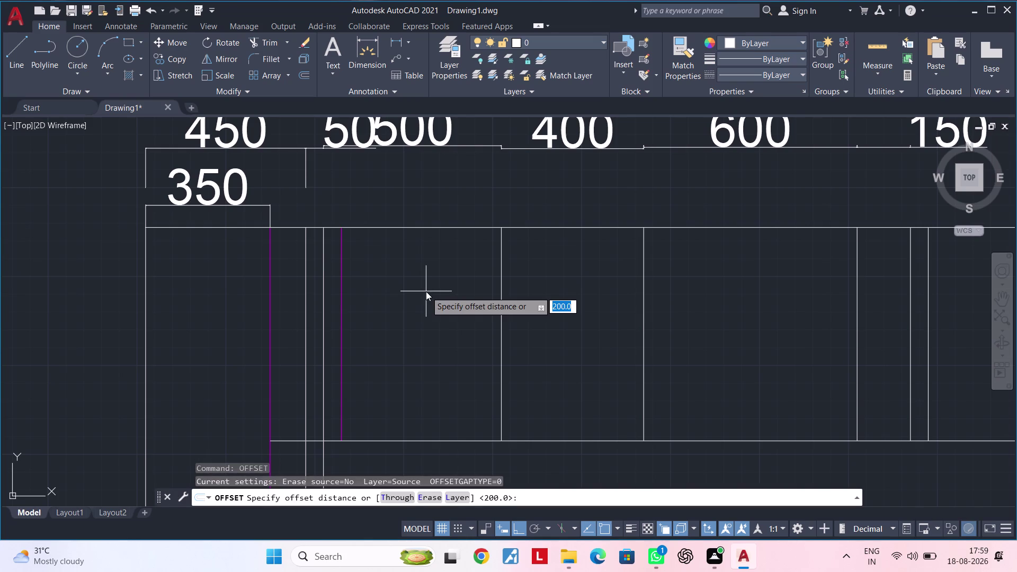
text(50)
key(Return)
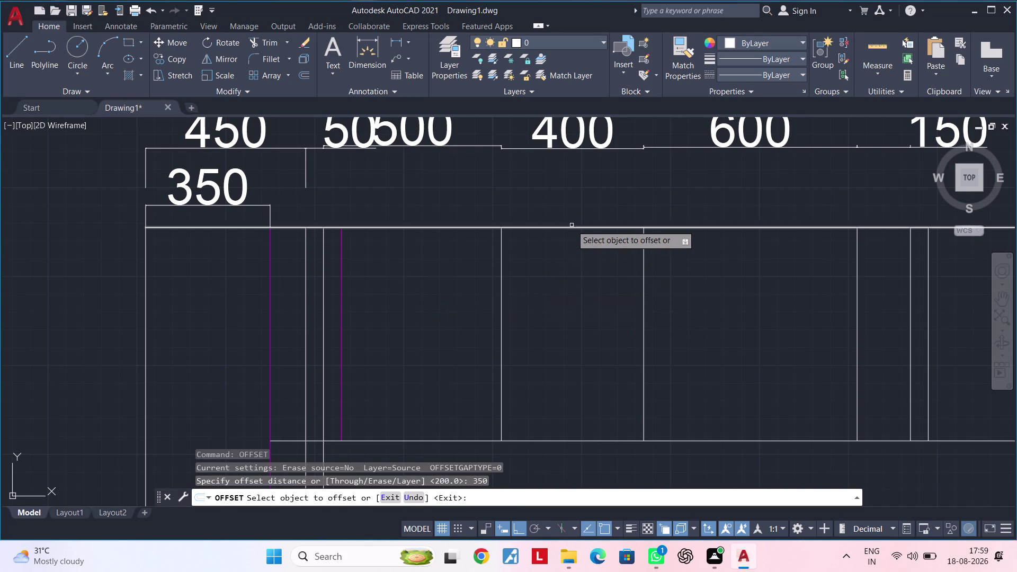
click(567, 228)
click(566, 354)
key(Escape)
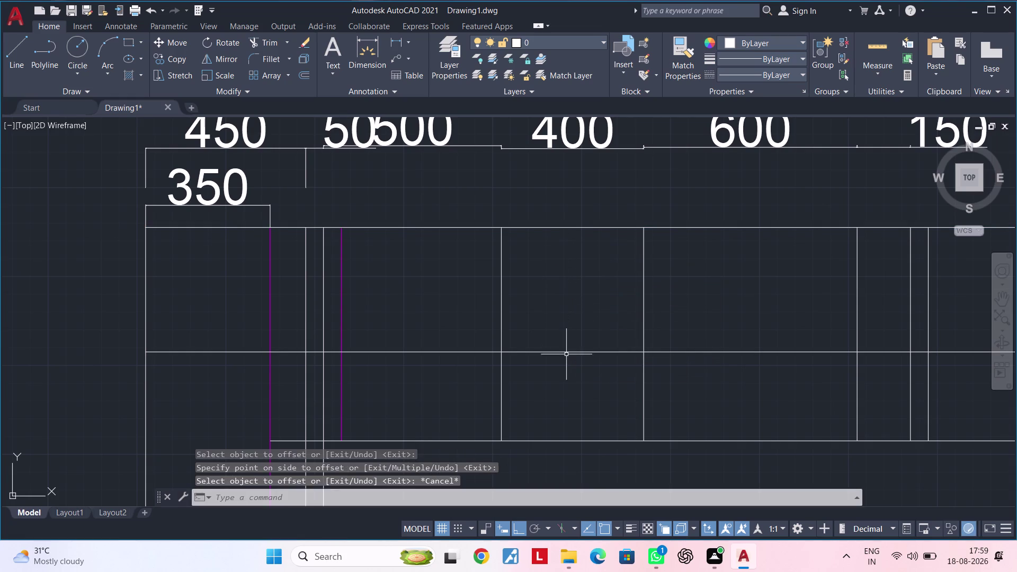
key(Escape)
key(Escape)
Trim the new horizontal line's left end back to the left magenta line.
text(tr)
key(space)
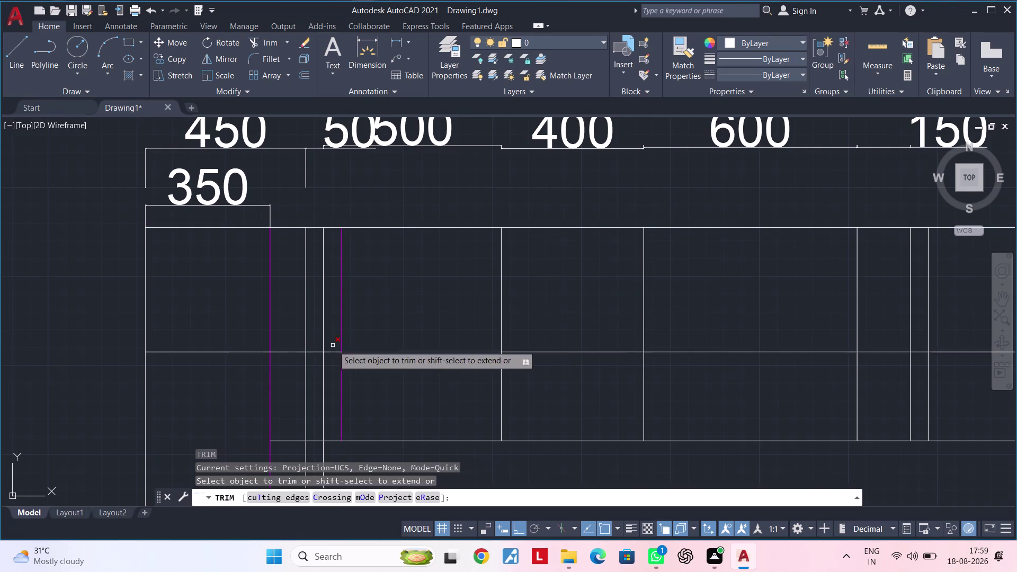
click(252, 354)
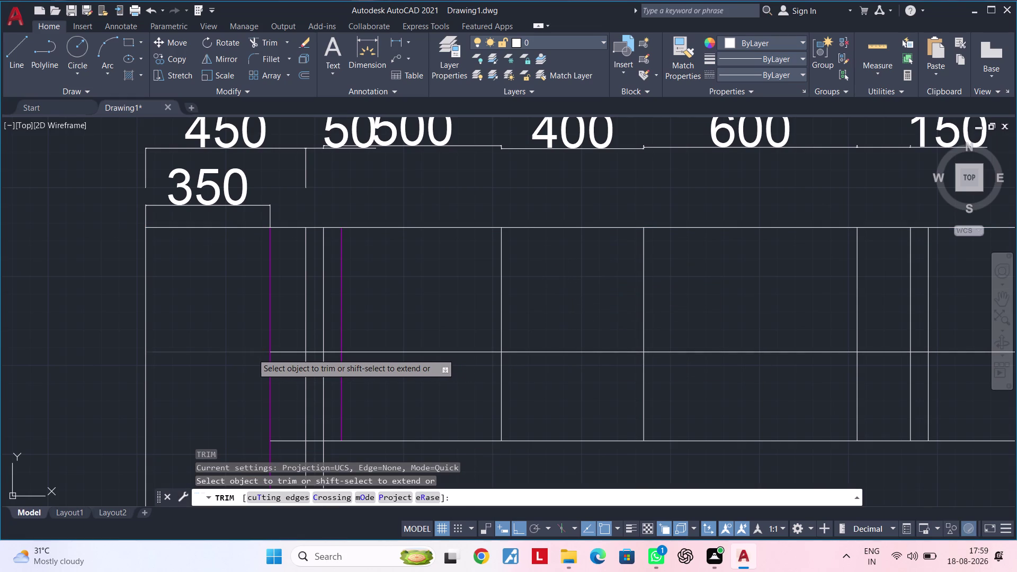
key(Escape)
key(Escape)
Match the new horizontal line's properties onto the inner vertical line.
click(394, 351)
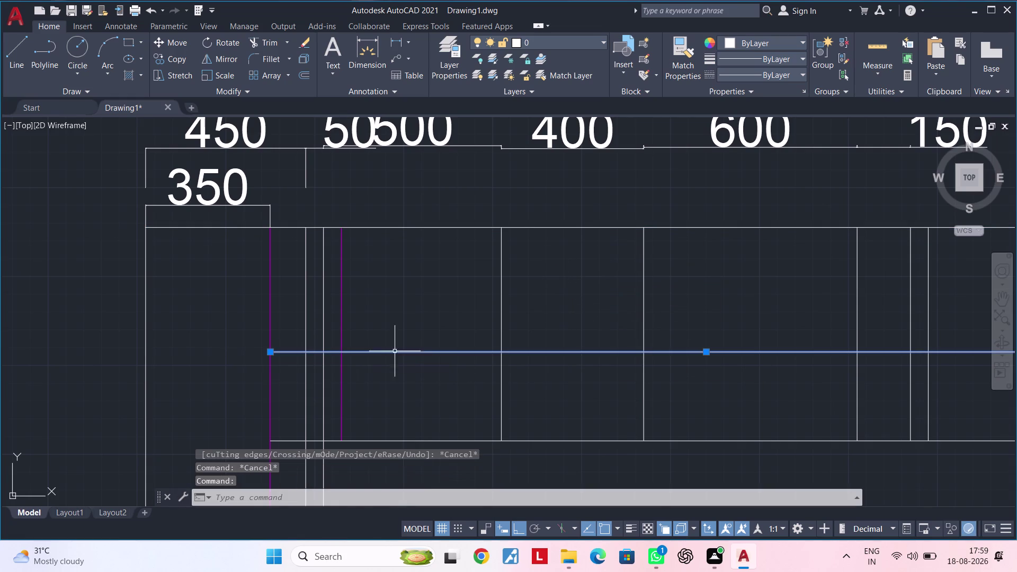
key(m)
text(a)
key(space)
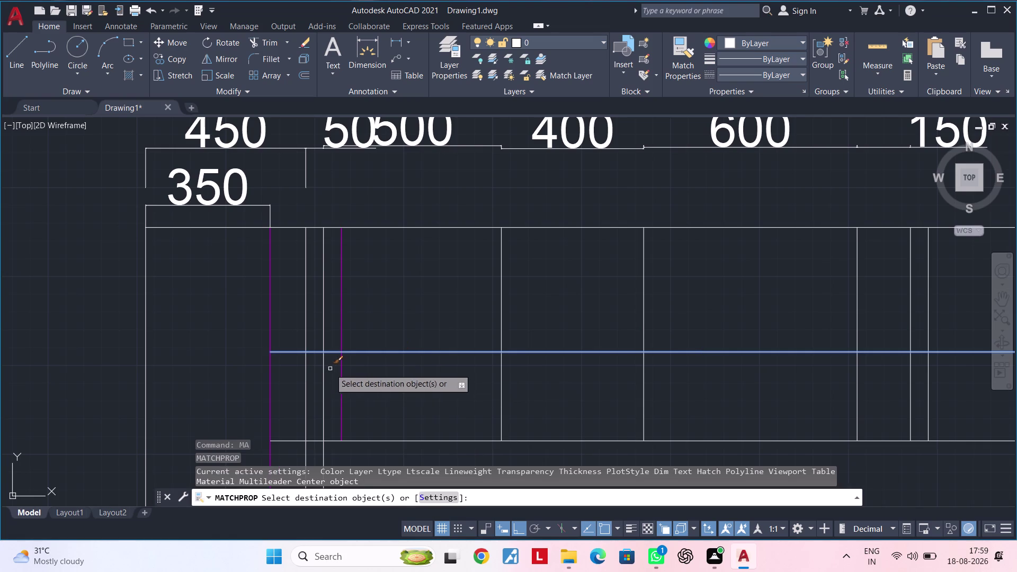
click(343, 373)
key(Escape)
key(Escape)
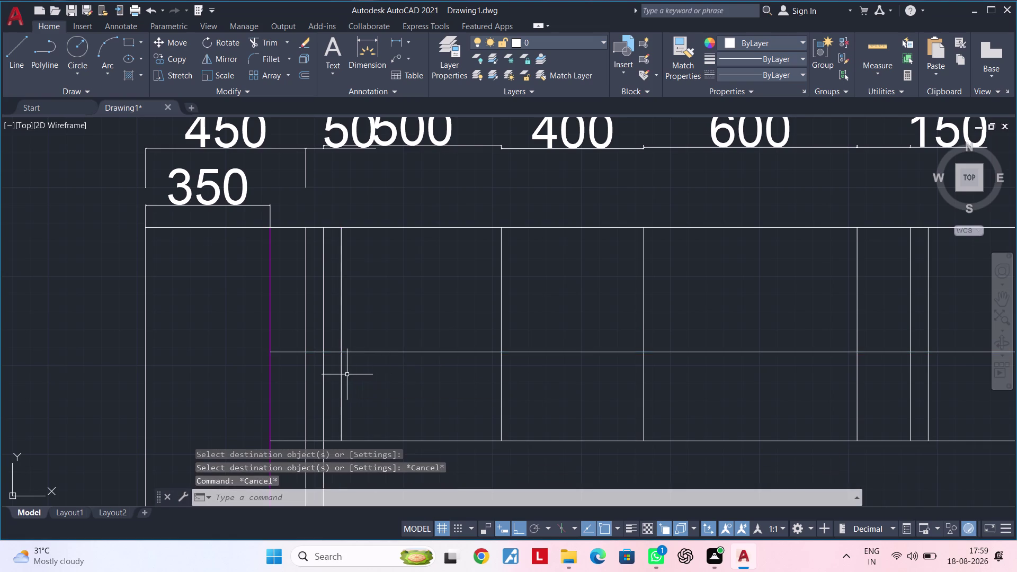
key(Escape)
Copy the left magenta line's properties onto the horizontal and inner vertical lines.
key(m)
text(a)
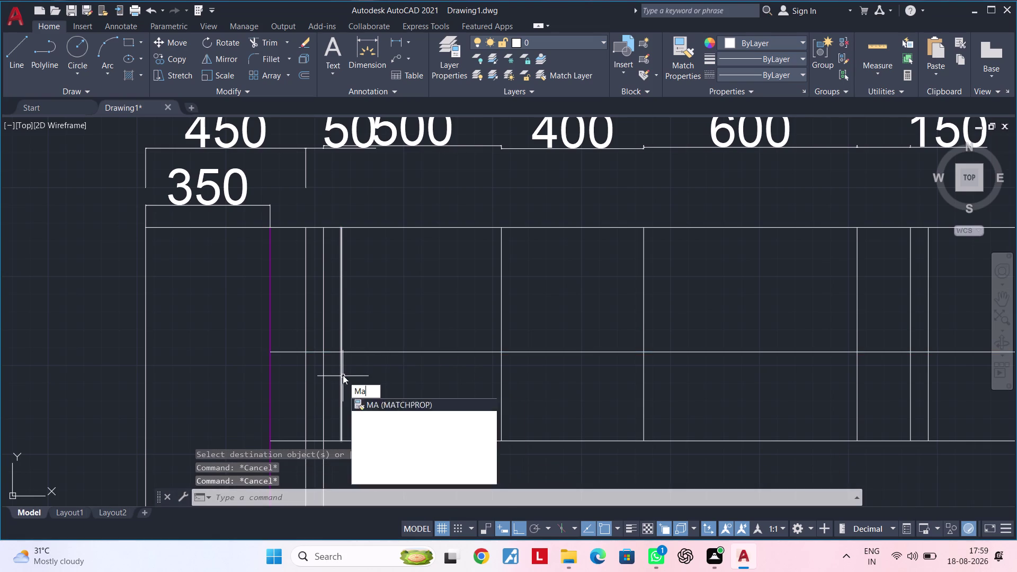
key(space)
click(270, 381)
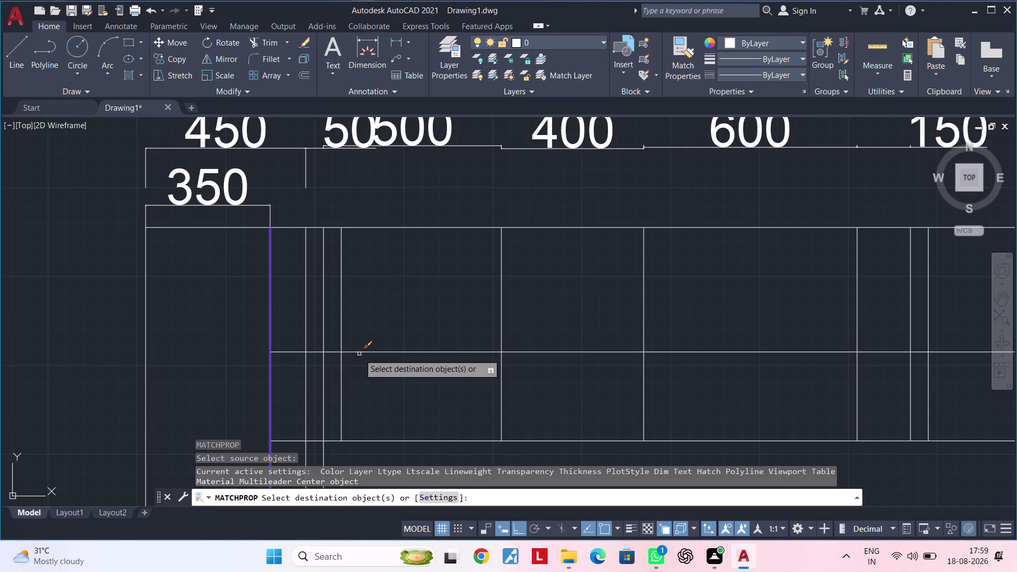
click(359, 352)
click(342, 365)
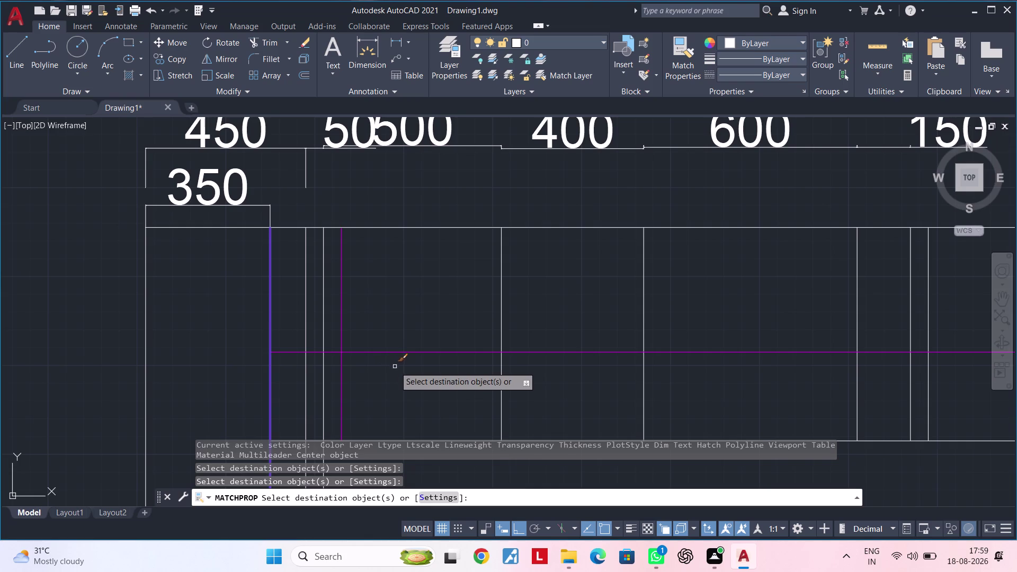
middle_drag(394, 366, 377, 345)
key(Escape)
key(Escape)
middle_drag(399, 352, 378, 362)
key(Escape)
key(Escape)
middle_drag(399, 355, 371, 369)
key(Escape)
key(Escape)
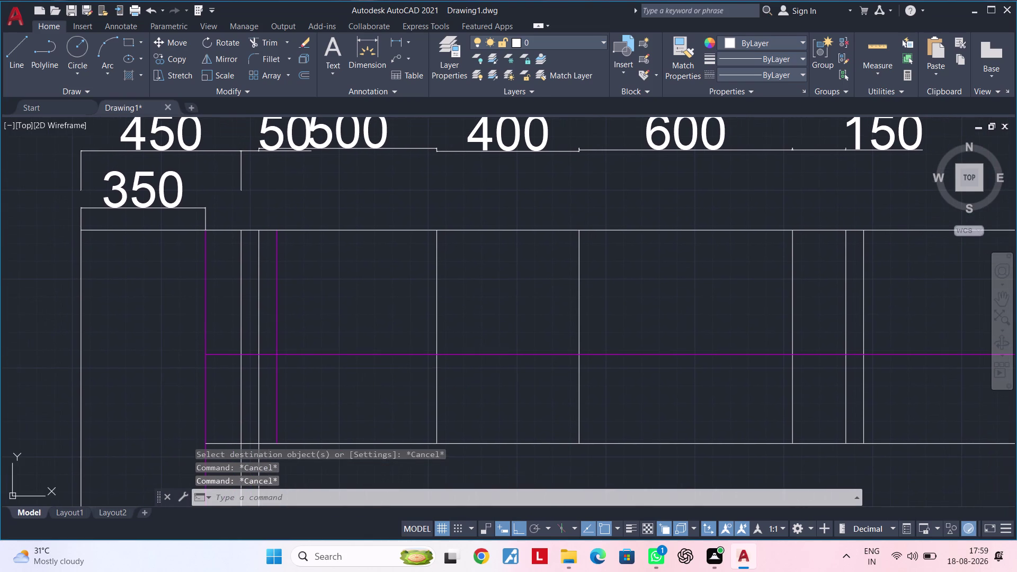
key(Escape)
key(Escape)
key(Escape)
key(Escape)
key(Escape)
middle_drag(360, 370, 378, 366)
middle_click(404, 366)
key(Escape)
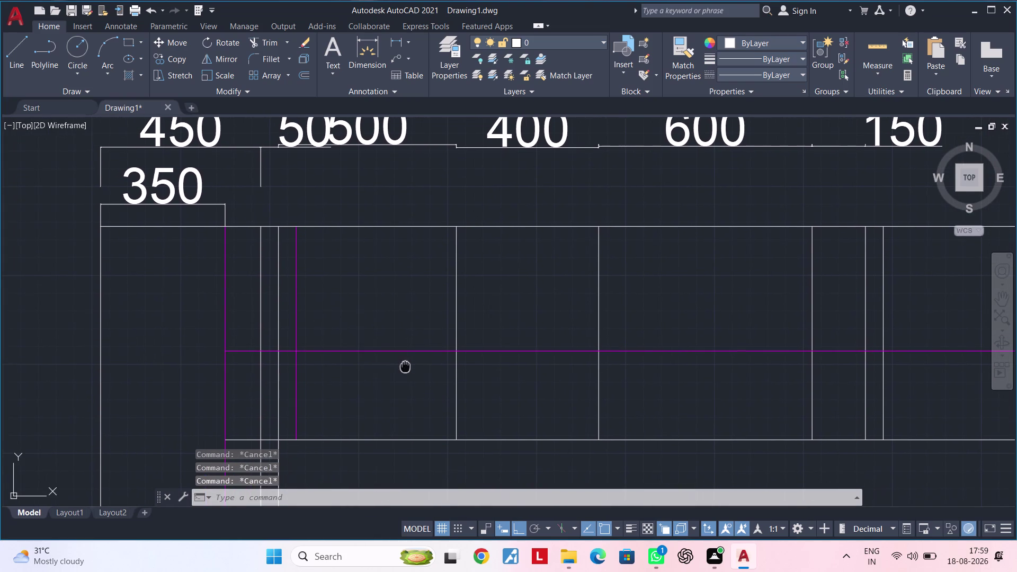
key(Escape)
key(Escape)
middle_drag(362, 327, 385, 327)
key(Escape)
key(Escape)
key(Escape)
key(Escape)
key(Escape)
key(Escape)
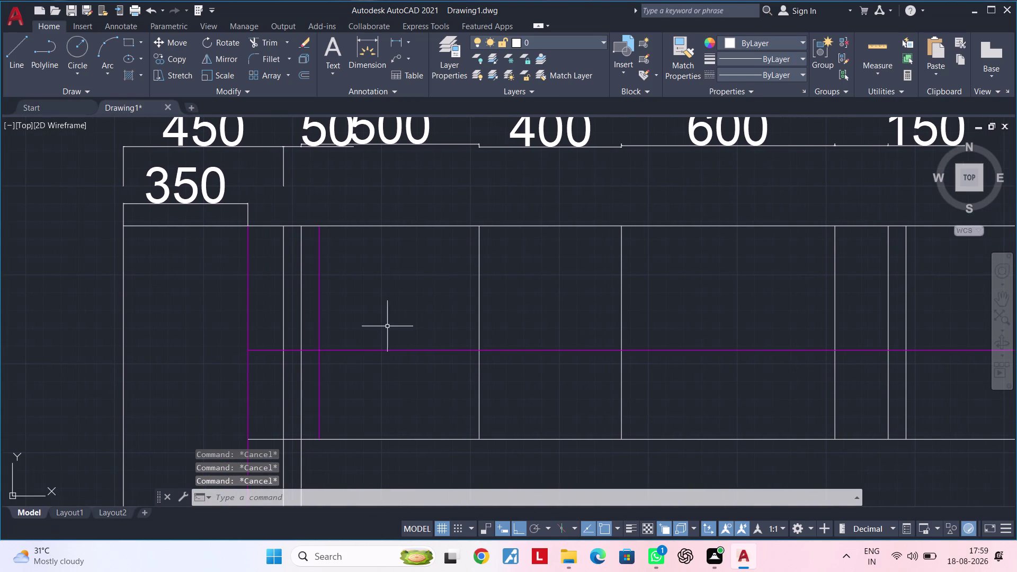
key(Escape)
key(Escape)
key(Escape)
key(Escape)
key(Escape)
key(Escape)
key(Escape)
key(Escape)
key(Escape)
key(Escape)
key(Escape)
key(Escape)
key(Escape)
key(Escape)
key(Escape)
key(Escape)
key(Escape)
key(Escape)
key(Escape)
key(Escape)
key(Escape)
key(Escape)
text(r)
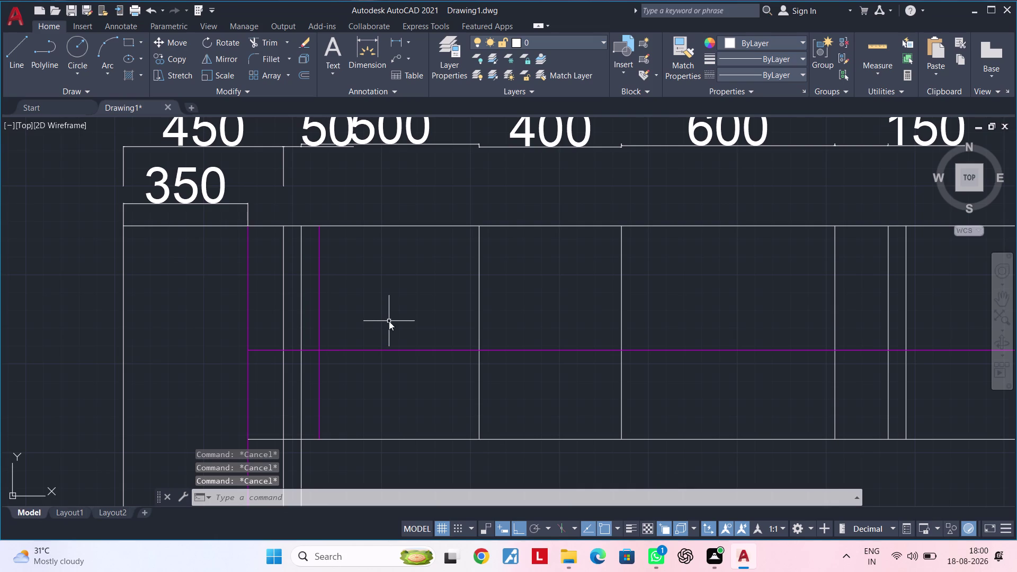
Draw the sink rectangle inside the 500 counter section.
text(ec)
key(space)
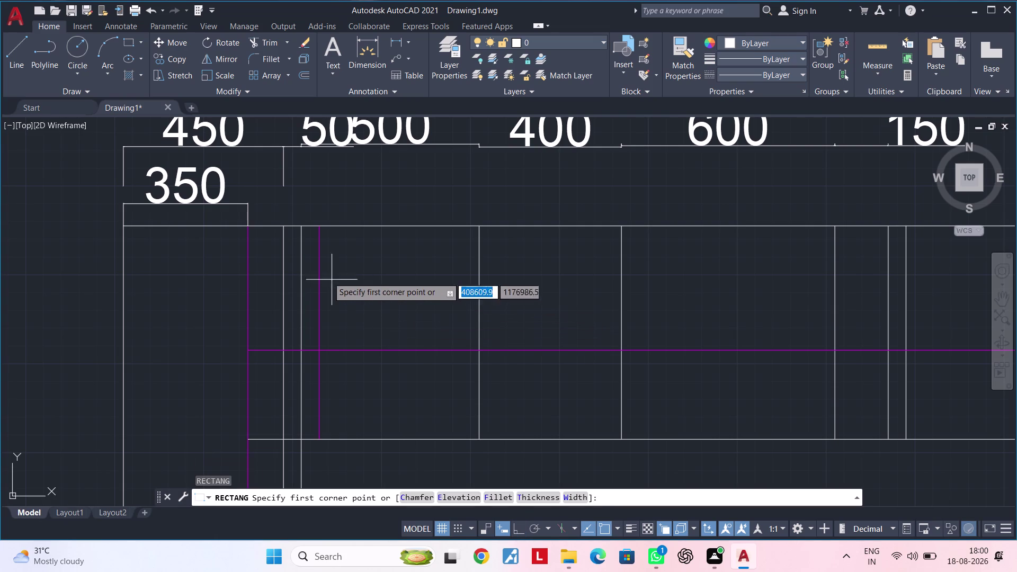
click(317, 251)
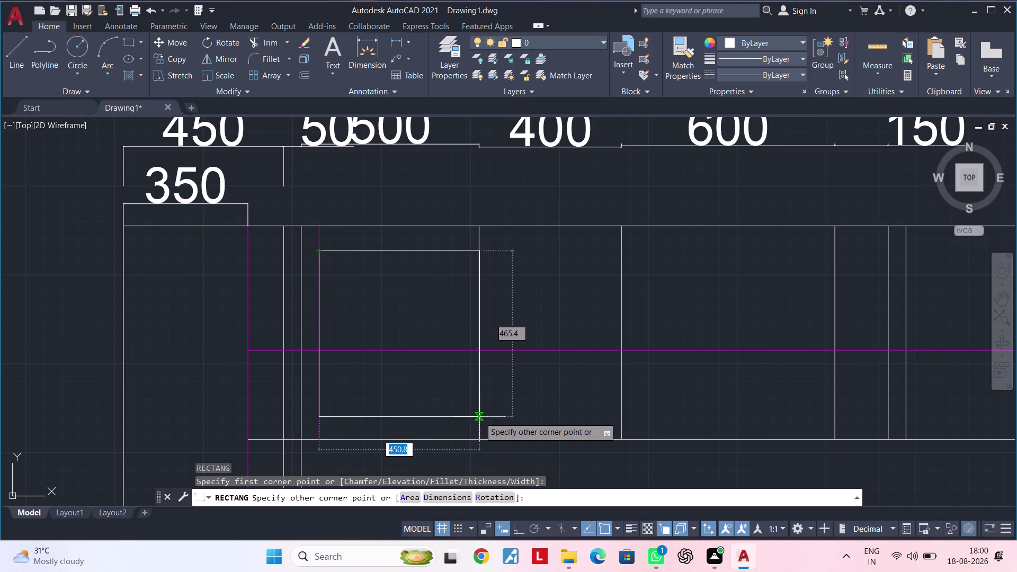
click(480, 417)
key(Escape)
Explode the sink rectangle into separate lines.
click(442, 415)
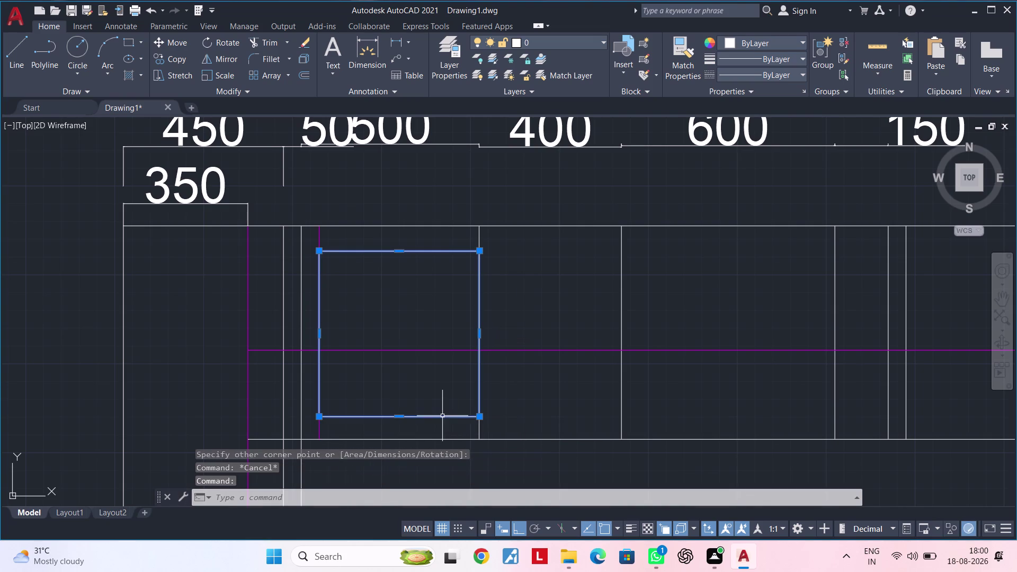
text(x)
key(space)
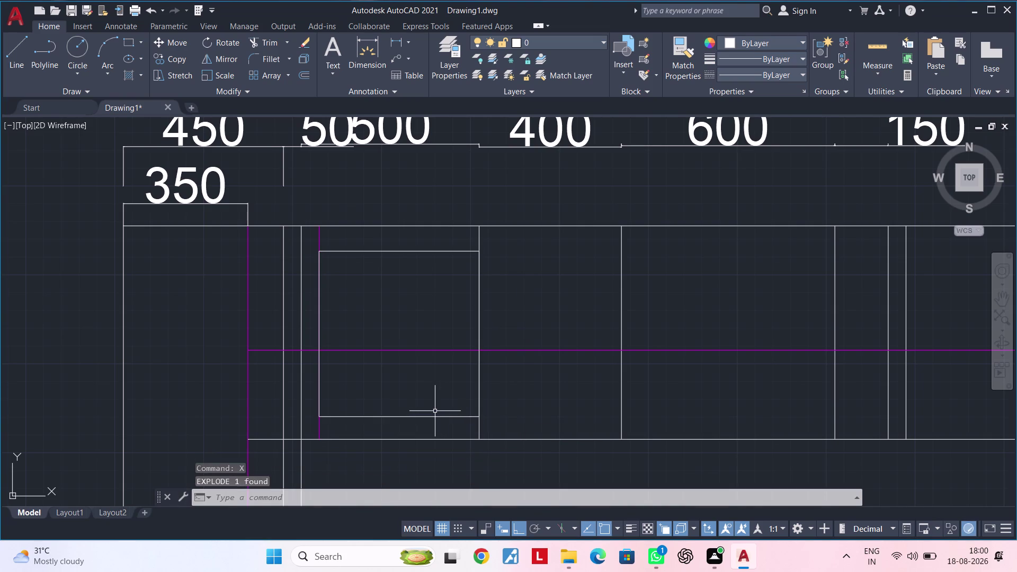
key(Escape)
key(Escape)
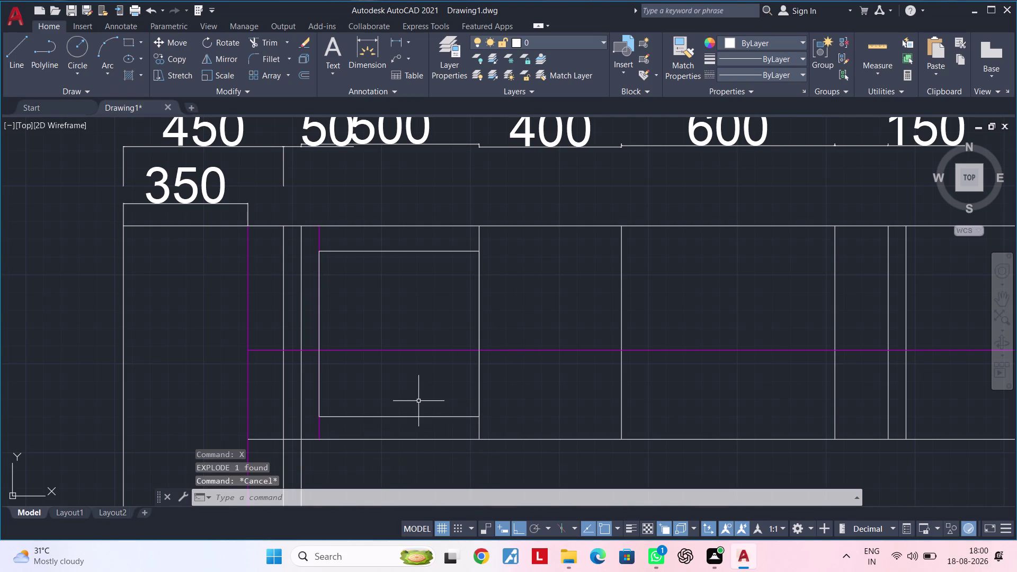
key(Escape)
key(Escape)
key(Escape)
key(Escape)
key(Escape)
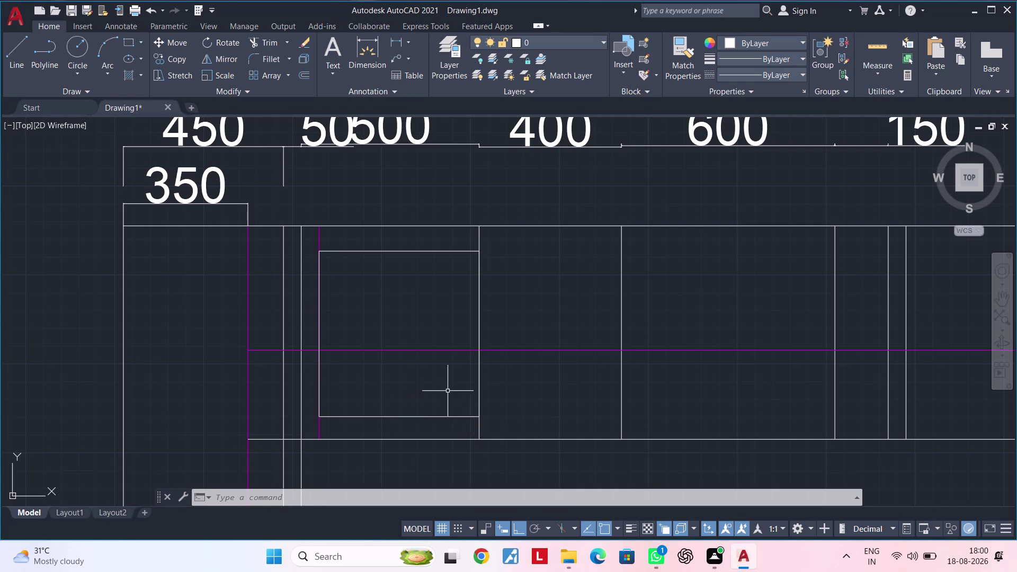
Draw a horizontal line from the sink rectangle's left edge to its right edge near the top.
middle_drag(447, 391, 420, 373)
middle_click(400, 354)
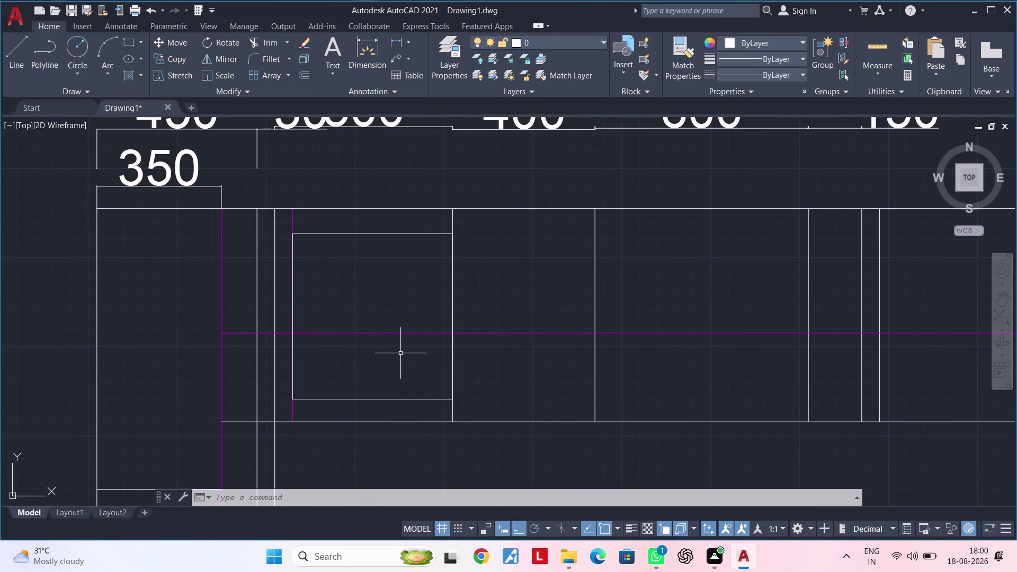
middle_drag(375, 362, 389, 357)
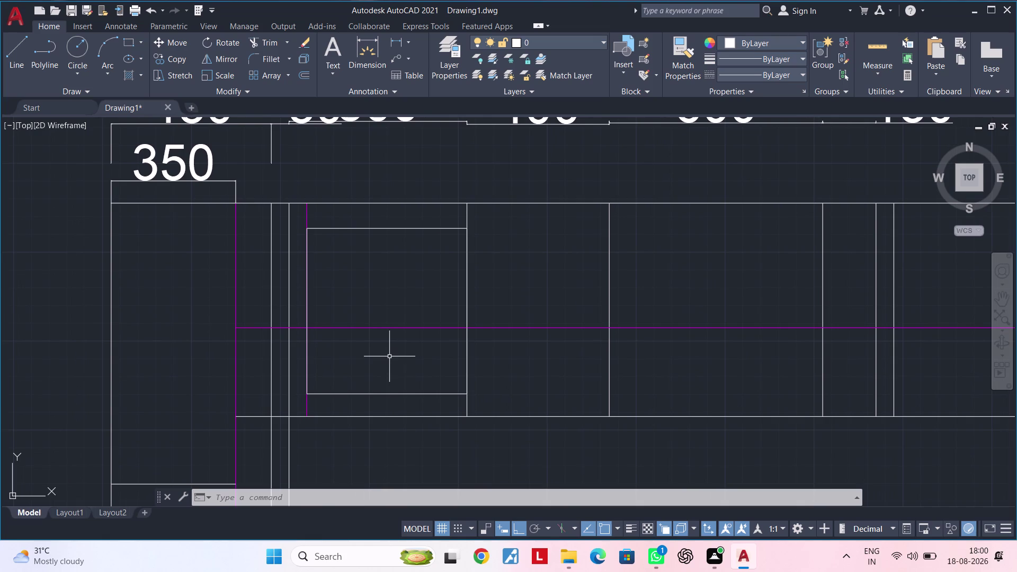
key(Escape)
key(Escape)
key(Escape)
key(Escape)
key(Escape)
key(Escape)
key(Escape)
key(Escape)
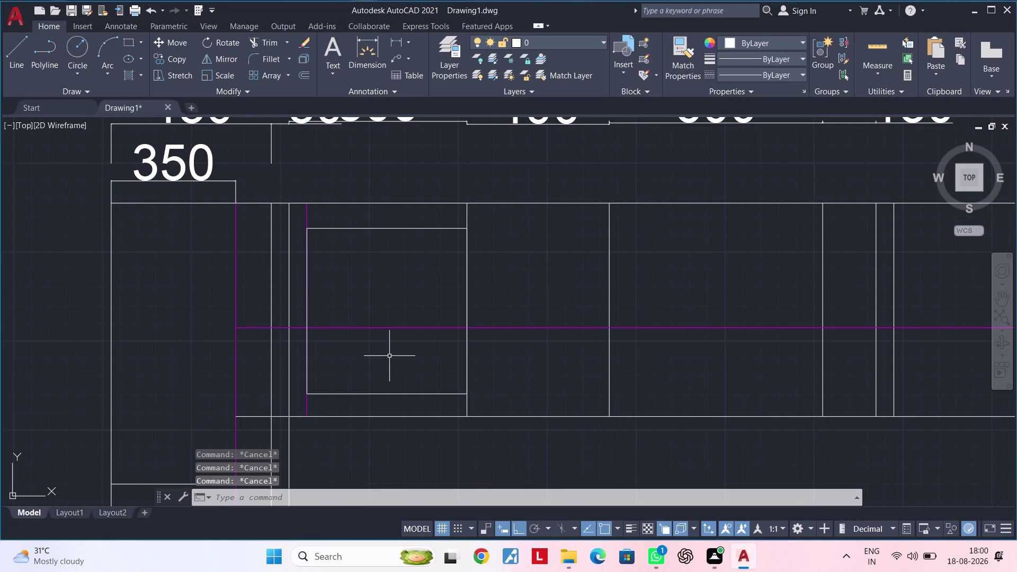
key(Escape)
key(Escape)
key(Escape)
key(Escape)
key(Escape)
key(Escape)
key(Escape)
text(l)
key(space)
click(307, 272)
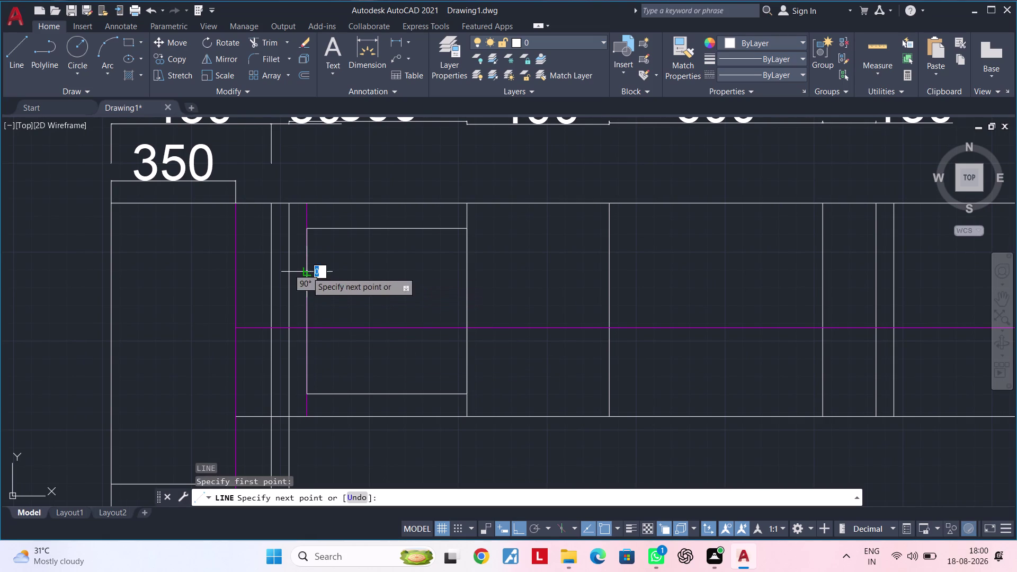
click(465, 271)
key(Escape)
key(Escape)
middle_drag(398, 282, 440, 294)
key(Escape)
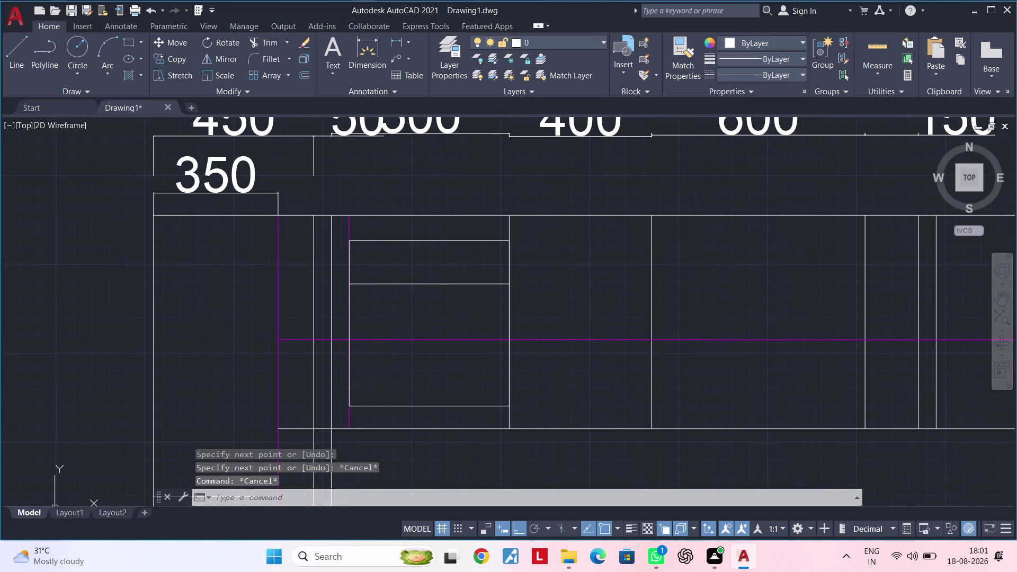
key(Escape)
key(Escape)
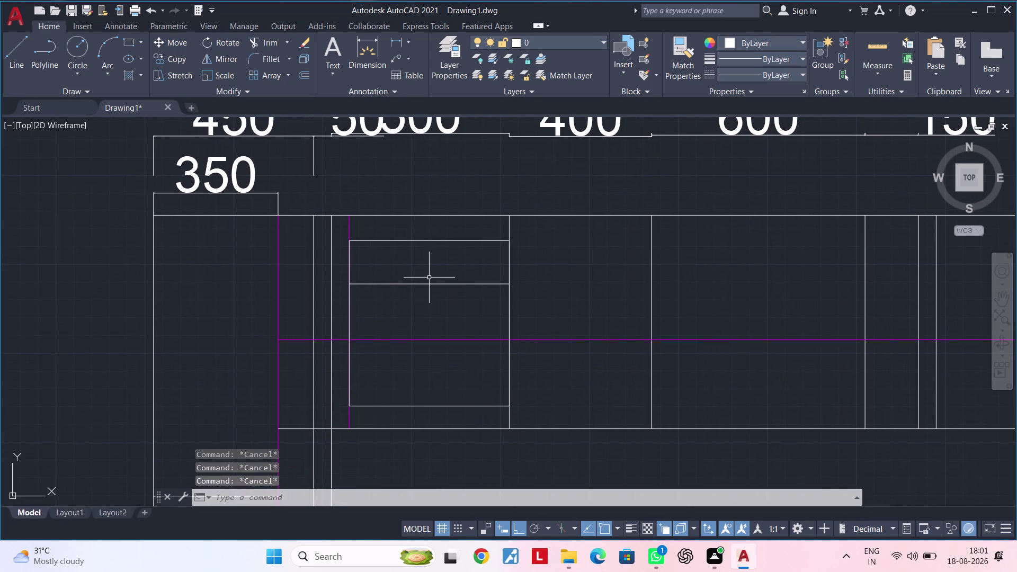
text(f)
key(space)
Set the fillet radius to 81.3 and round the sink's top-left corner.
double_click(450, 492)
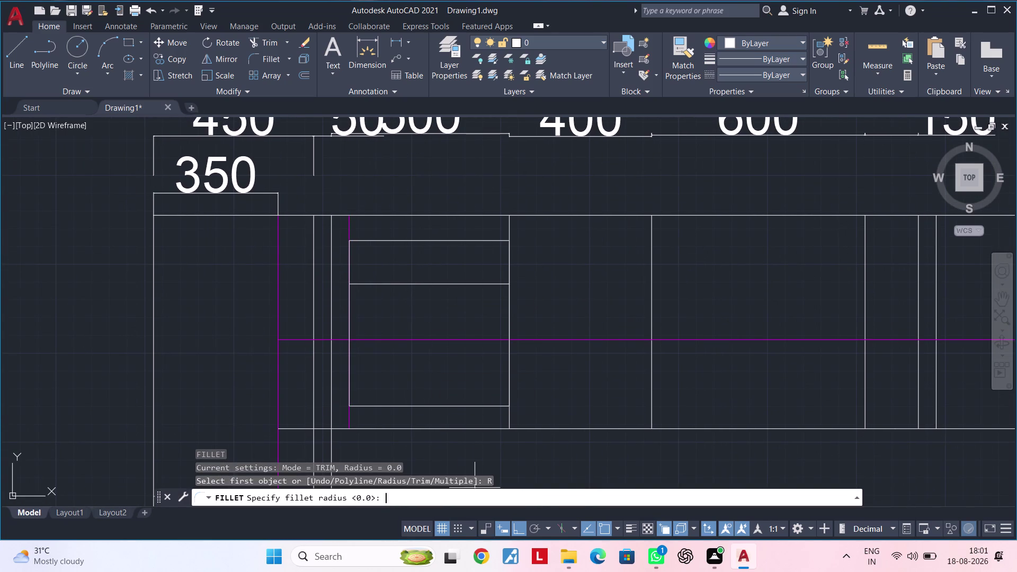
scroll(up, 3)
click(333, 257)
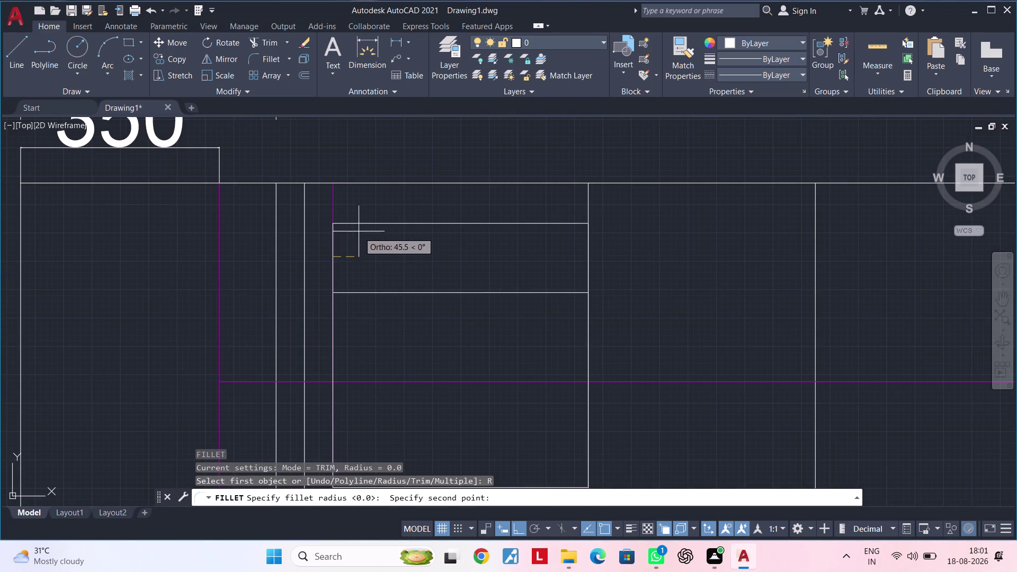
click(364, 224)
click(332, 251)
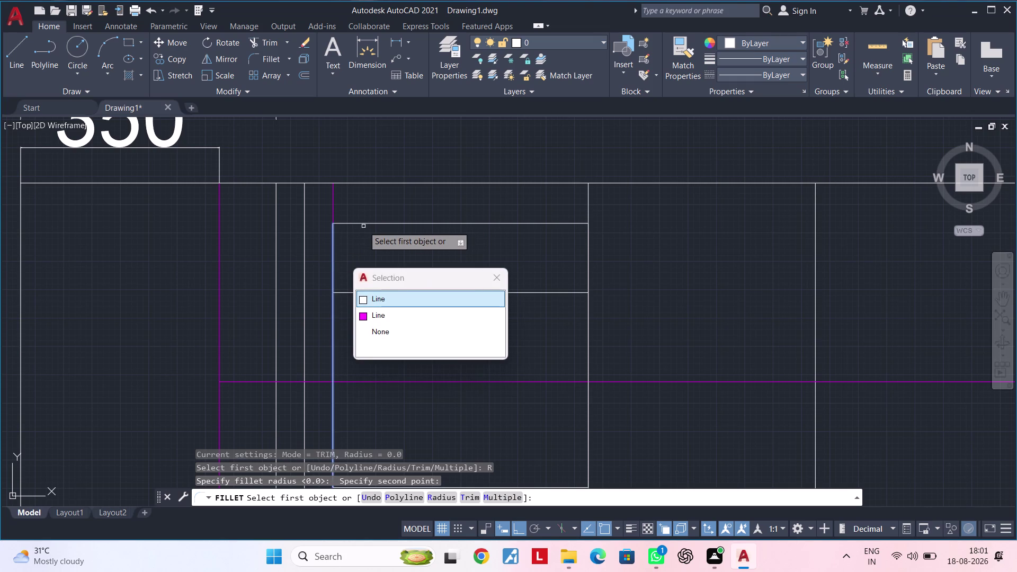
click(365, 221)
Round the sink's top-right and bottom-left corners with the same radius.
middle_drag(473, 257, 432, 250)
key(space)
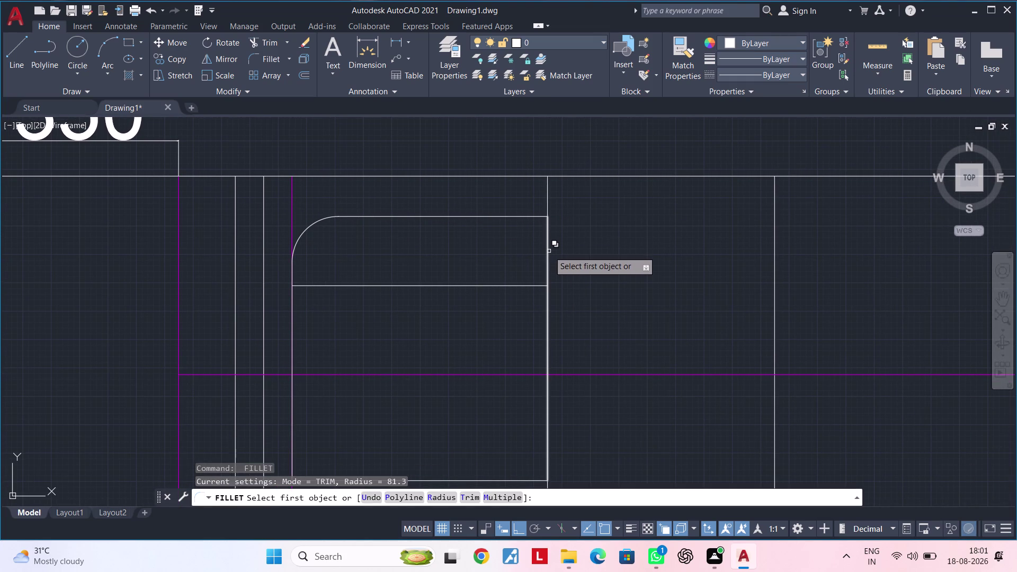
click(548, 251)
click(528, 217)
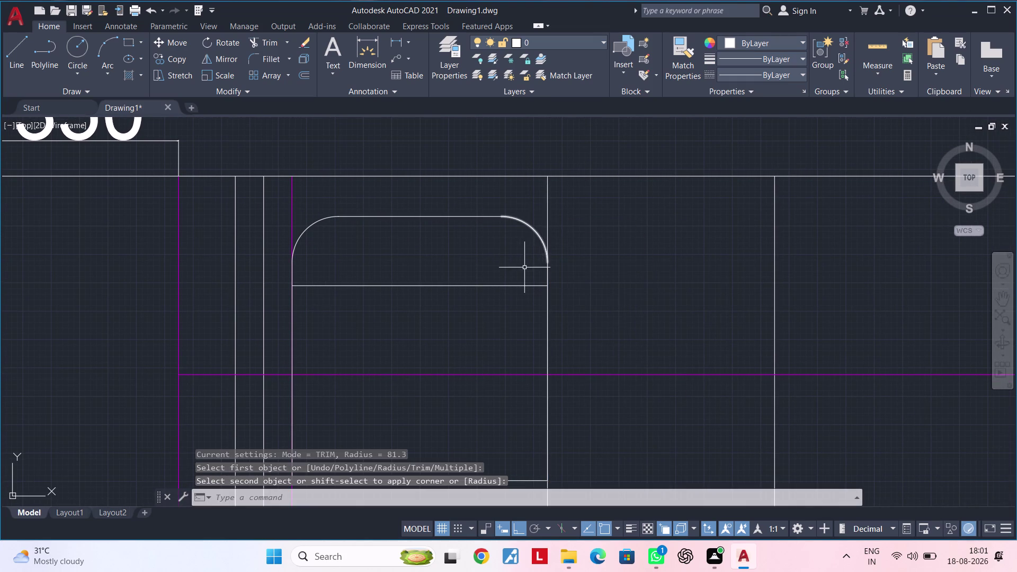
scroll(down, 3)
middle_drag(521, 267, 543, 216)
scroll(up, 3)
key(space)
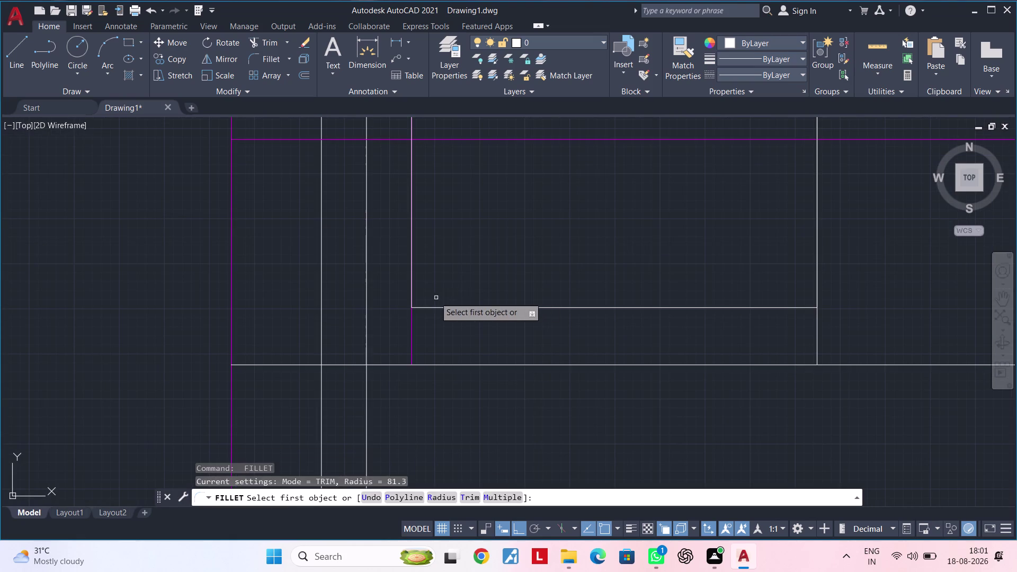
click(411, 270)
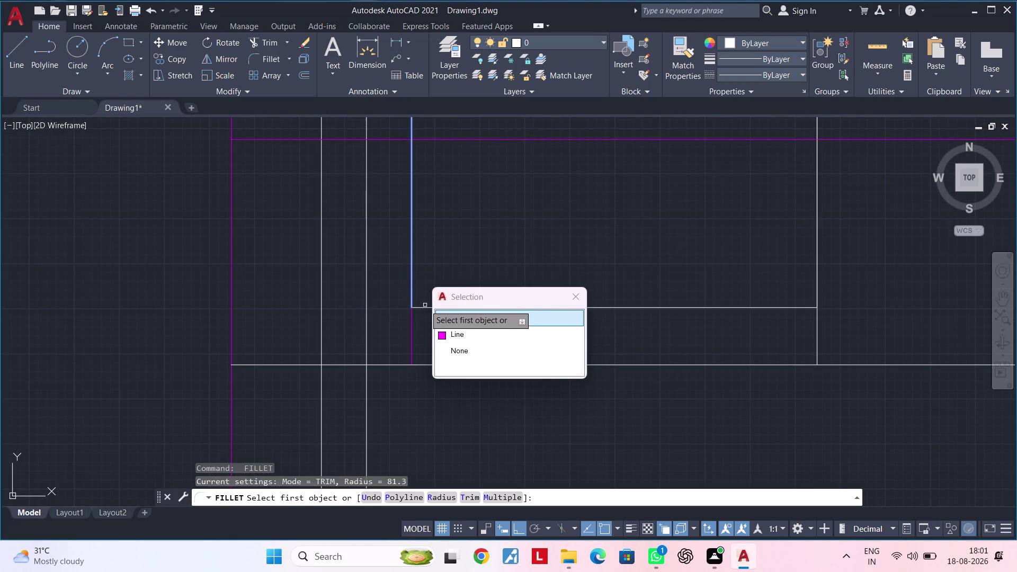
click(423, 307)
Round the sink's bottom-right corner between its bottom and right edges.
middle_drag(573, 304, 422, 312)
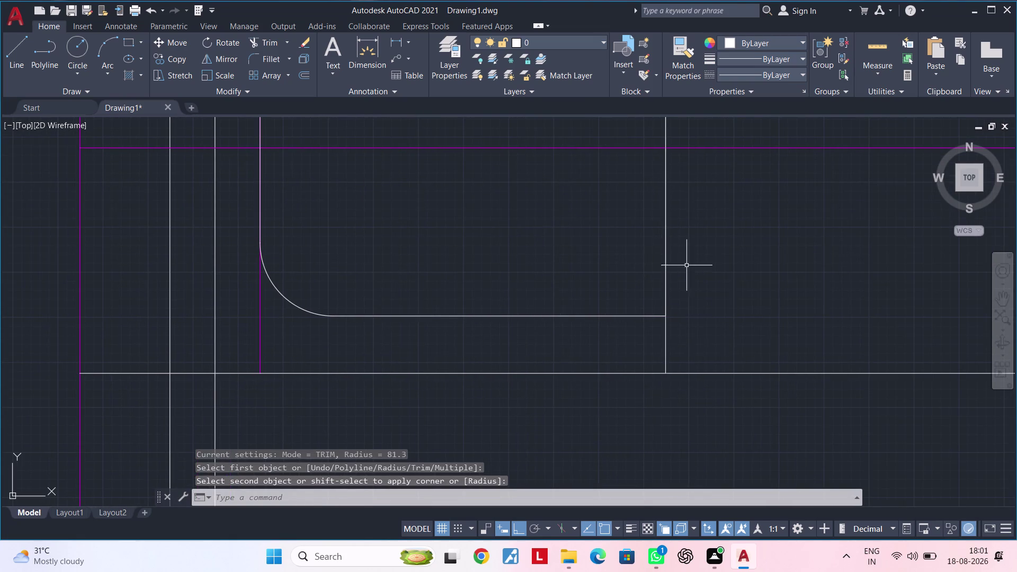
key(space)
click(667, 261)
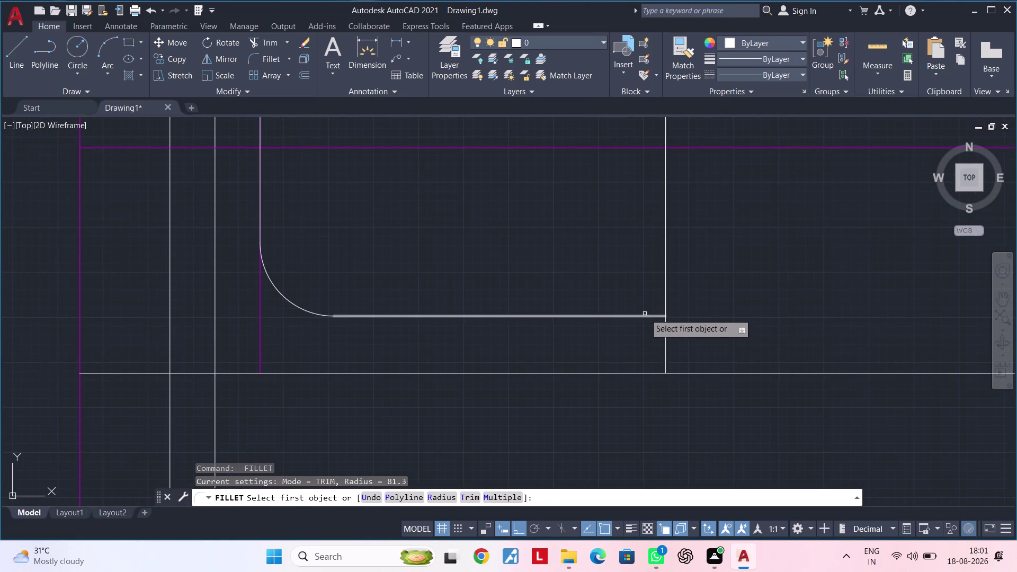
click(642, 314)
click(666, 278)
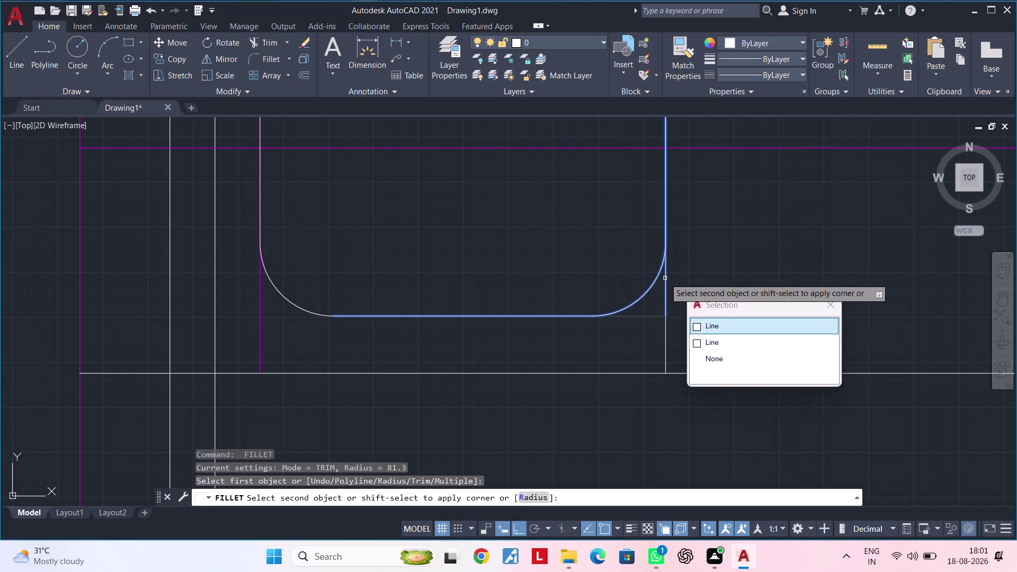
scroll(down, 3)
middle_drag(606, 286, 595, 319)
key(Escape)
Cancel leftover commands, clear the selection and pan out to the counter plan.
middle_drag(554, 303, 543, 348)
key(Escape)
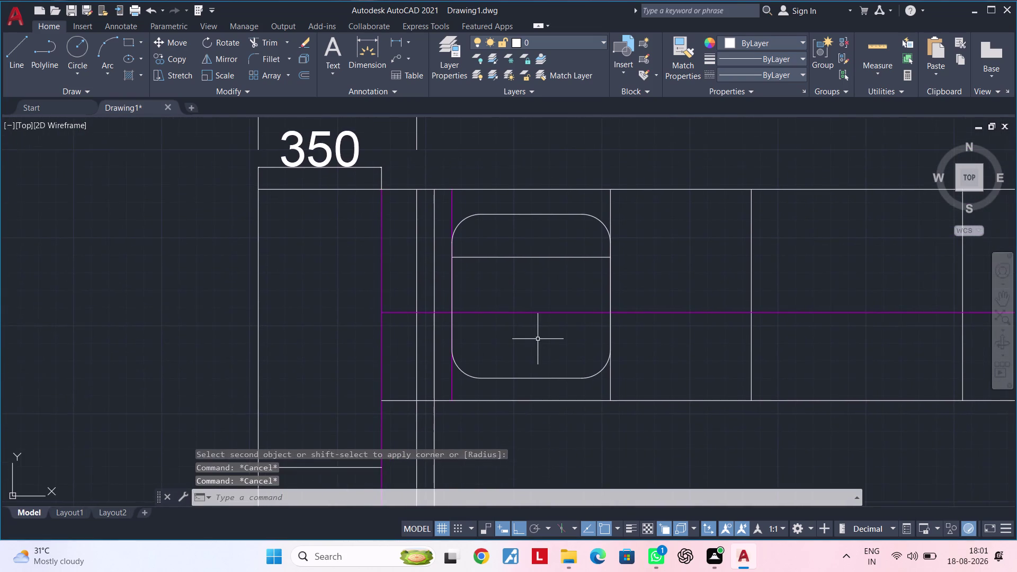
key(Escape)
scroll(down, 3)
middle_drag(536, 338, 541, 330)
key(Escape)
key(Escape)
key(Escape)
key(Escape)
key(Escape)
key(Escape)
key(Escape)
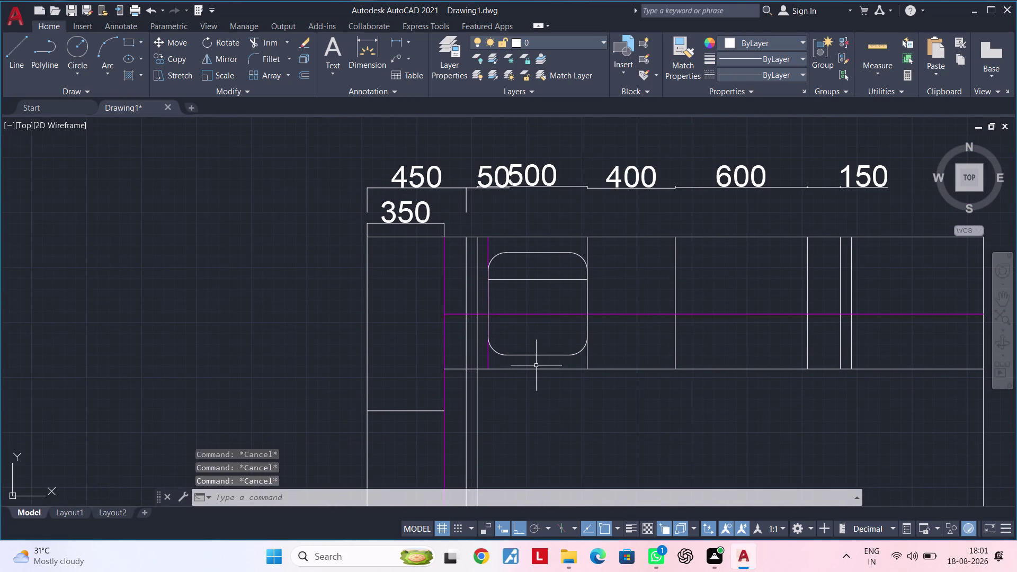
click(533, 356)
scroll(up, 3)
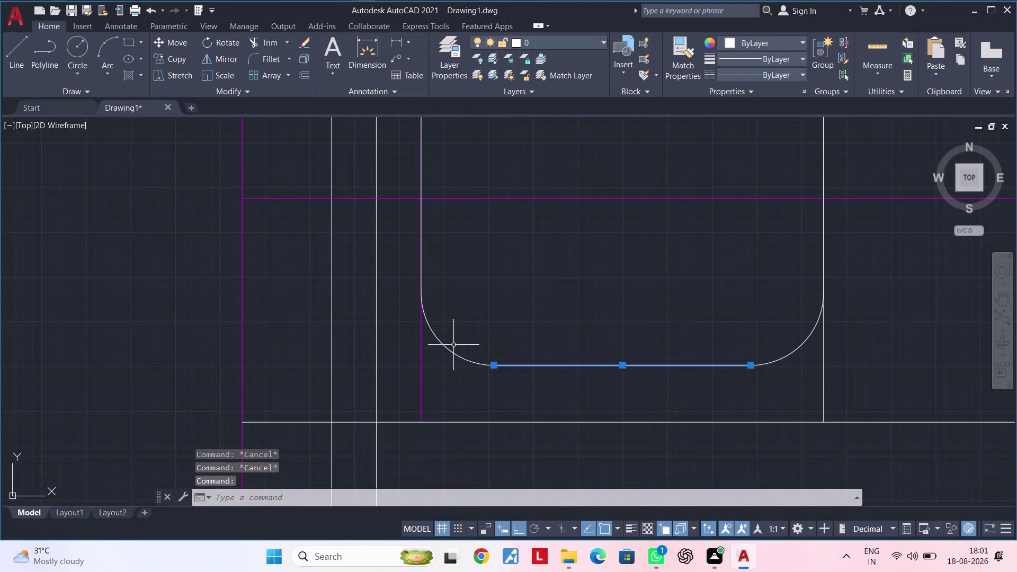
click(447, 346)
scroll(down, 3)
key(Escape)
middle_drag(496, 312, 484, 321)
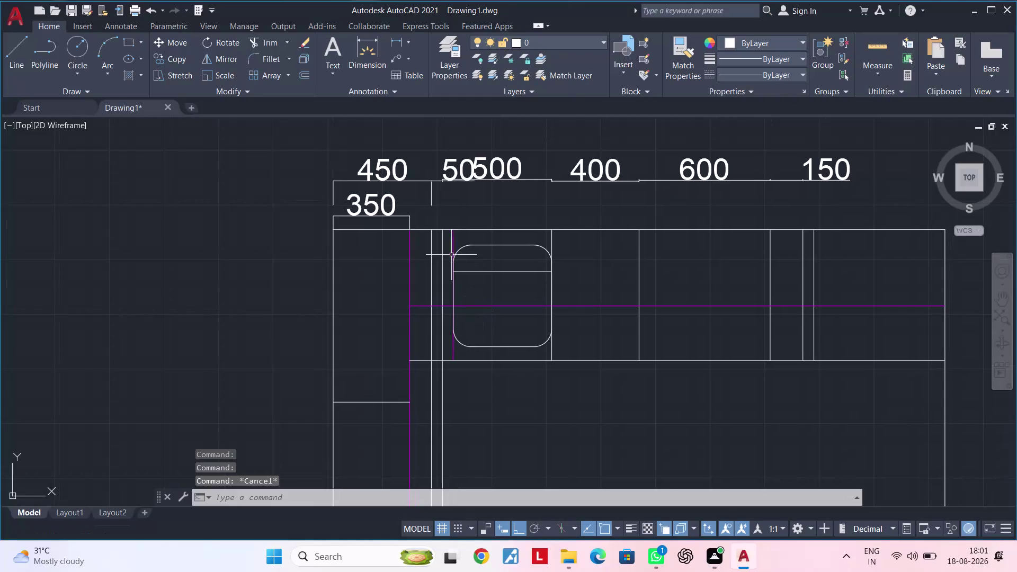
Window-select the rounded sink outline, then abandon an attempted offset.
click(447, 239)
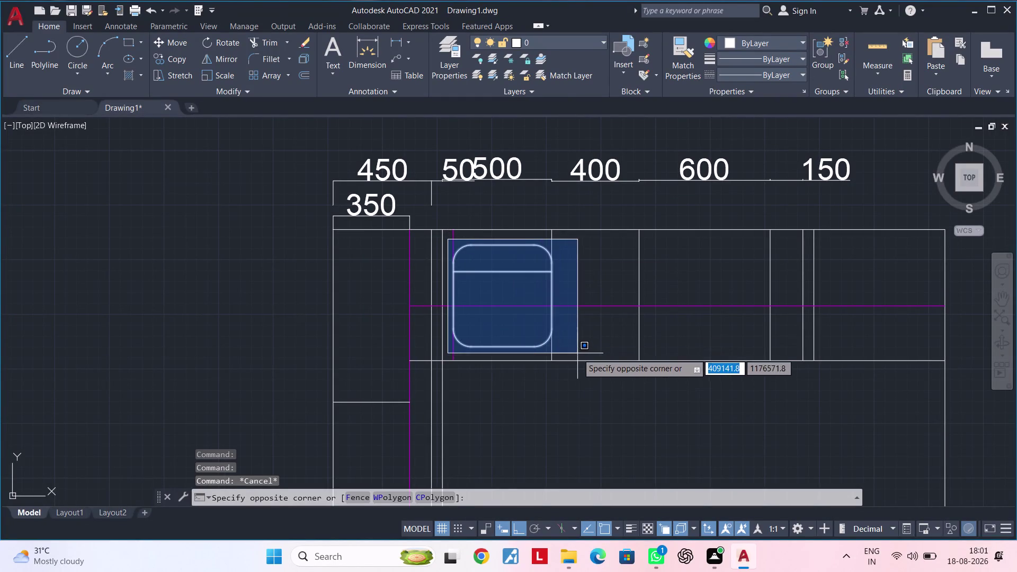
click(577, 353)
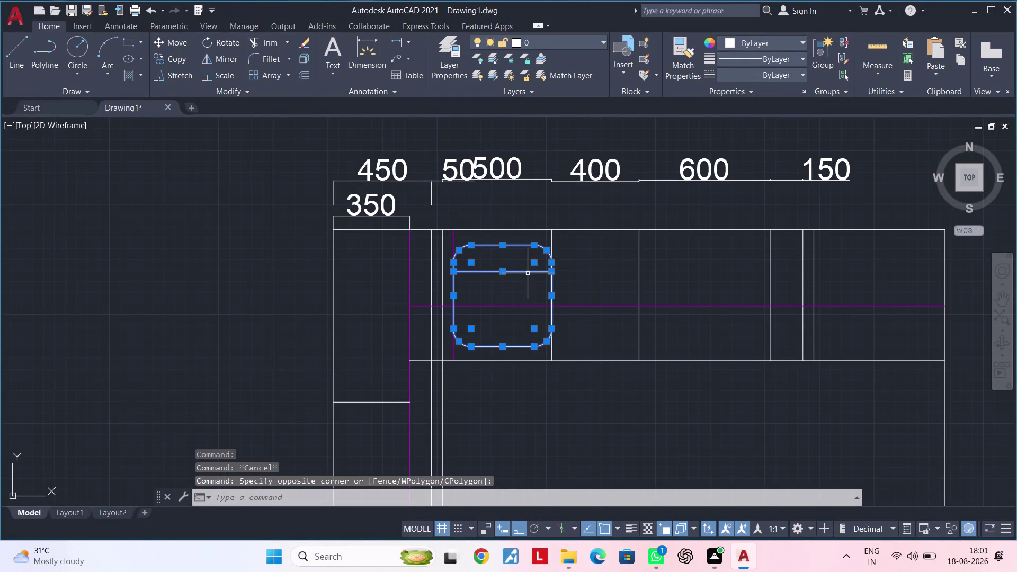
click(521, 273)
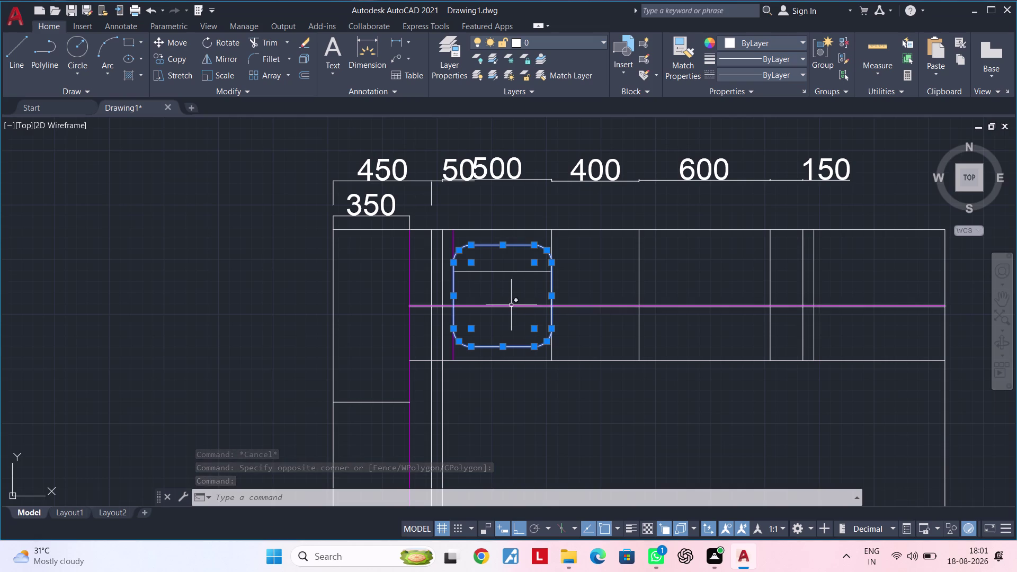
middle_drag(511, 305, 511, 283)
scroll(up, 3)
middle_drag(504, 268, 480, 246)
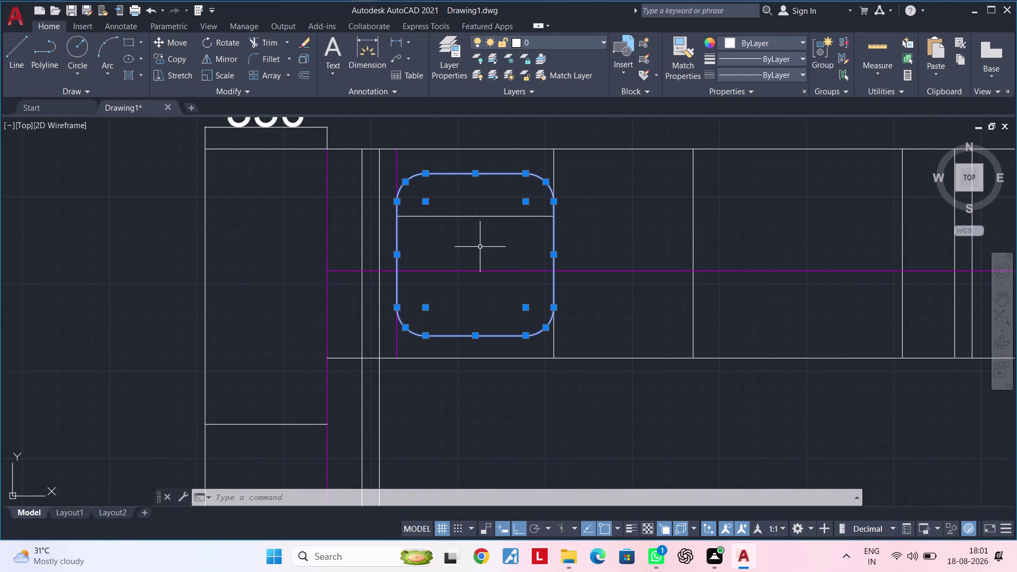
key(o)
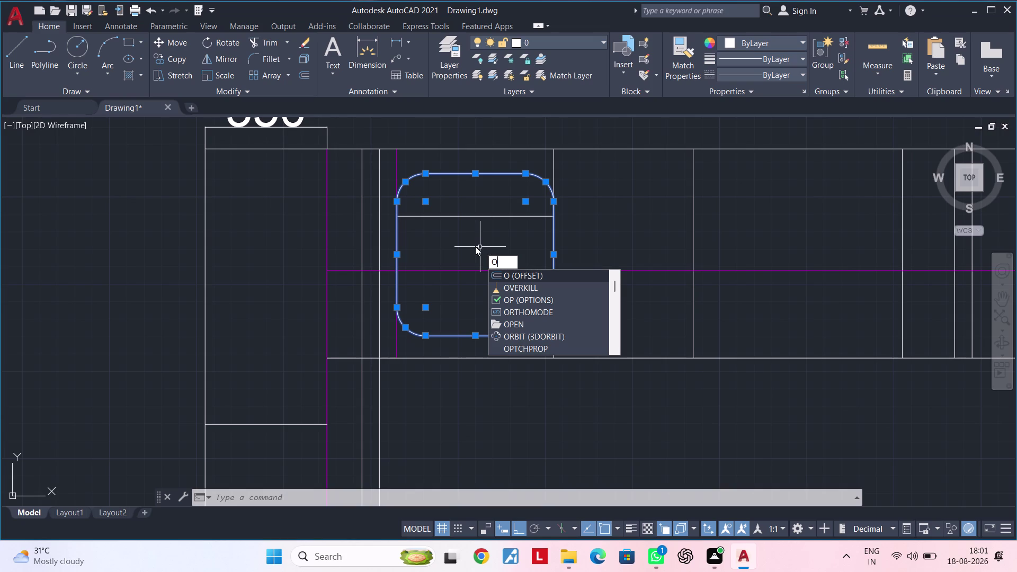
key(Escape)
key(Escape)
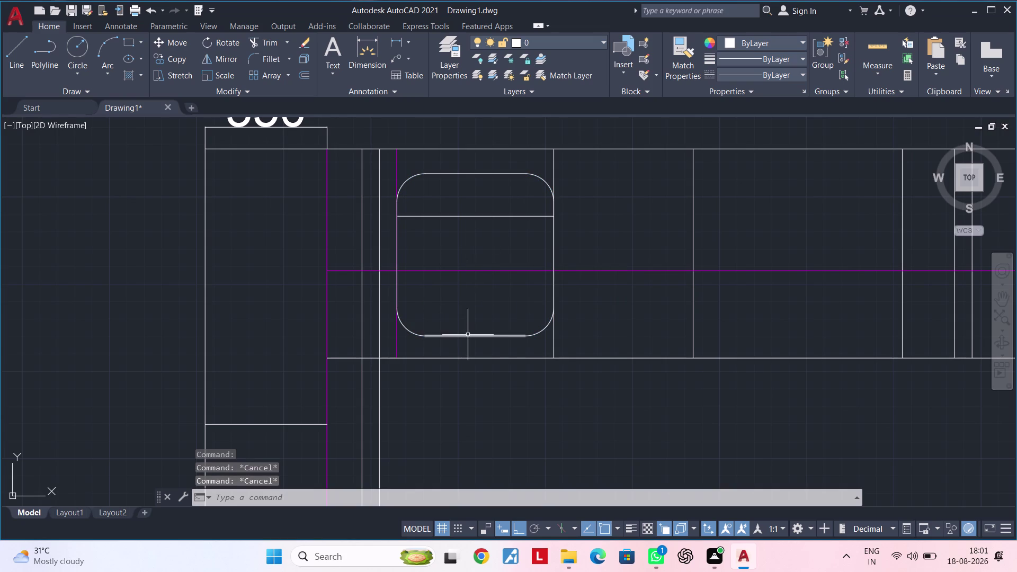
key(Escape)
key(Escape)
Start a rectangle with REC and place the basin's first corner inside the sink.
text(rec)
key(space)
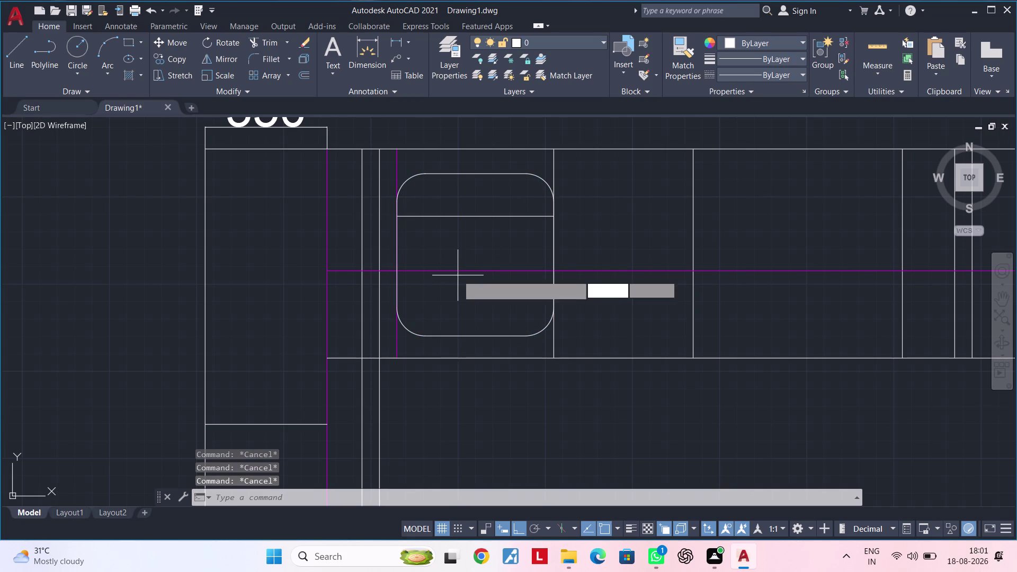
click(415, 230)
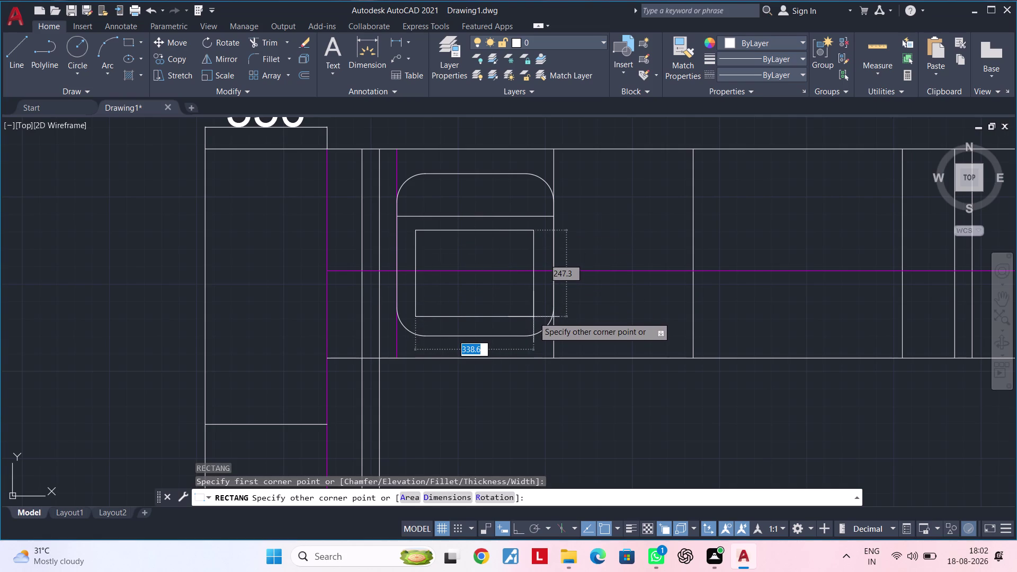
Place the opposite corner to finish the basin rectangle inside the sink.
click(533, 317)
key(Escape)
middle_drag(497, 299, 506, 337)
scroll(up, 3)
key(Escape)
scroll(down, 3)
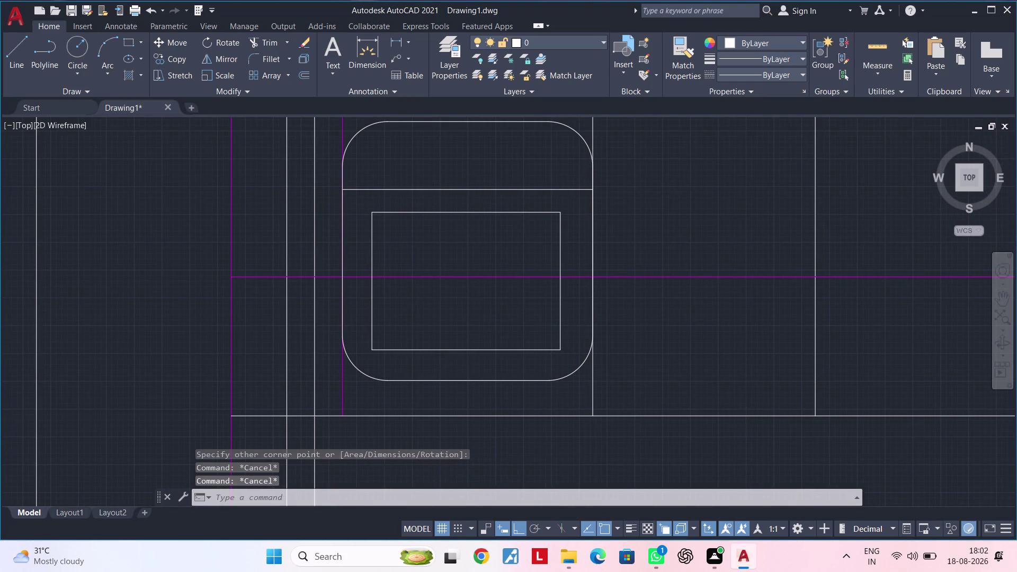
middle_drag(507, 326, 500, 326)
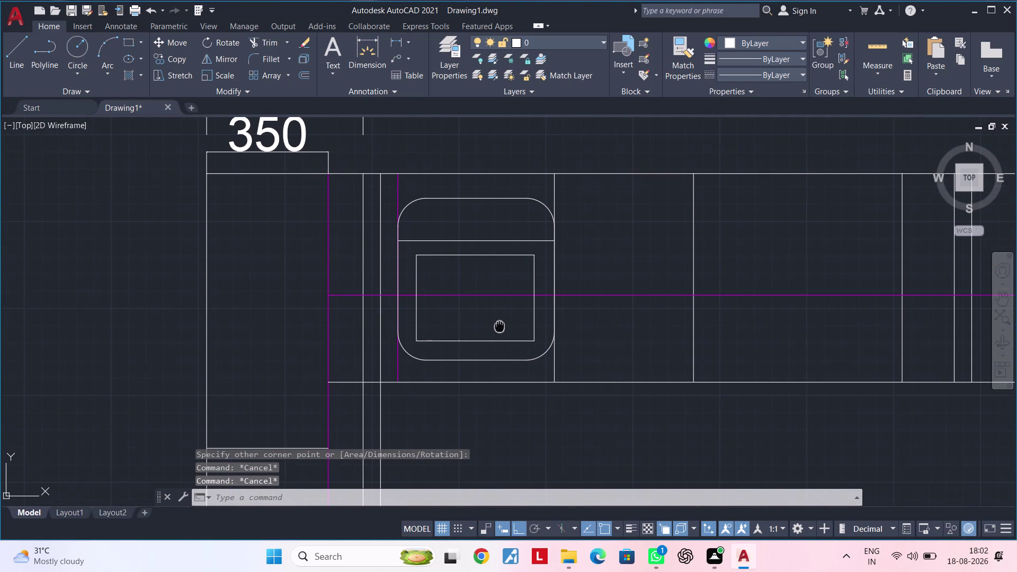
Explode the basin rectangle into separate lines with X.
middle_drag(499, 326, 499, 331)
key(Escape)
key(Escape)
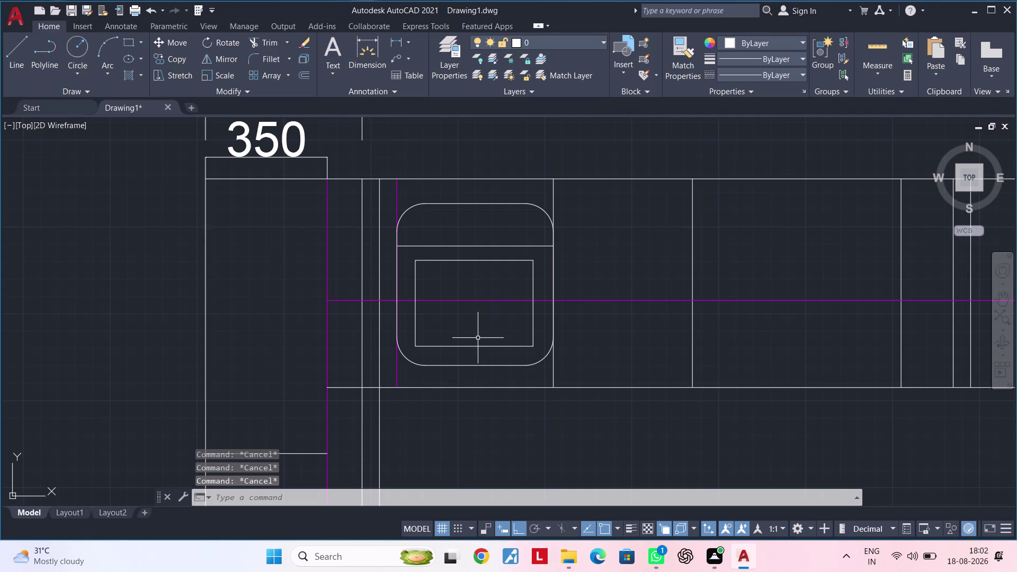
click(471, 347)
text(x)
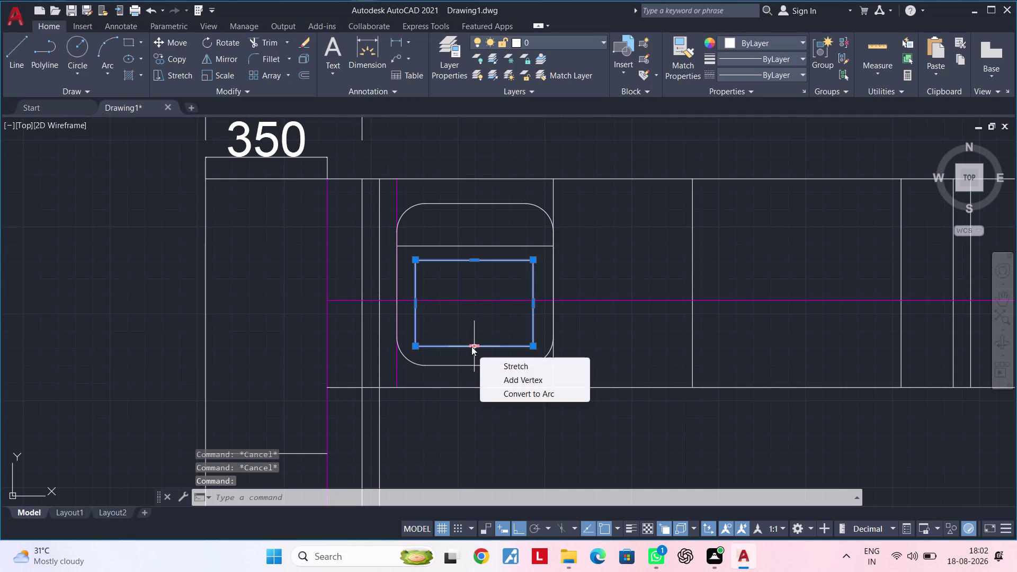
key(space)
key(c)
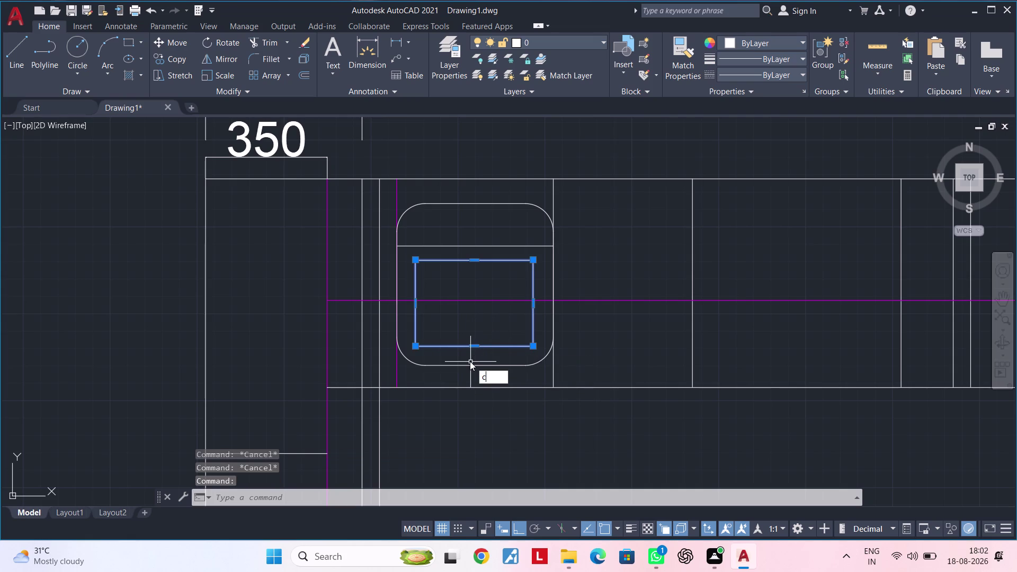
key(BackSpace)
text(x)
key(space)
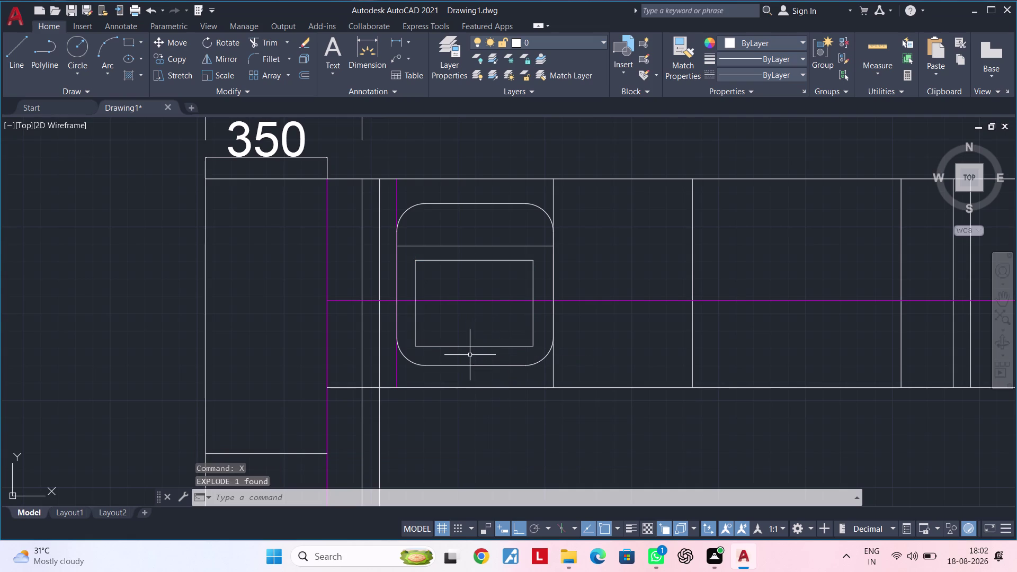
Start the Fillet command with F for rounding the basin corners.
key(Escape)
key(Escape)
text(f)
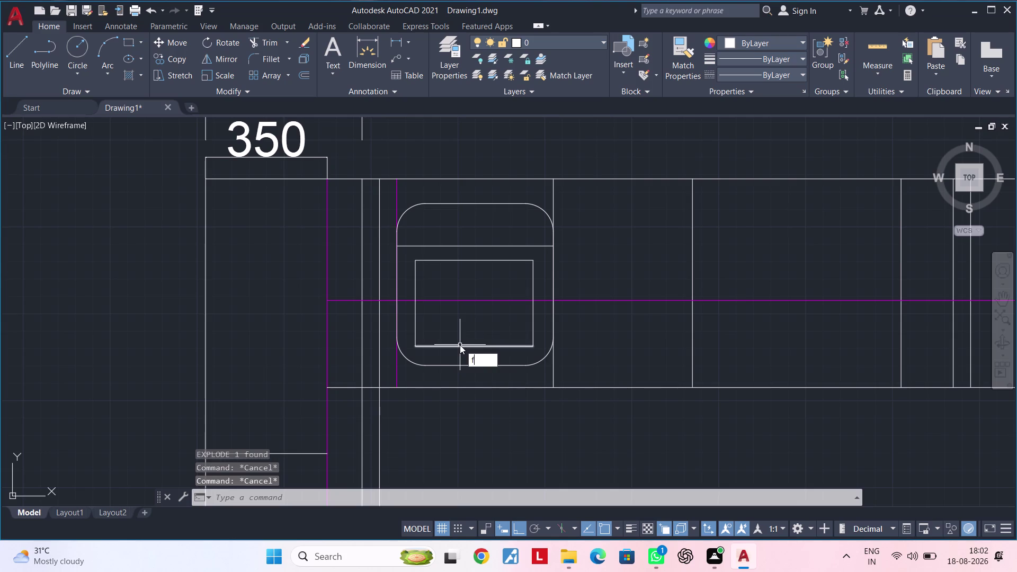
key(space)
Set a new fillet radius from two picked points and round the basin's lower-left corner.
click(447, 495)
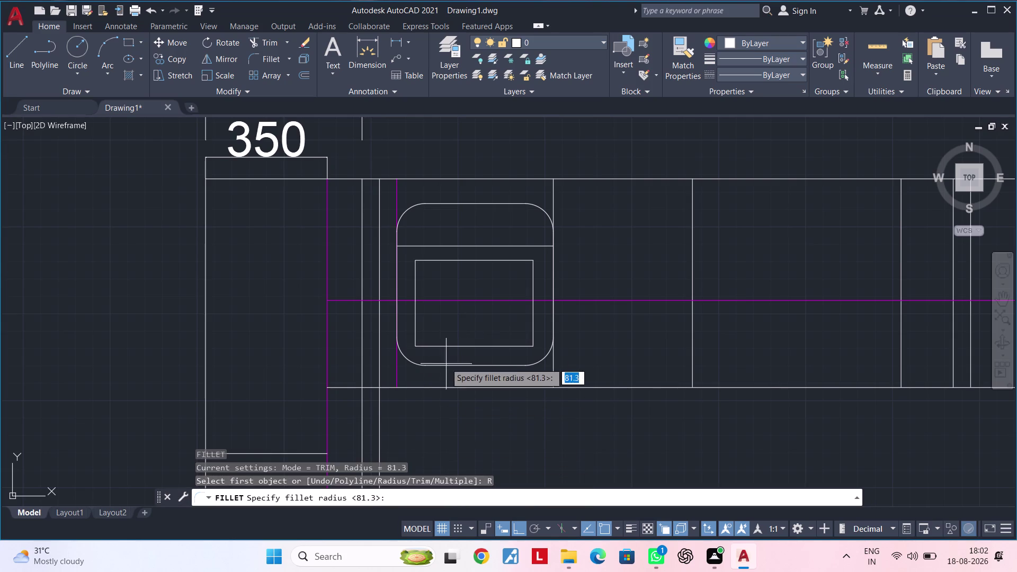
scroll(up, 3)
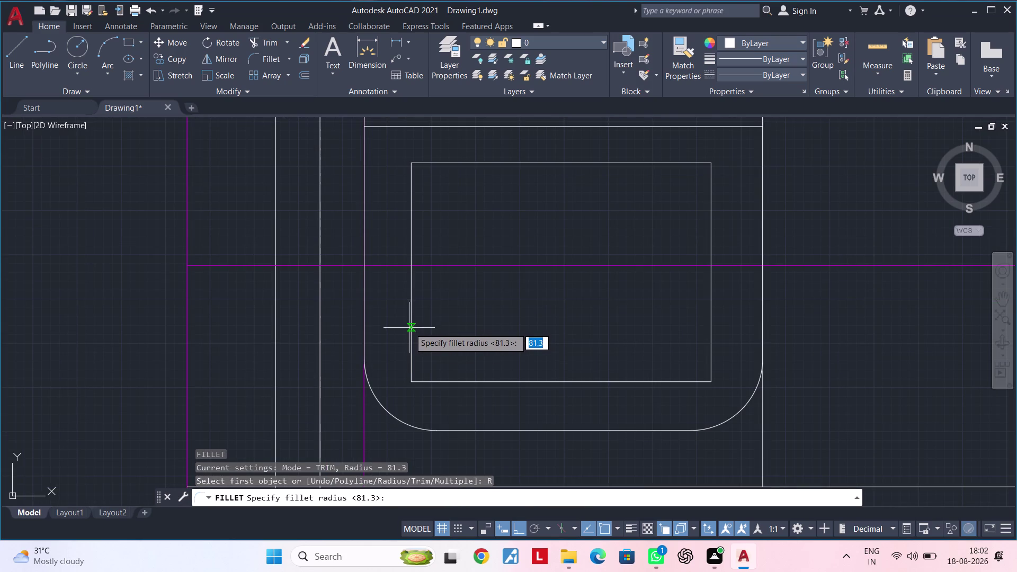
click(410, 349)
click(429, 378)
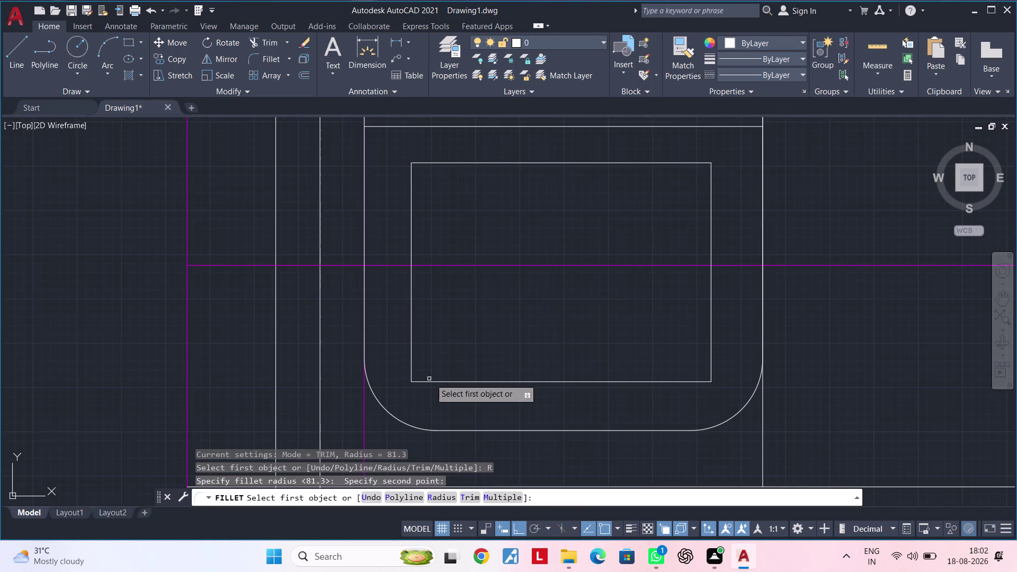
click(411, 358)
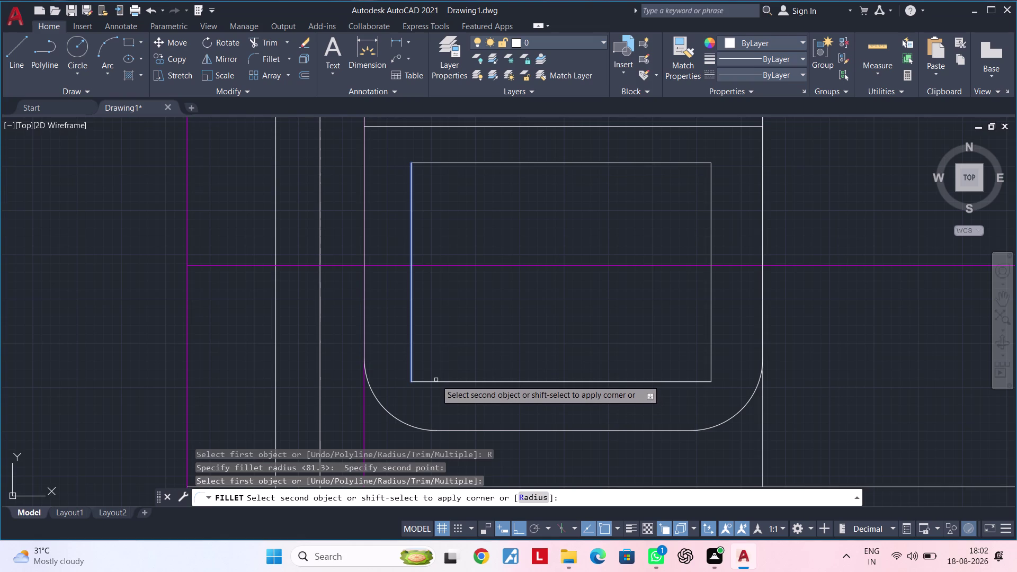
click(434, 381)
Round the basin's lower-right and upper-right corners.
middle_drag(485, 364, 425, 364)
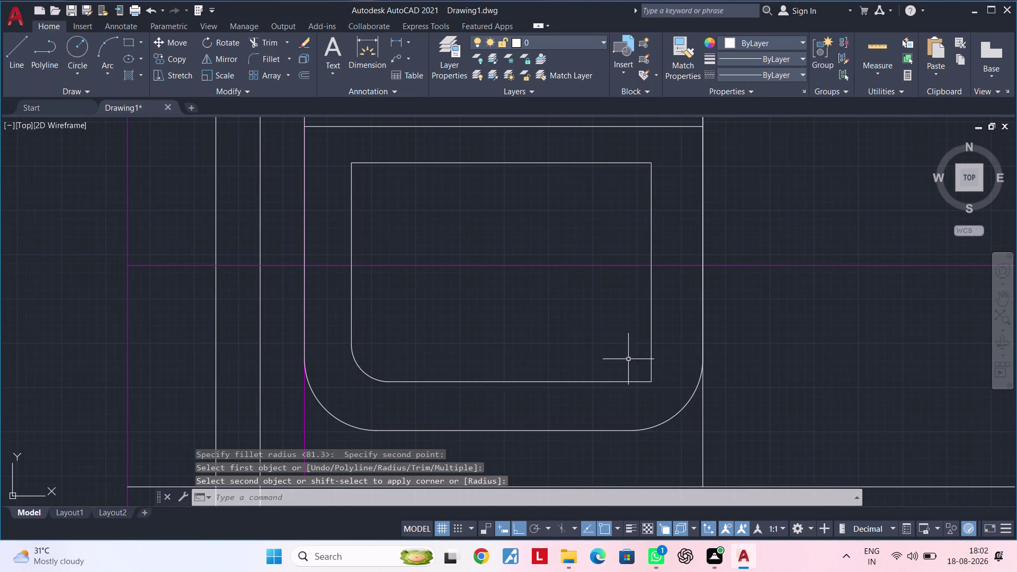
key(space)
click(651, 350)
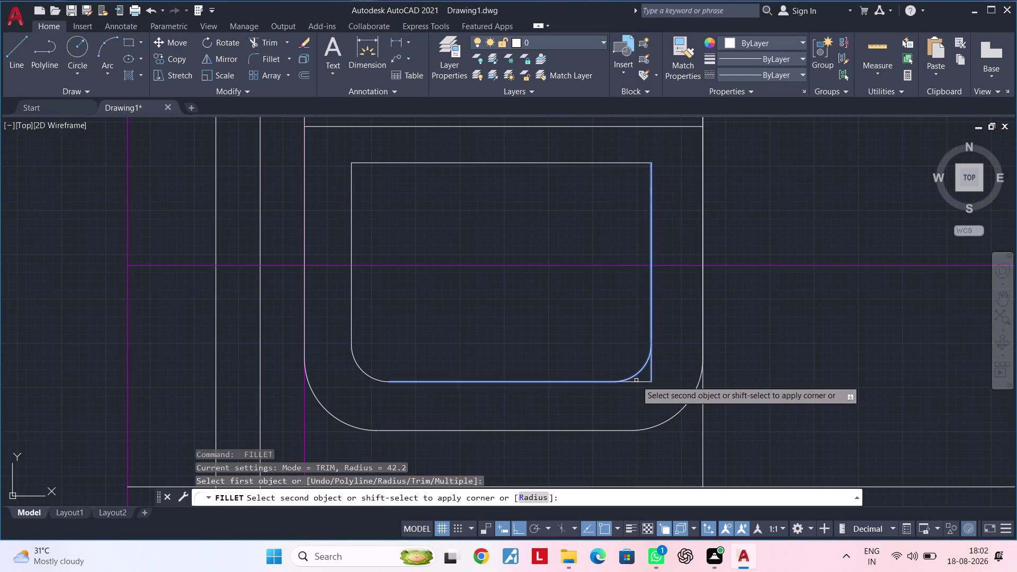
click(635, 383)
middle_drag(606, 336, 595, 410)
key(space)
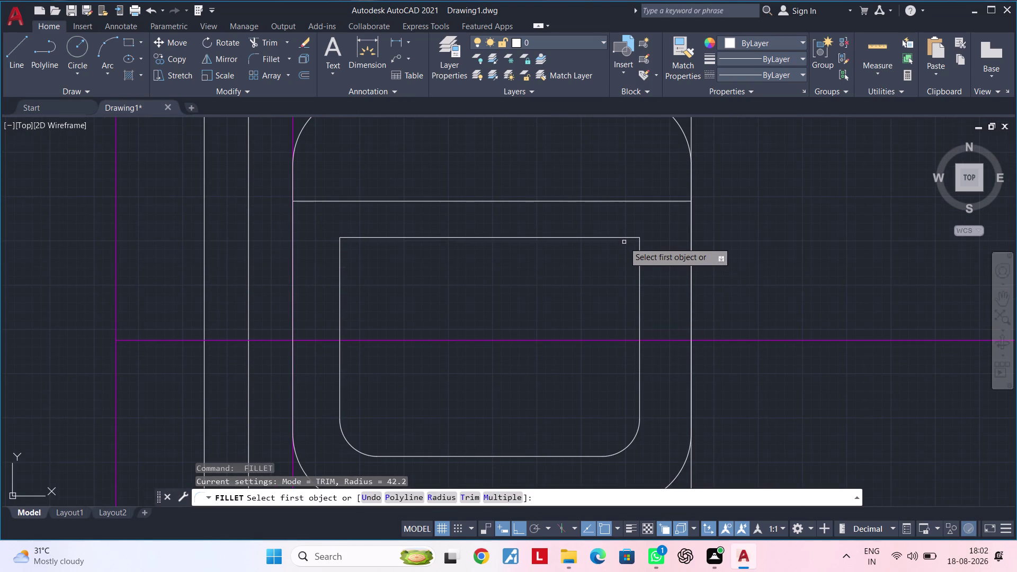
click(621, 237)
click(638, 263)
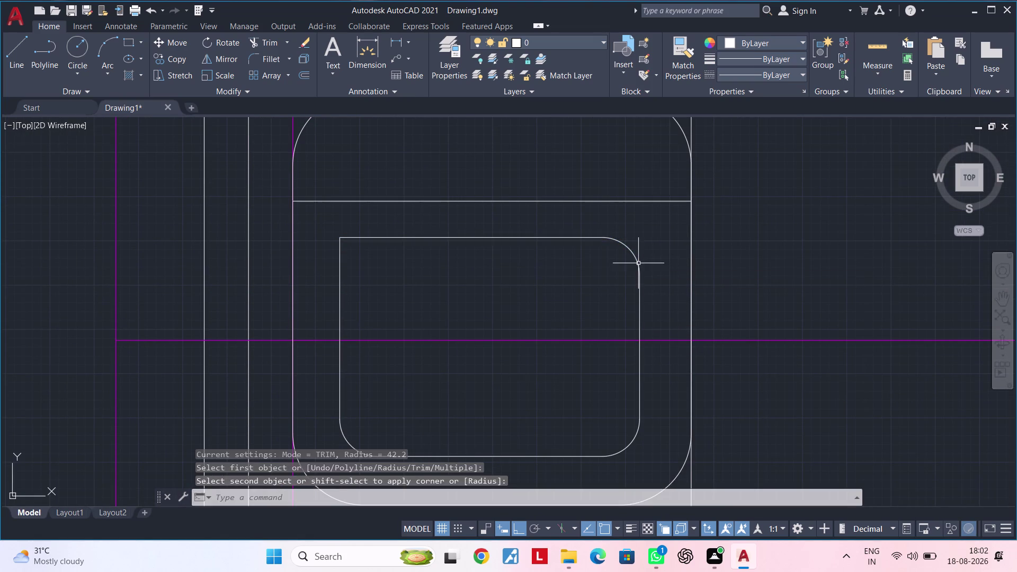
Round the basin's upper-left corner between its left and top edges.
middle_drag(634, 291, 648, 291)
key(space)
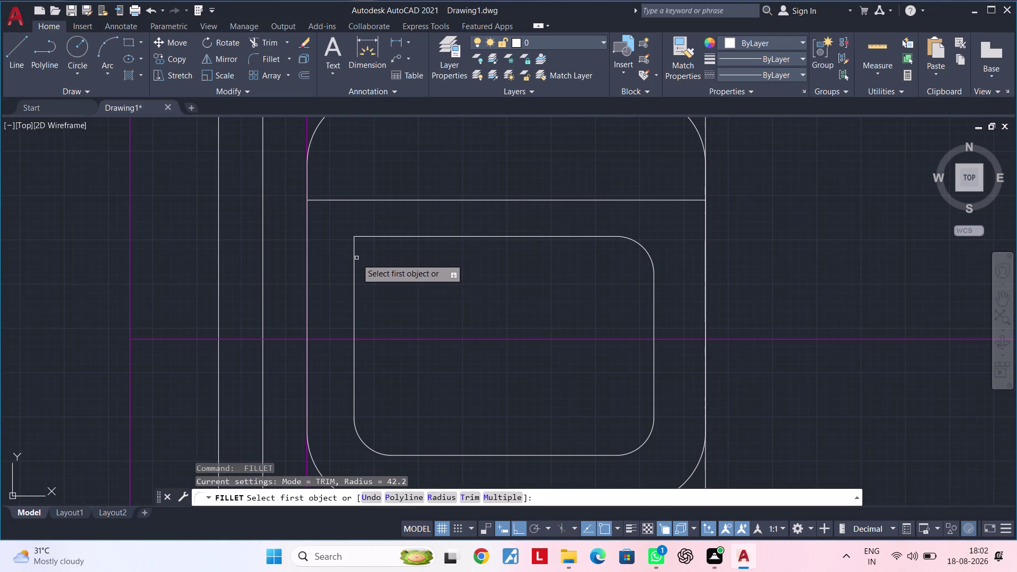
click(356, 261)
click(378, 238)
Cancel any lingering commands and recenter the plan on the sink.
scroll(down, 3)
middle_drag(411, 274, 411, 275)
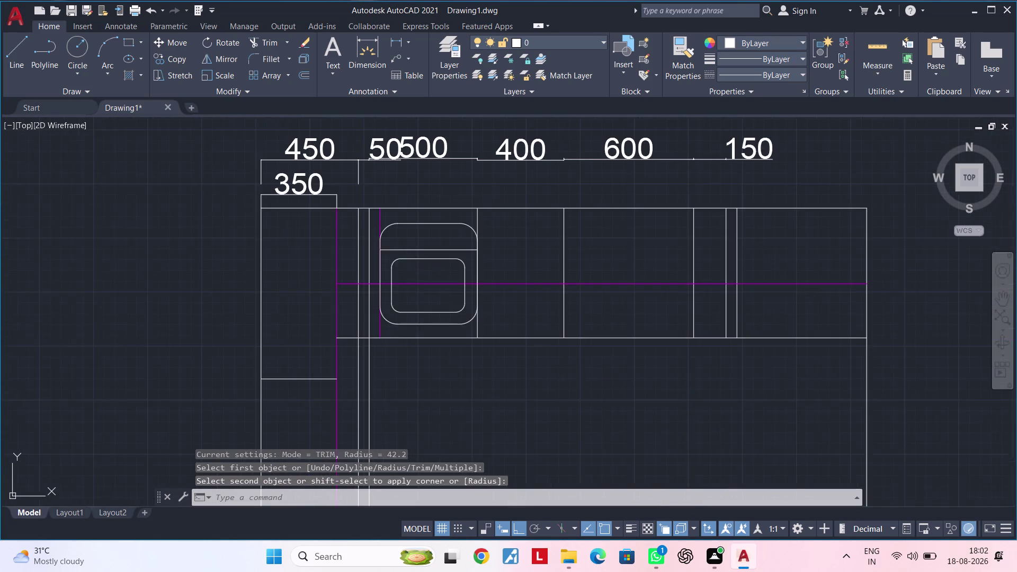
middle_drag(411, 275, 398, 299)
key(Escape)
key(Escape)
scroll(up, 3)
middle_drag(416, 305, 481, 308)
key(Escape)
scroll(down, 3)
middle_drag(469, 309, 485, 314)
key(Escape)
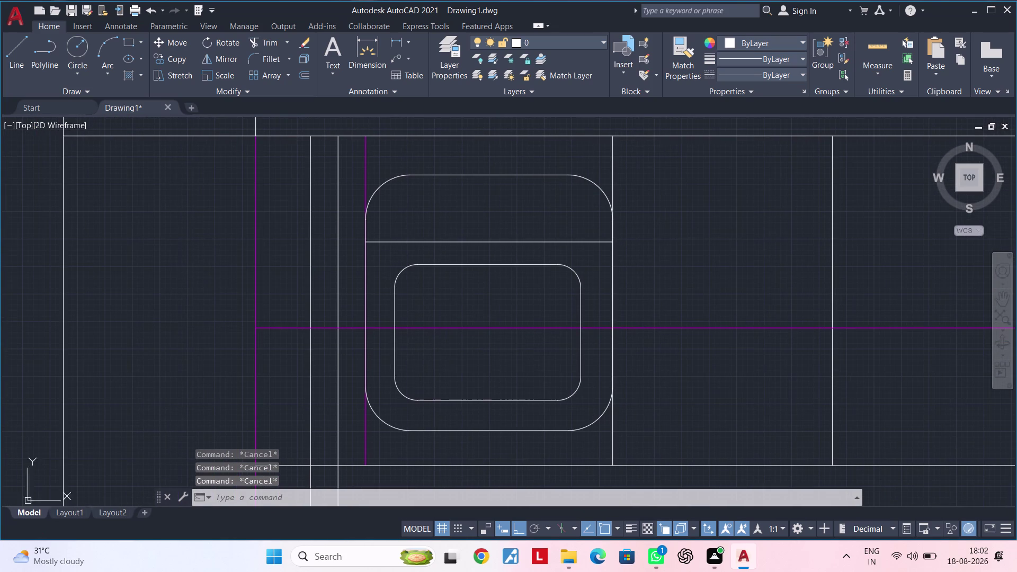
key(Escape)
key(Escape)
key(Escape)
key(Escape)
key(Escape)
key(Escape)
key(Escape)
key(Escape)
middle_drag(488, 315, 492, 299)
key(Escape)
key(Escape)
key(Escape)
middle_drag(491, 298, 492, 282)
key(Escape)
key(Escape)
key(Escape)
scroll(down, 3)
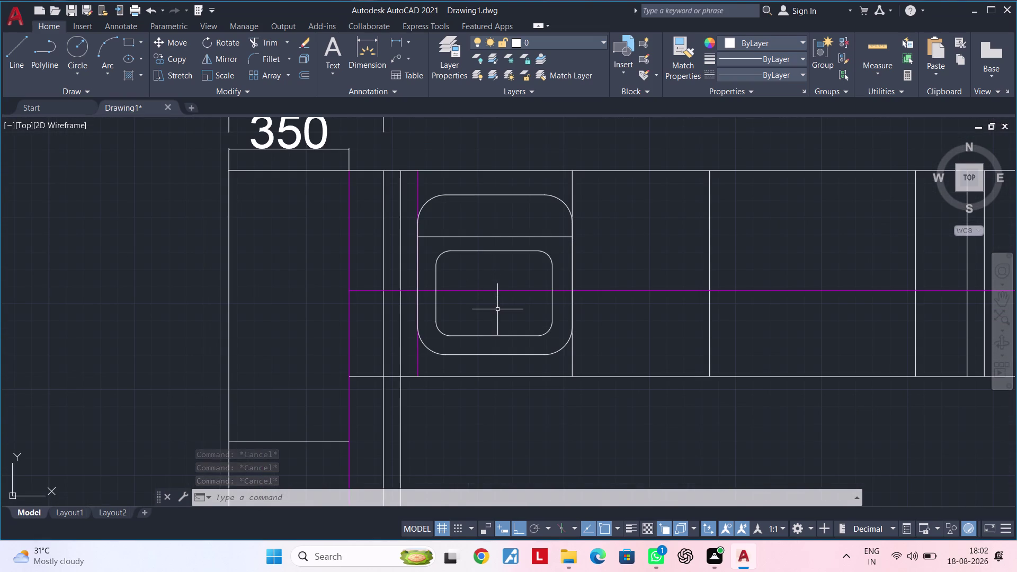
Colour the counter lines on both sides of the sink orange.
middle_drag(498, 310, 553, 288)
middle_drag(553, 300, 529, 312)
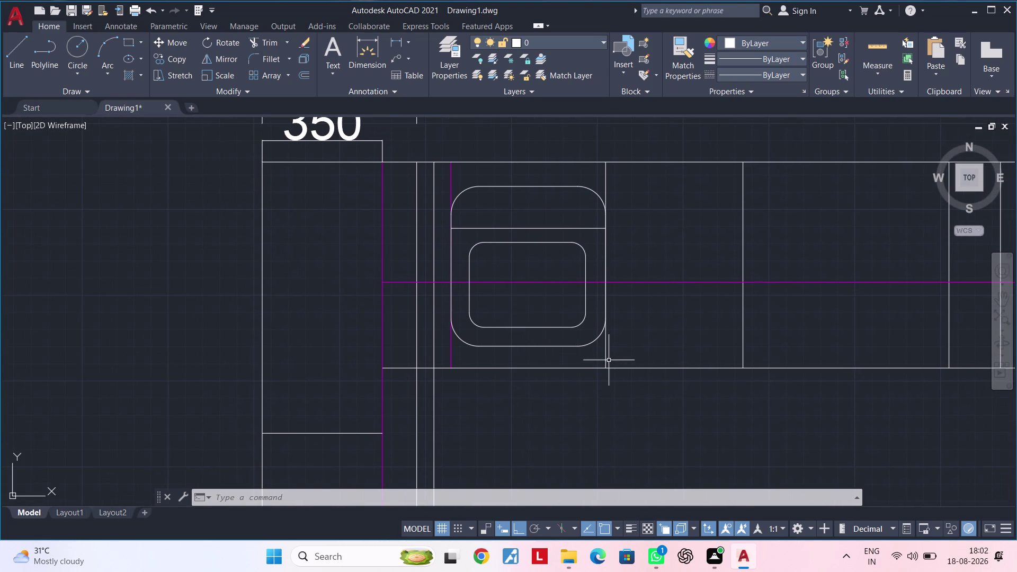
click(606, 352)
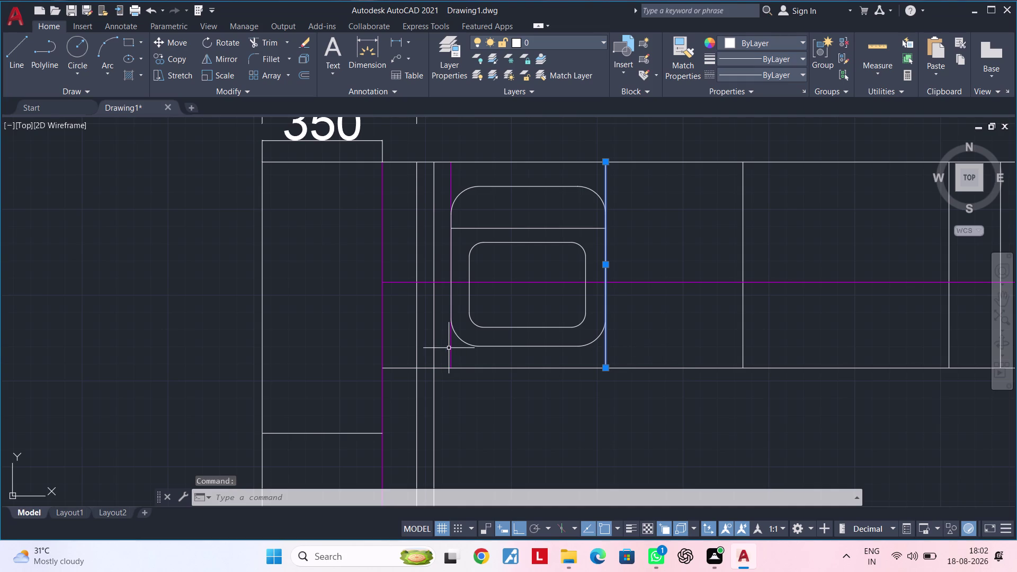
click(451, 348)
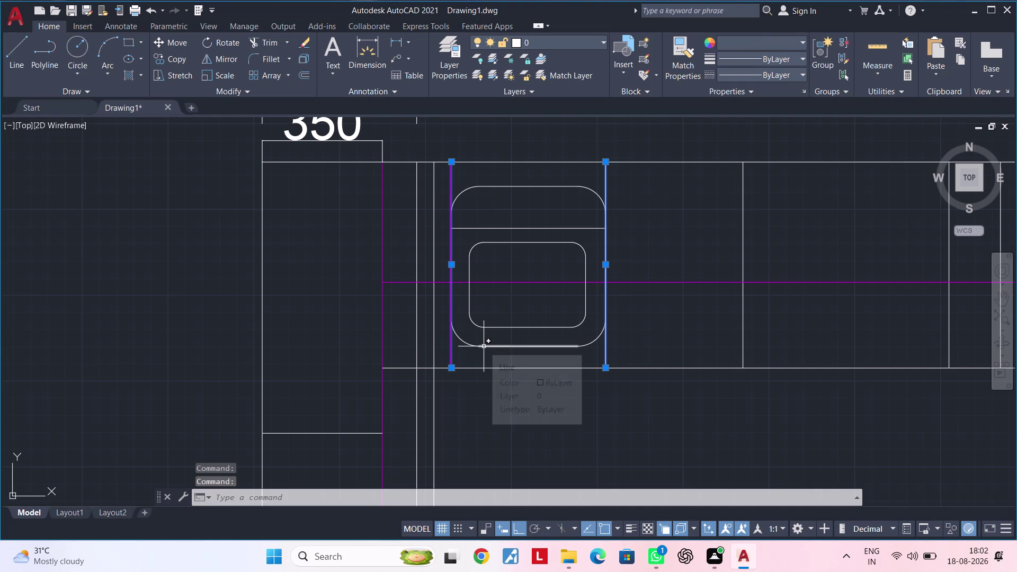
click(435, 331)
key(Escape)
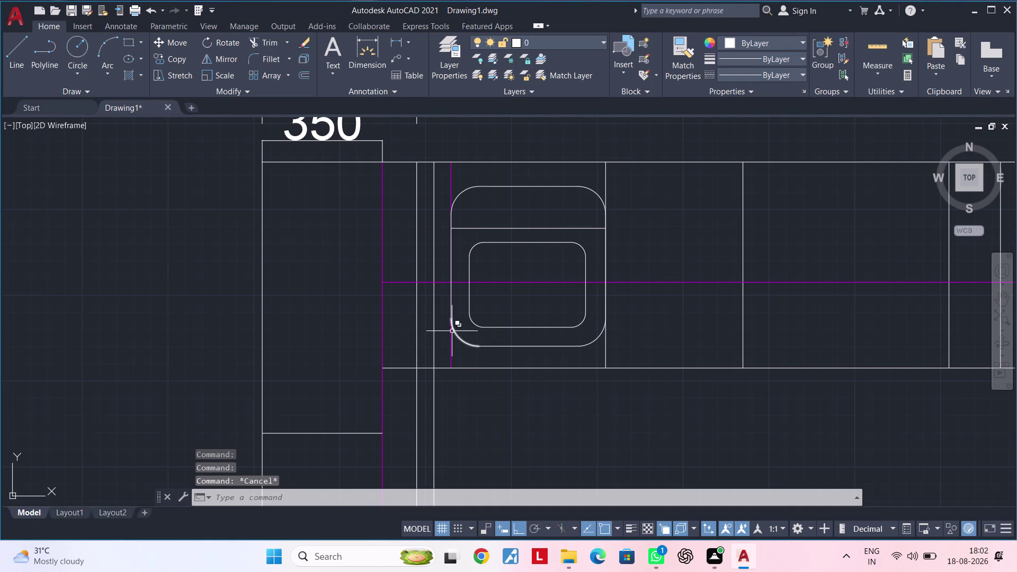
click(452, 335)
click(603, 343)
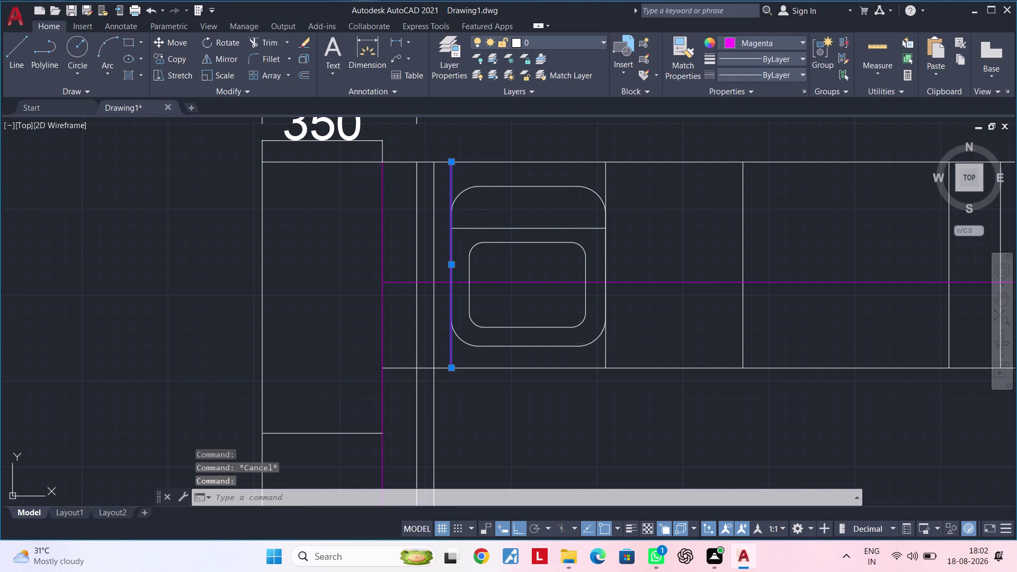
click(775, 45)
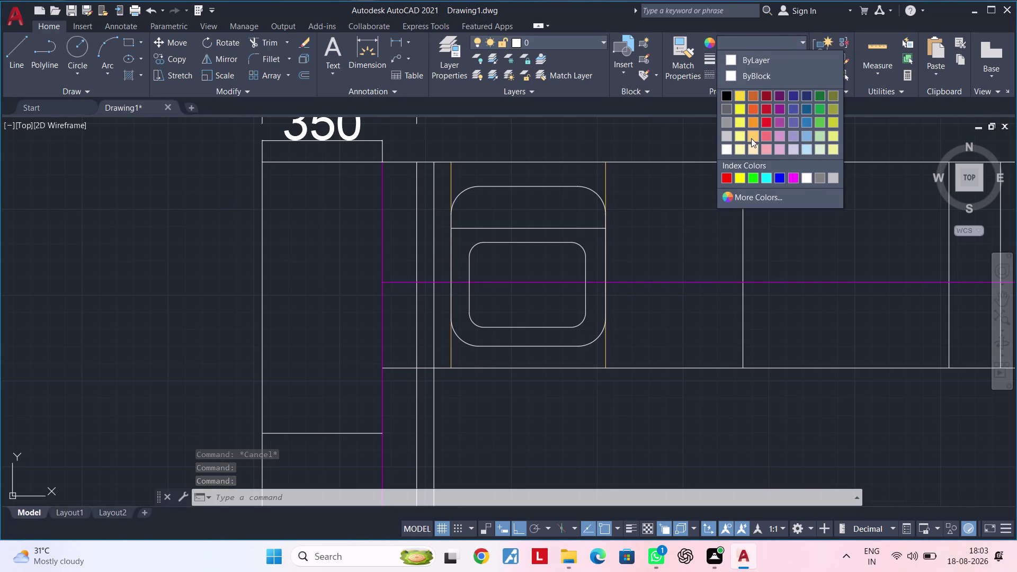
click(751, 123)
key(Escape)
Colour the counter divider line right of the sink orange.
middle_drag(680, 286, 634, 288)
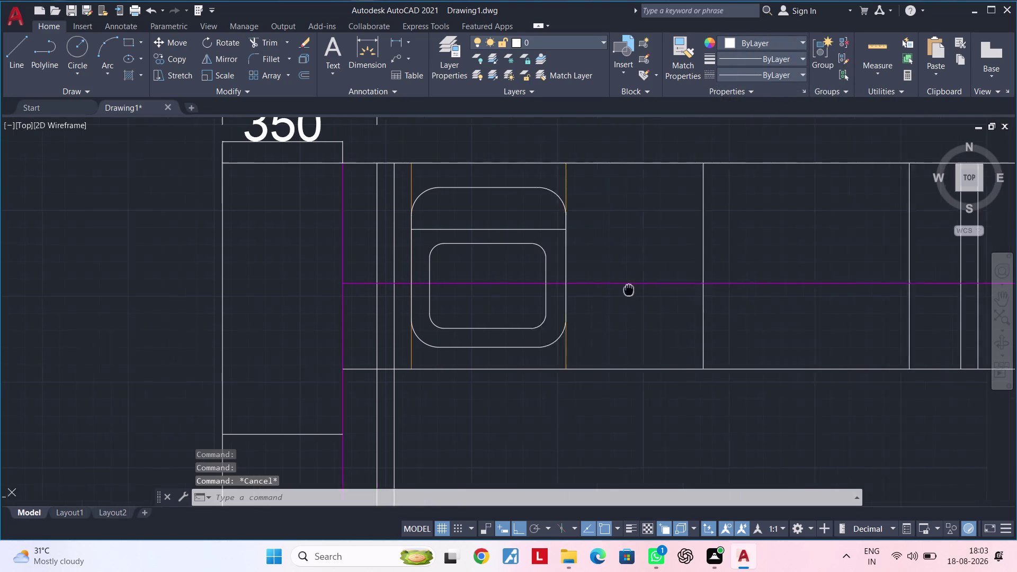
middle_drag(634, 289, 606, 300)
key(Escape)
click(670, 247)
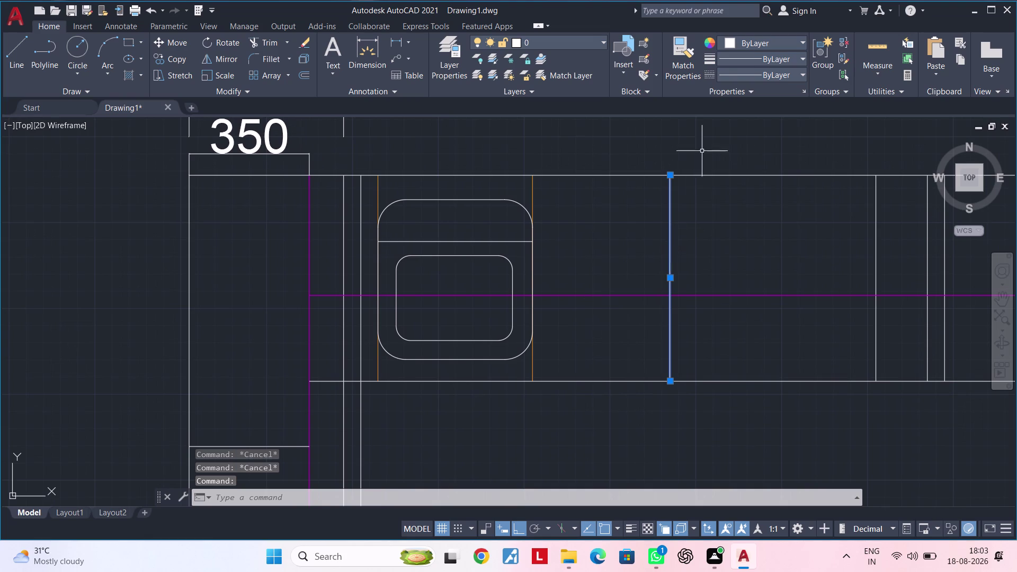
click(745, 40)
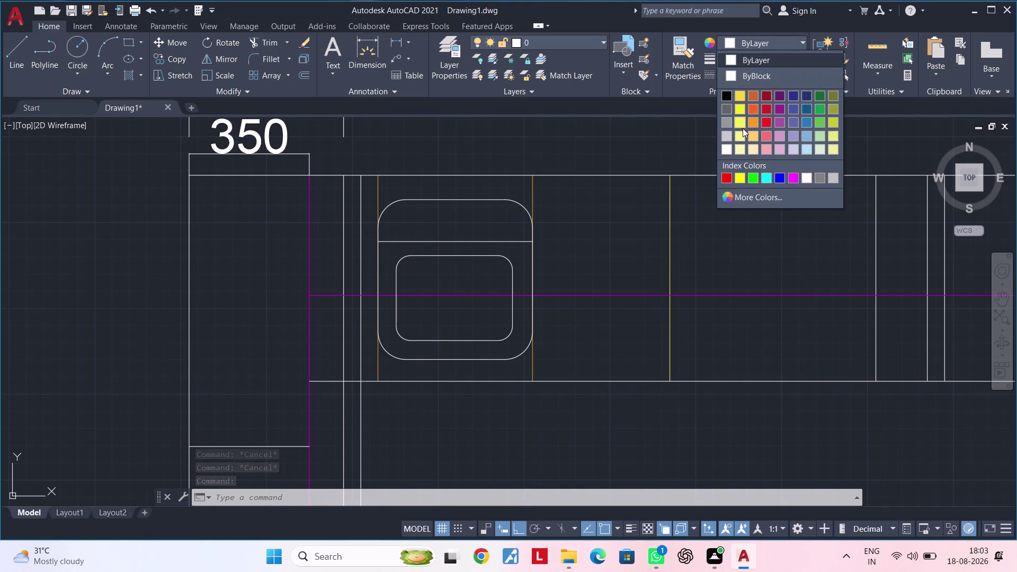
click(742, 133)
key(Escape)
Make the vertical lines left and right of the sink yellow.
scroll(down, 3)
middle_drag(658, 229, 634, 243)
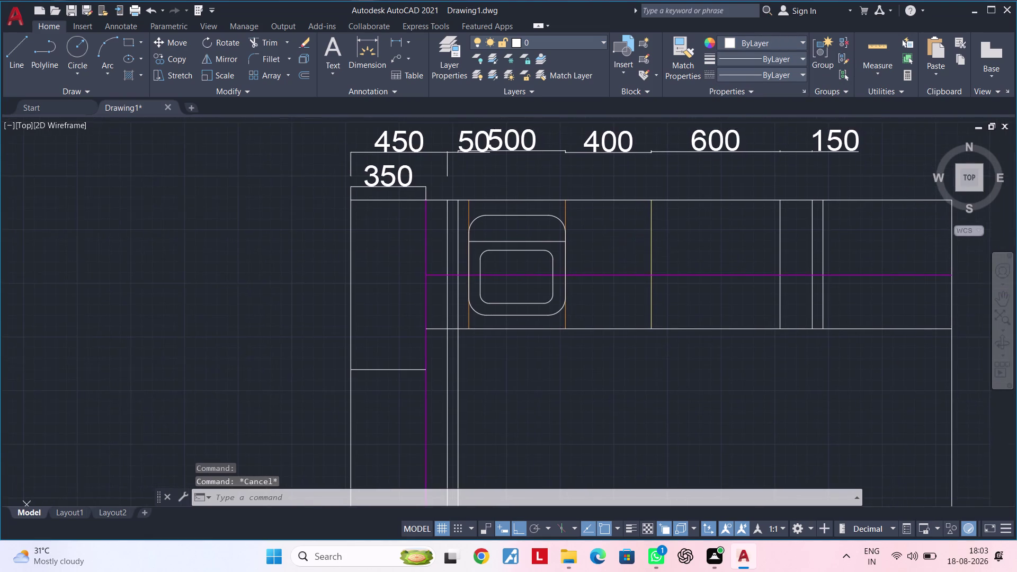
scroll(up, 3)
click(513, 183)
click(446, 170)
key(Escape)
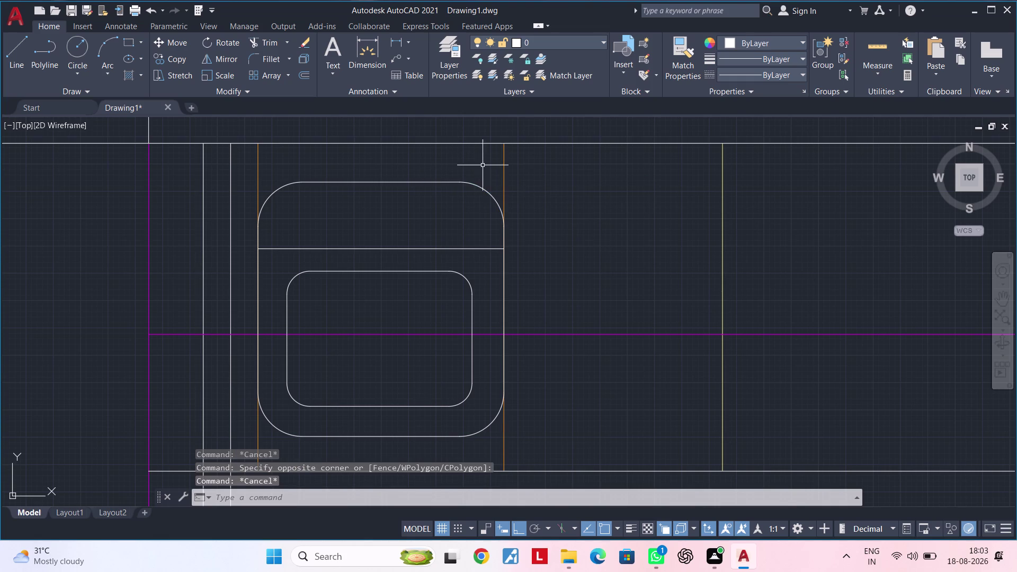
click(509, 164)
click(485, 164)
click(278, 167)
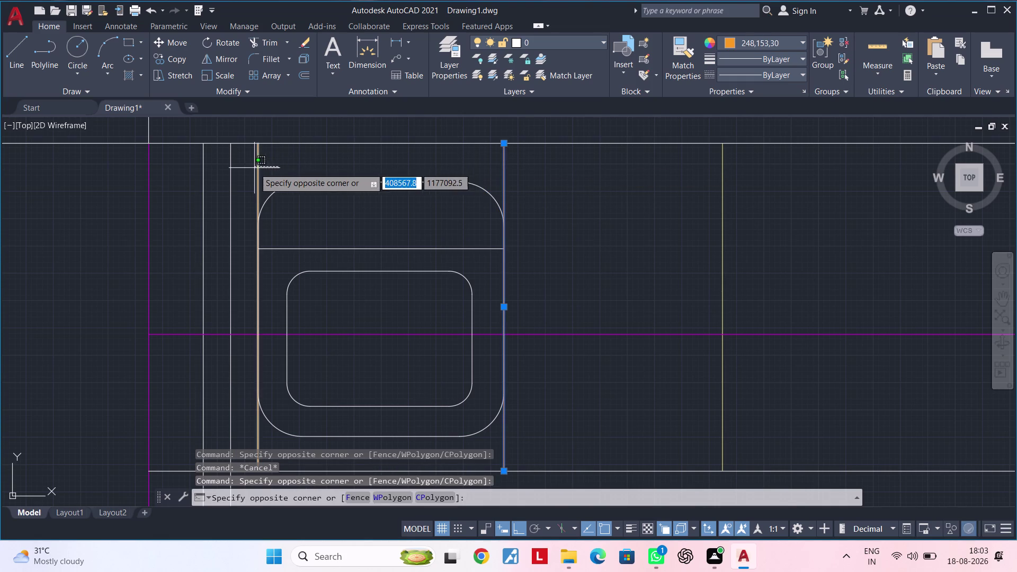
click(254, 167)
click(732, 42)
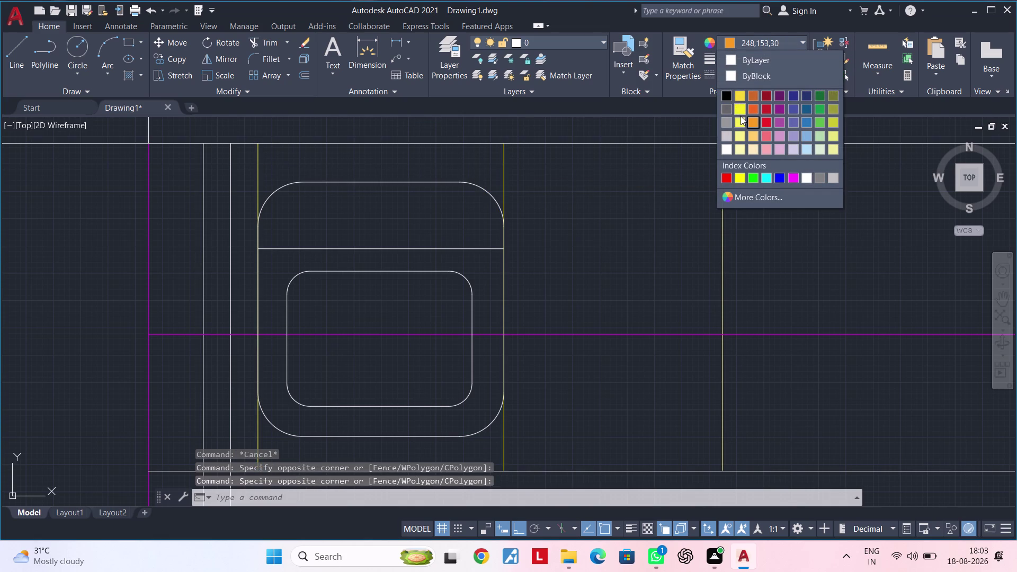
click(740, 113)
key(Escape)
Pan along the counter and clear any active command.
middle_drag(664, 221, 694, 192)
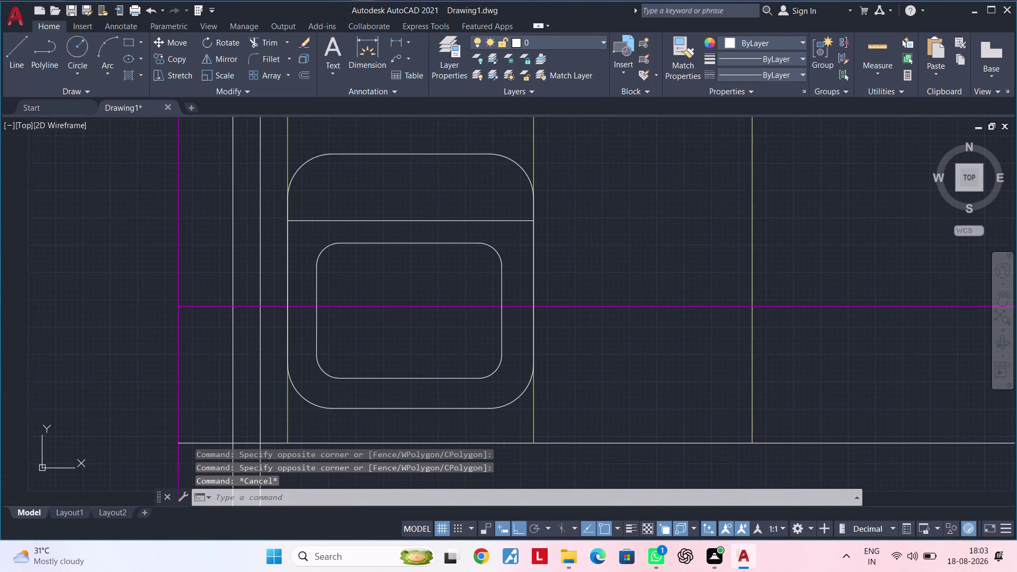
scroll(down, 3)
middle_drag(674, 209, 685, 194)
middle_drag(550, 238, 560, 237)
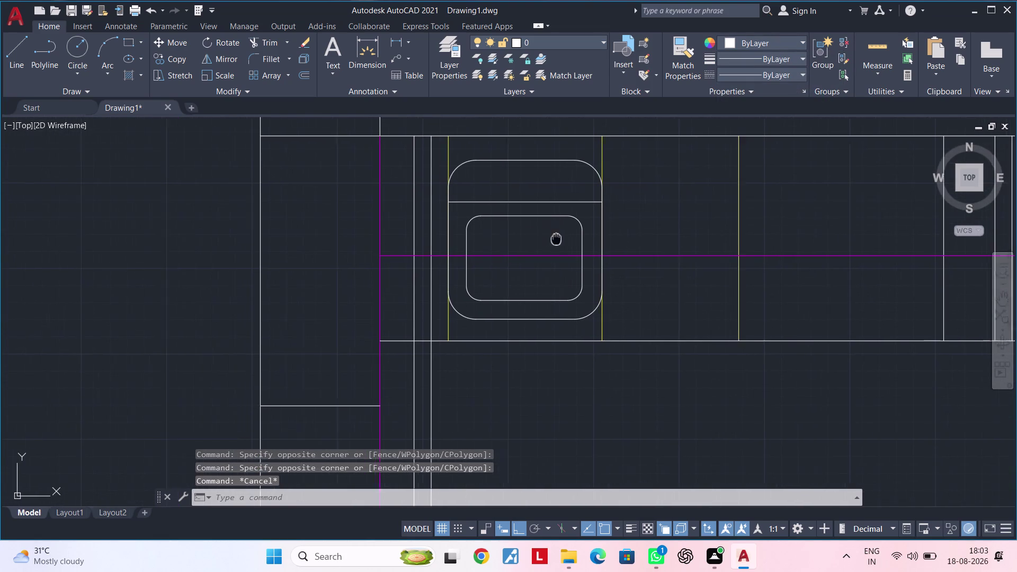
middle_drag(561, 237, 568, 234)
key(Escape)
middle_drag(648, 220, 553, 265)
key(Escape)
key(Escape)
key(Escape)
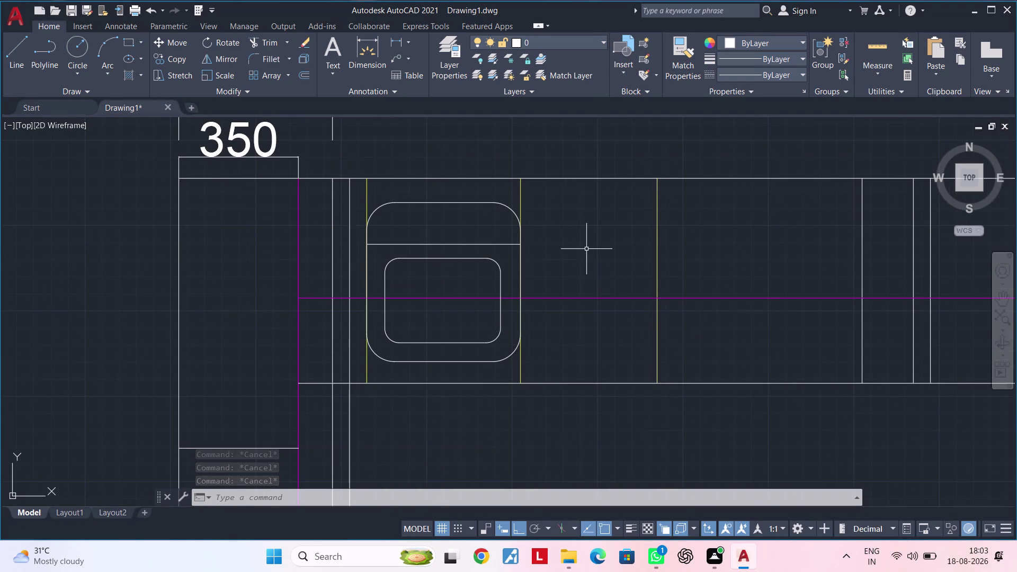
Draw the outline's first side 350 down from the top counter edge.
key(Escape)
key(Escape)
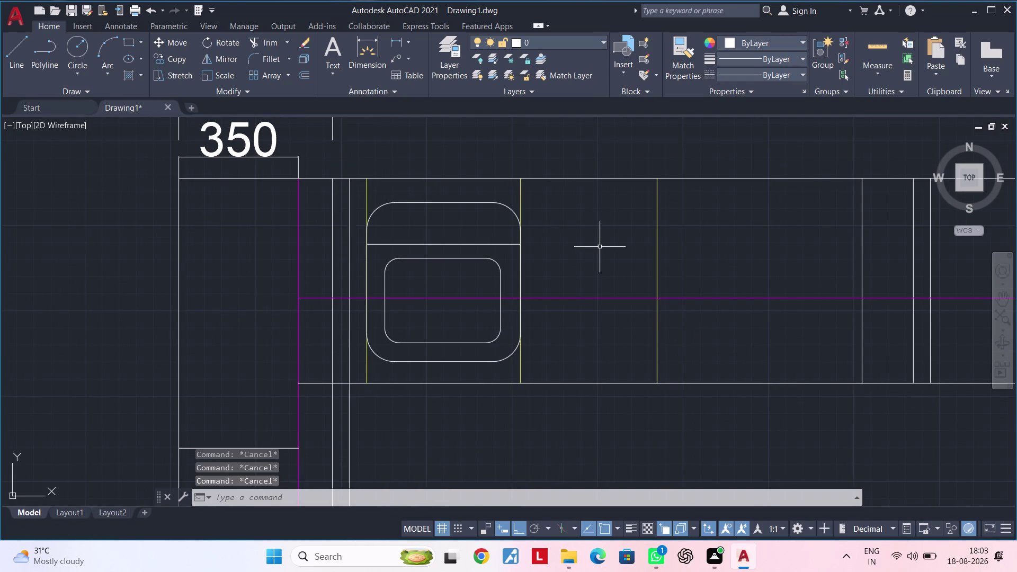
middle_drag(588, 246, 617, 227)
key(Escape)
key(Escape)
key(Escape)
key(Escape)
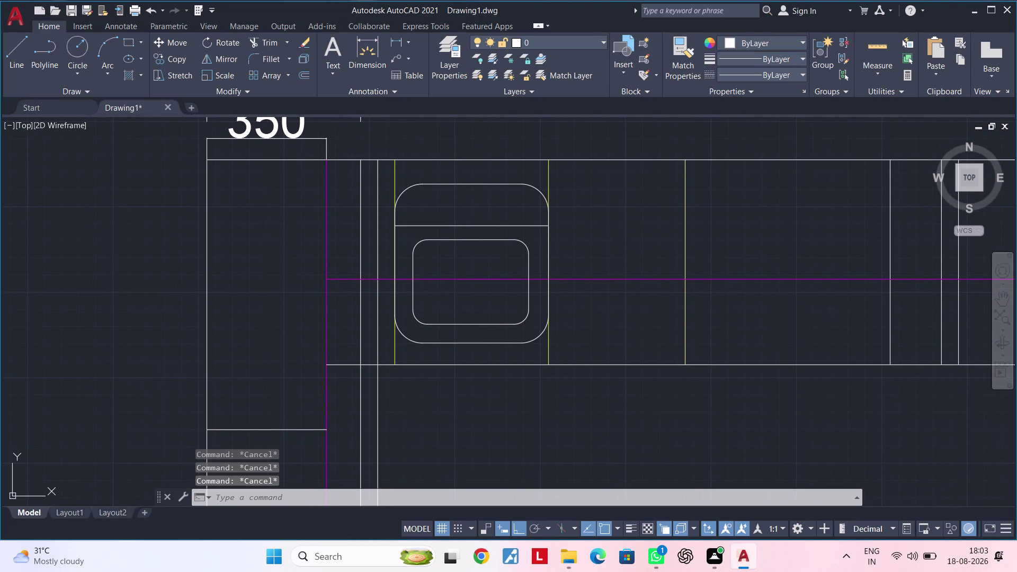
key(Escape)
text(l)
key(space)
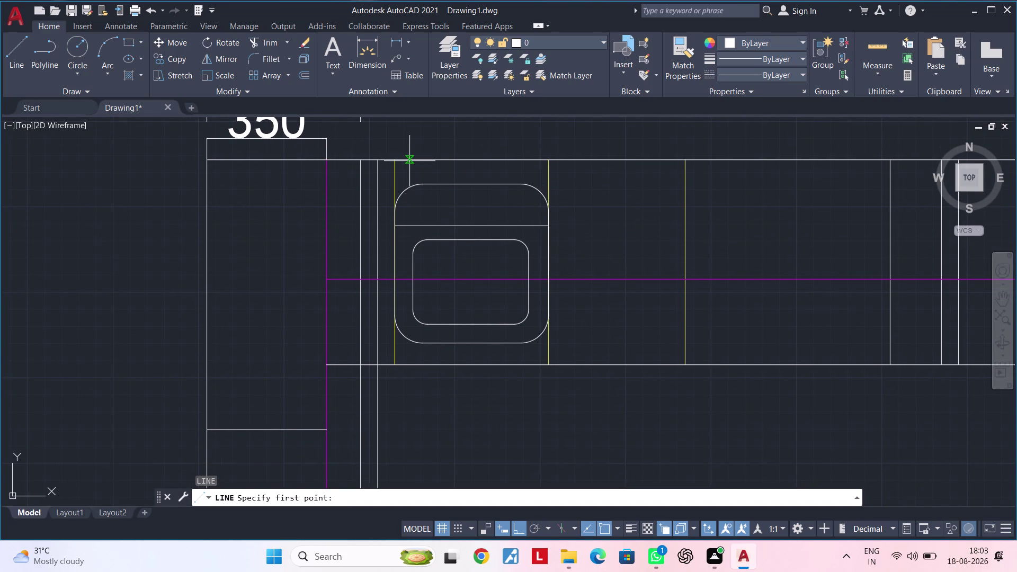
click(410, 161)
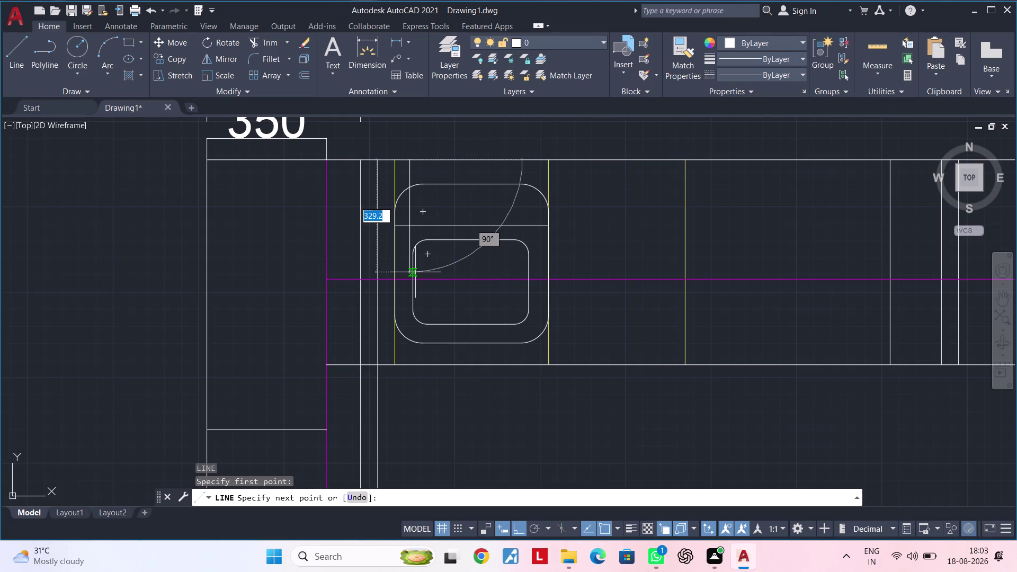
key(Escape)
key(space)
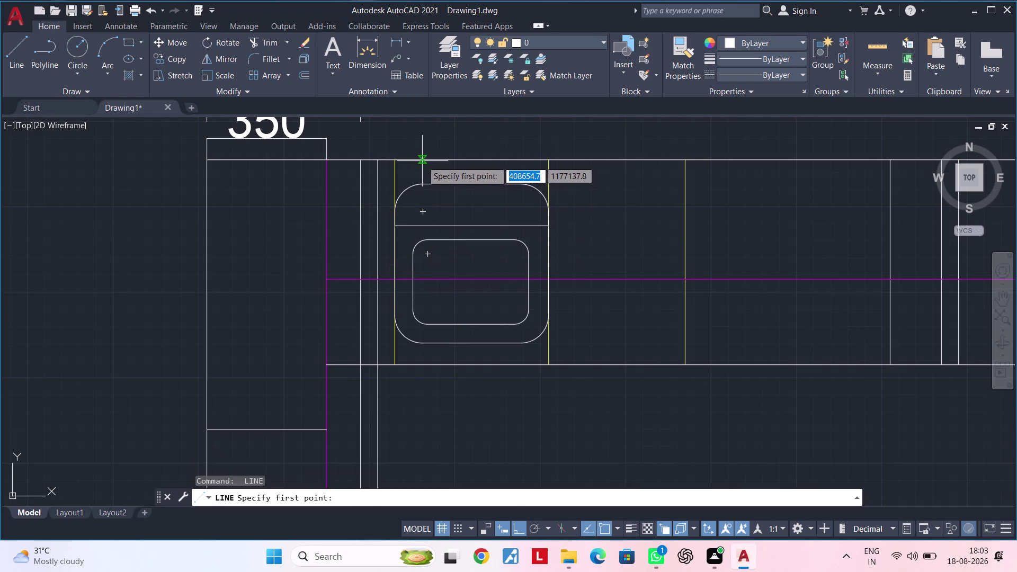
click(422, 160)
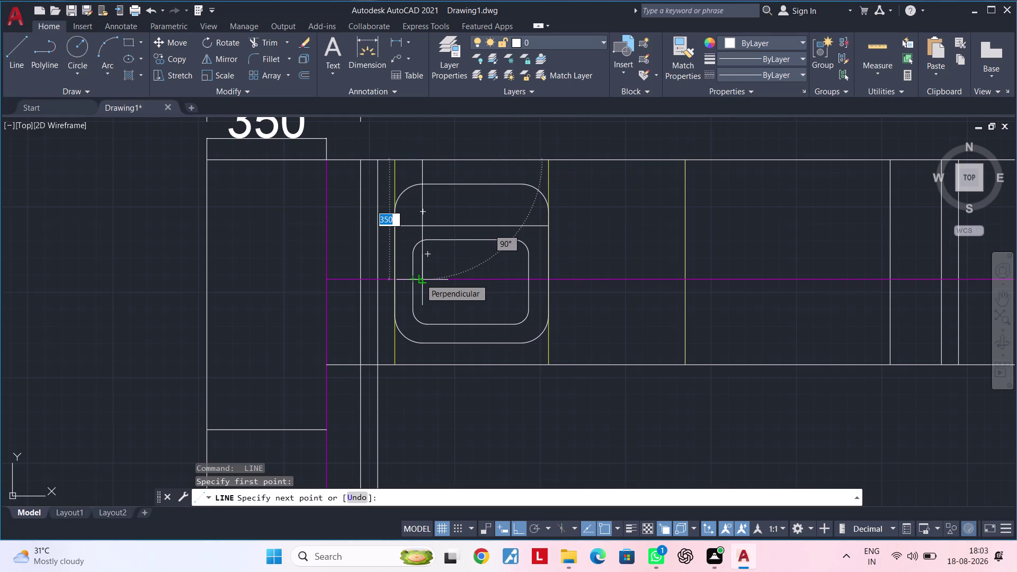
scroll(up, 3)
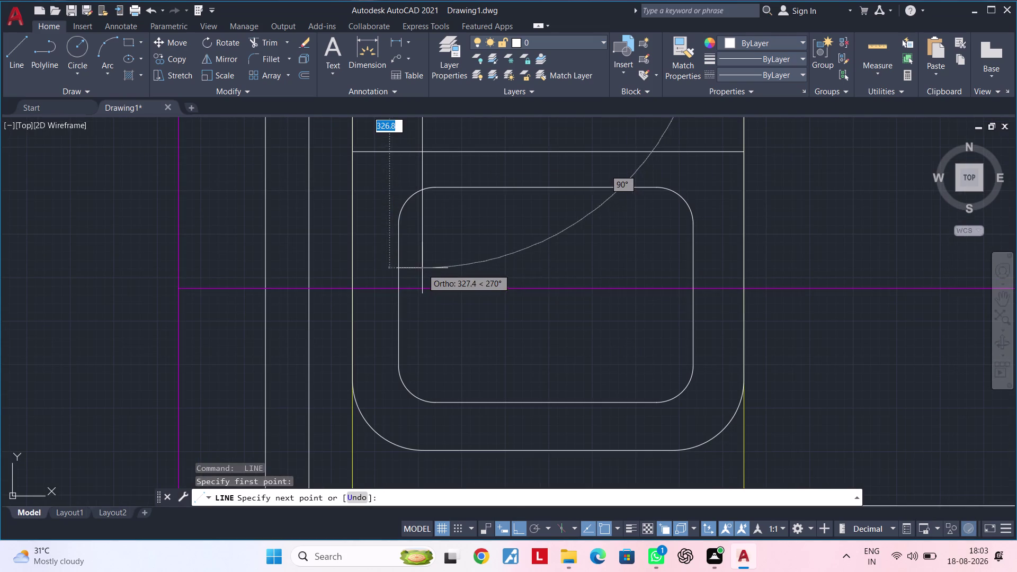
click(422, 268)
Draw the bottom side rightward across the sink and finish the outline.
scroll(down, 3)
middle_drag(559, 269, 469, 273)
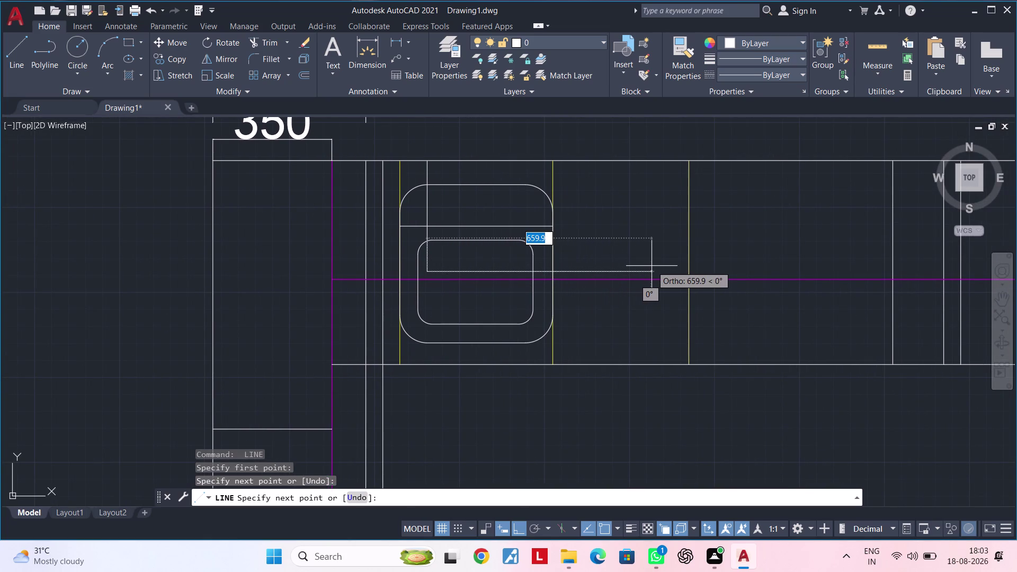
scroll(up, 3)
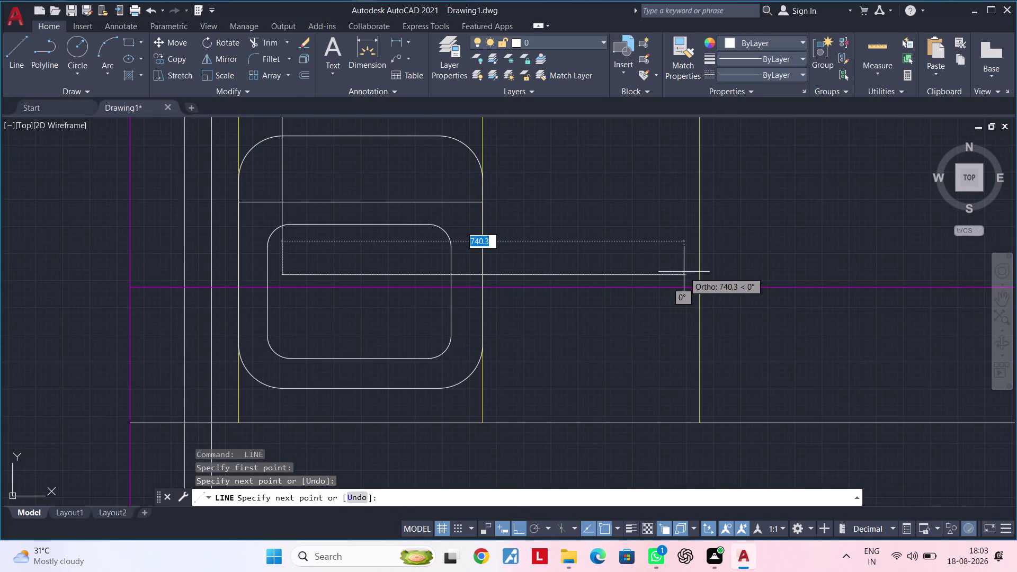
click(685, 272)
middle_drag(669, 186, 662, 311)
click(678, 225)
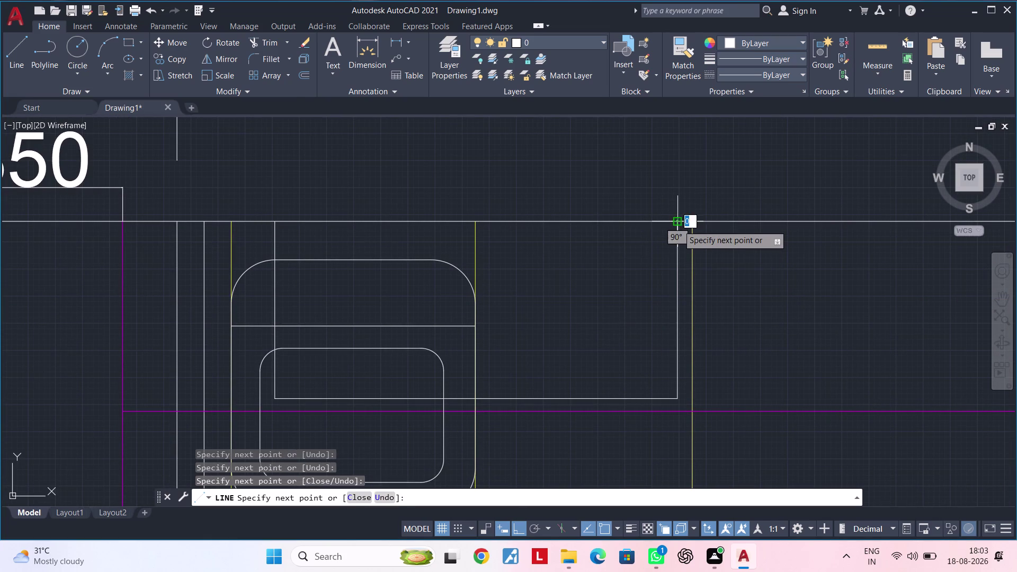
key(Escape)
key(Escape)
Join the three outline sides into a single polyline with J.
click(677, 269)
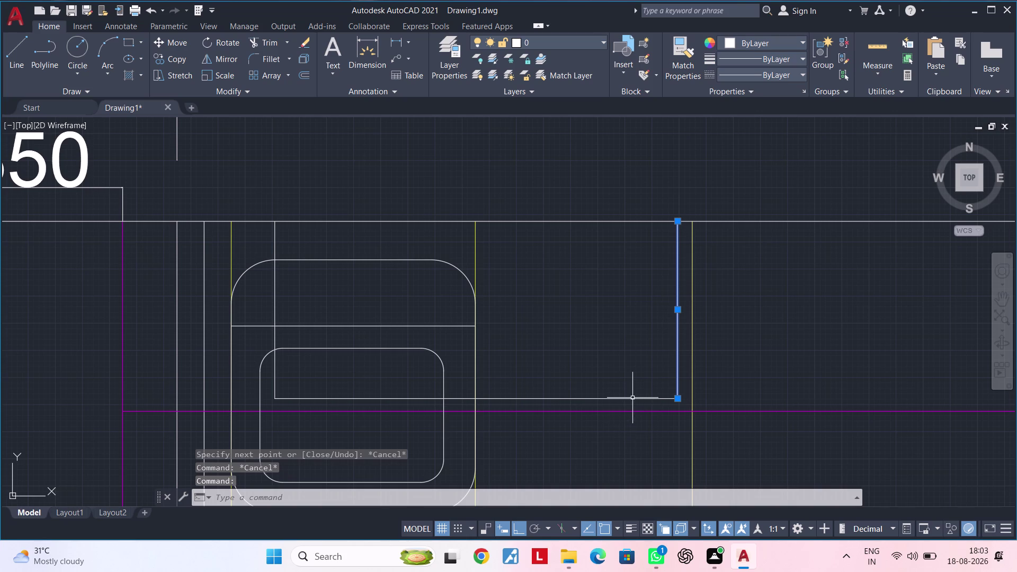
click(632, 398)
click(274, 342)
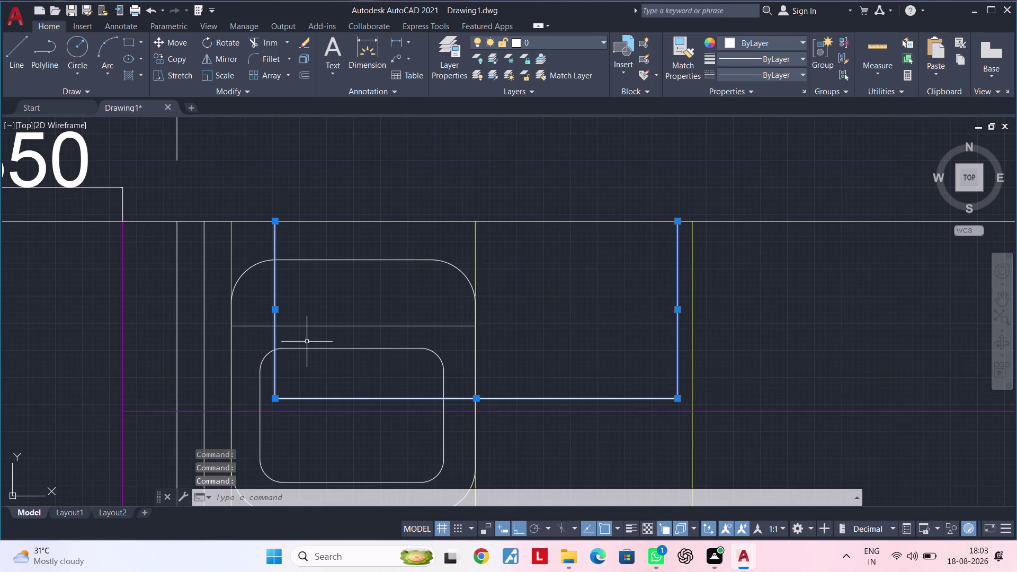
key(j)
key(space)
click(312, 397)
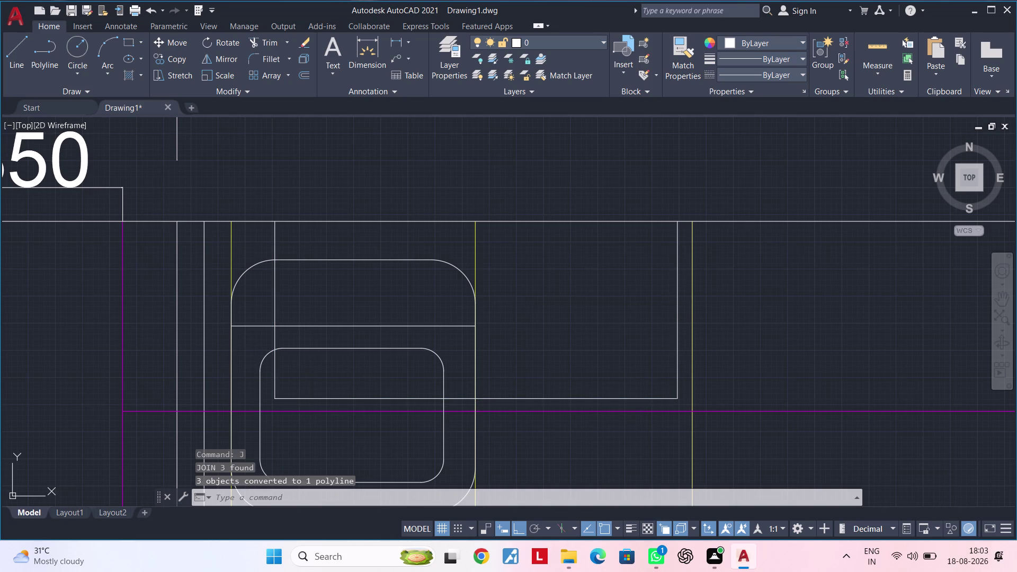
click(754, 72)
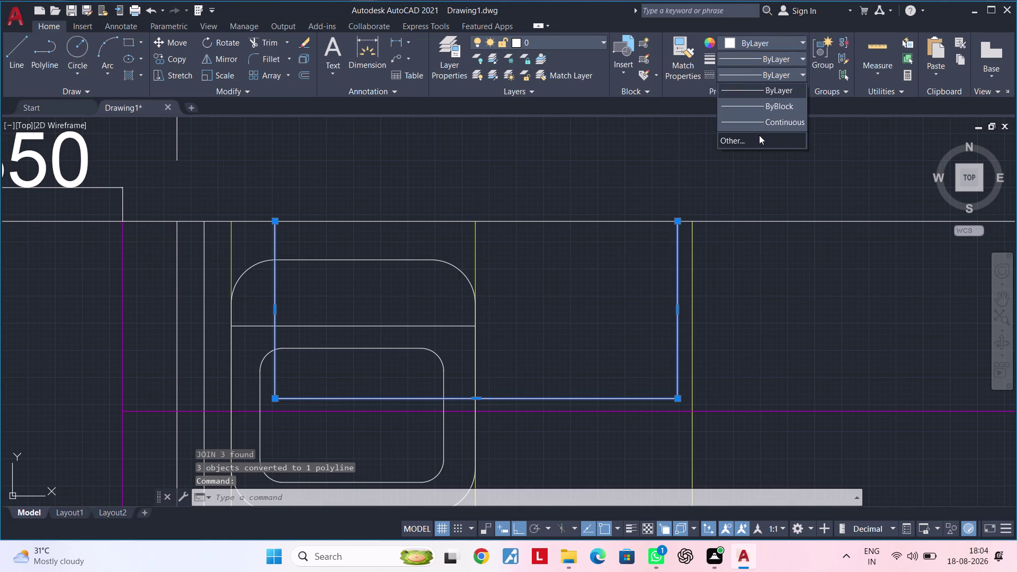
Load the ISO dash linetype through the linetype manager.
click(757, 138)
click(627, 169)
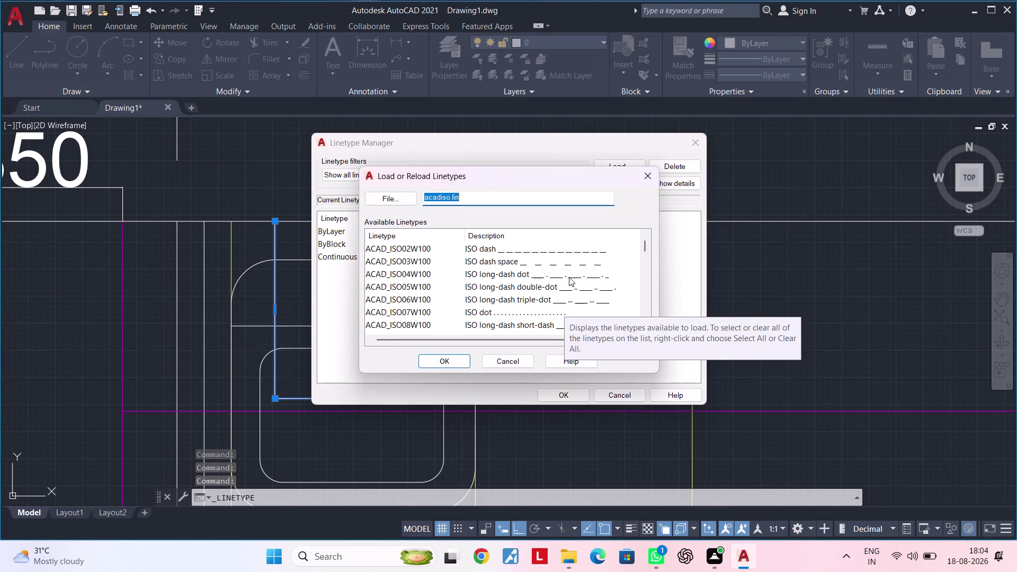
click(569, 250)
click(449, 364)
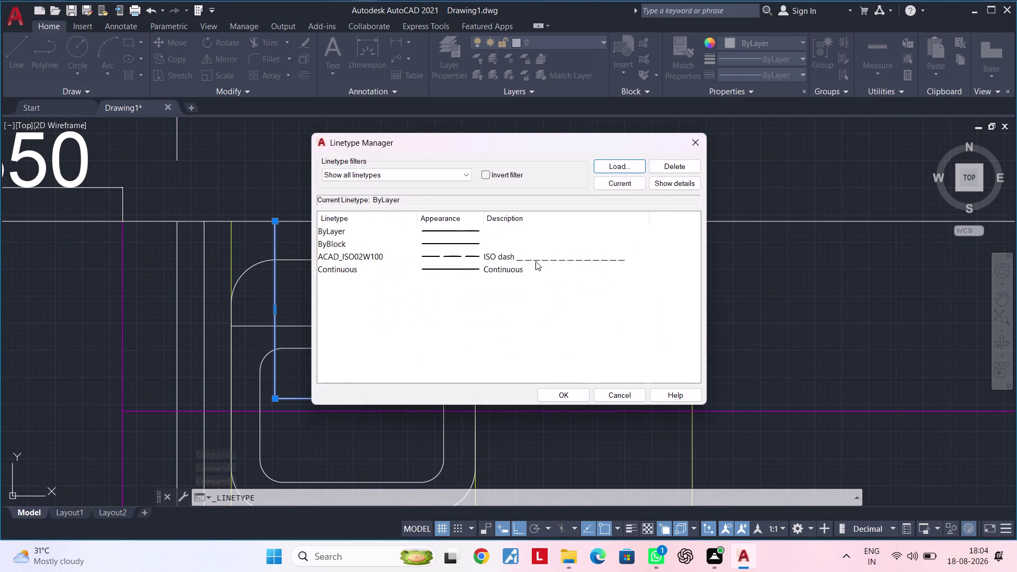
click(567, 396)
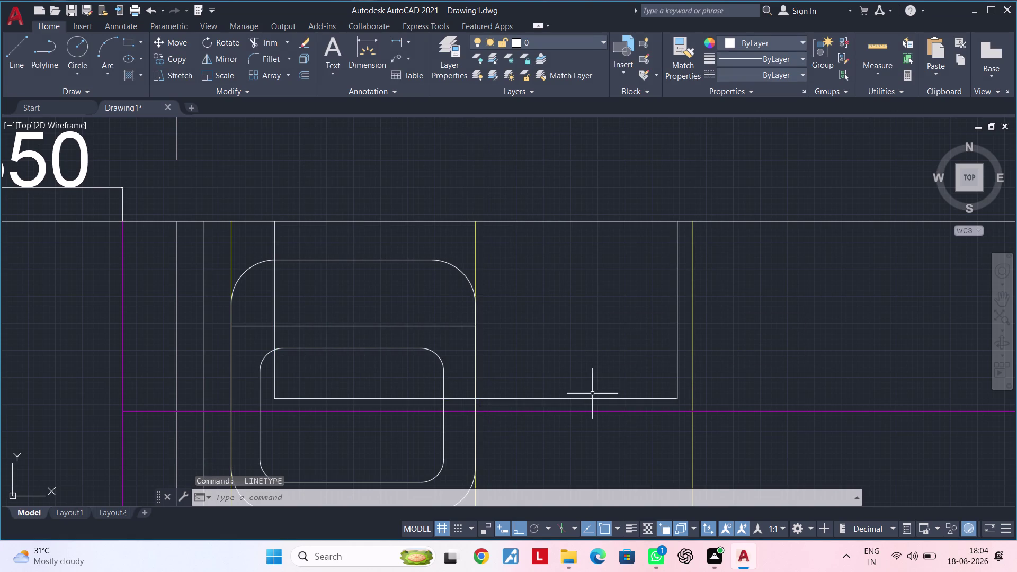
Apply the ISO dash linetype to the three-sided outline.
click(590, 398)
click(750, 43)
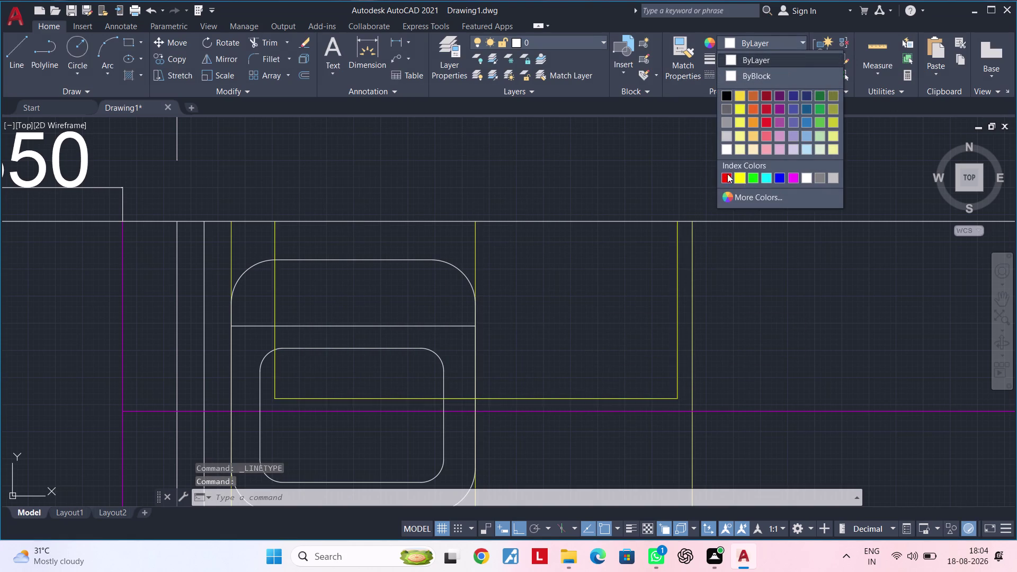
click(681, 167)
click(782, 80)
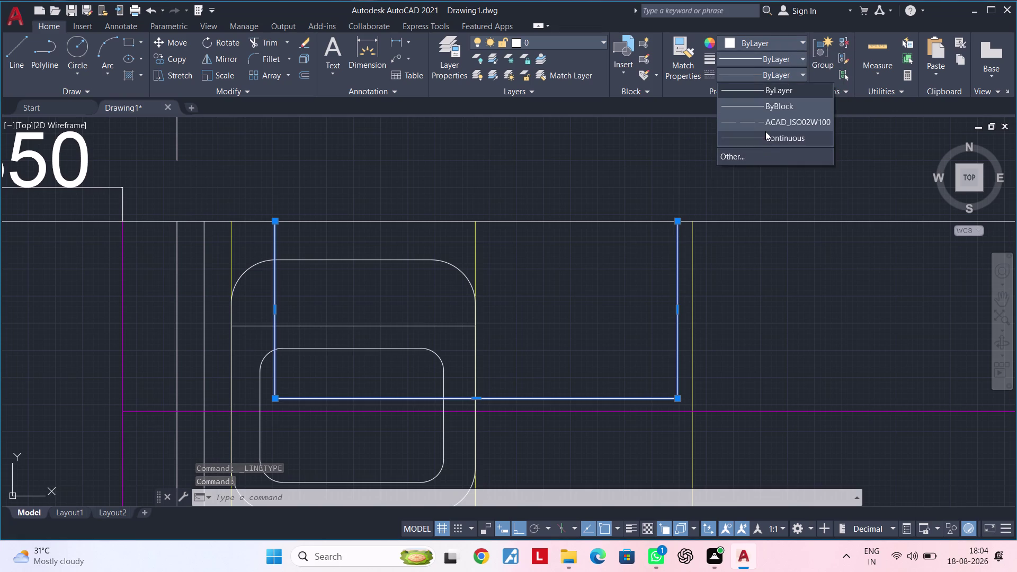
click(766, 129)
key(Escape)
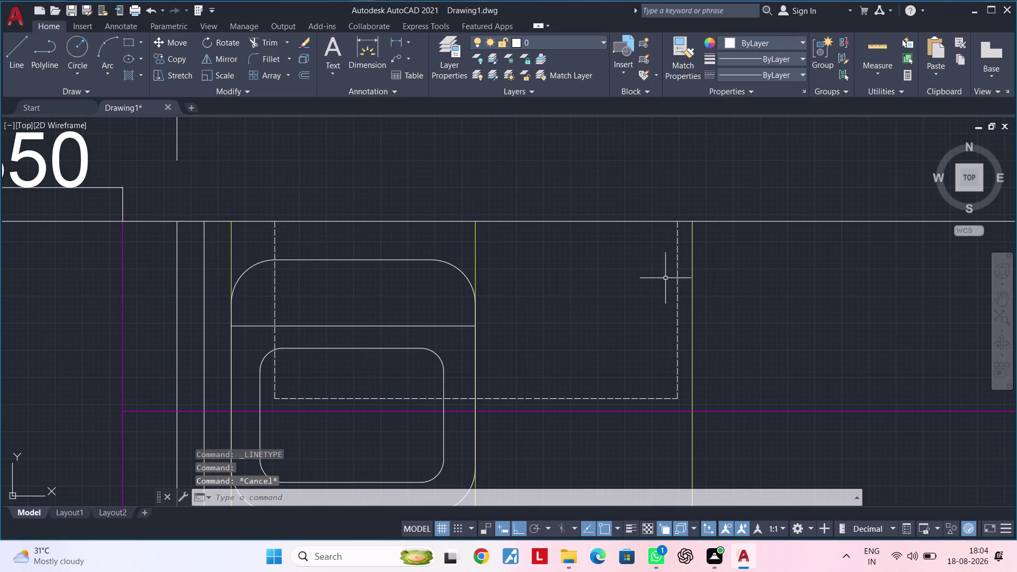
Colour the dashed outline green.
click(678, 274)
click(726, 41)
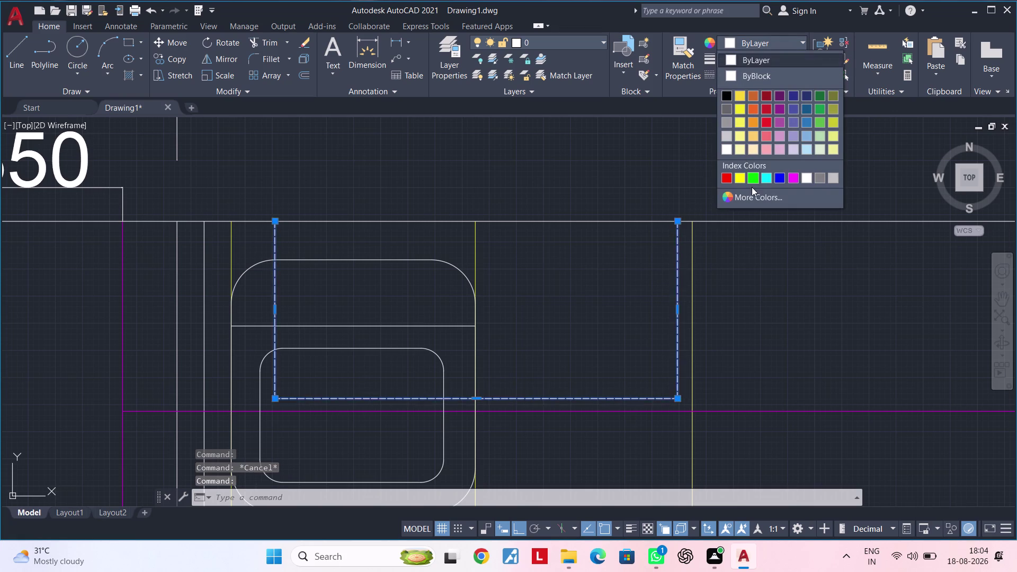
click(752, 182)
key(Escape)
scroll(down, 3)
middle_drag(743, 282, 624, 277)
middle_drag(610, 276, 555, 252)
key(Escape)
key(Escape)
middle_drag(580, 254, 548, 256)
key(Escape)
key(Escape)
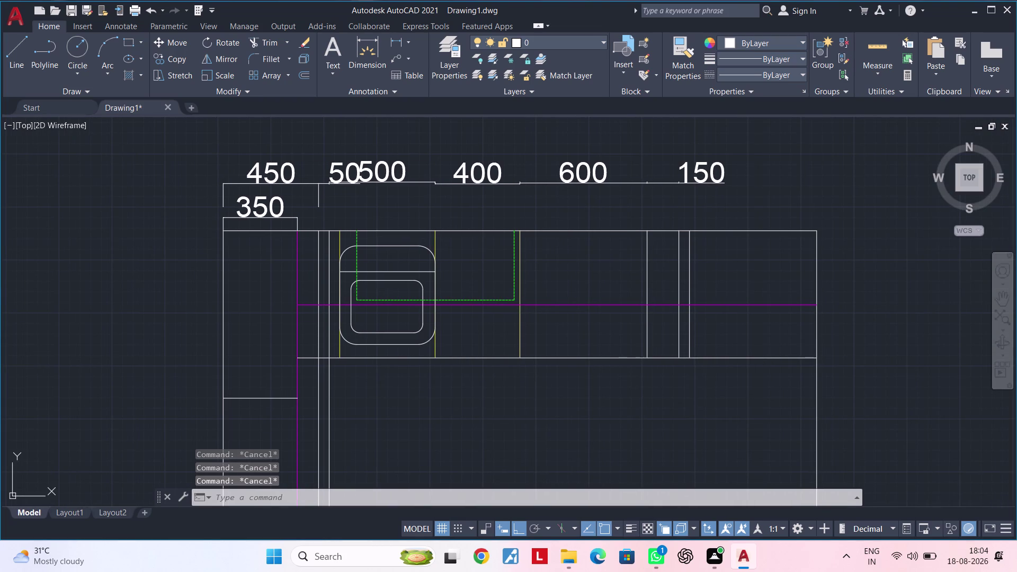
Make another vertical counter line right of the sink yellow.
key(Escape)
key(Escape)
middle_drag(565, 264, 533, 266)
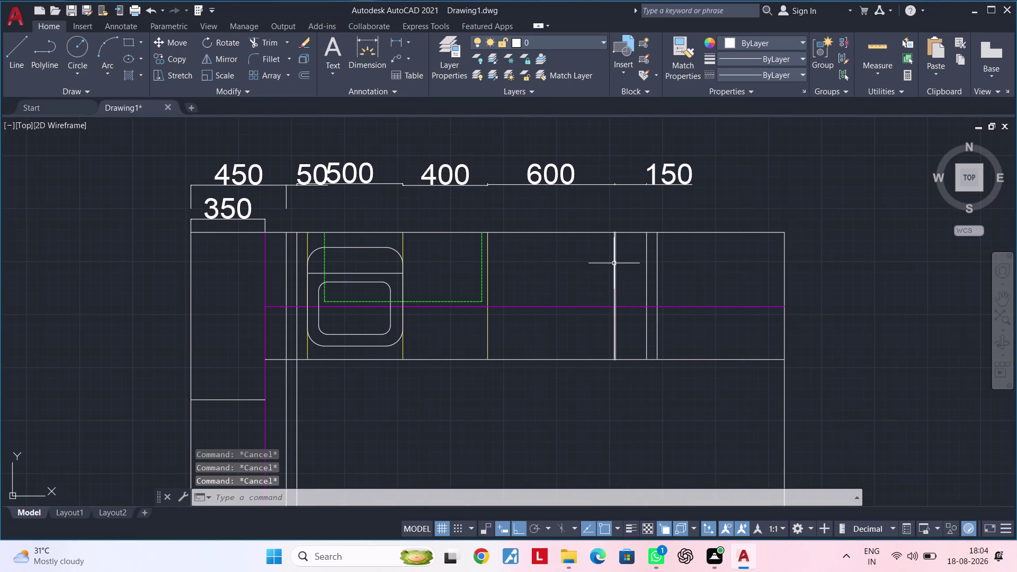
click(614, 263)
click(754, 39)
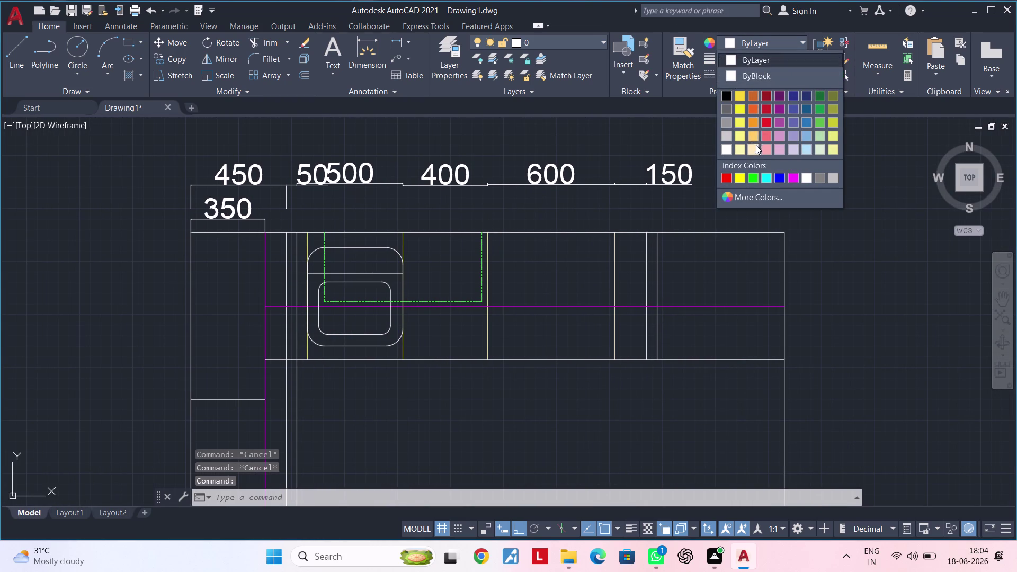
click(738, 122)
key(Escape)
Zoom and pan the view onto the sink end of the counter.
scroll(up, 3)
middle_drag(584, 276, 594, 259)
key(Escape)
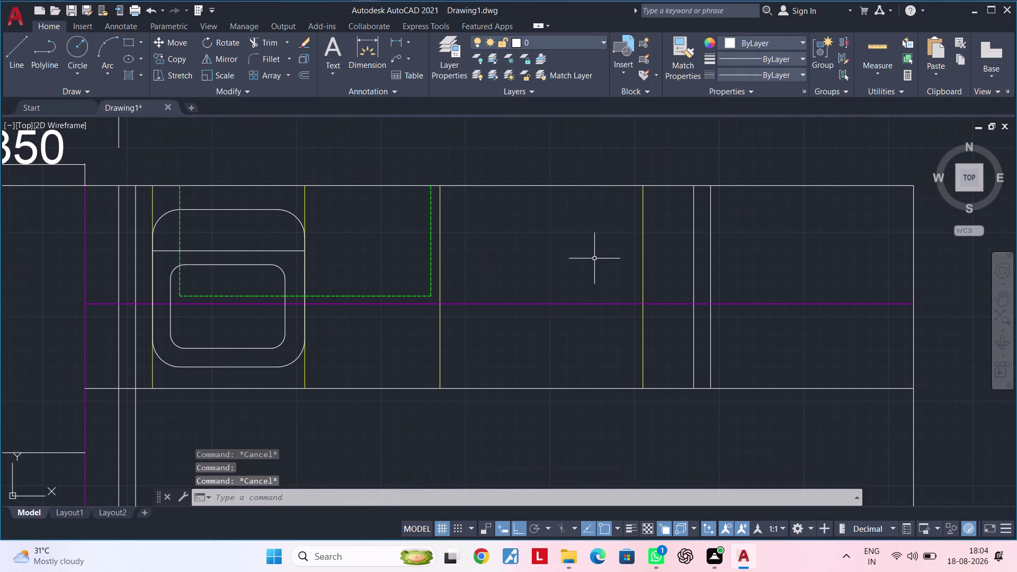
scroll(down, 3)
middle_drag(594, 257, 545, 273)
scroll(up, 3)
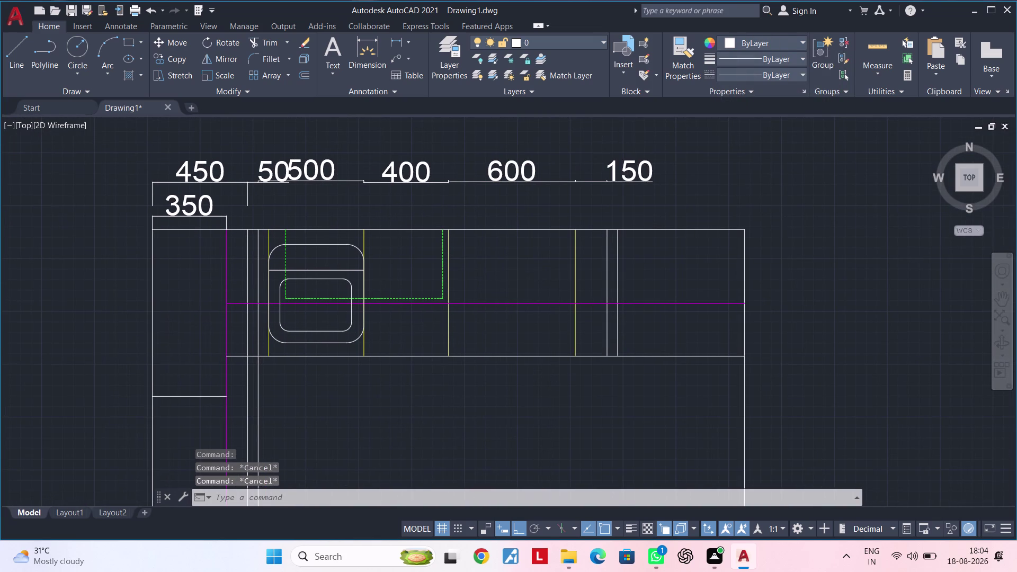
key(Escape)
key(Escape)
middle_drag(484, 279, 566, 254)
middle_drag(533, 261, 498, 280)
scroll(down, 3)
middle_drag(503, 256, 482, 283)
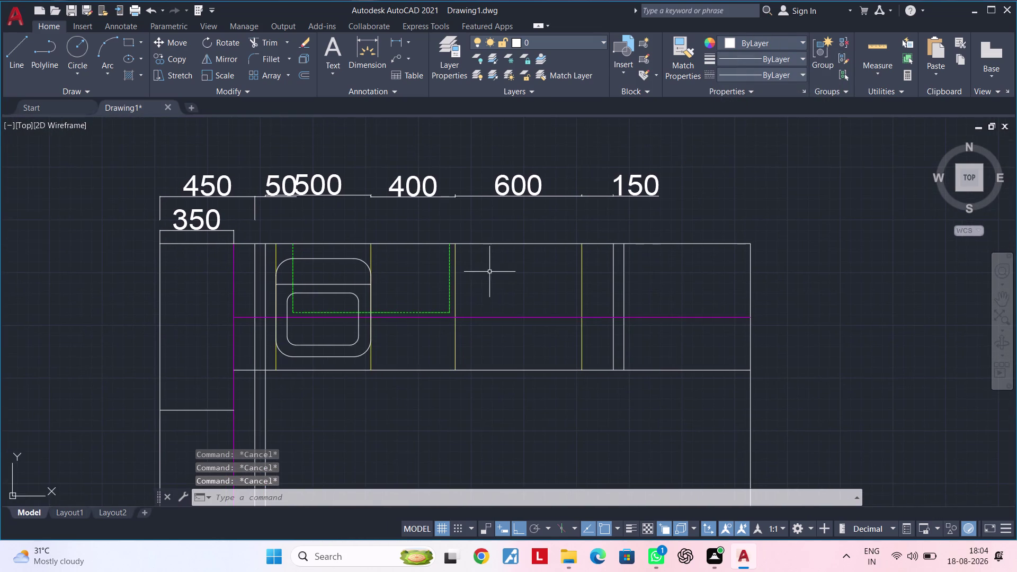
scroll(up, 3)
middle_drag(485, 276, 476, 293)
Clear leftover commands and start RECTANG with REC.
key(Escape)
key(Escape)
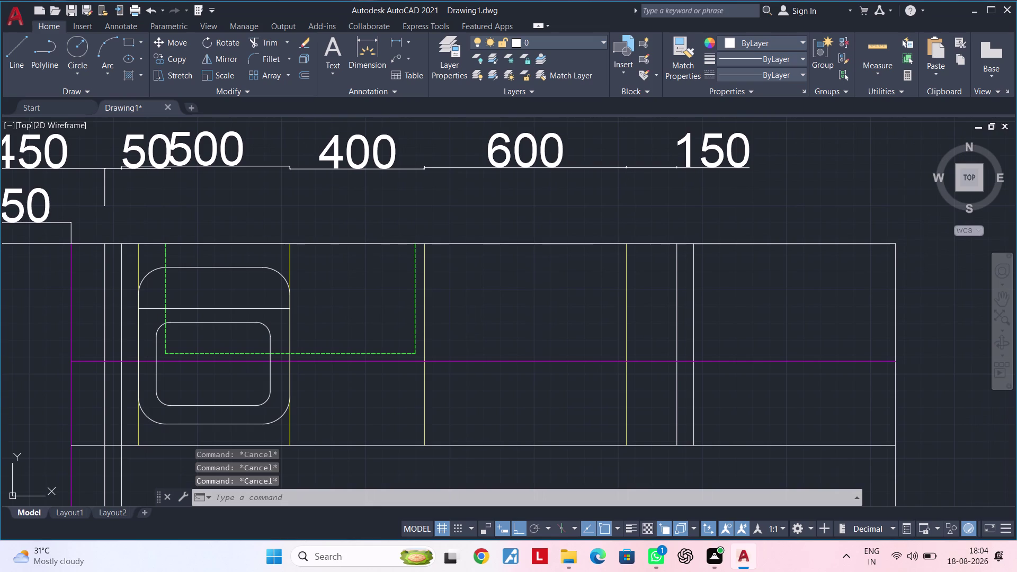
key(Escape)
key(Escape)
key(Escape)
key(Escape)
key(r)
text(ec)
key(space)
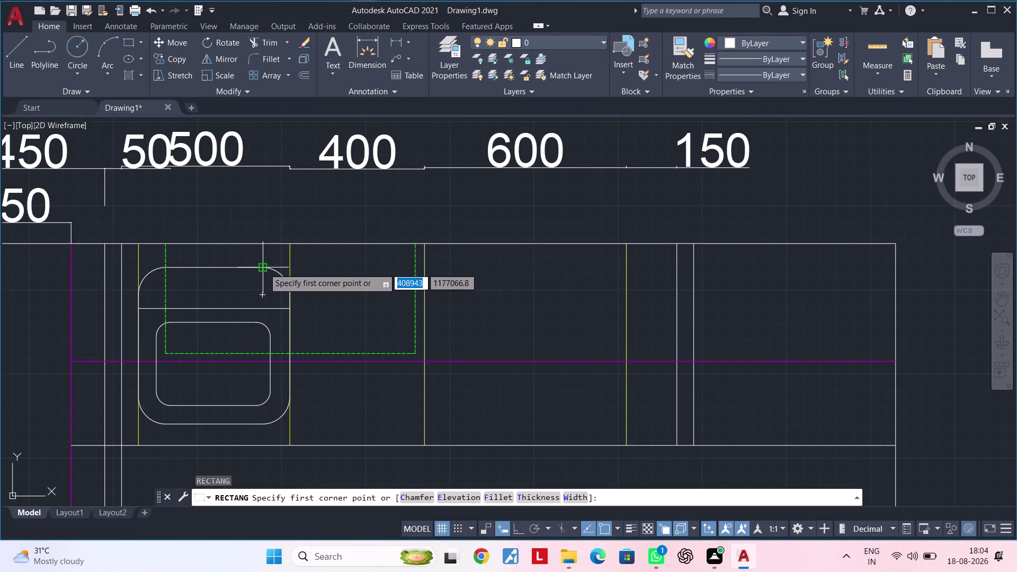
Abandon the unfinished rectangle started near the sink.
click(424, 271)
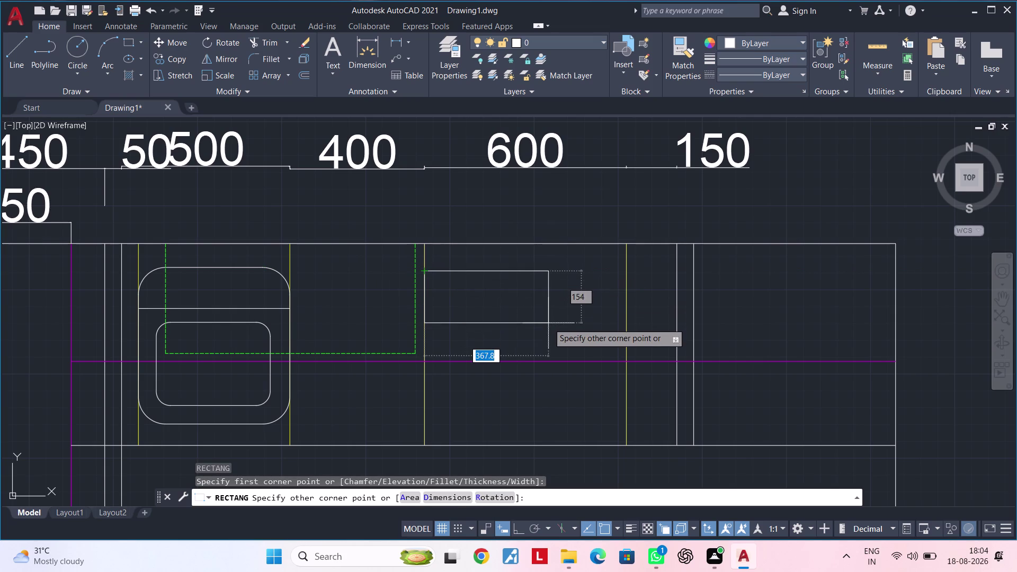
key(Escape)
key(Escape)
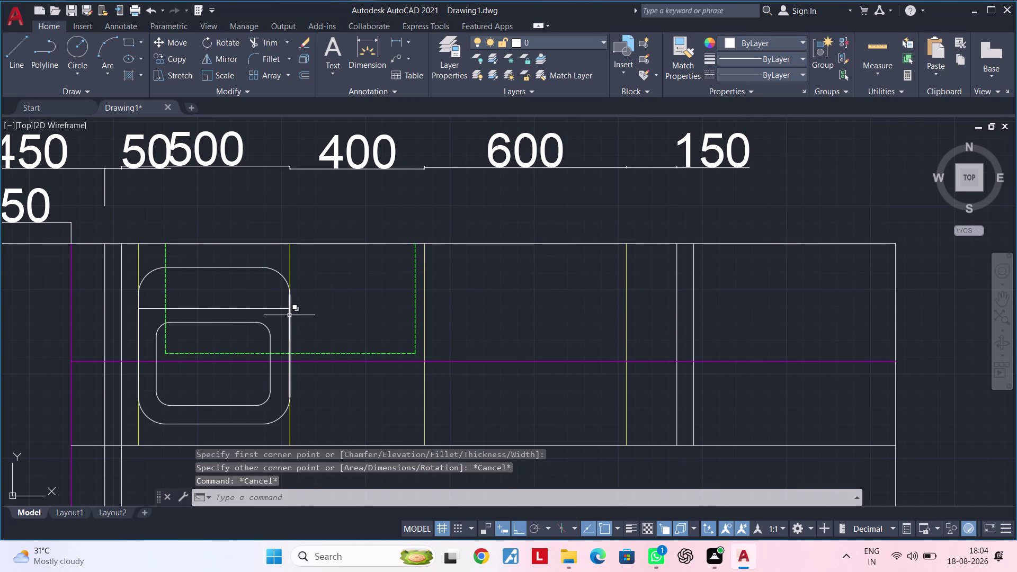
Join the sink's outer lines and arcs into a single polyline.
click(279, 272)
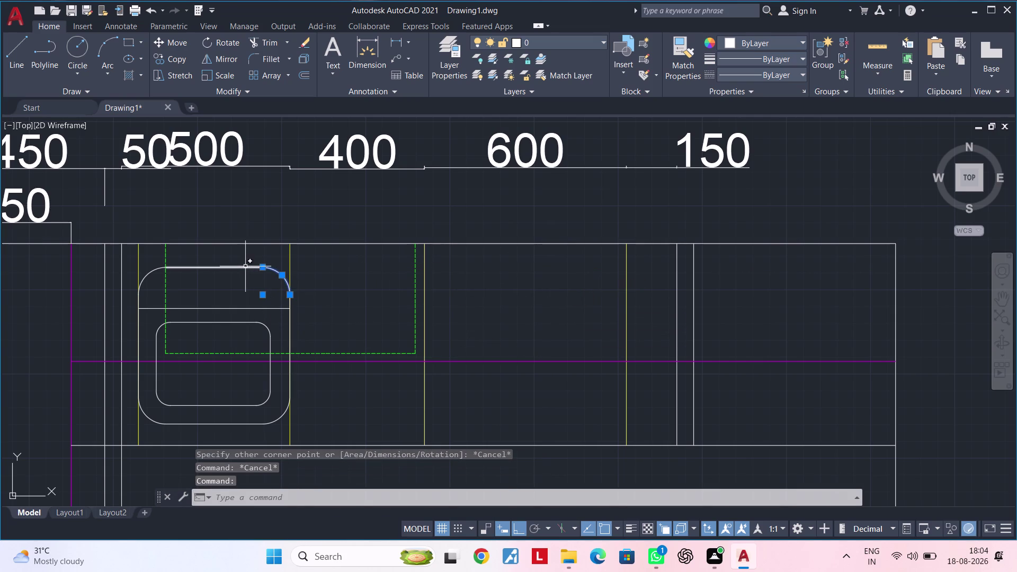
click(245, 267)
click(290, 318)
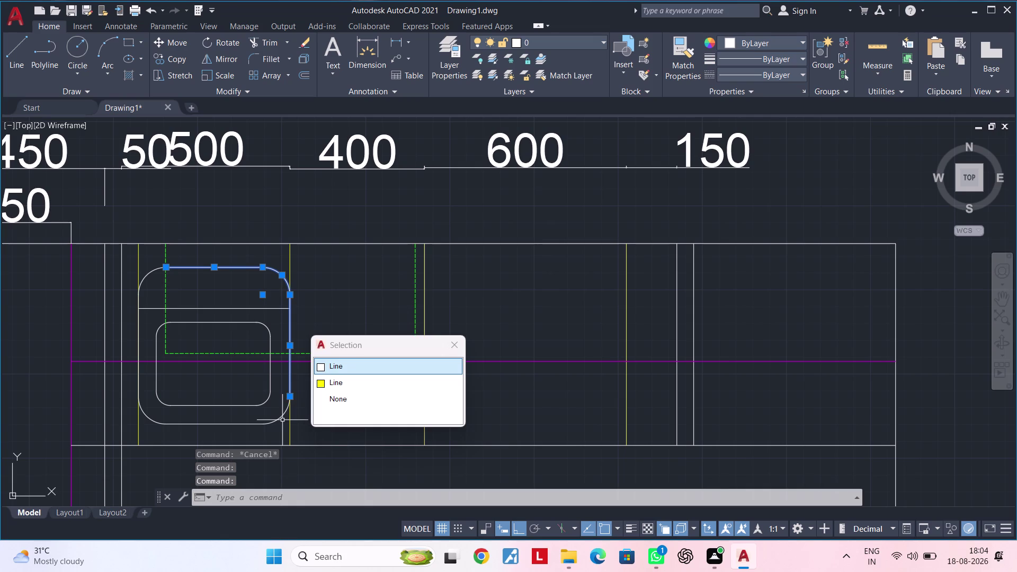
click(279, 420)
click(222, 423)
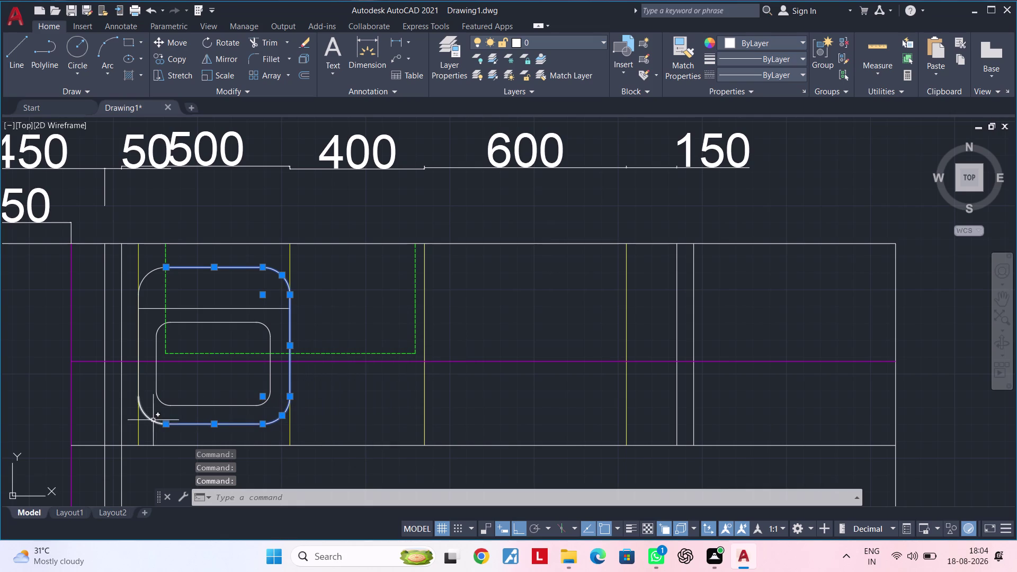
click(146, 416)
click(139, 382)
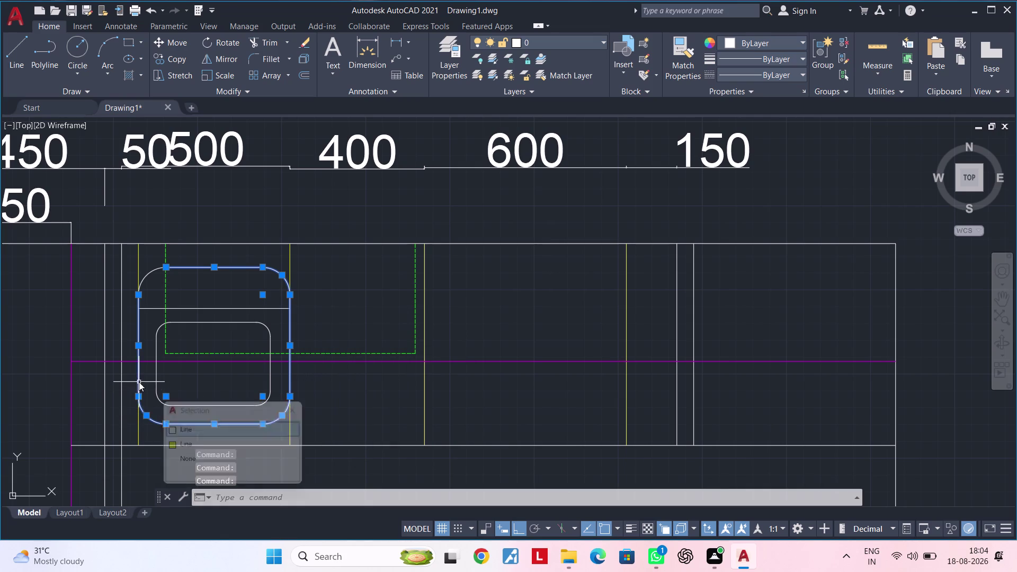
click(151, 270)
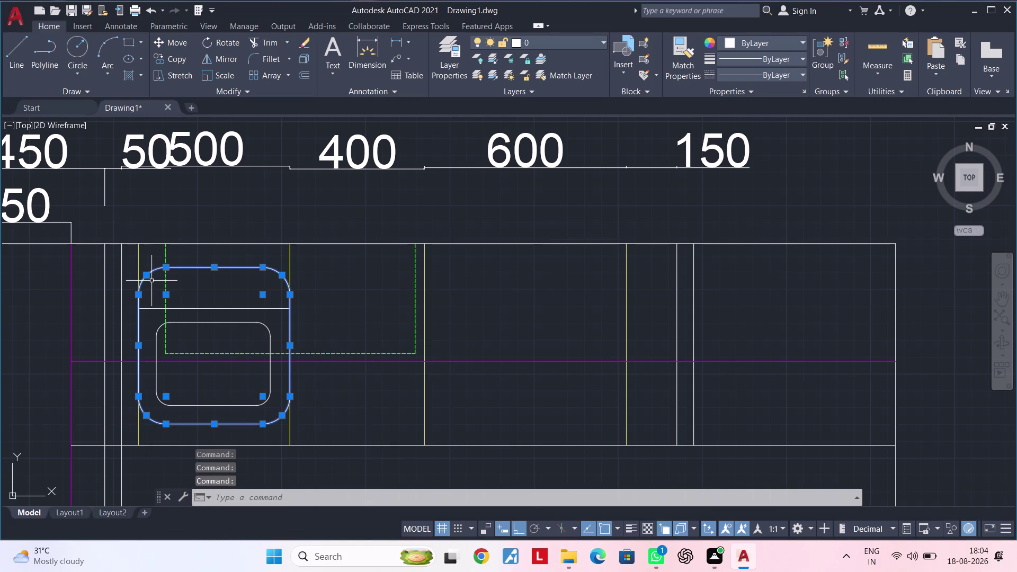
key(j)
key(space)
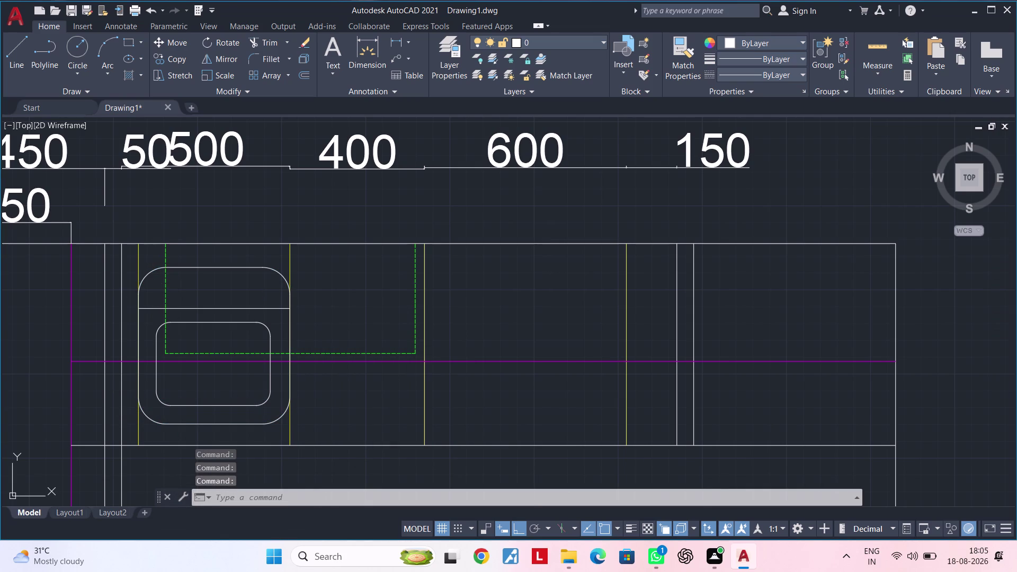
Select the joined sink outline for copying.
click(241, 268)
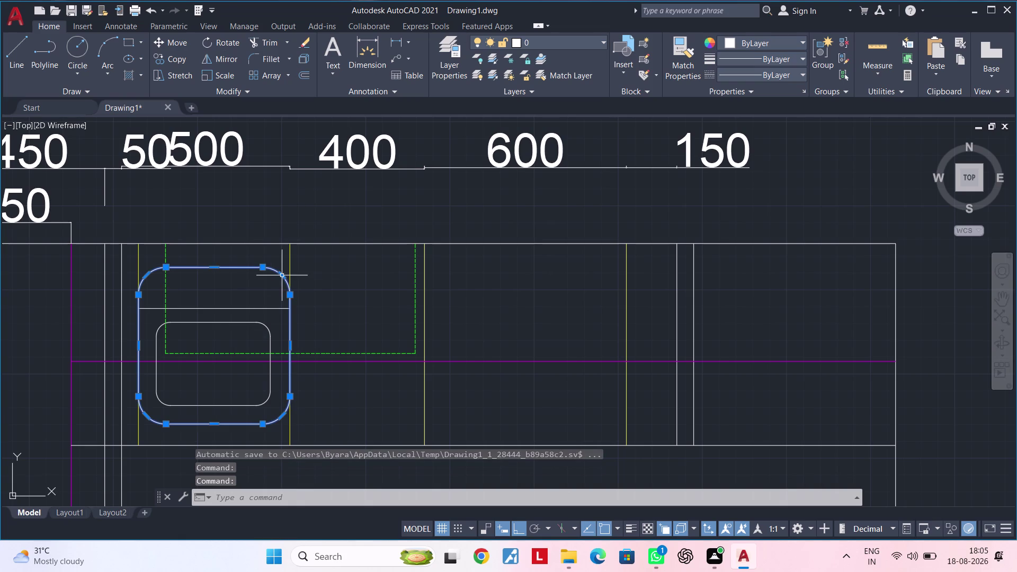
text(co)
key(space)
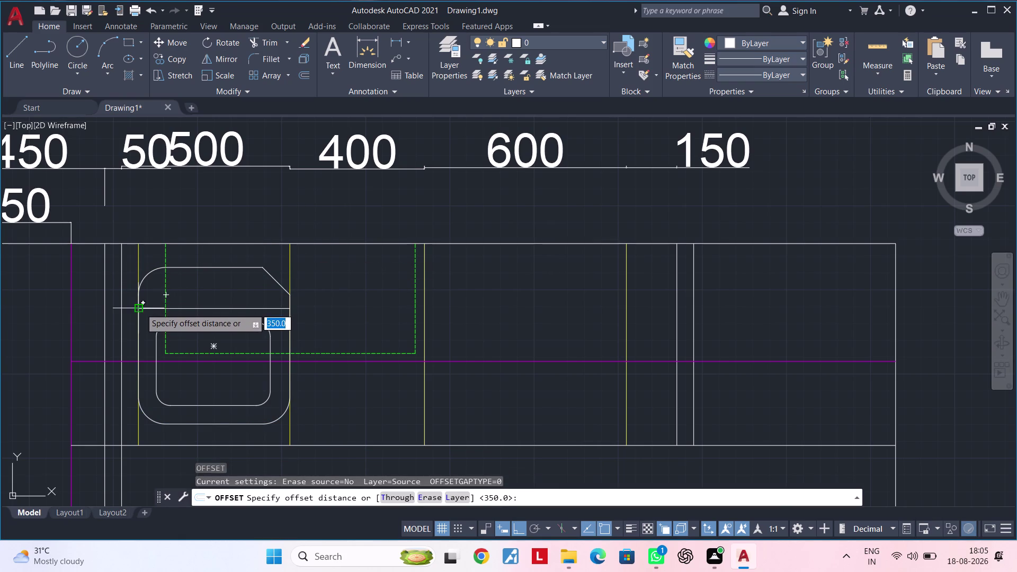
Cancel the offset and undo the accidental edit to restore the rounded corner.
click(138, 360)
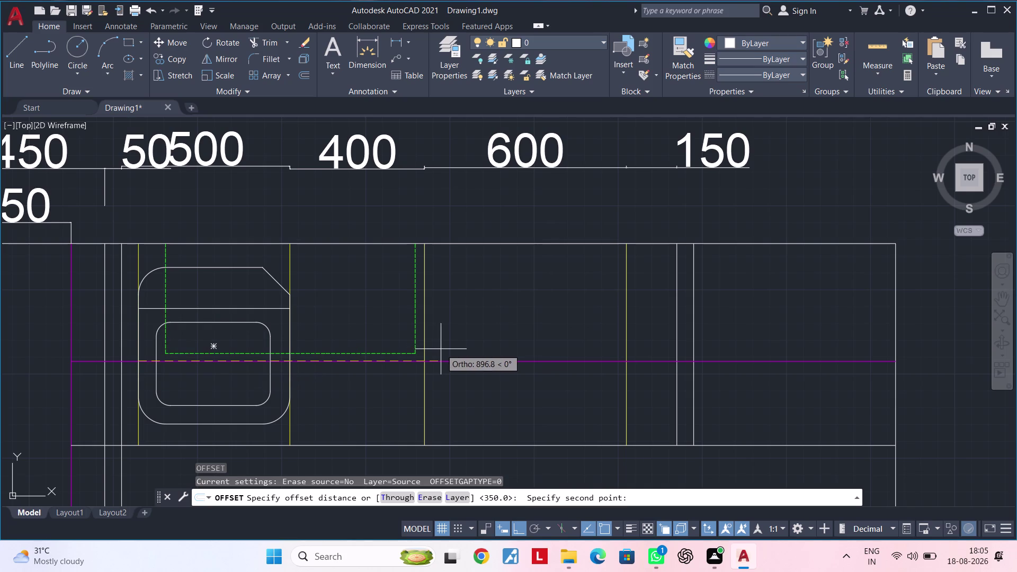
key(Escape)
key(Escape)
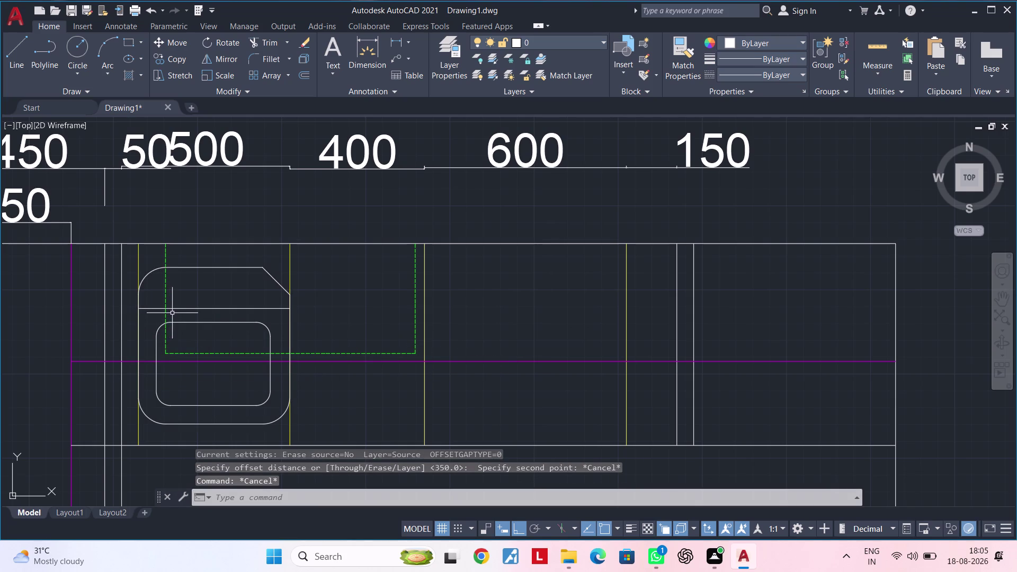
key(ctrl+z)
key(ctrl+z)
key(Escape)
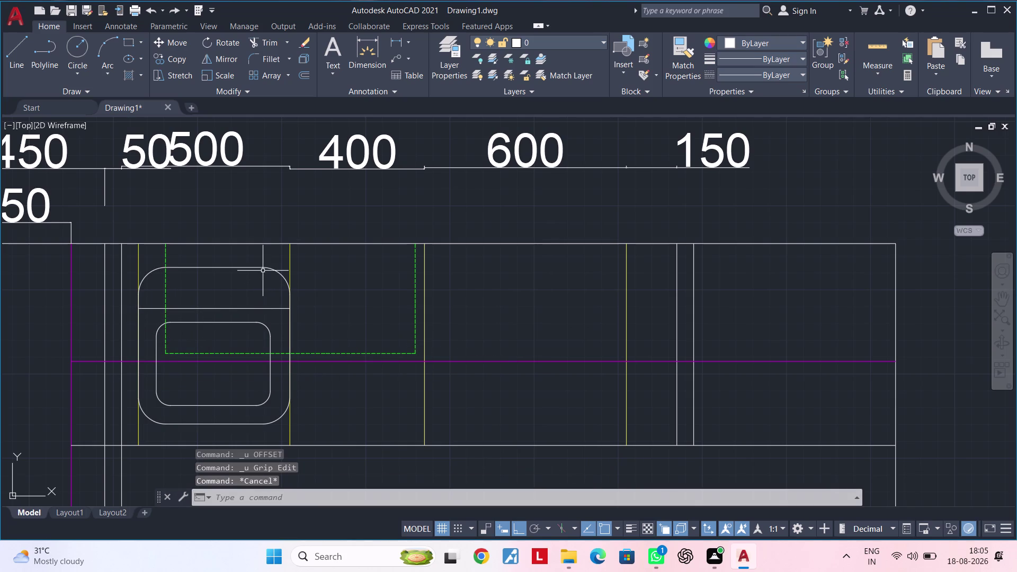
Select the sink's outer outline and start the copy command.
click(263, 269)
key(c)
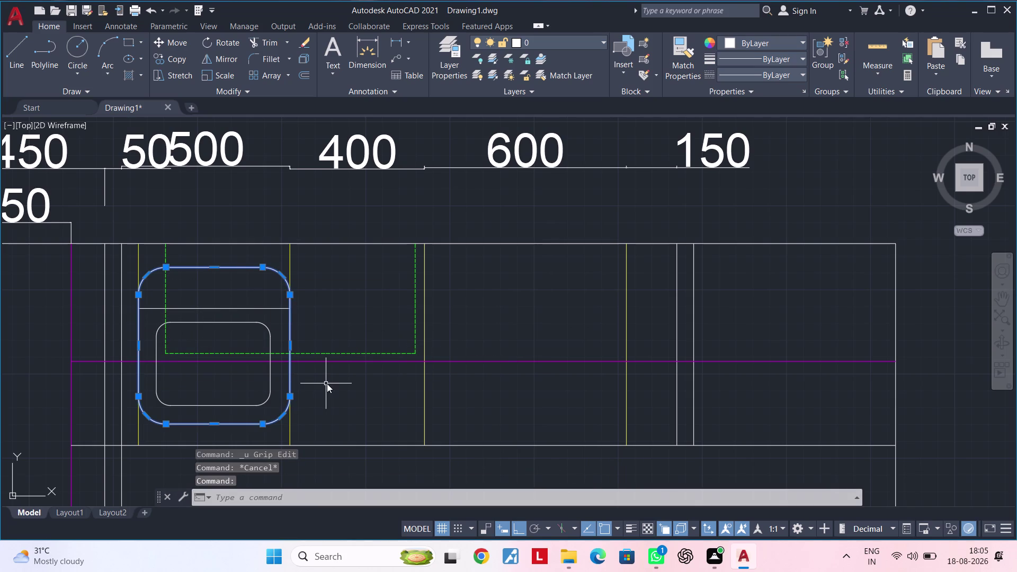
key(o)
key(space)
Copy the rounded sink outline into the bay under 600 and select the copy.
click(137, 360)
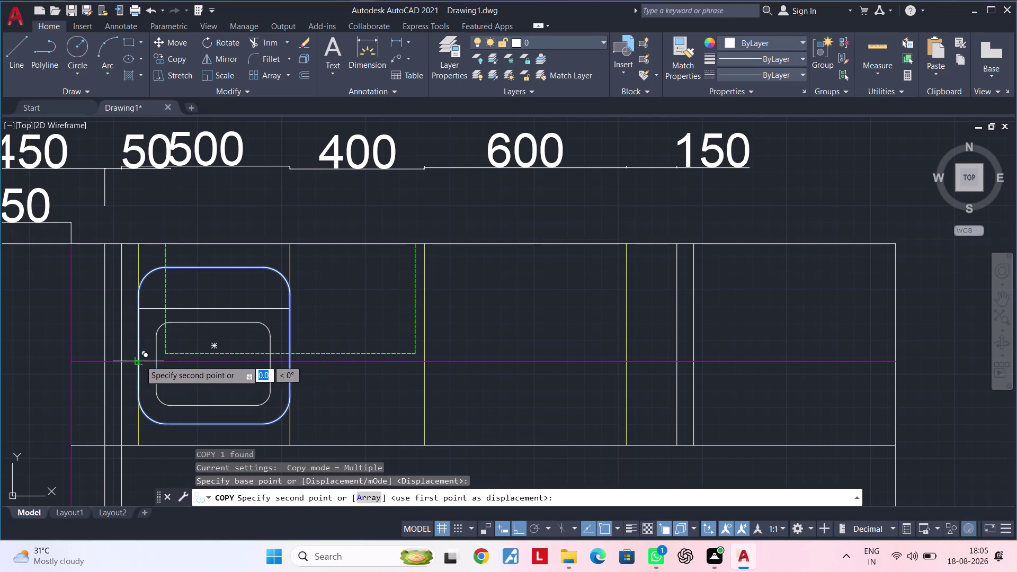
scroll(up, 3)
click(423, 366)
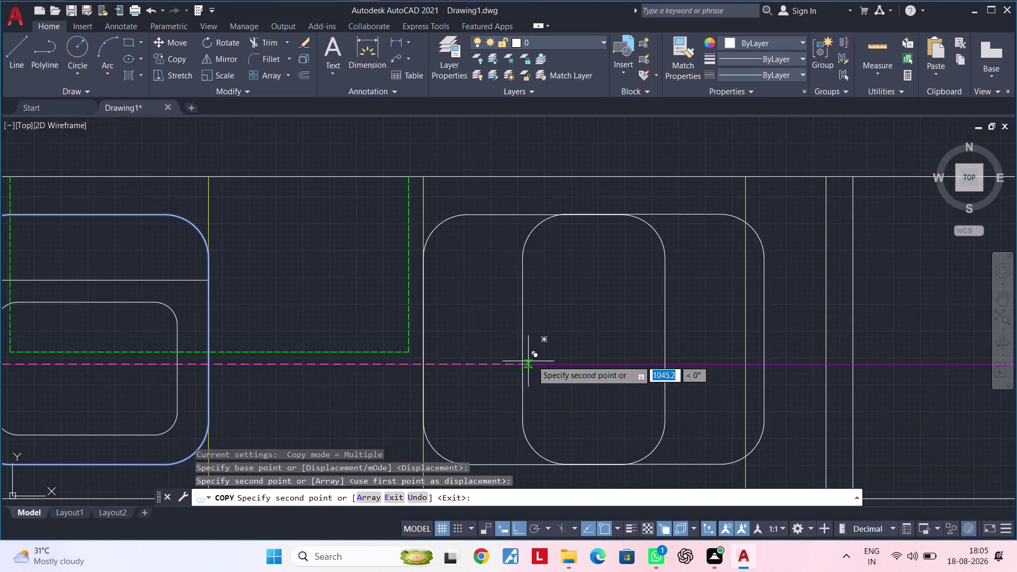
middle_drag(524, 356, 407, 356)
key(Escape)
key(Escape)
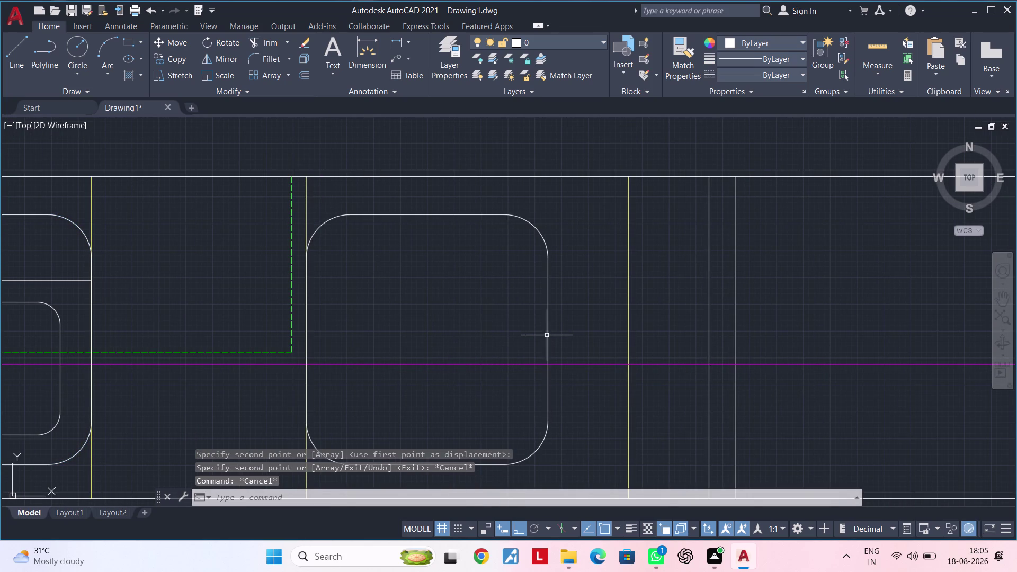
click(546, 335)
click(546, 342)
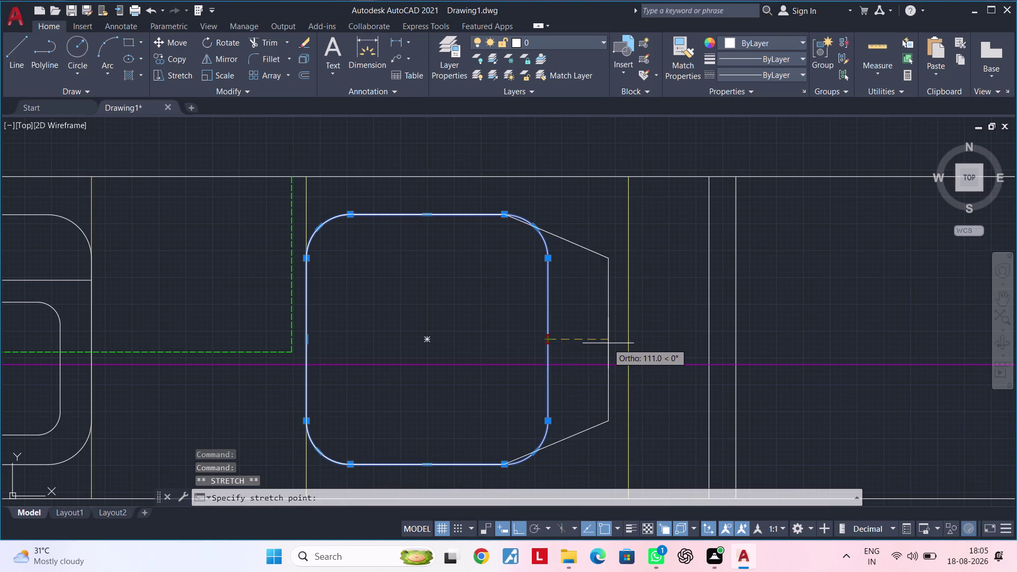
click(628, 340)
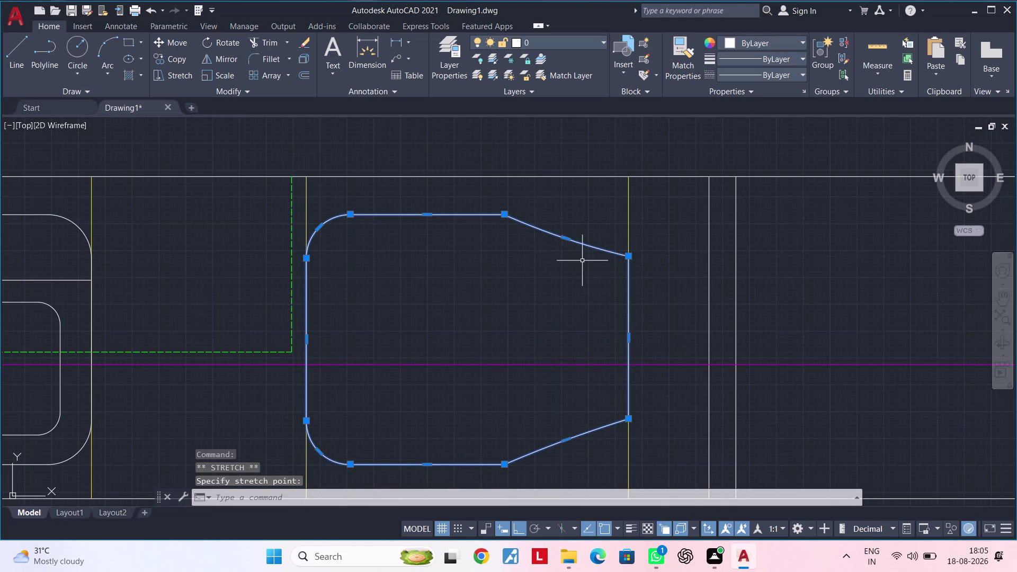
click(567, 239)
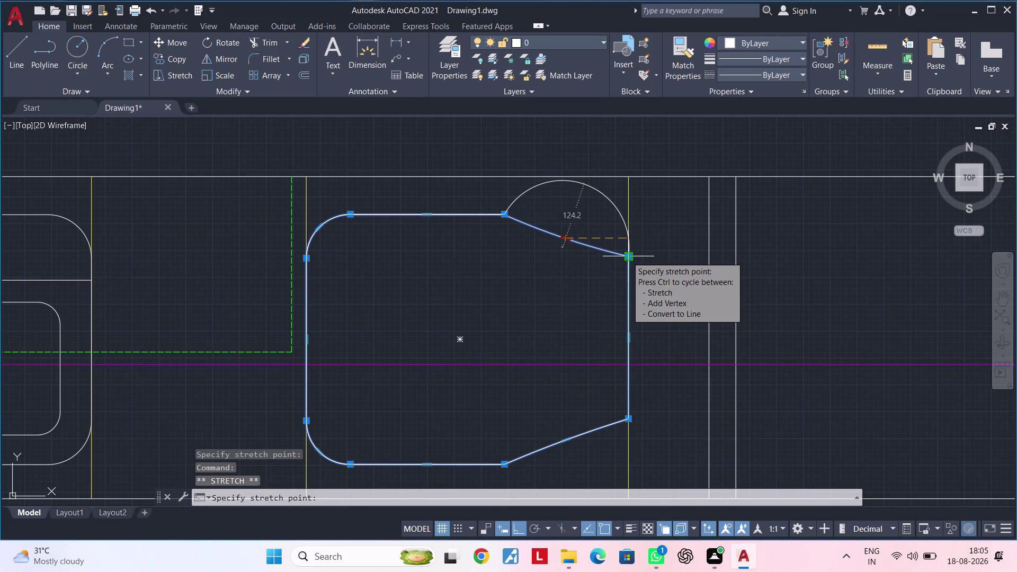
key(Escape)
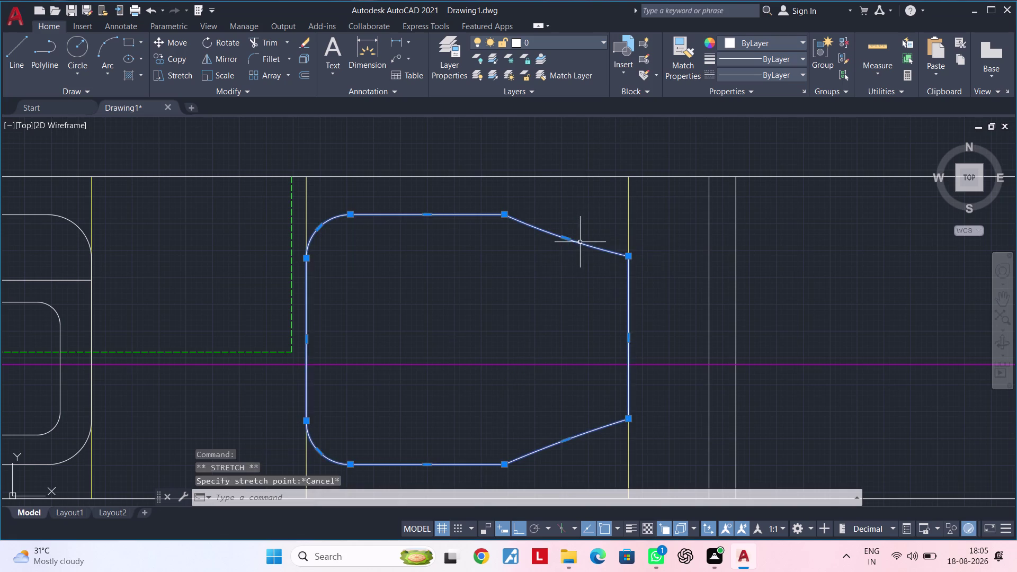
key(Escape)
scroll(down, 3)
middle_drag(595, 273, 608, 268)
scroll(up, 3)
click(633, 288)
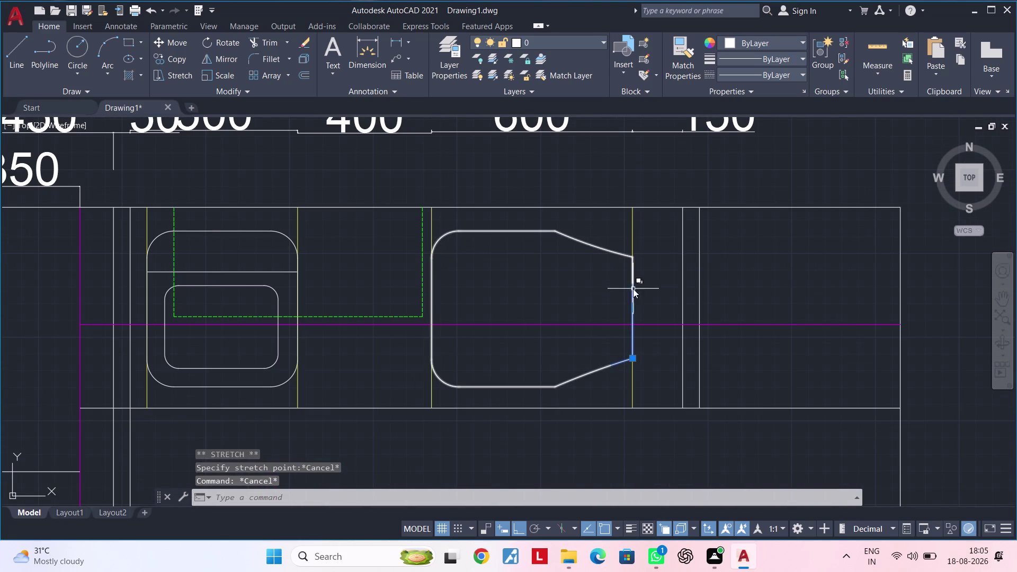
key(ctrl+z)
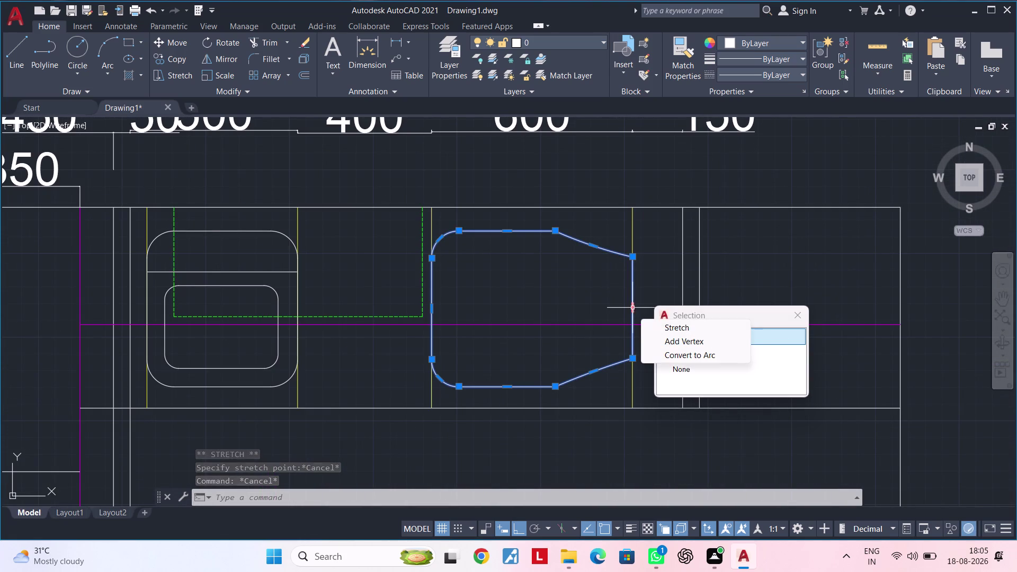
key(Escape)
key(ctrl+z)
key(ctrl+z)
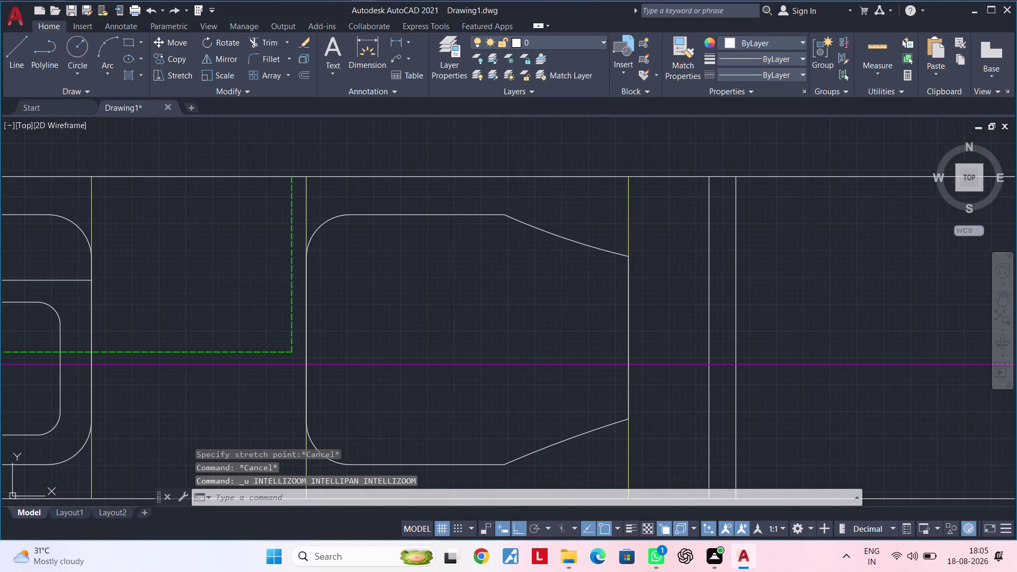
key(ctrl+z)
scroll(down, 3)
middle_drag(534, 329, 532, 321)
key(Escape)
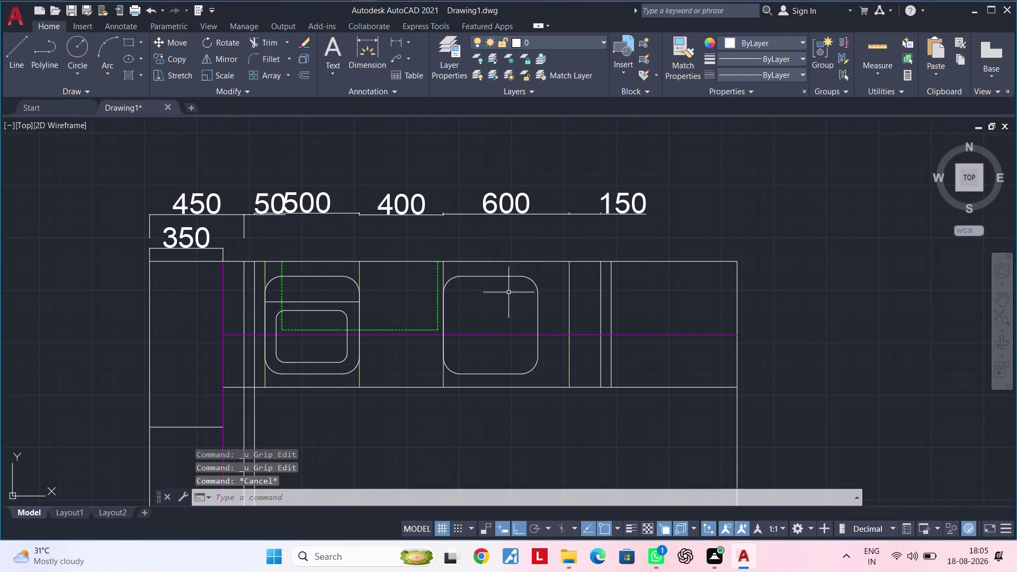
click(506, 267)
click(557, 398)
click(546, 269)
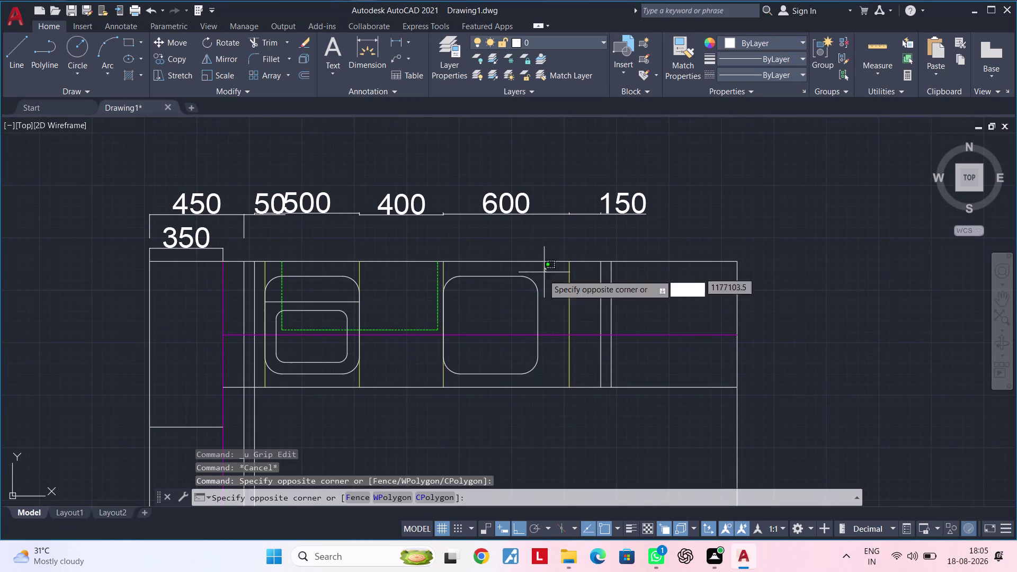
scroll(up, 3)
key(Escape)
scroll(down, 3)
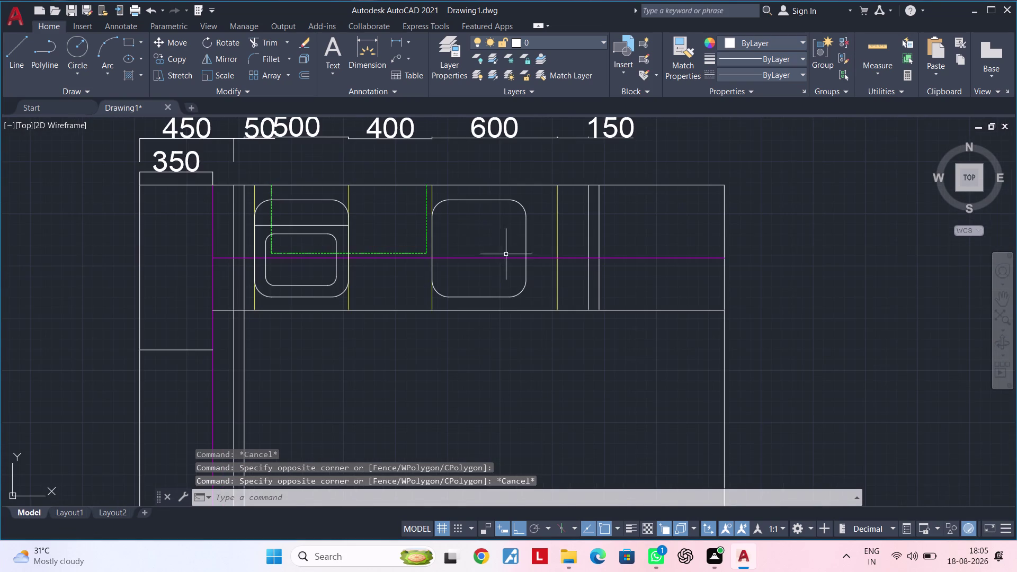
click(532, 200)
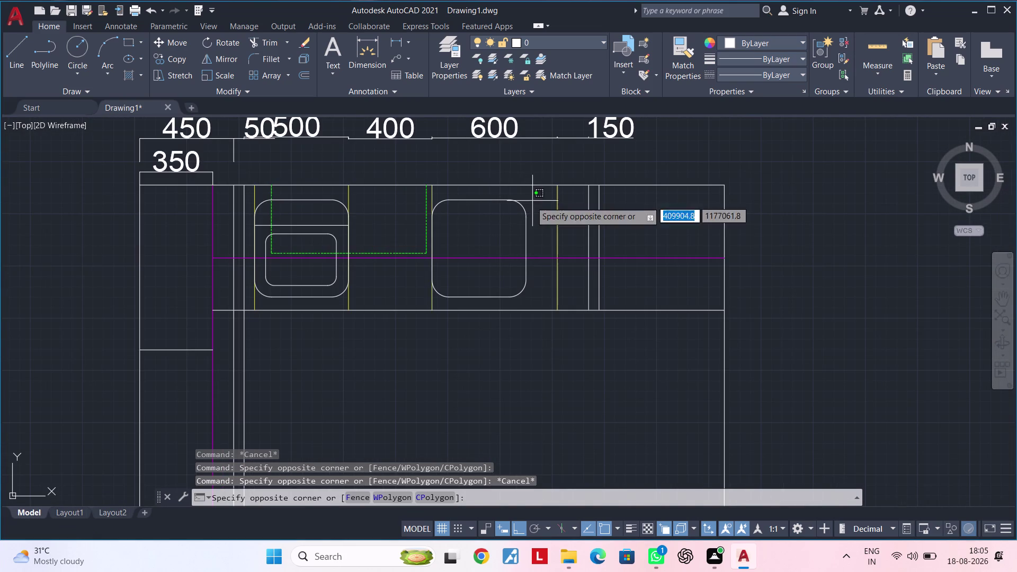
click(499, 301)
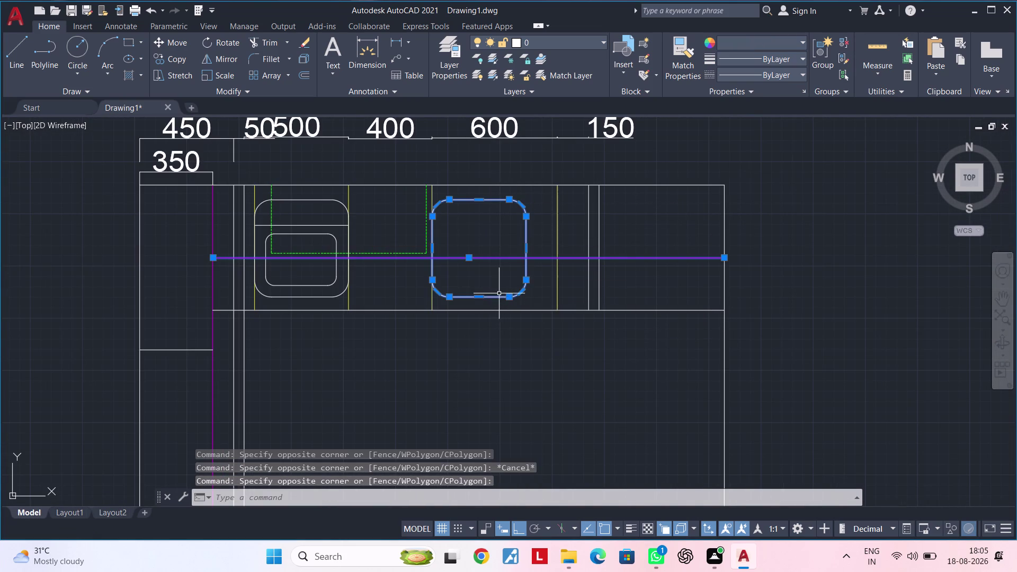
middle_drag(500, 277, 550, 281)
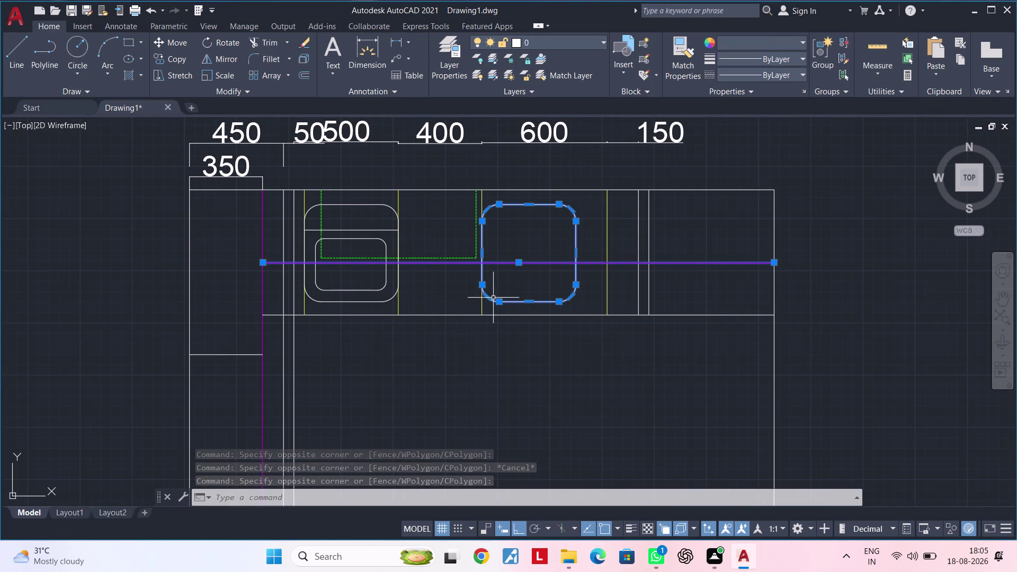
click(490, 298)
key(Escape)
key(Escape)
key(Escape)
key(Escape)
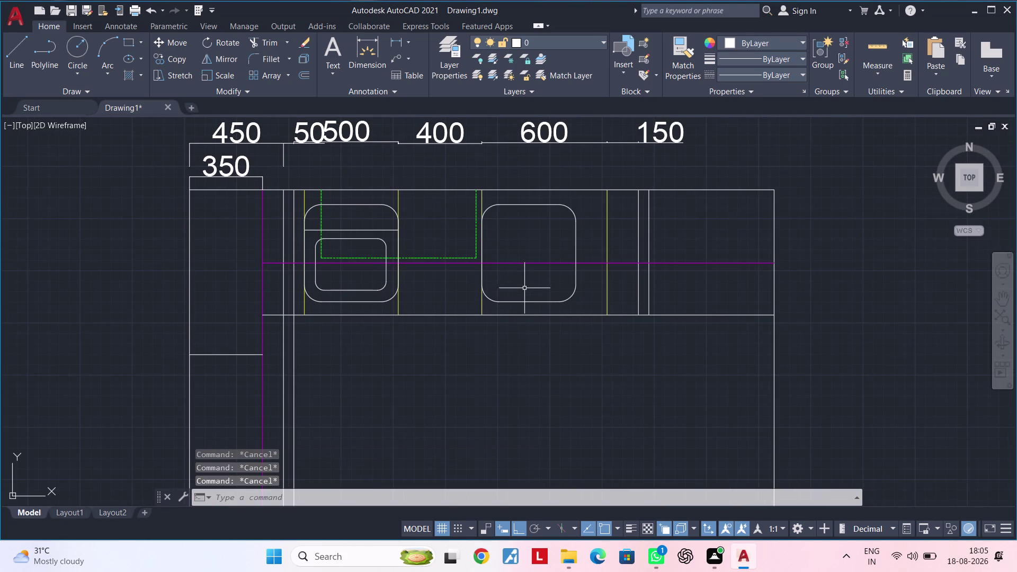
key(Escape)
key(Escape)
Explode the right rounded outline into separate segments.
click(520, 303)
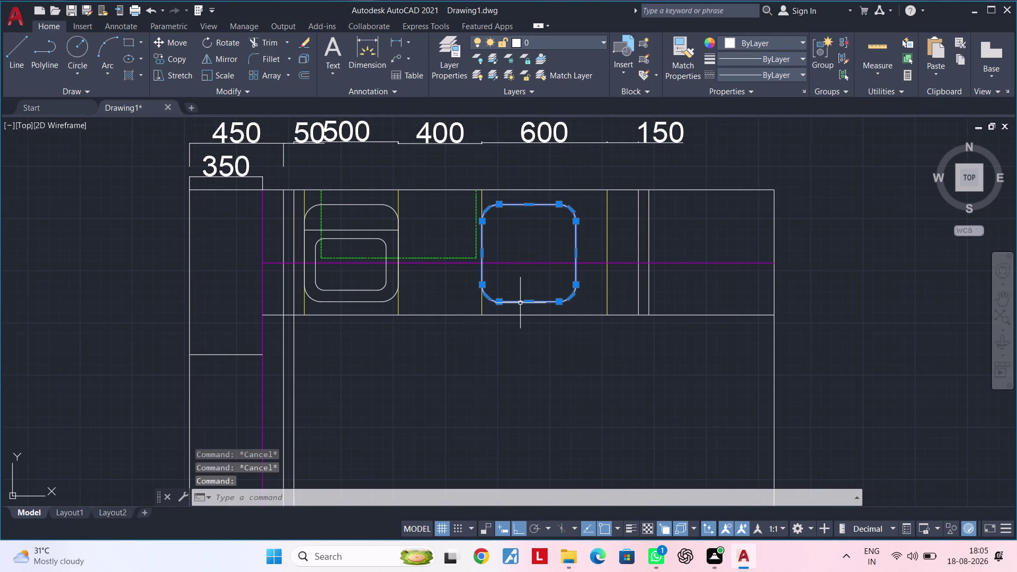
key(x)
key(space)
Stretch the outline's right side 150 units rightward to the yellow cabinet line.
click(580, 201)
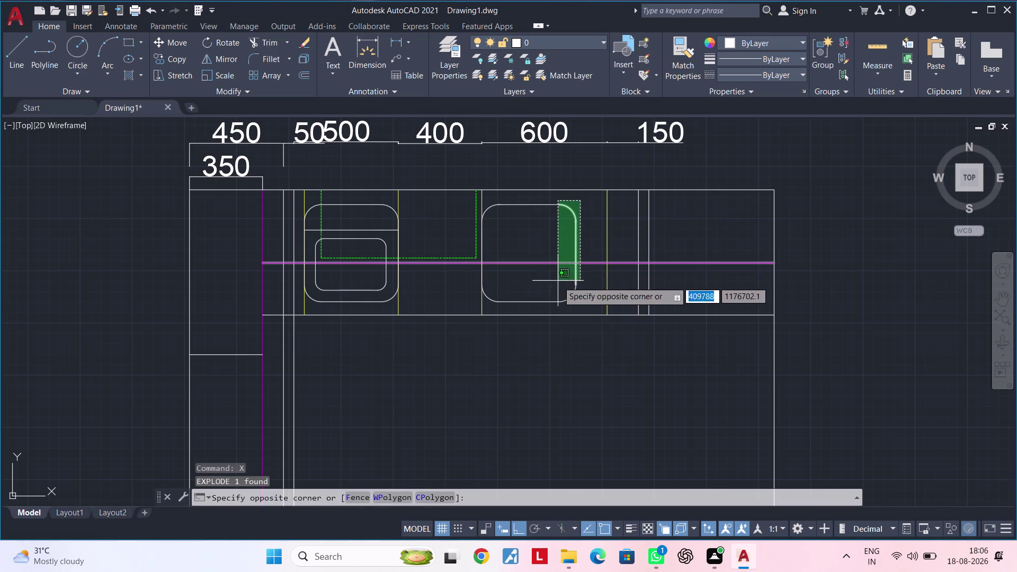
click(549, 306)
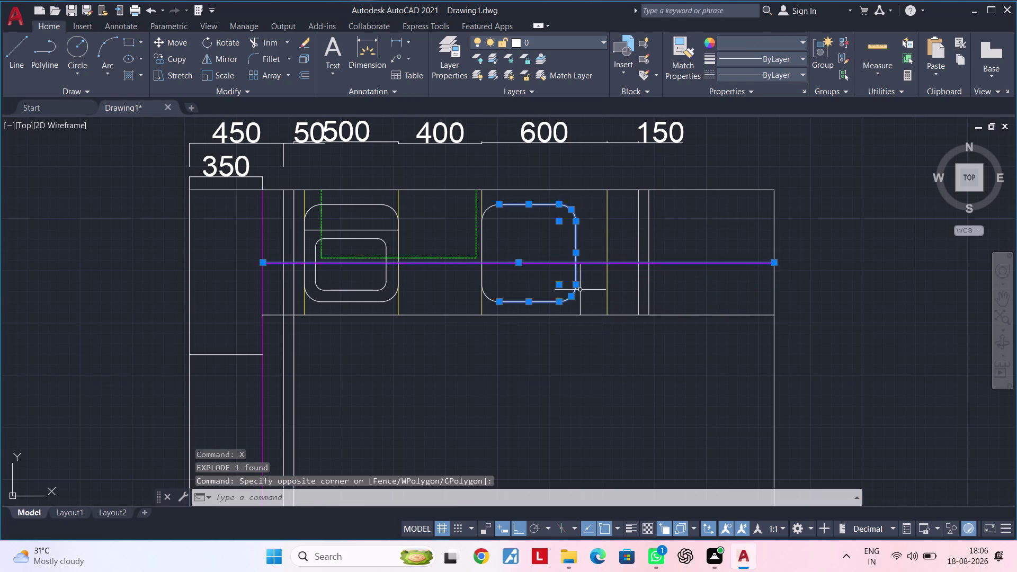
middle_drag(579, 289, 563, 291)
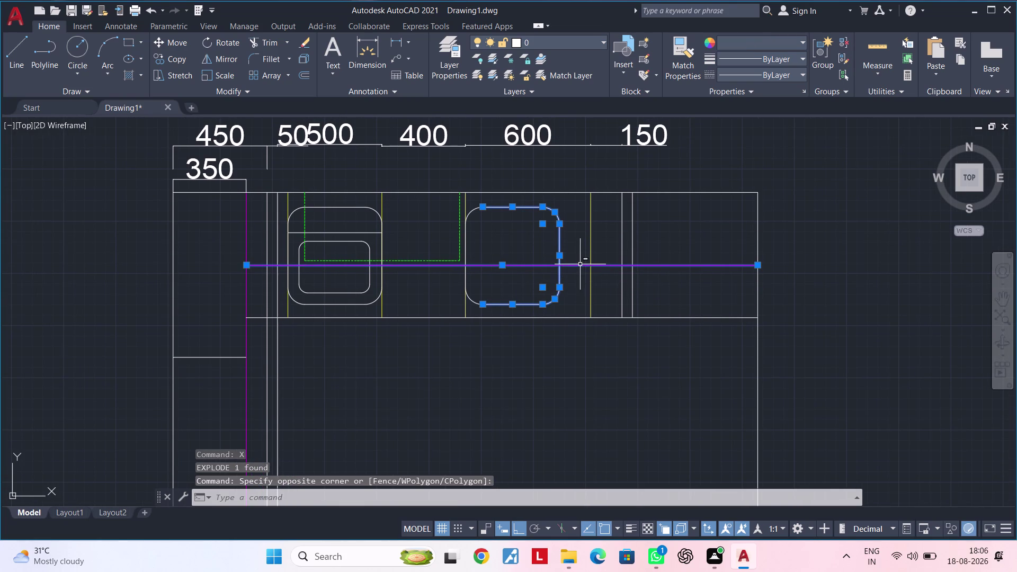
click(576, 267)
text(s)
key(space)
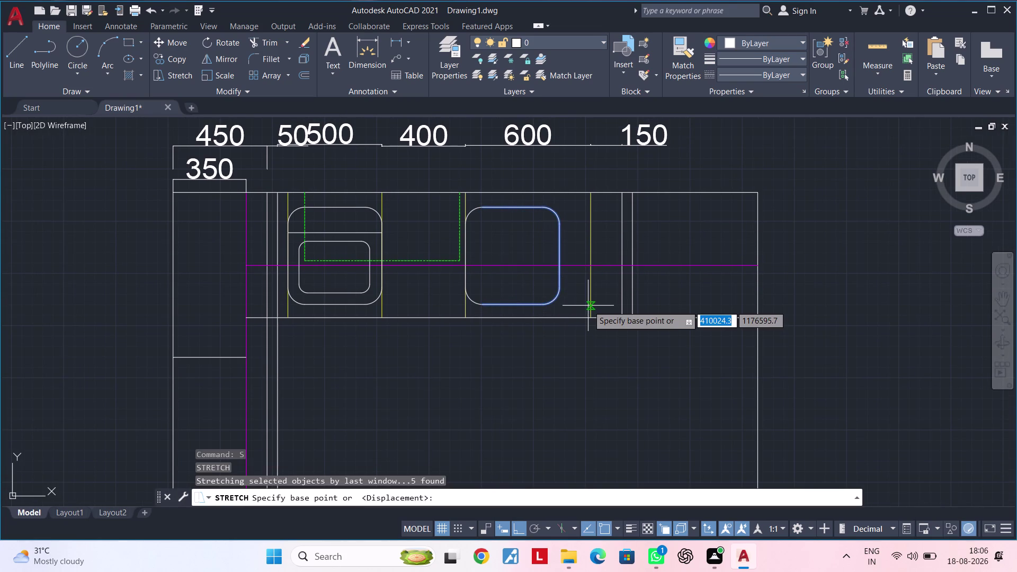
click(559, 262)
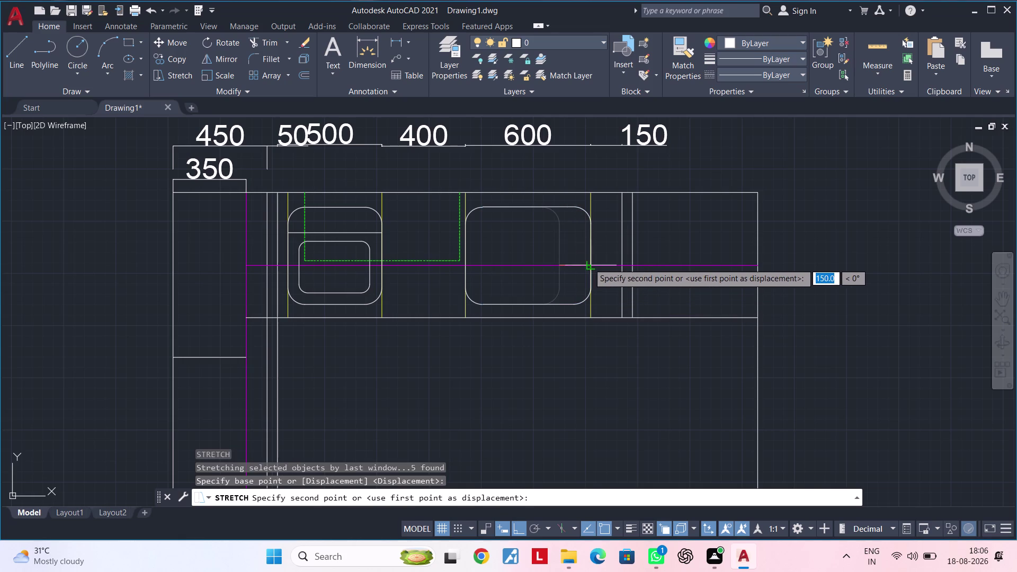
click(588, 264)
scroll(down, 3)
middle_drag(562, 267, 592, 283)
key(Escape)
scroll(up, 3)
middle_drag(590, 258, 577, 272)
key(Escape)
key(Escape)
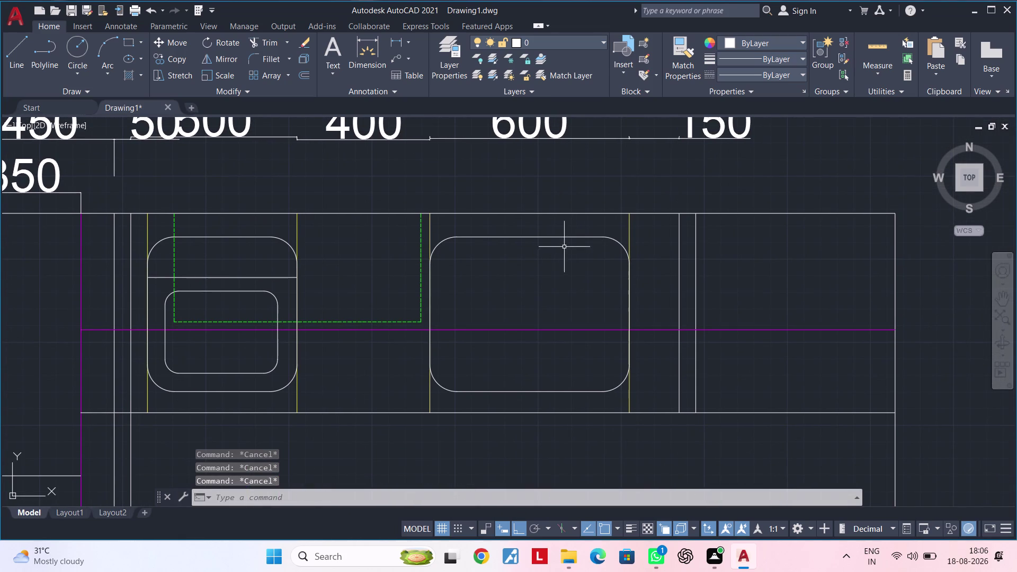
click(564, 236)
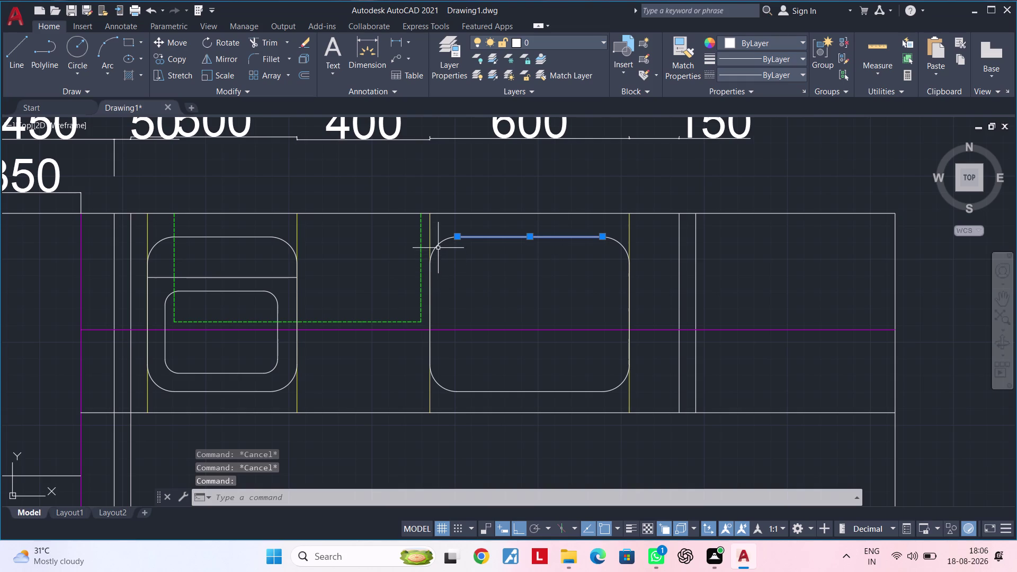
click(438, 248)
click(621, 245)
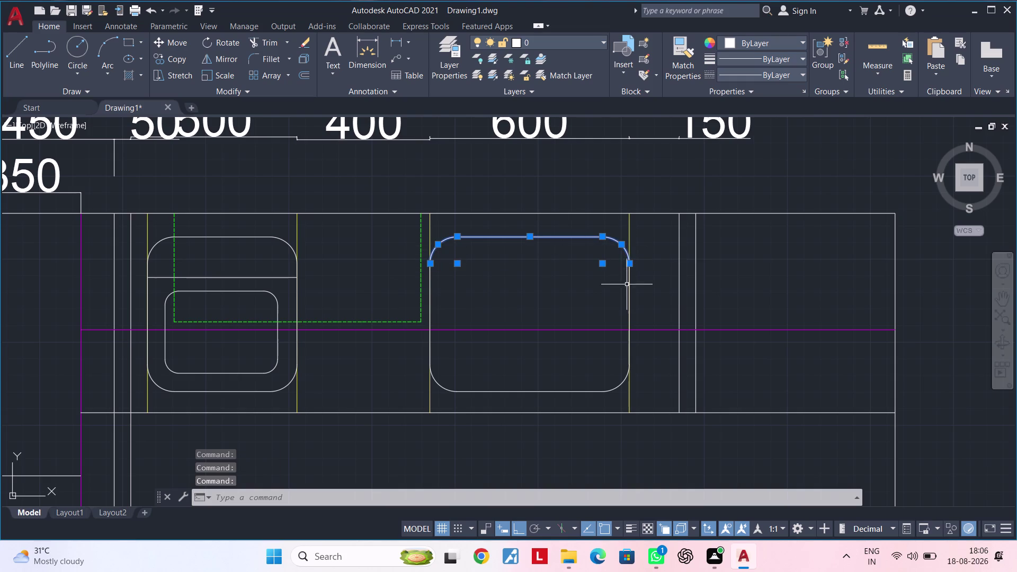
click(630, 287)
click(623, 379)
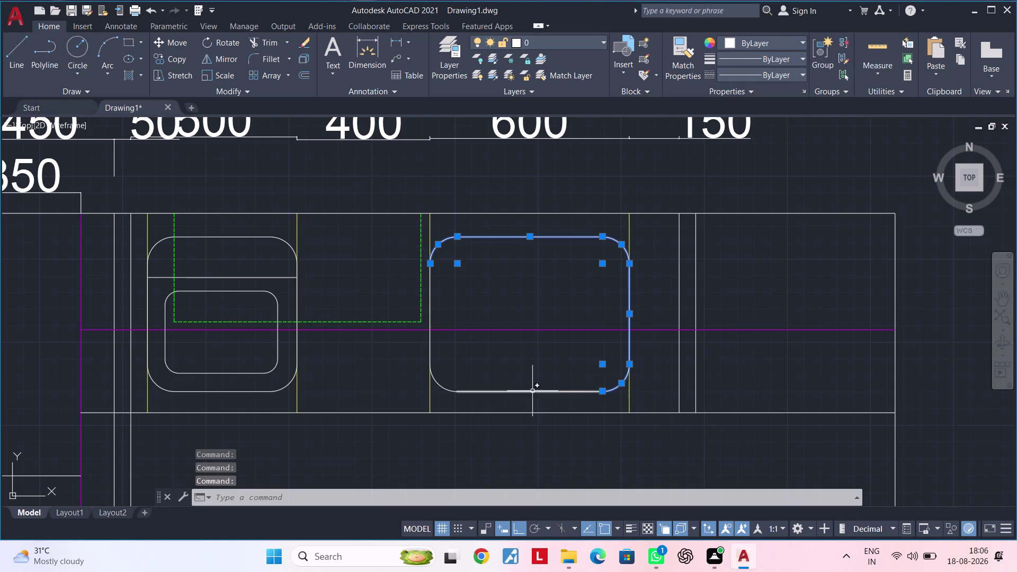
click(532, 391)
click(438, 381)
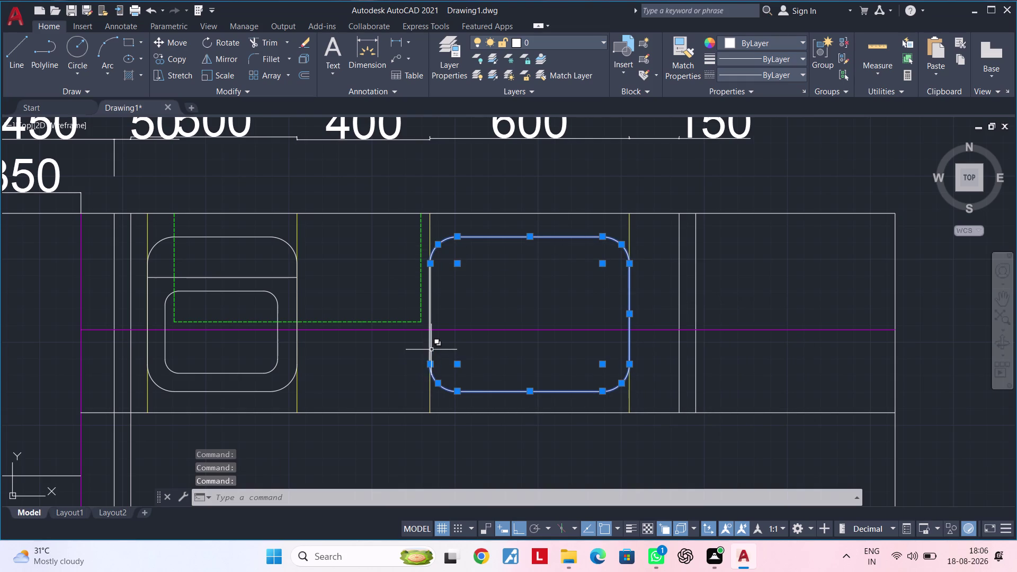
click(430, 348)
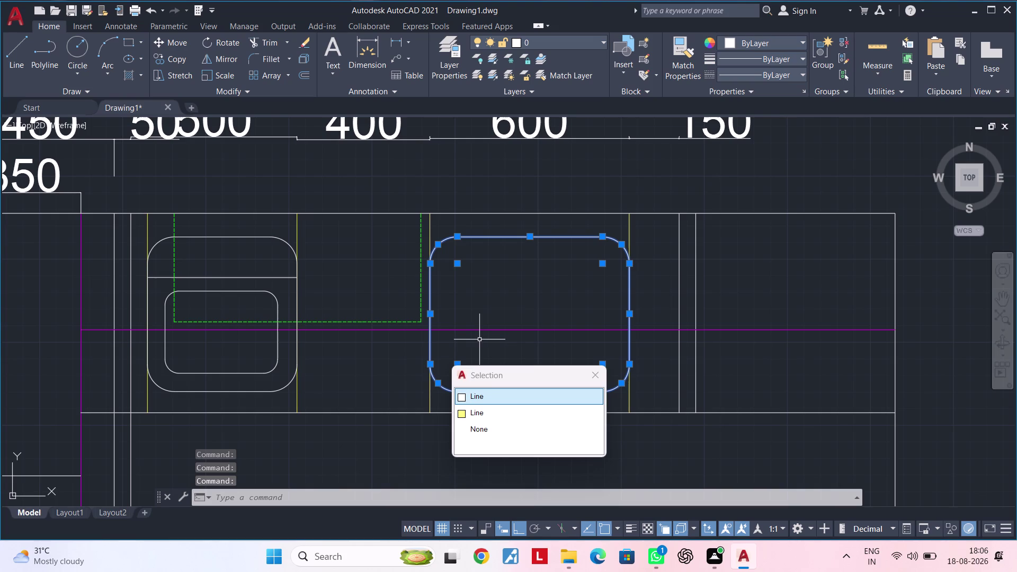
key(j)
key(space)
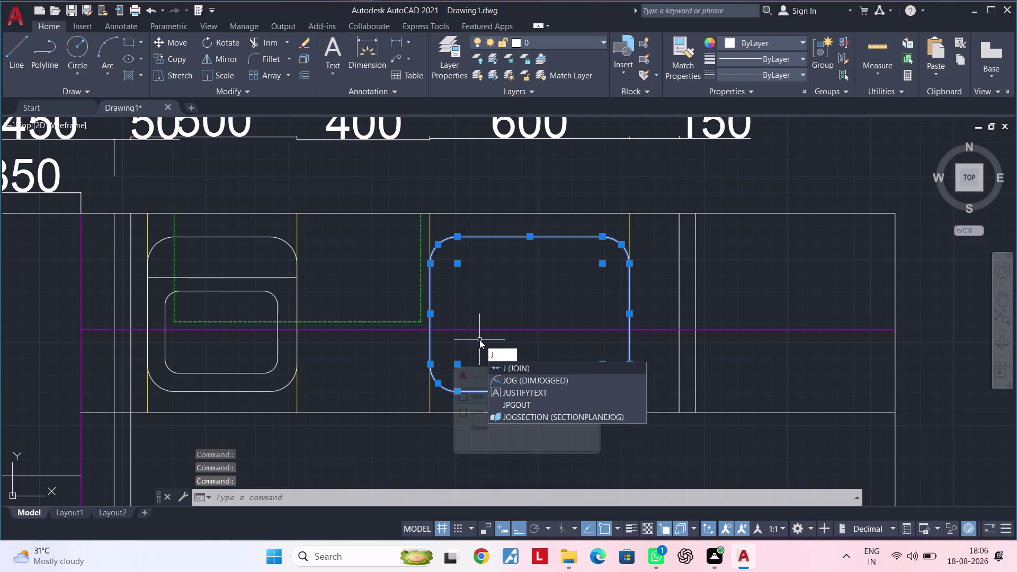
key(space)
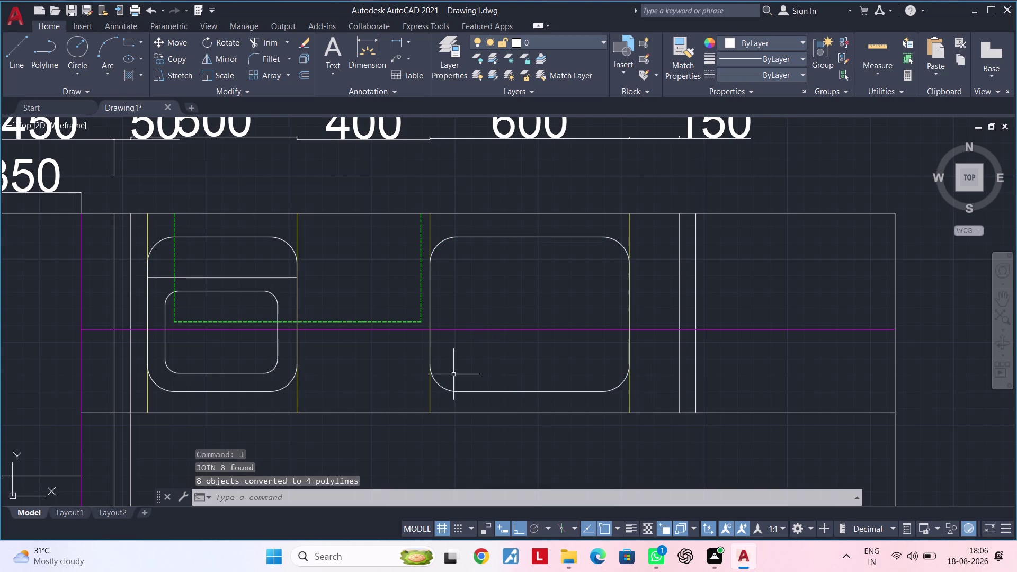
click(445, 388)
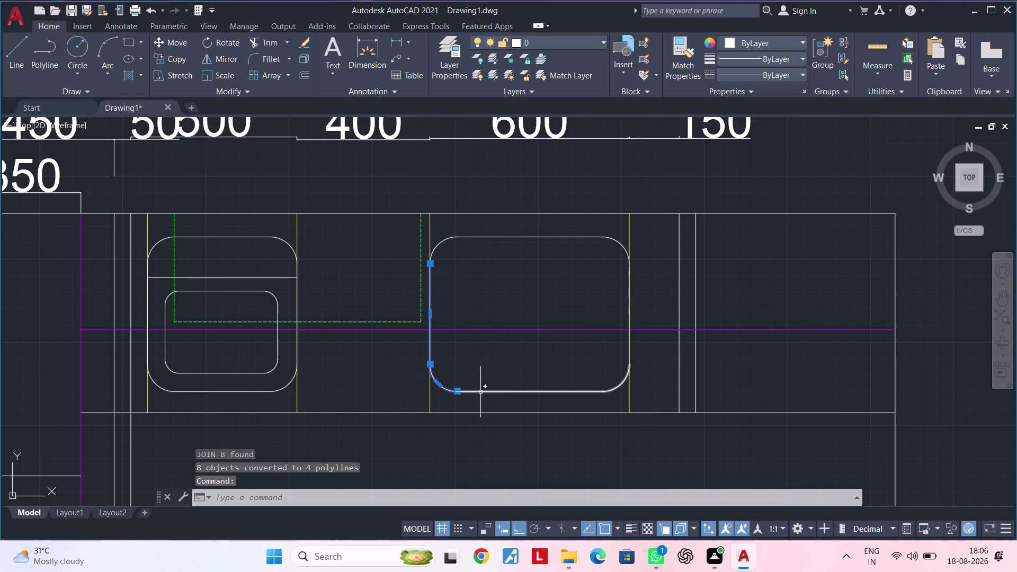
click(481, 392)
click(629, 342)
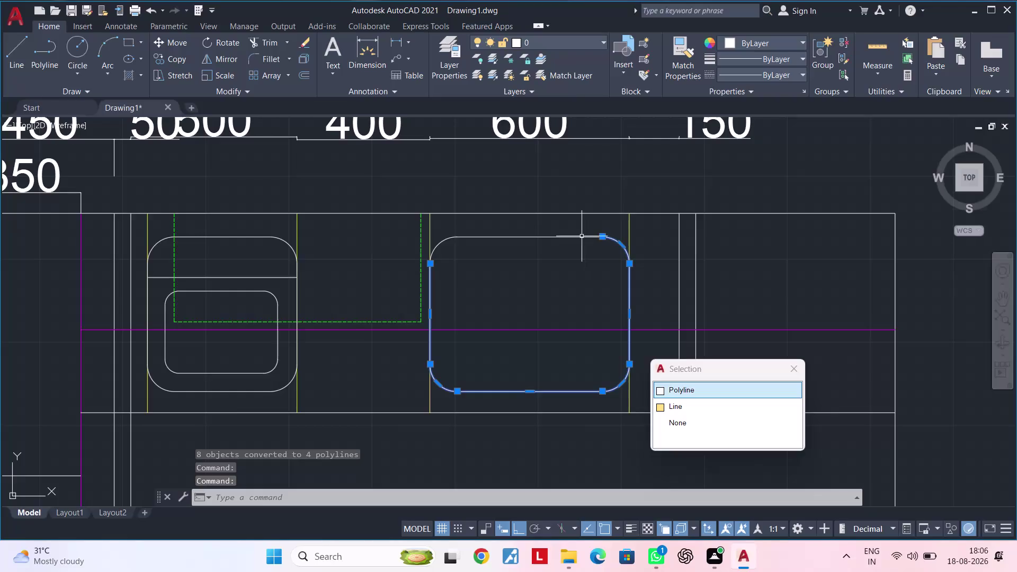
click(580, 233)
click(566, 246)
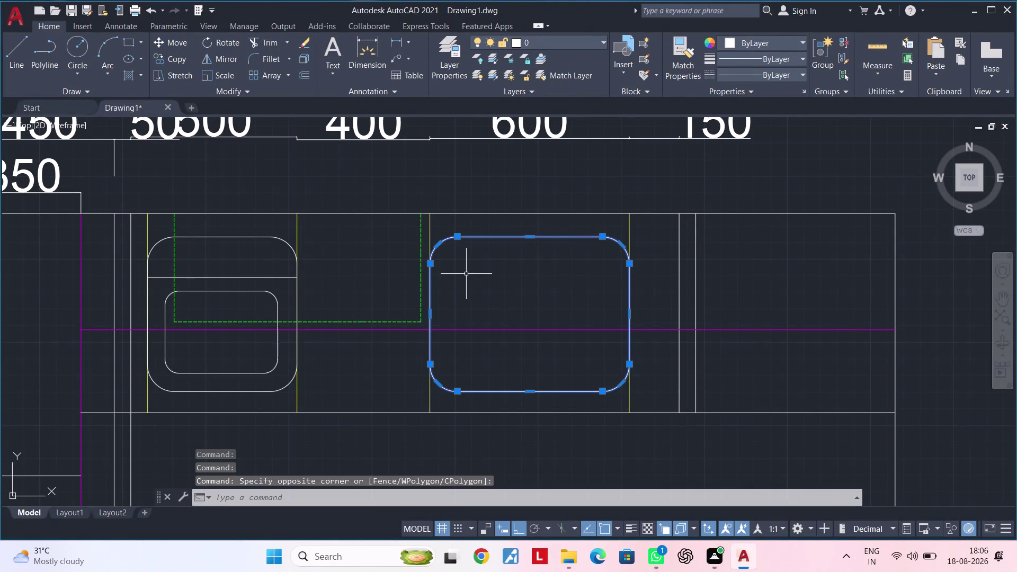
key(j)
key(space)
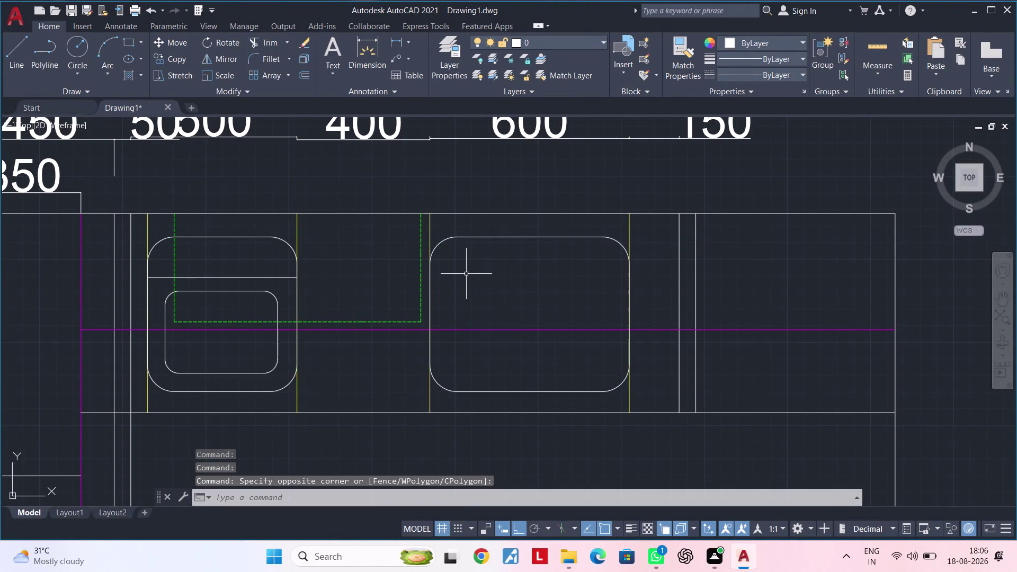
click(429, 310)
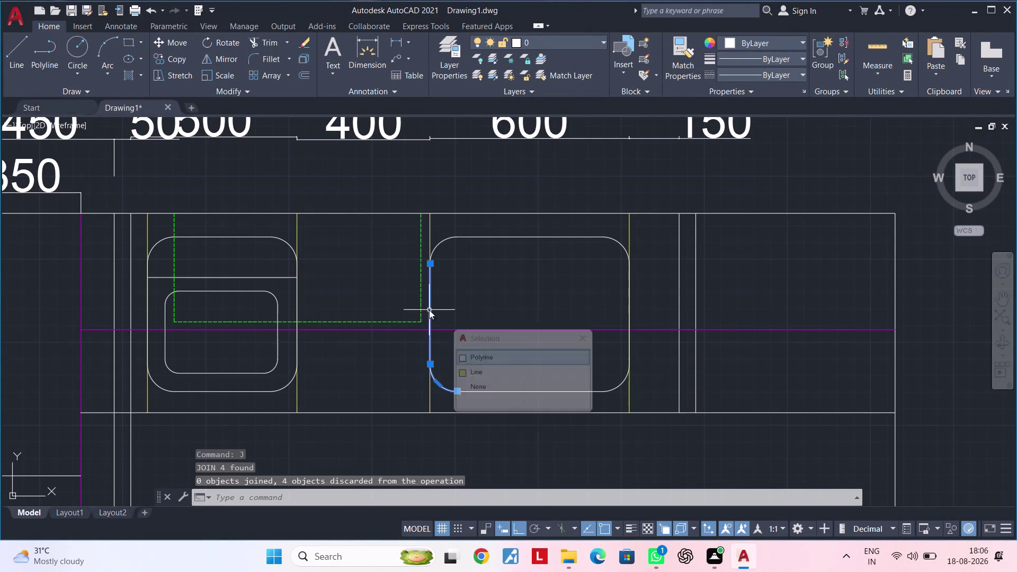
key(Escape)
scroll(up, 3)
scroll(up, 3)
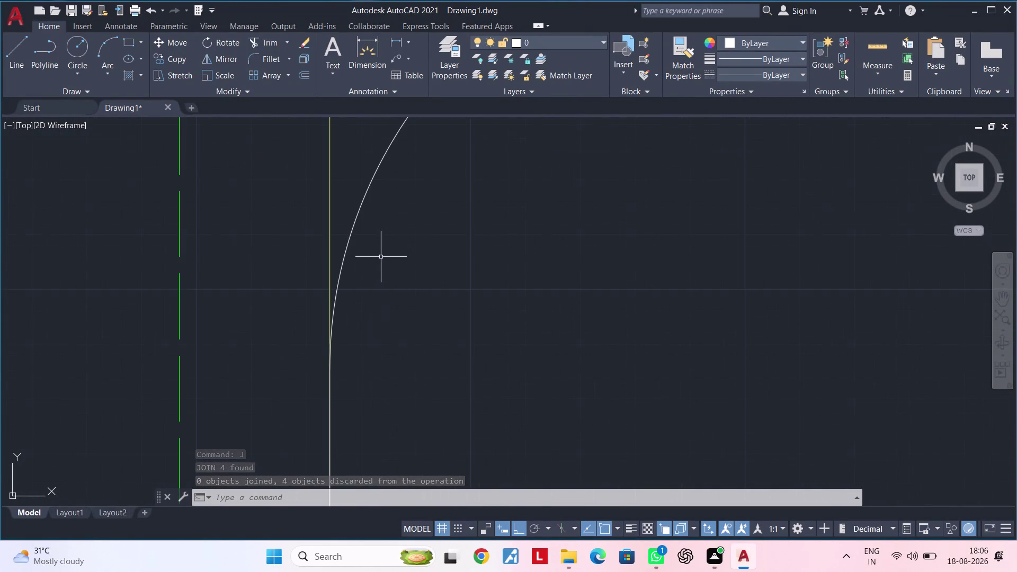
scroll(down, 3)
click(530, 231)
click(470, 292)
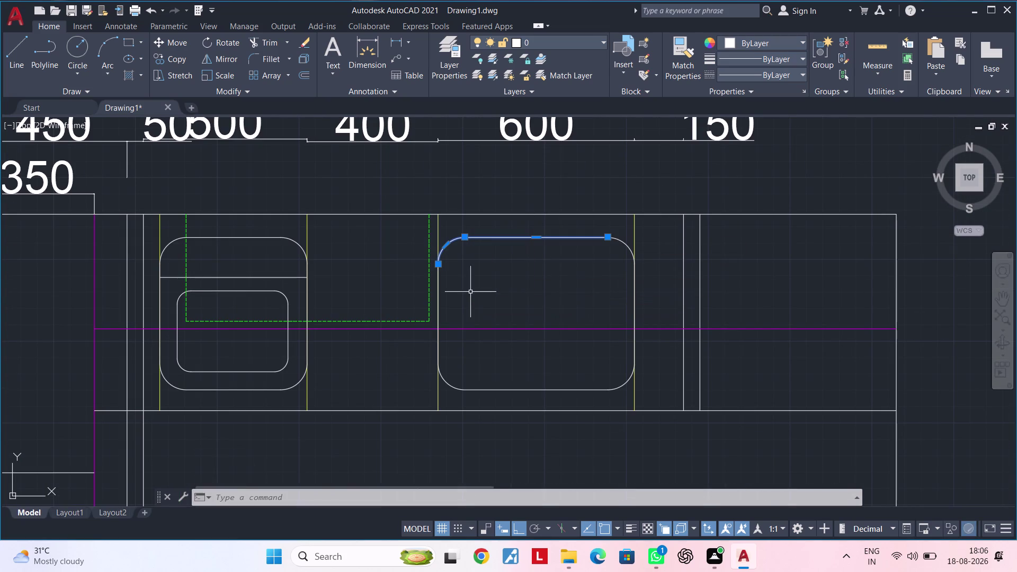
double_click(657, 249)
click(556, 302)
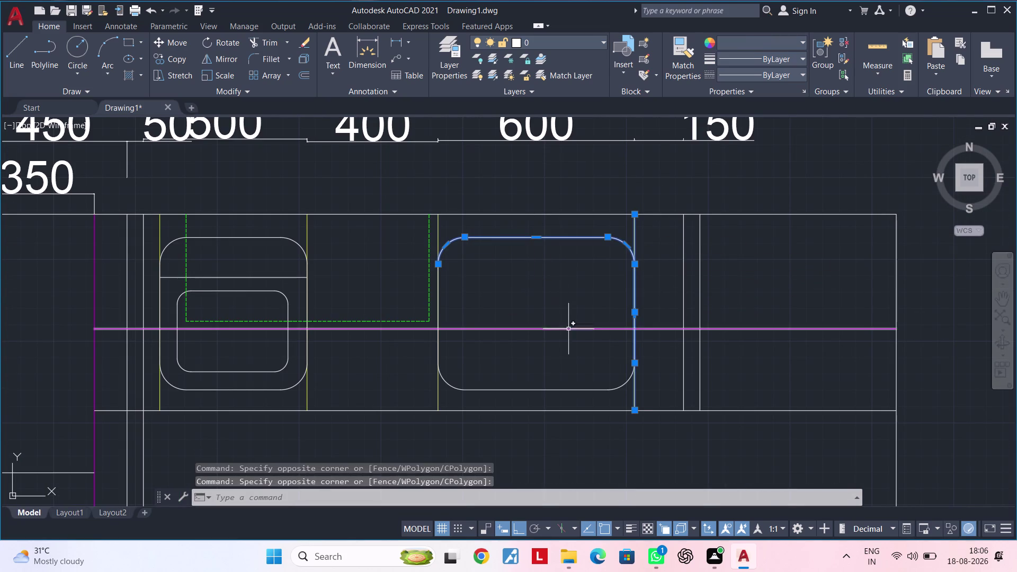
key(Escape)
key(Escape)
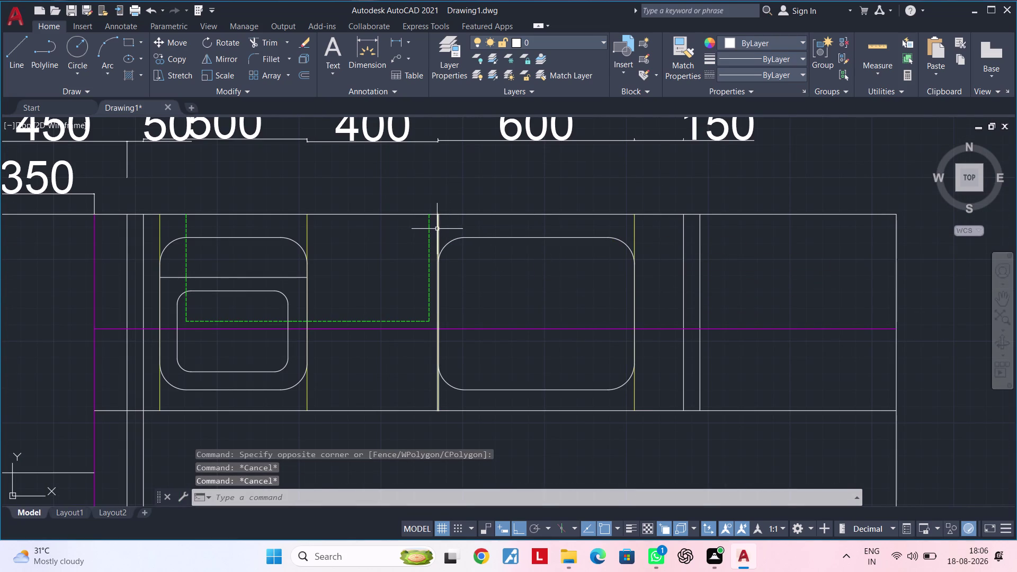
click(436, 229)
key(Escape)
key(Escape)
scroll(up, 3)
click(434, 231)
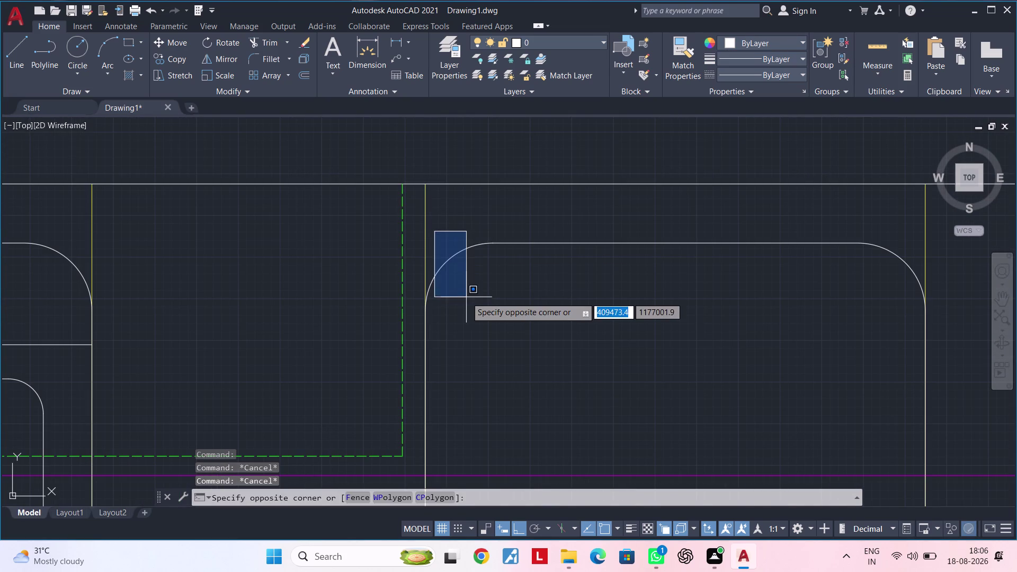
key(Escape)
click(415, 235)
scroll(down, 3)
middle_drag(617, 379, 568, 326)
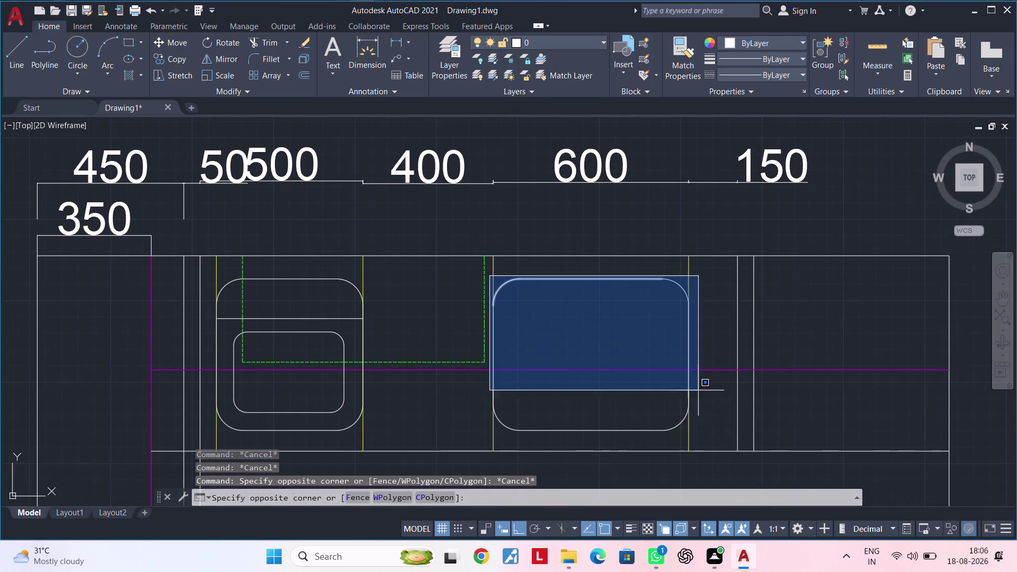
click(711, 444)
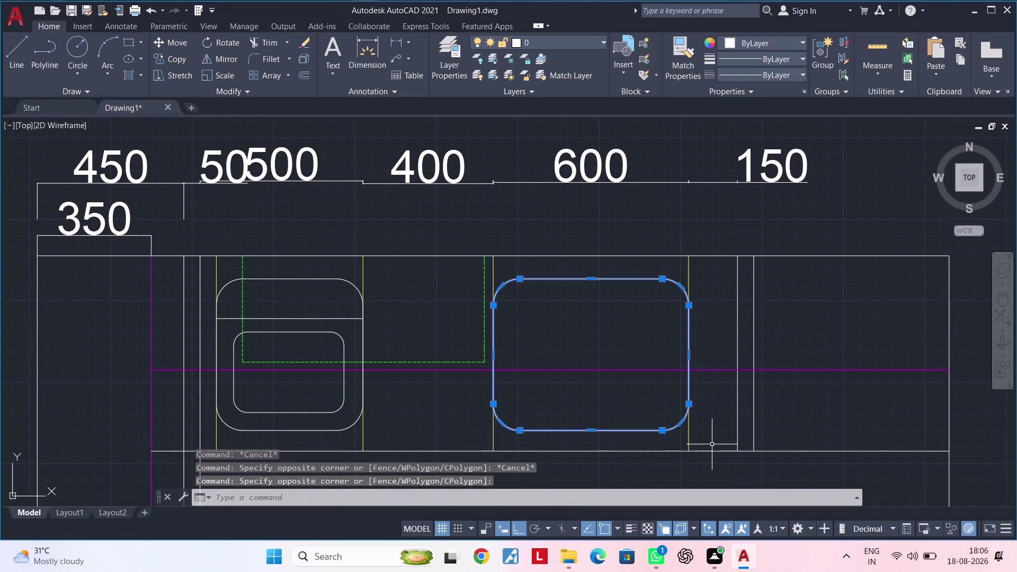
key(j)
key(space)
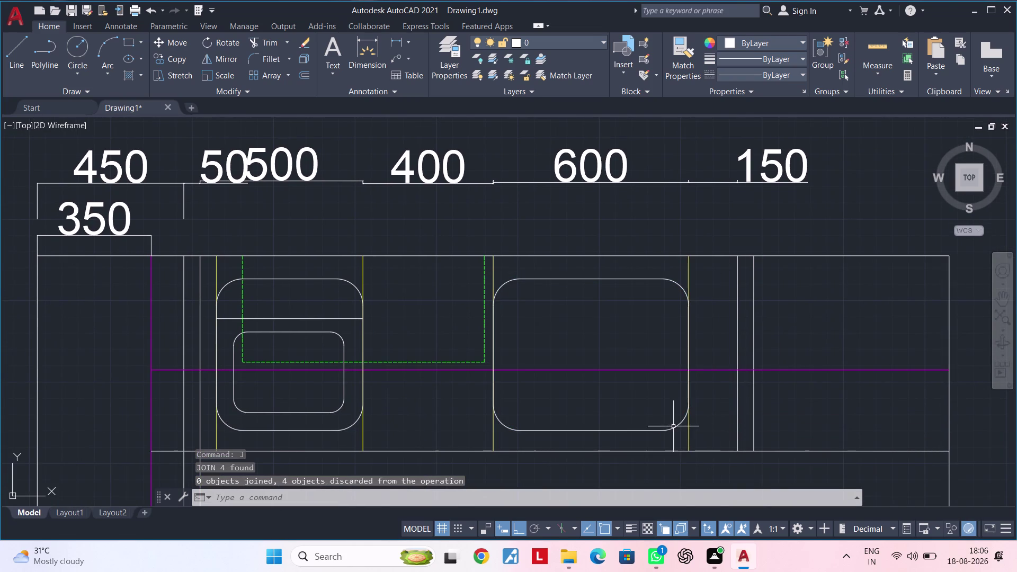
scroll(up, 3)
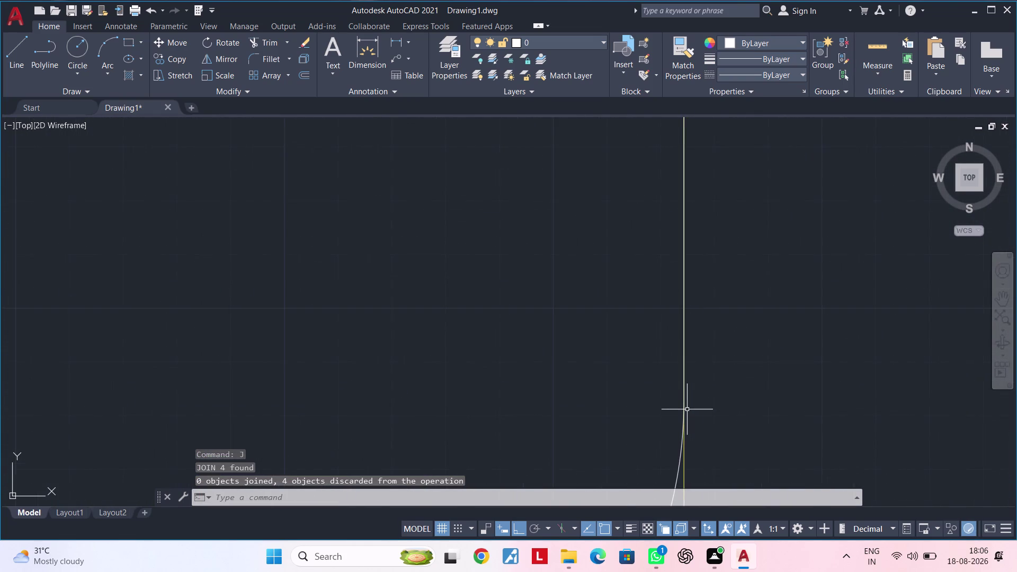
scroll(down, 3)
middle_drag(648, 350, 674, 342)
key(Escape)
key(Escape)
key(Escape)
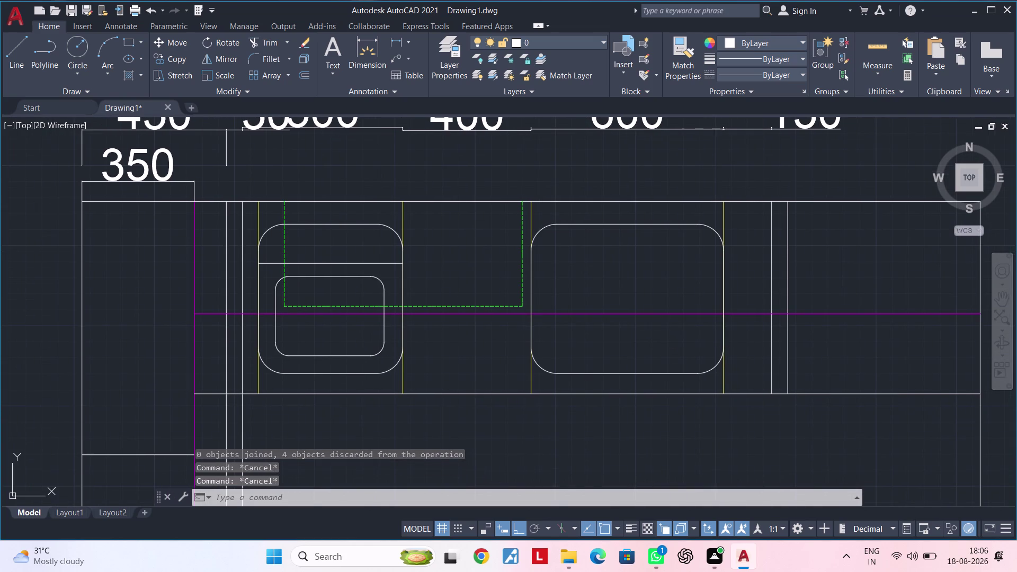
key(Escape)
middle_drag(637, 343, 622, 347)
key(Escape)
middle_drag(613, 340, 598, 353)
key(Escape)
key(Escape)
key(c)
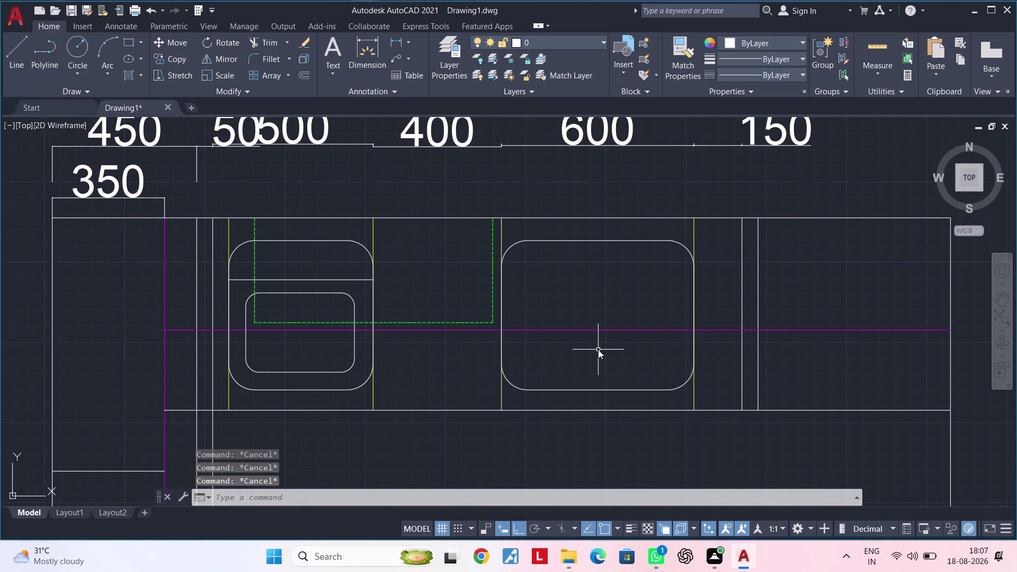
Draw the outer burner circle of radius 70 in the hob's upper-left.
key(space)
click(533, 280)
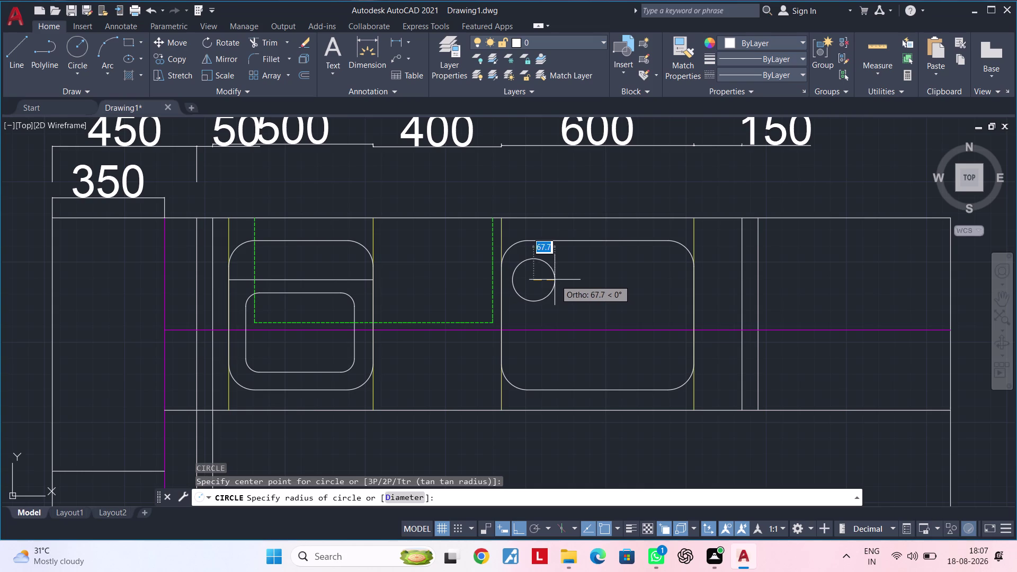
text(7)
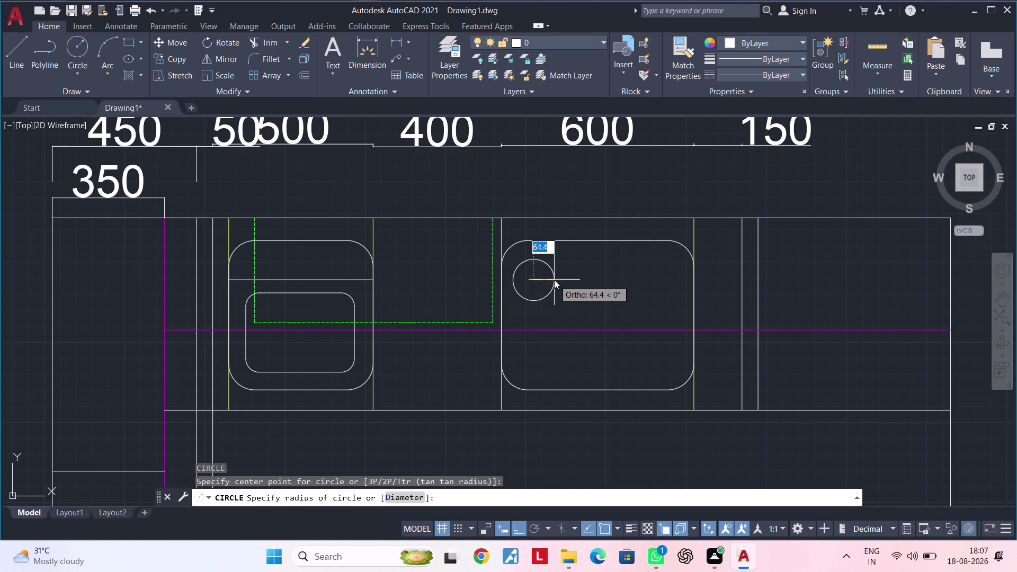
text(0)
key(Return)
key(Escape)
key(Escape)
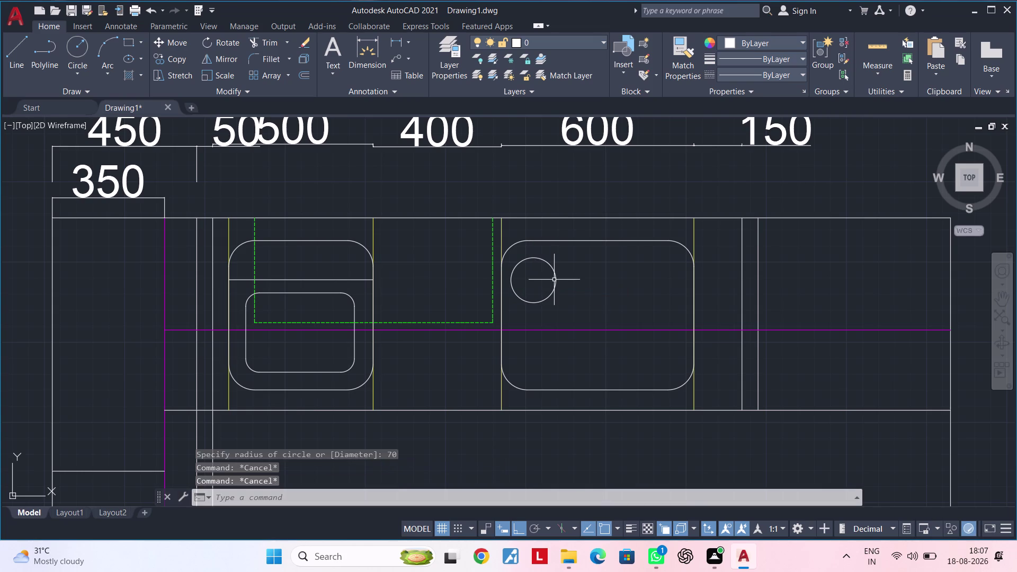
key(Escape)
Add concentric circles of radius 50 and 20 at the same burner centre.
key(c)
key(space)
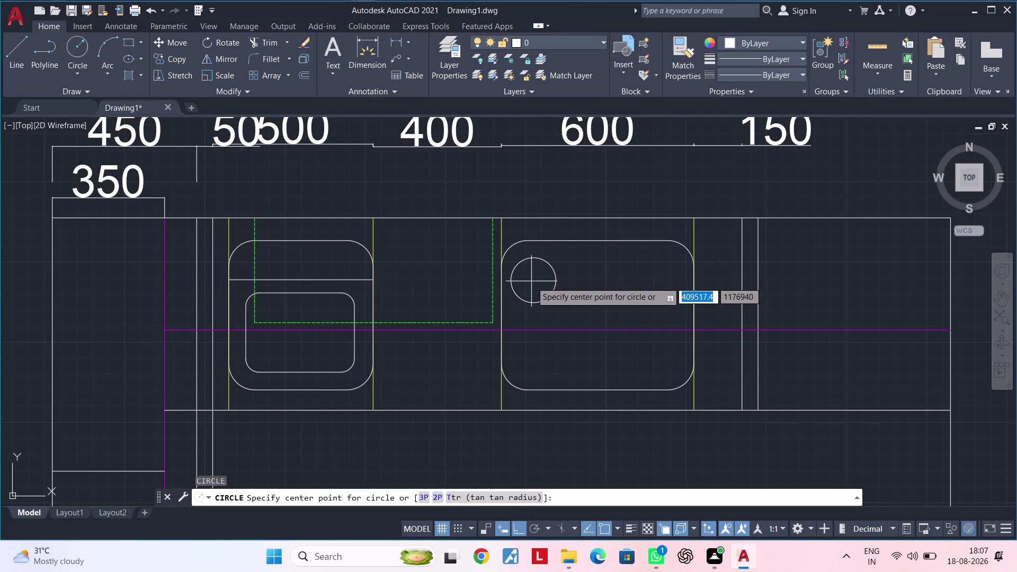
click(532, 282)
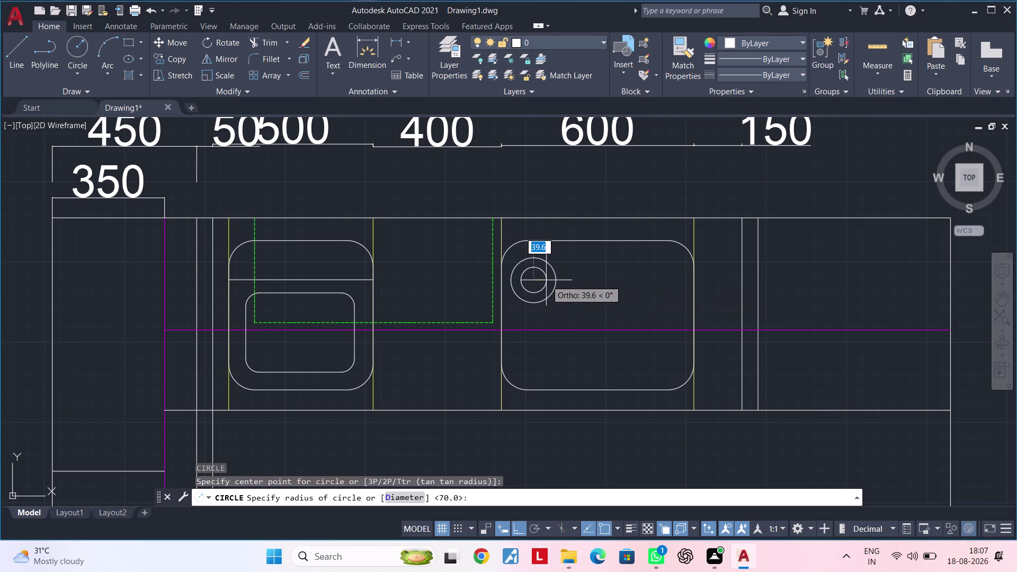
text(50)
key(Return)
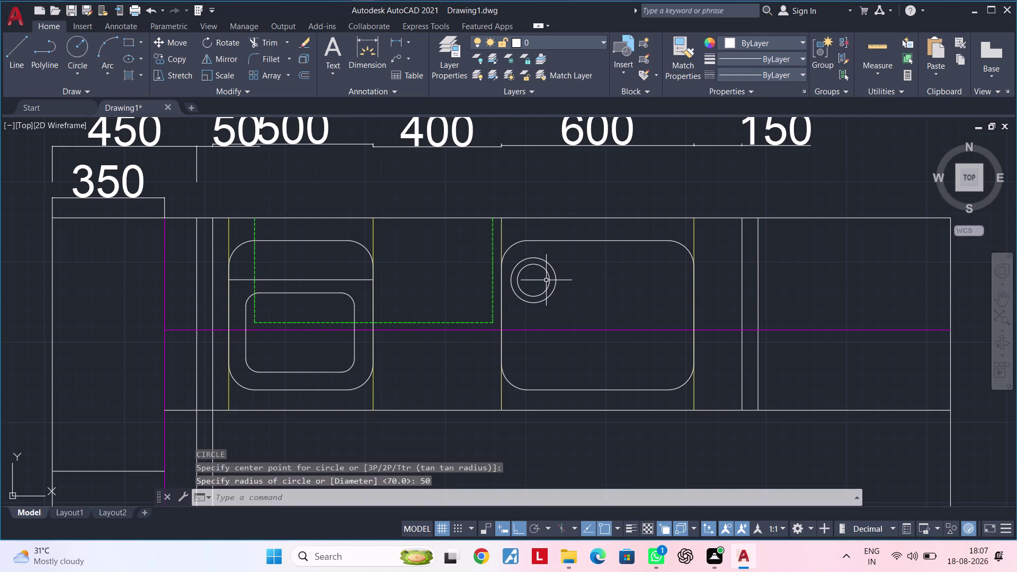
text(c)
key(space)
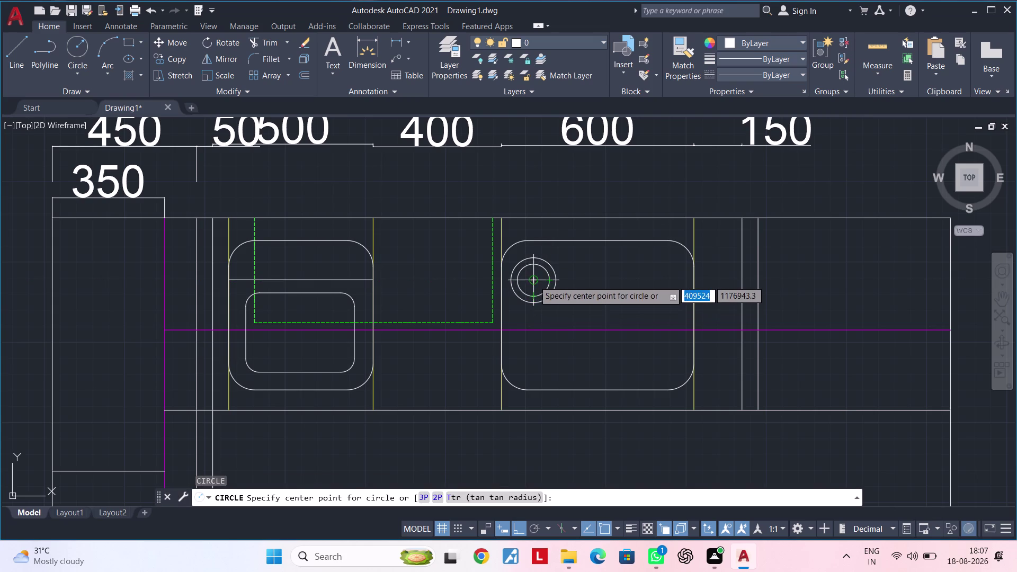
click(534, 280)
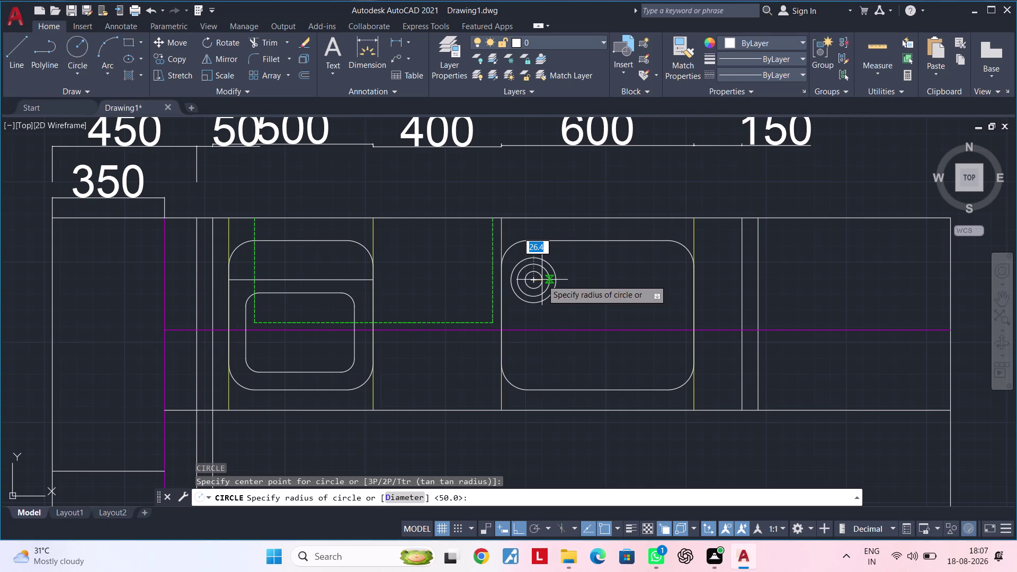
text(20)
key(Return)
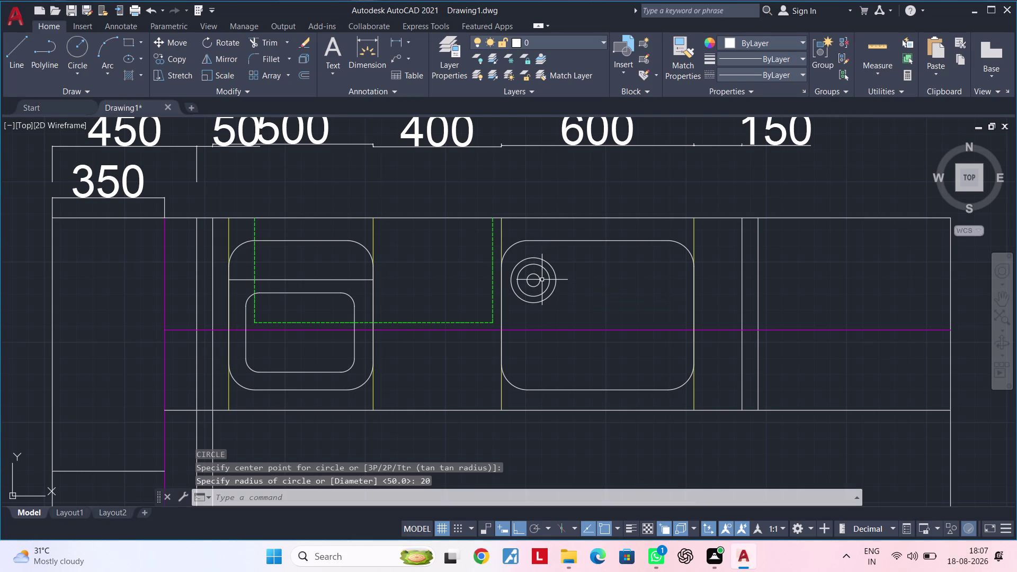
scroll(up, 3)
scroll(down, 3)
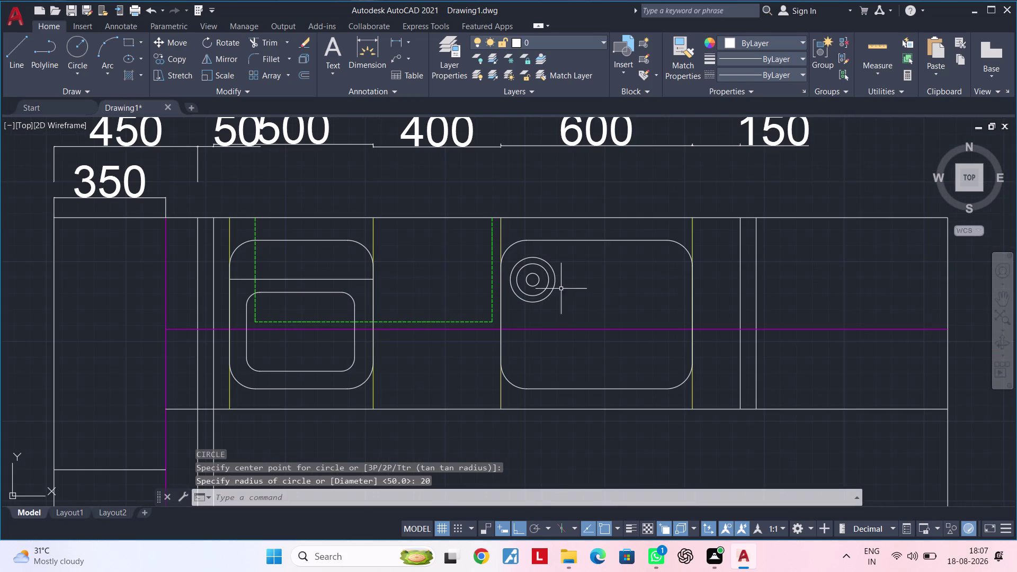
middle_drag(612, 303, 564, 307)
key(Escape)
key(Escape)
middle_drag(562, 306, 560, 329)
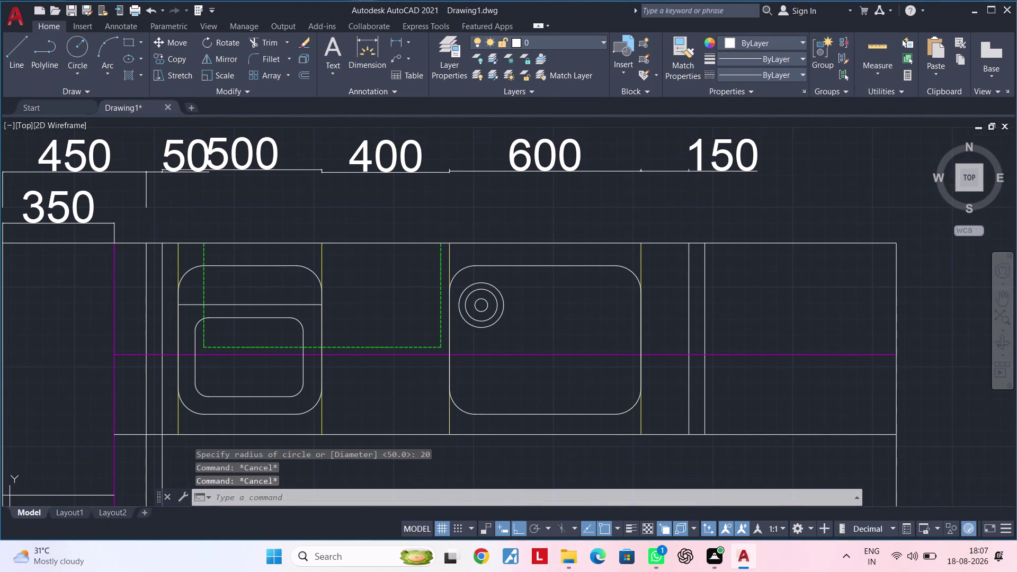
scroll(up, 3)
click(441, 281)
click(538, 378)
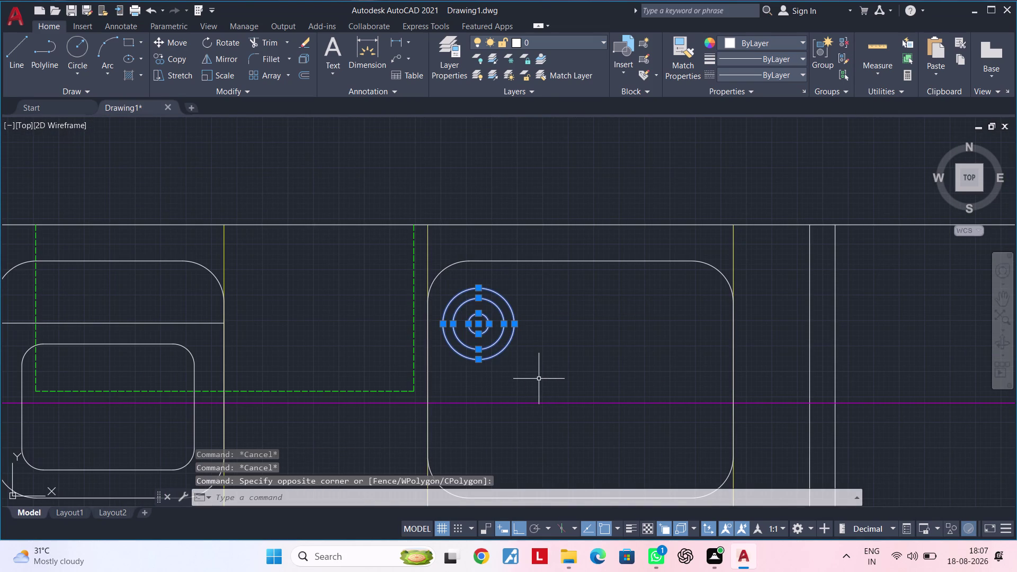
text(j)
key(space)
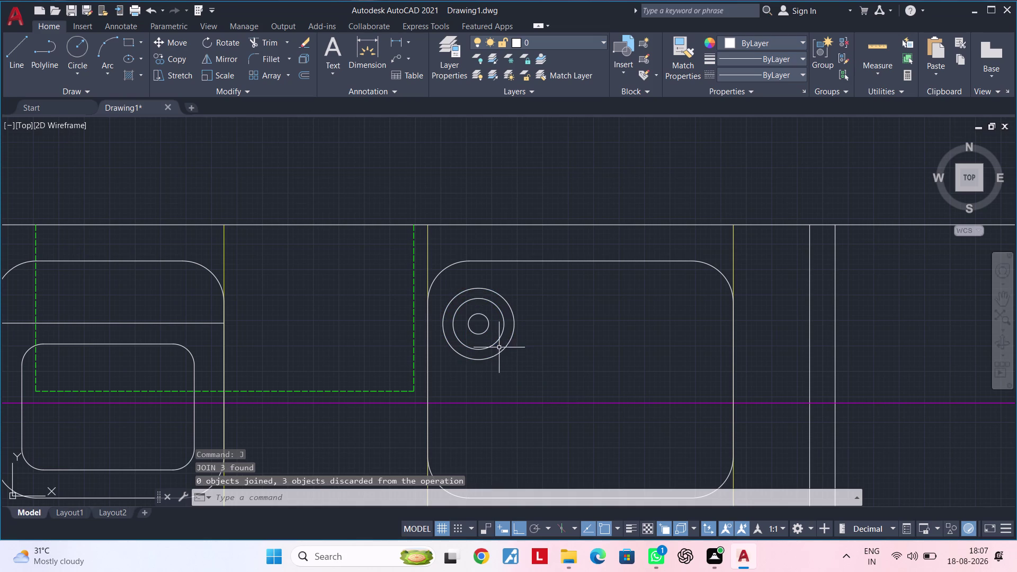
click(448, 284)
click(546, 382)
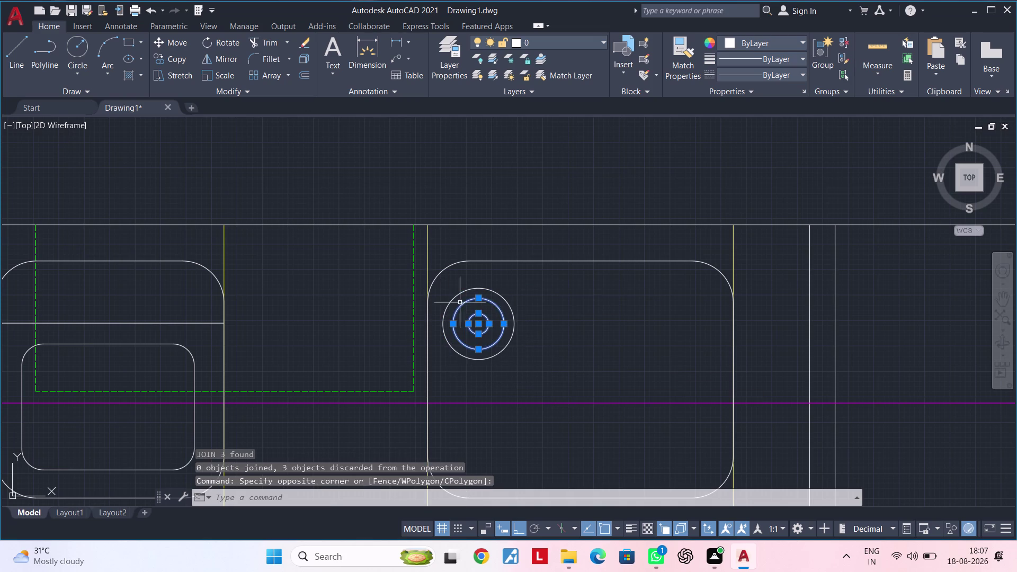
click(441, 292)
click(554, 360)
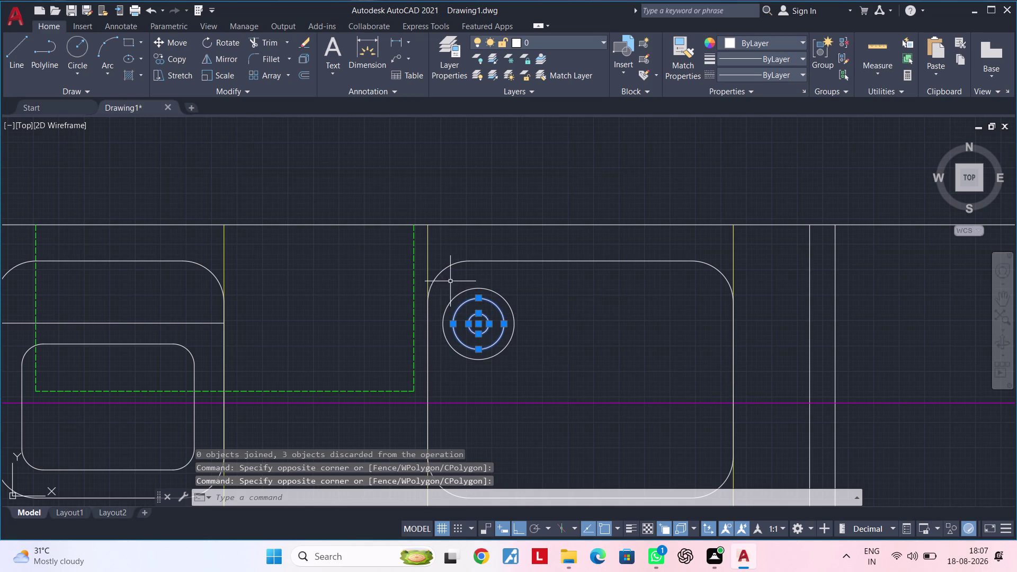
click(448, 280)
click(564, 371)
click(446, 281)
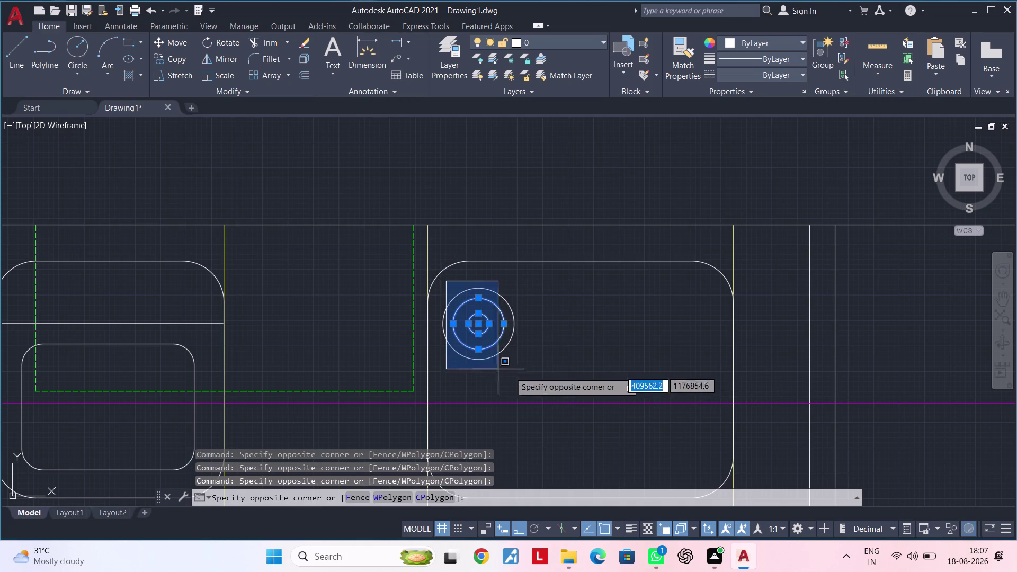
click(550, 373)
click(532, 274)
click(462, 367)
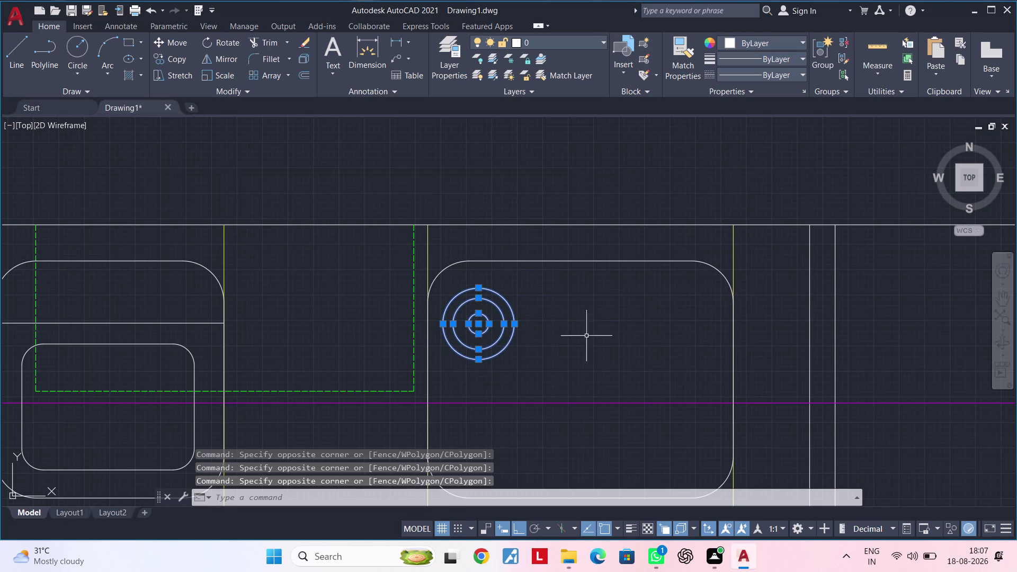
middle_drag(603, 335, 567, 335)
text(mi)
Mirror the burner about the hob's vertical centre line, keeping the original.
key(space)
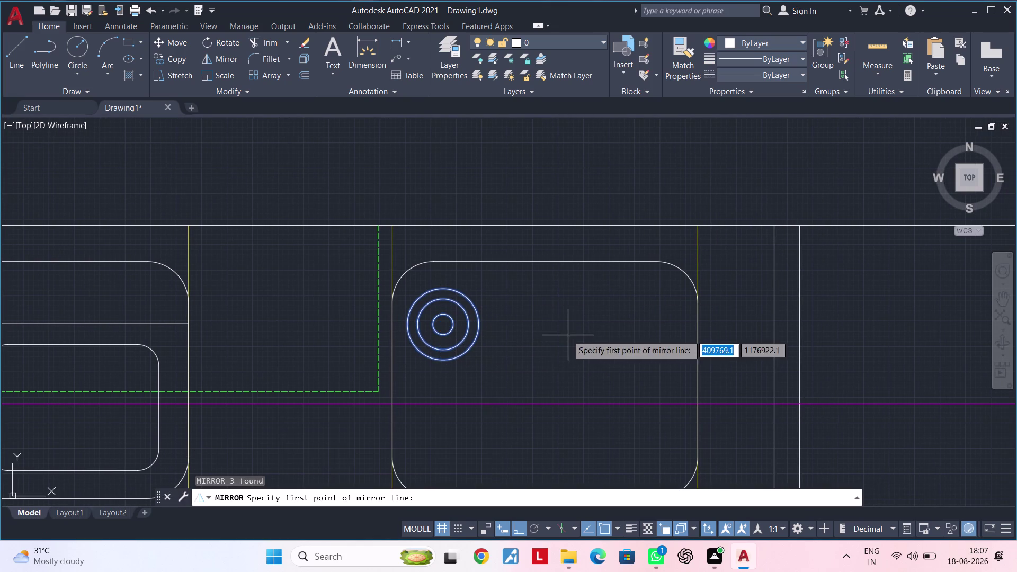
click(546, 258)
click(547, 392)
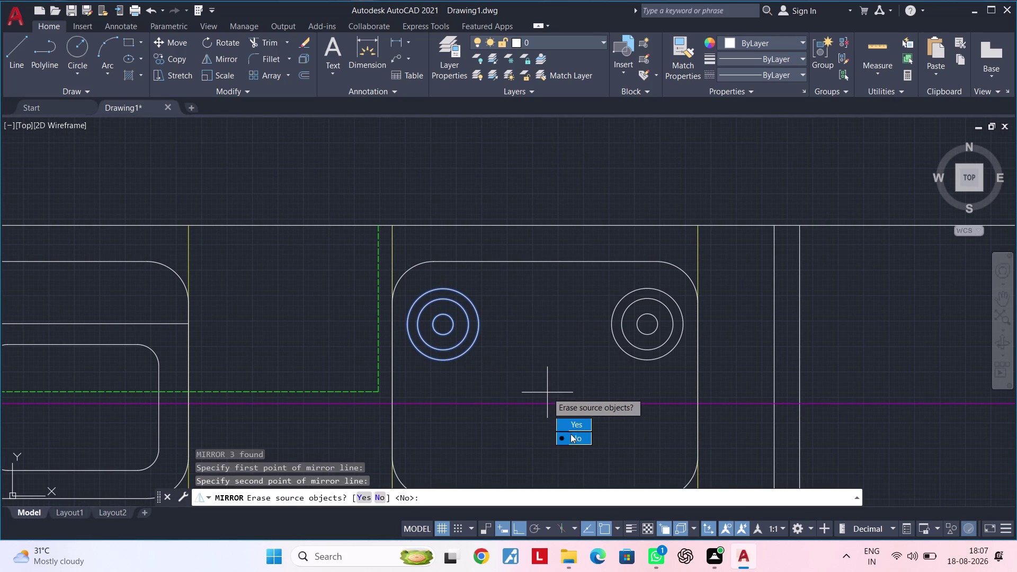
drag(570, 439, 547, 392)
middle_drag(551, 342, 562, 296)
middle_drag(550, 297, 558, 291)
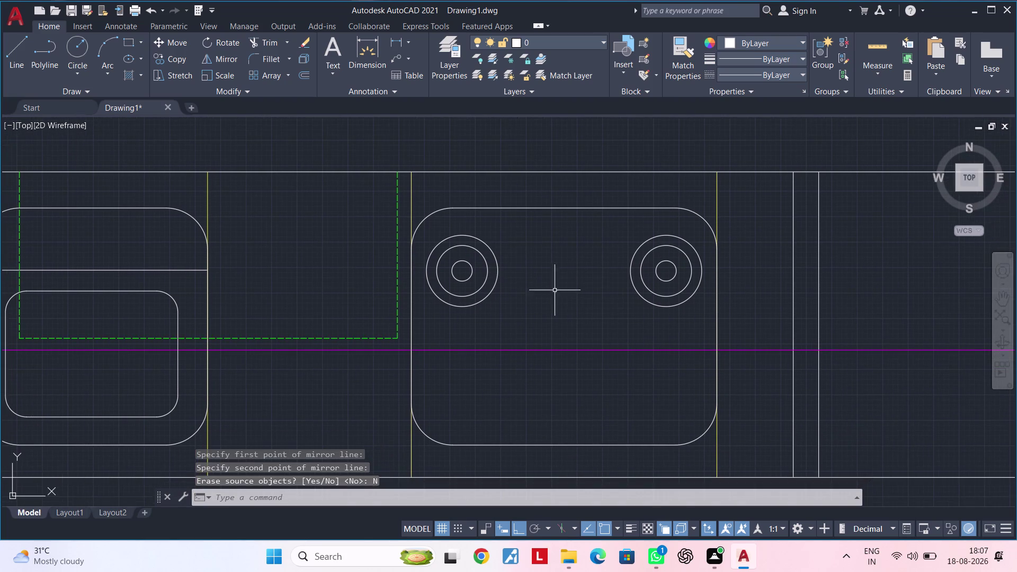
scroll(up, 3)
Copy the upper-left burner straight down to the hob's lower-left.
click(524, 207)
click(409, 340)
middle_drag(571, 328, 571, 328)
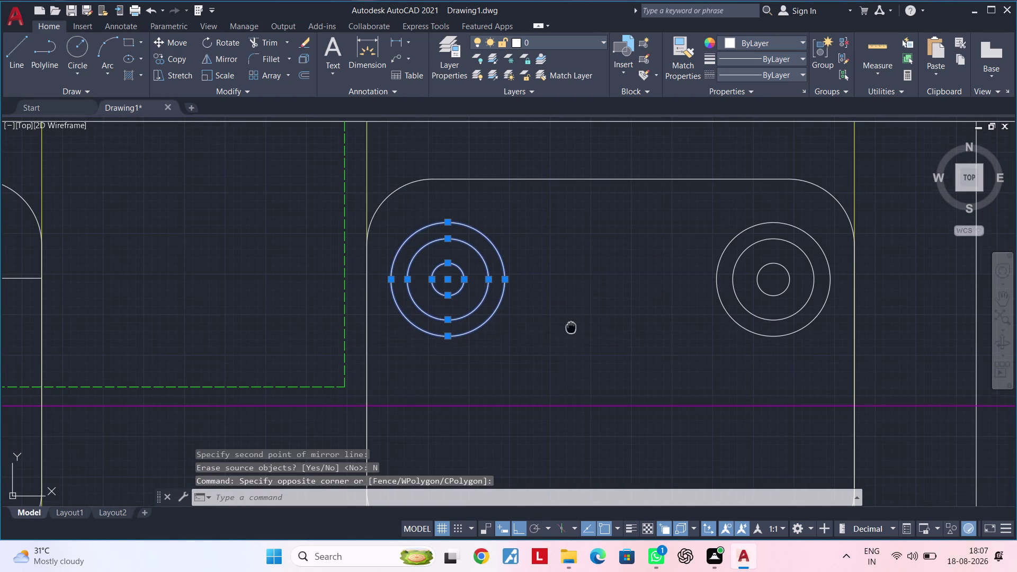
middle_drag(571, 327, 571, 296)
key(c)
text(o)
key(space)
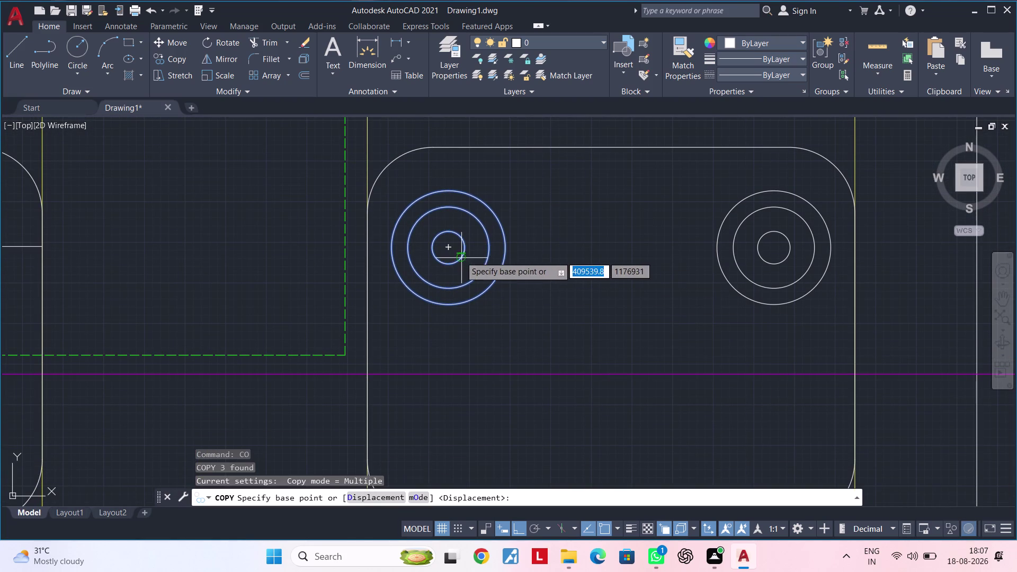
click(447, 246)
middle_drag(457, 370, 460, 236)
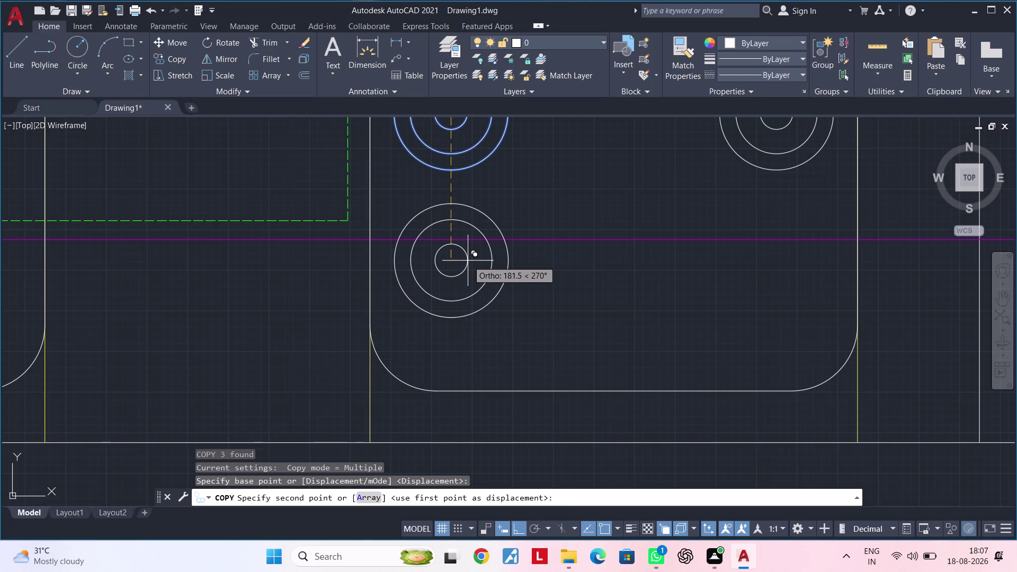
middle_drag(468, 261, 467, 289)
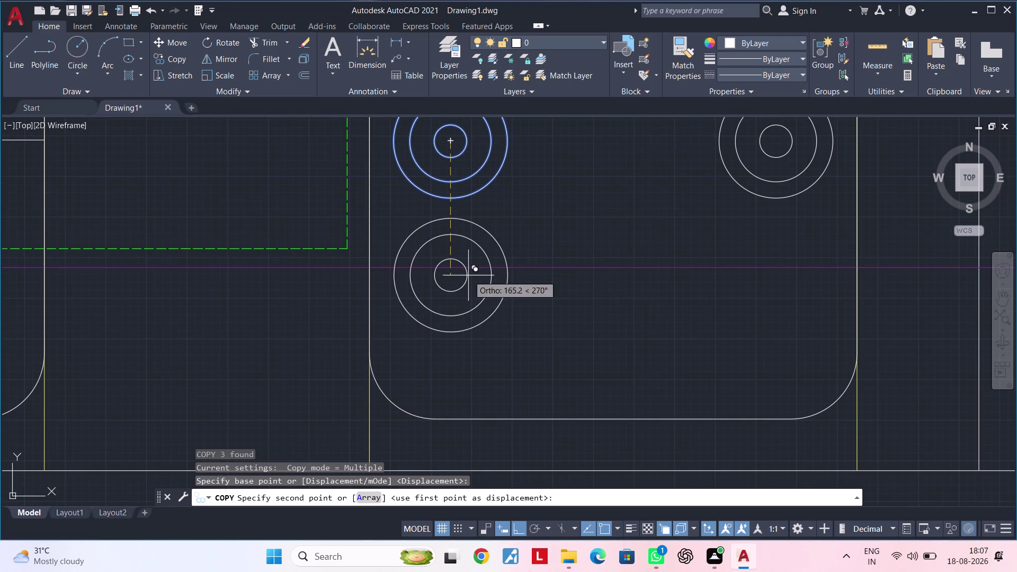
click(468, 276)
middle_drag(717, 324, 621, 360)
key(Escape)
key(Escape)
key(Escape)
key(Escape)
key(Escape)
key(c)
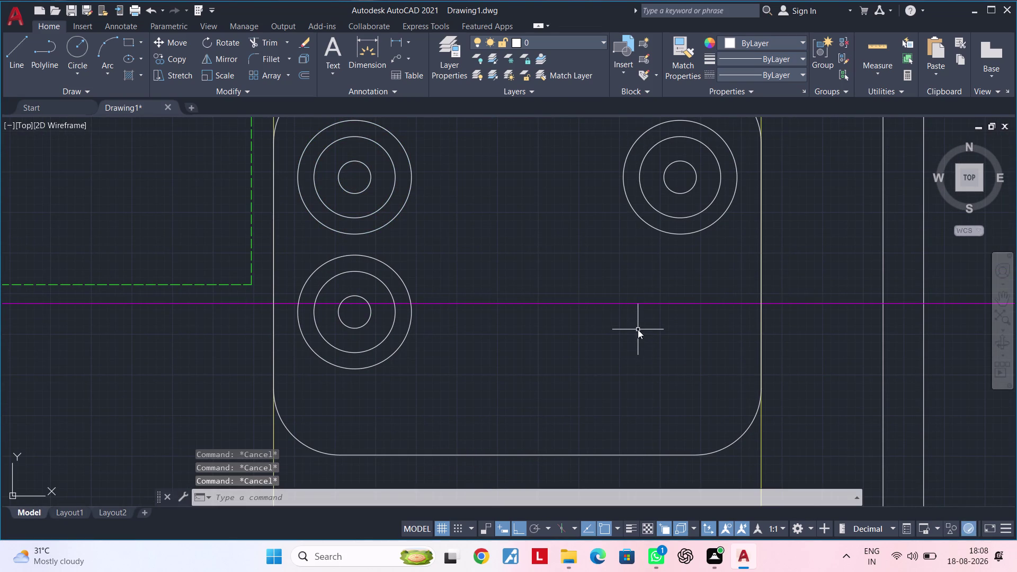
key(space)
Draw radius 80 and 40 circles at the lower-right burner centre.
click(633, 304)
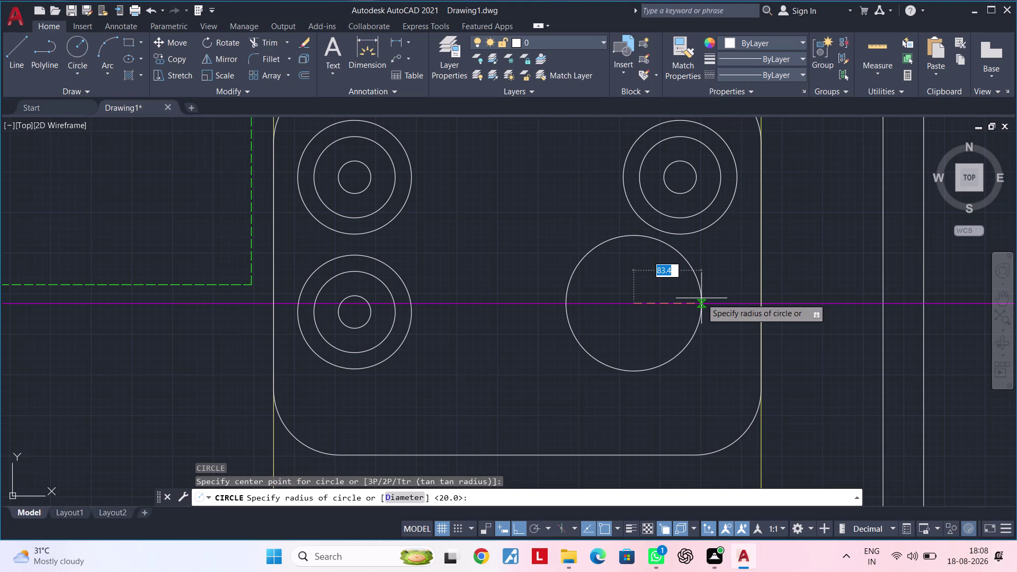
text(80)
key(Return)
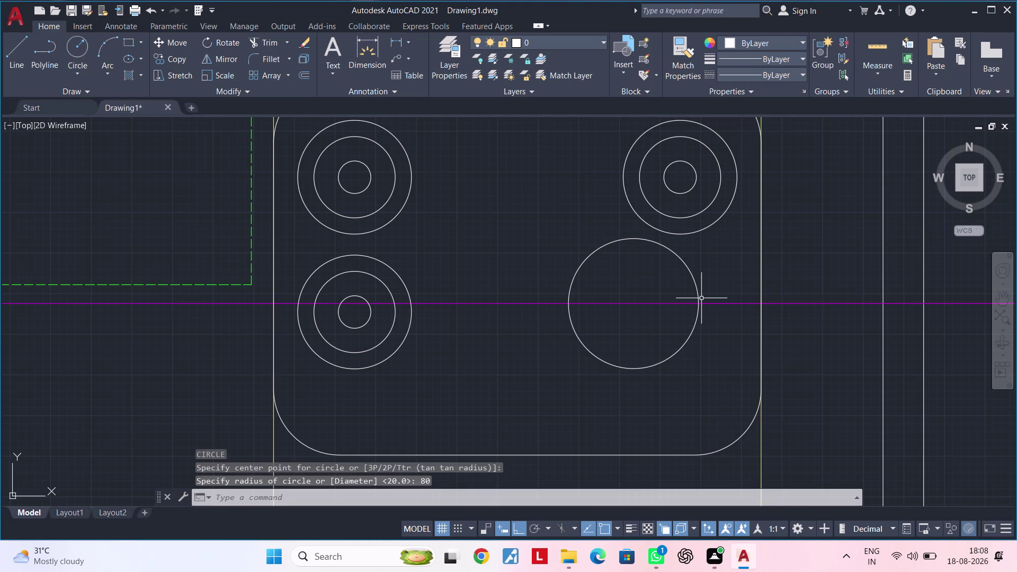
key(Escape)
key(Escape)
text(c)
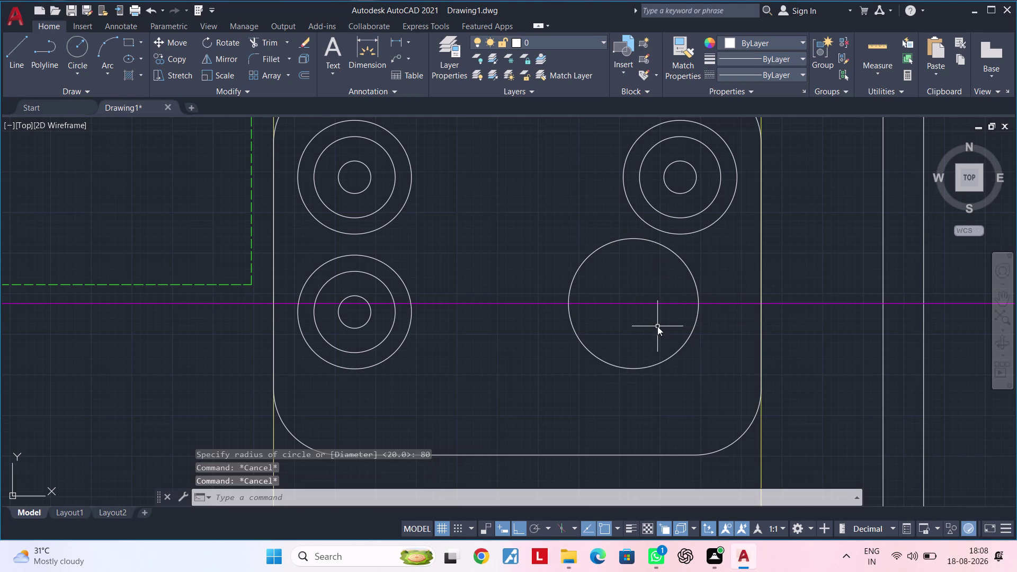
key(space)
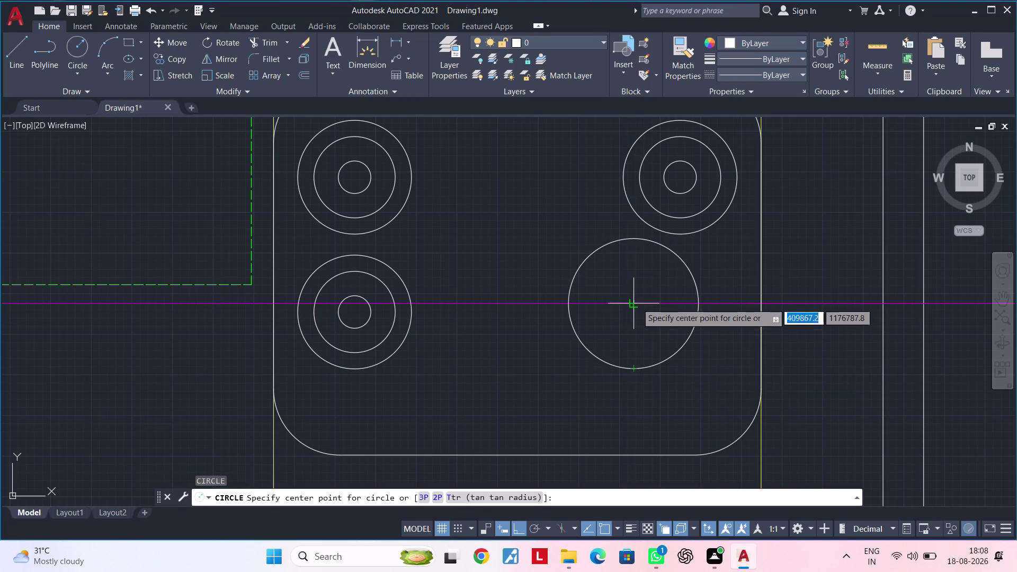
click(637, 302)
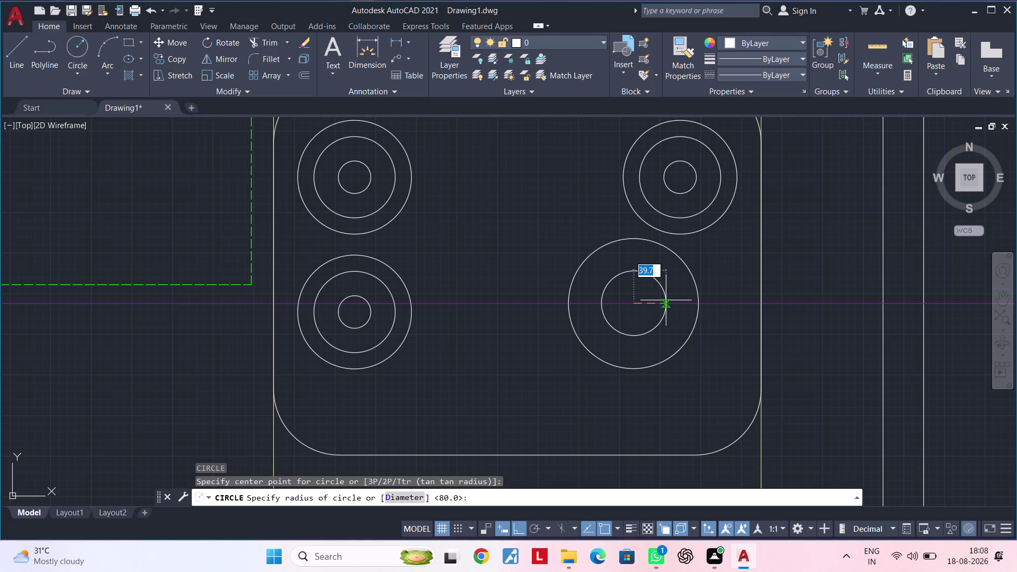
text(40)
key(Return)
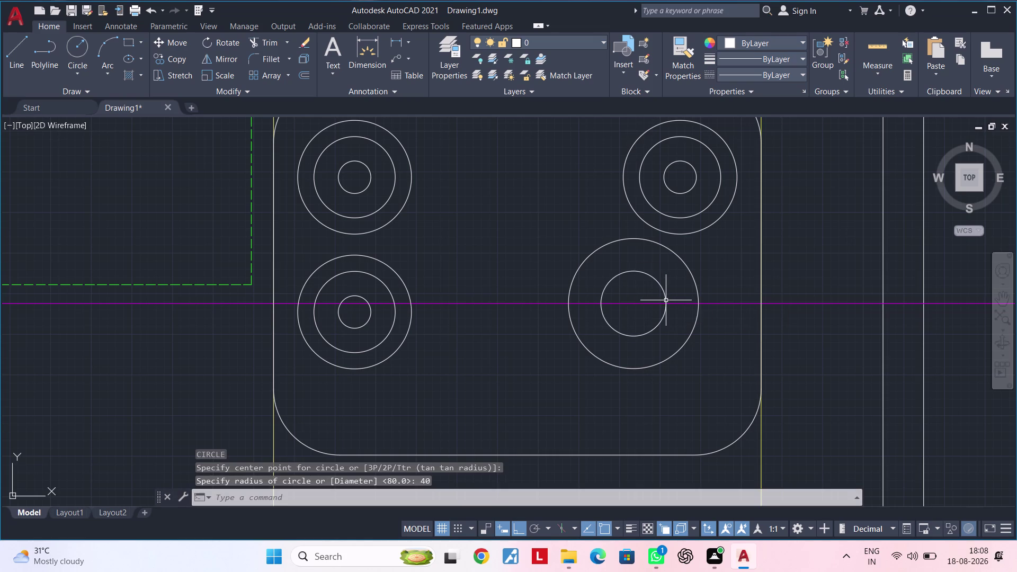
middle_drag(654, 330, 636, 340)
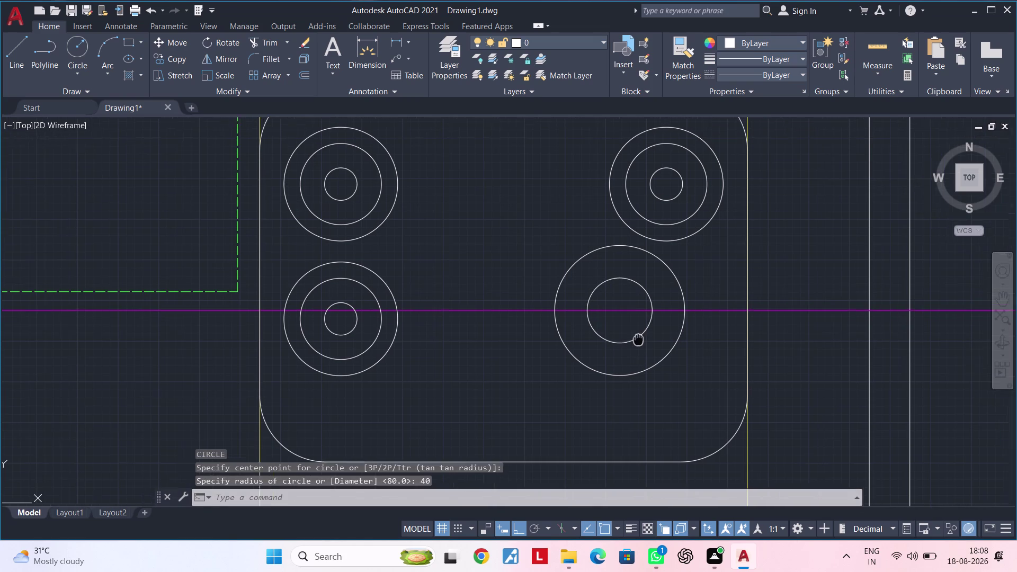
middle_drag(636, 340, 624, 343)
Add concentric radius 60 and 20 circles to the lower-right burner.
key(c)
key(space)
click(606, 315)
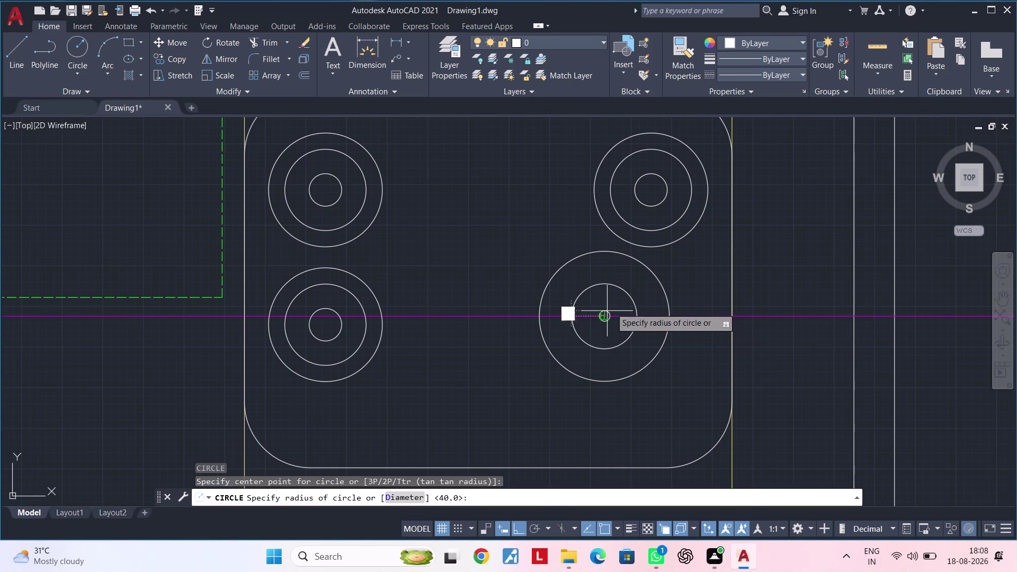
text(60)
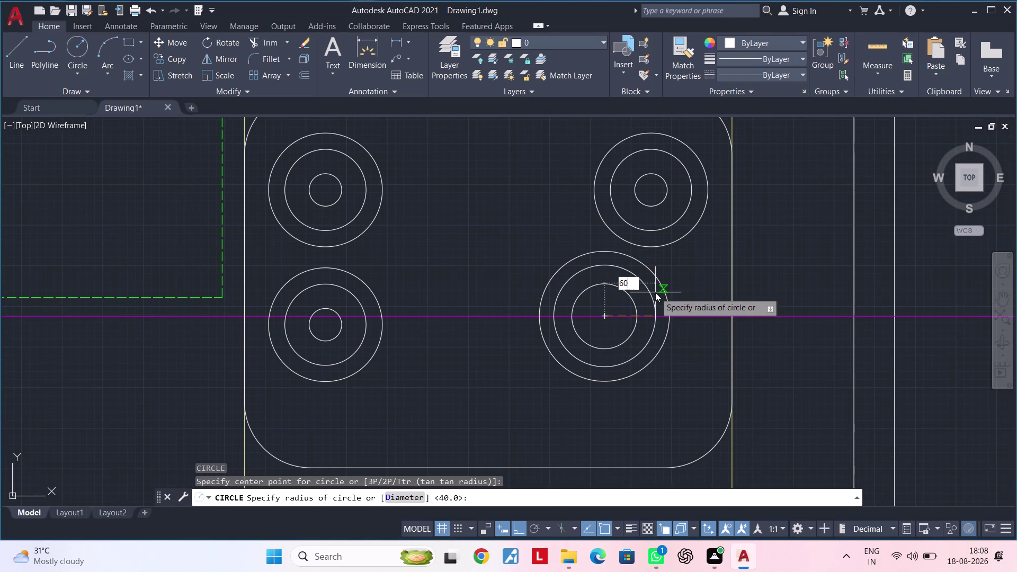
key(Return)
text(c)
key(space)
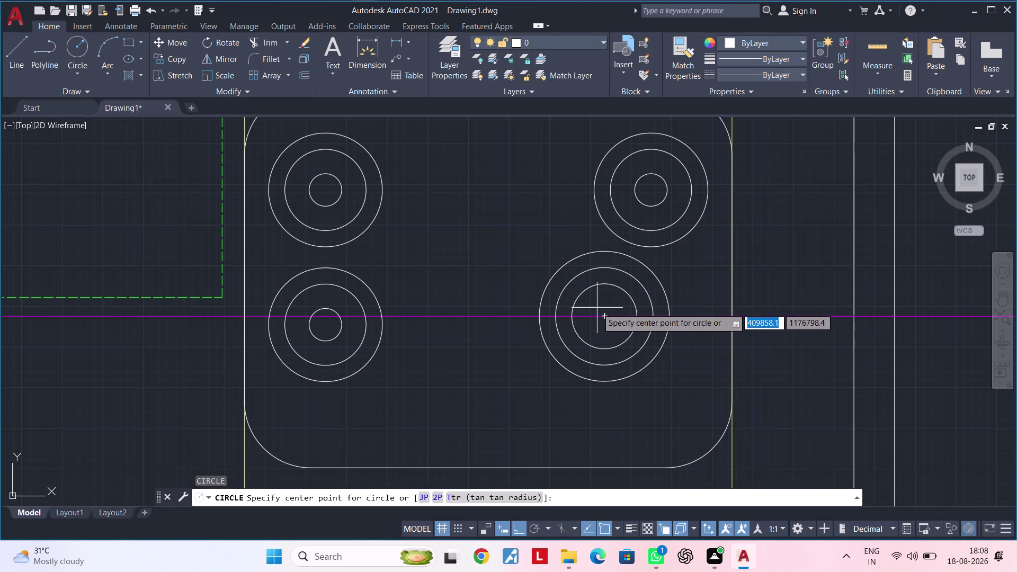
click(605, 316)
text(20)
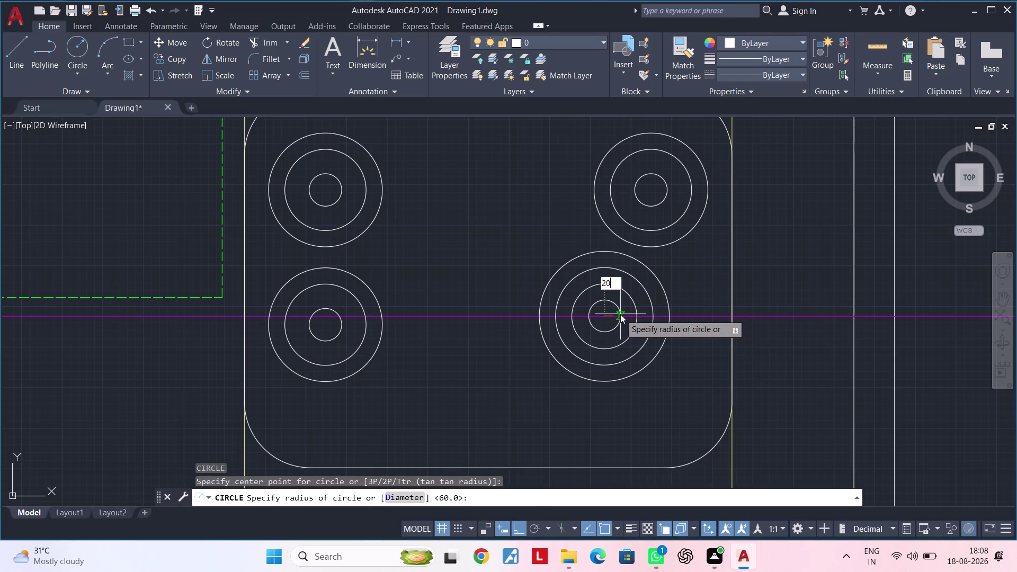
key(Return)
key(Escape)
key(Escape)
scroll(down, 3)
middle_drag(615, 332, 593, 351)
scroll(up, 3)
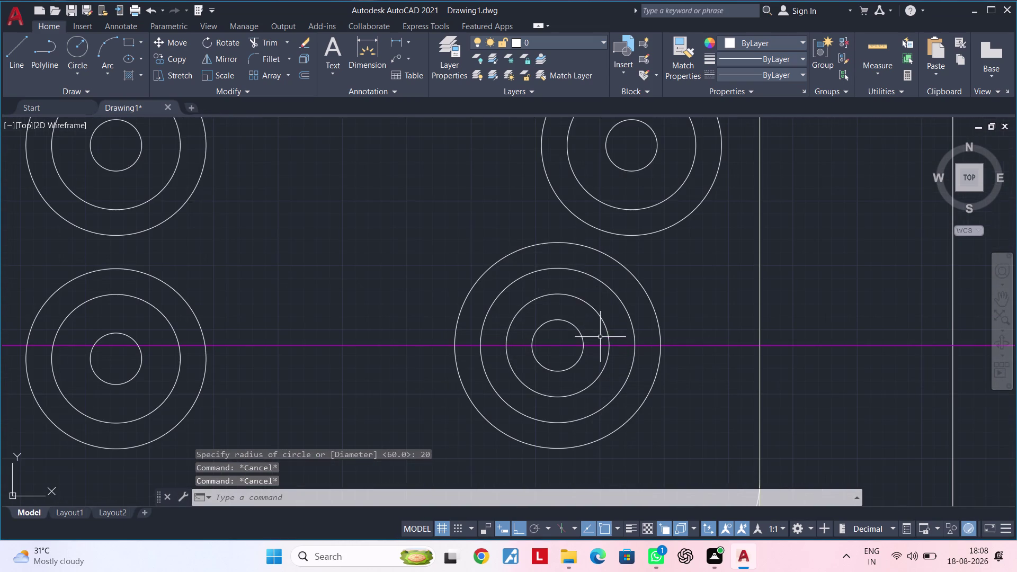
Move the four concentric lower-right burner circles down and right, in line with the other burners.
click(415, 238)
click(724, 461)
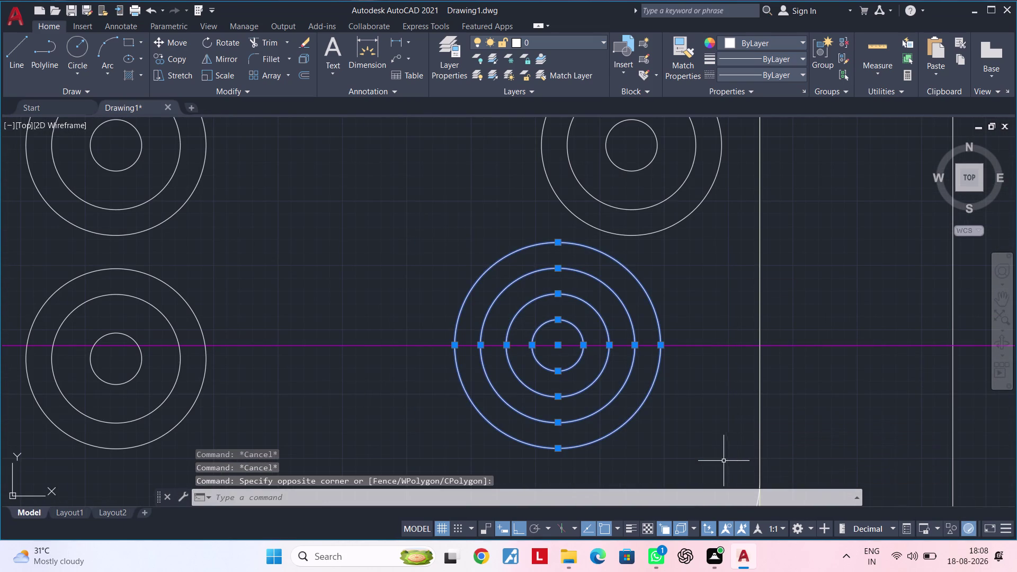
key(d)
key(BackSpace)
text(m)
key(space)
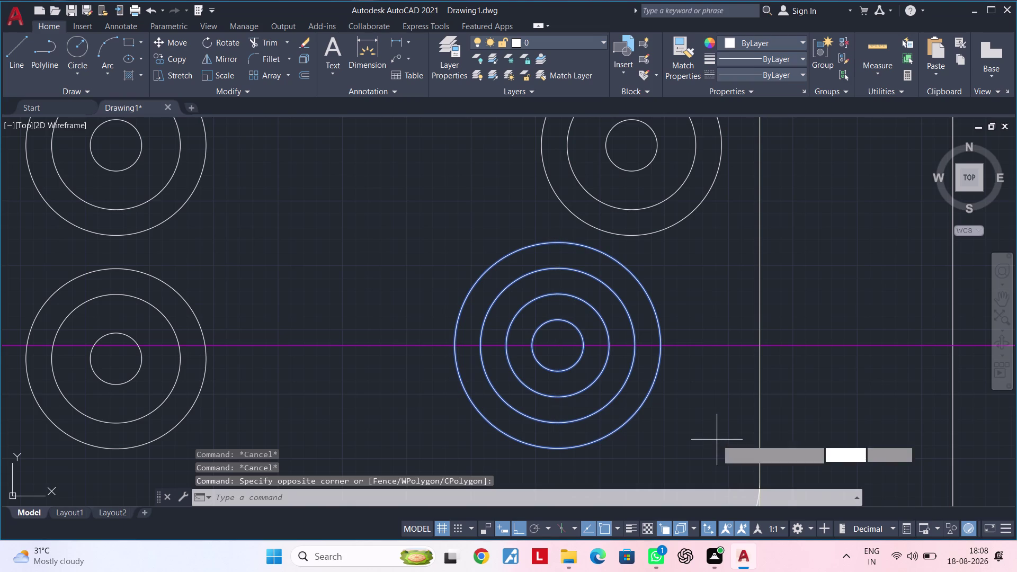
click(559, 346)
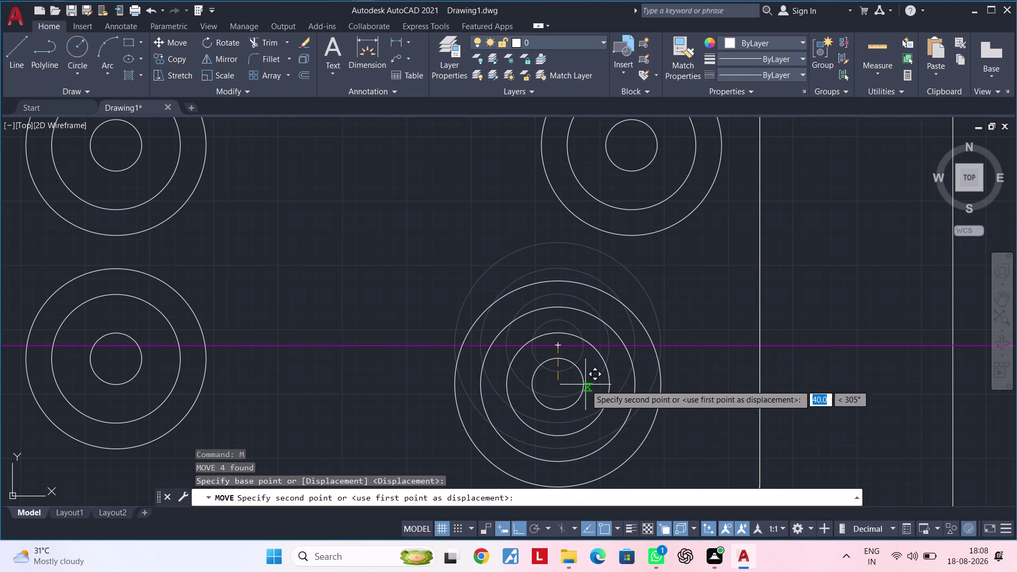
scroll(down, 3)
middle_drag(616, 391, 616, 362)
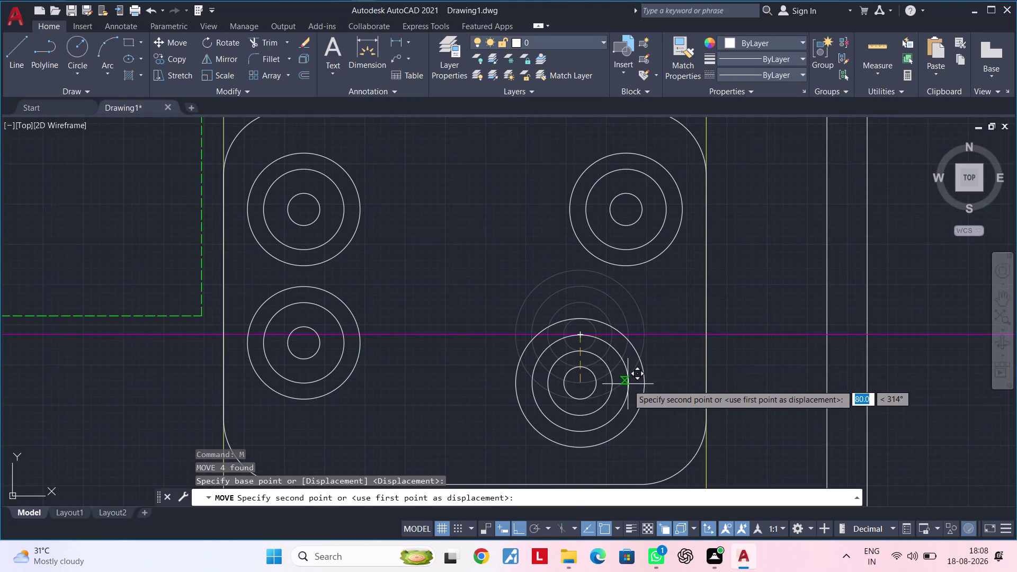
click(519, 525)
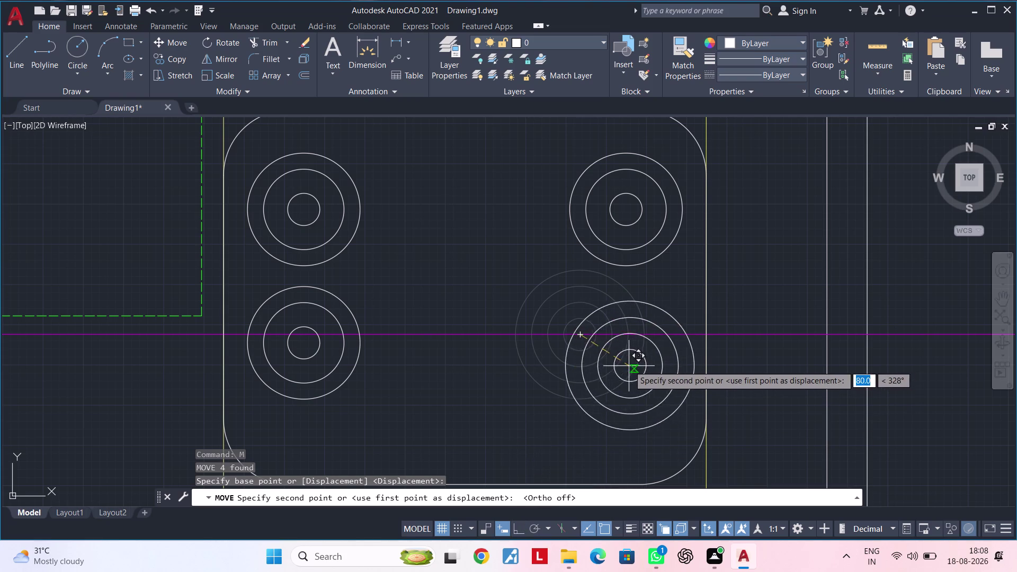
click(608, 353)
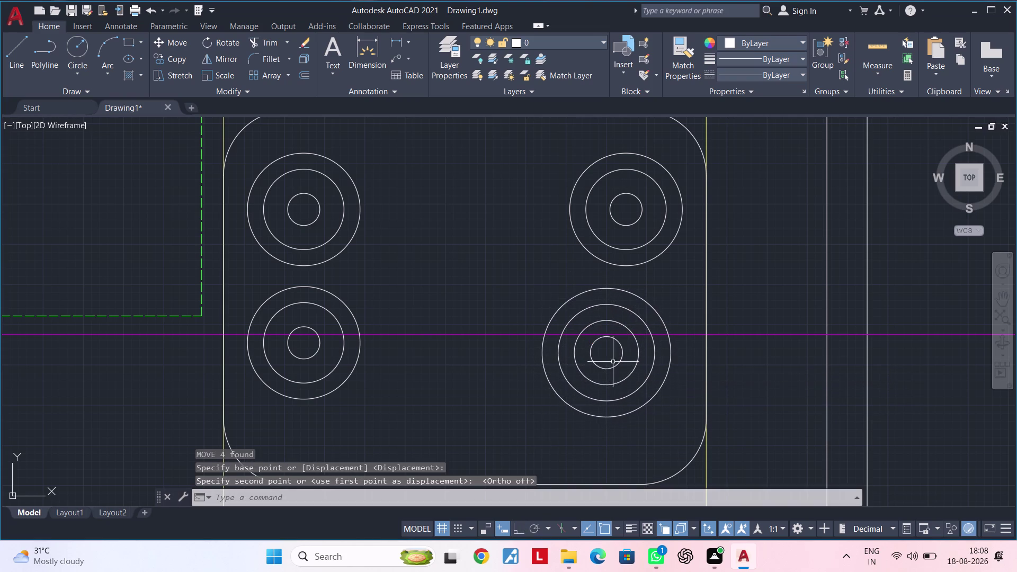
scroll(down, 3)
middle_drag(619, 366, 657, 359)
key(Escape)
key(Escape)
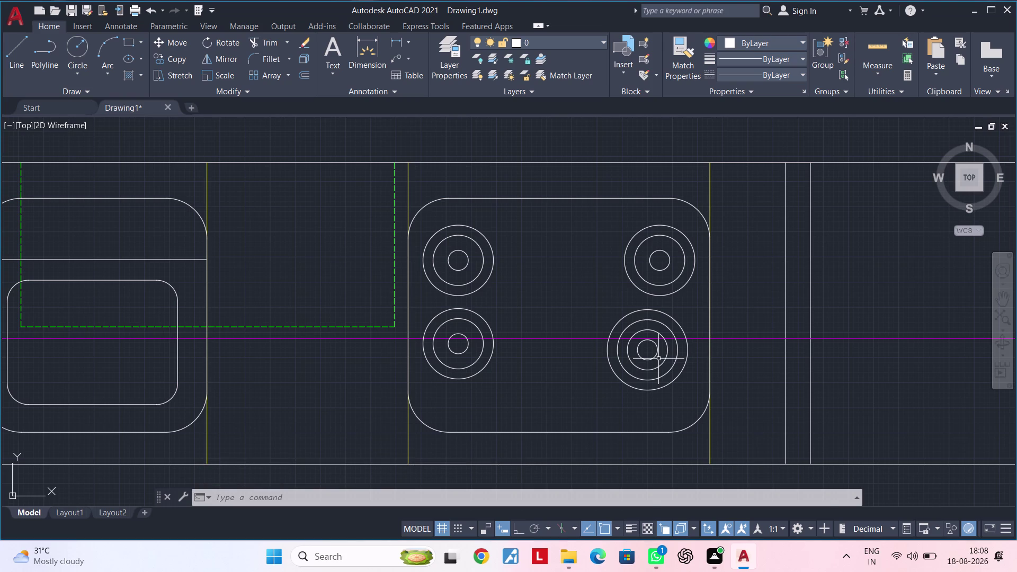
key(Escape)
key(Escape)
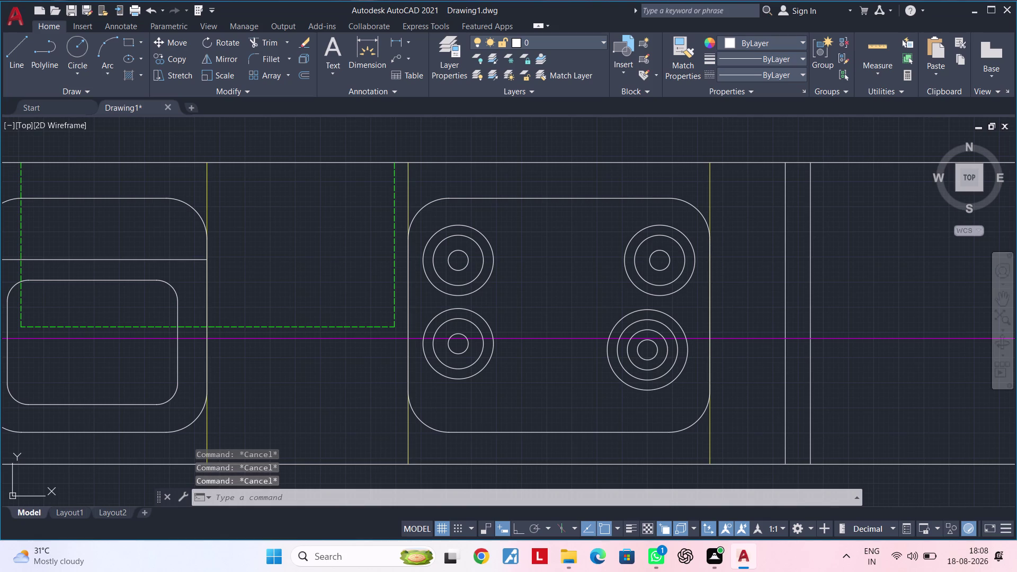
key(Escape)
key(Escape)
key(Escape)
scroll(down, 3)
middle_drag(740, 366, 572, 363)
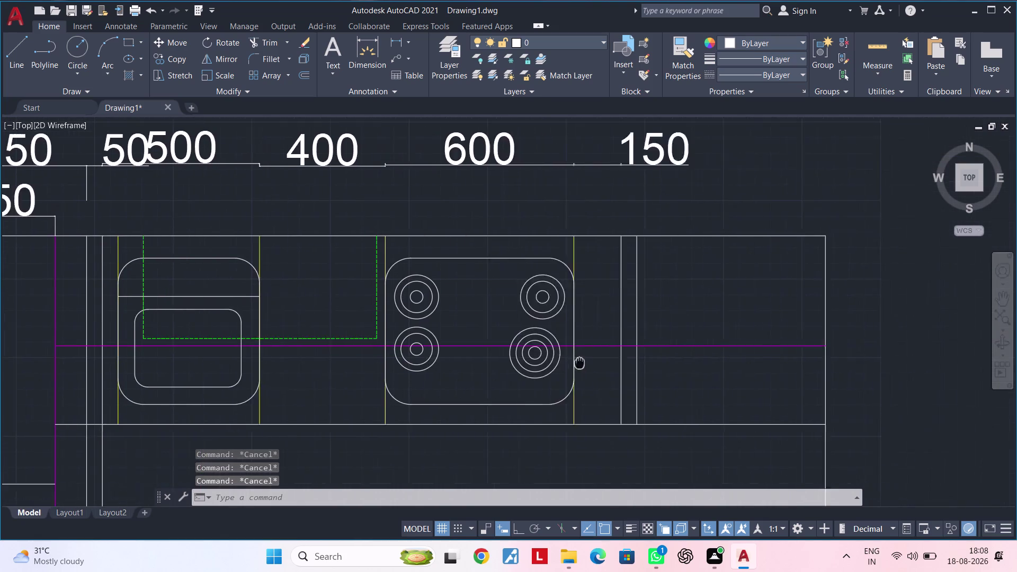
middle_drag(572, 362, 536, 362)
scroll(down, 3)
middle_drag(508, 367, 537, 354)
key(Escape)
key(Escape)
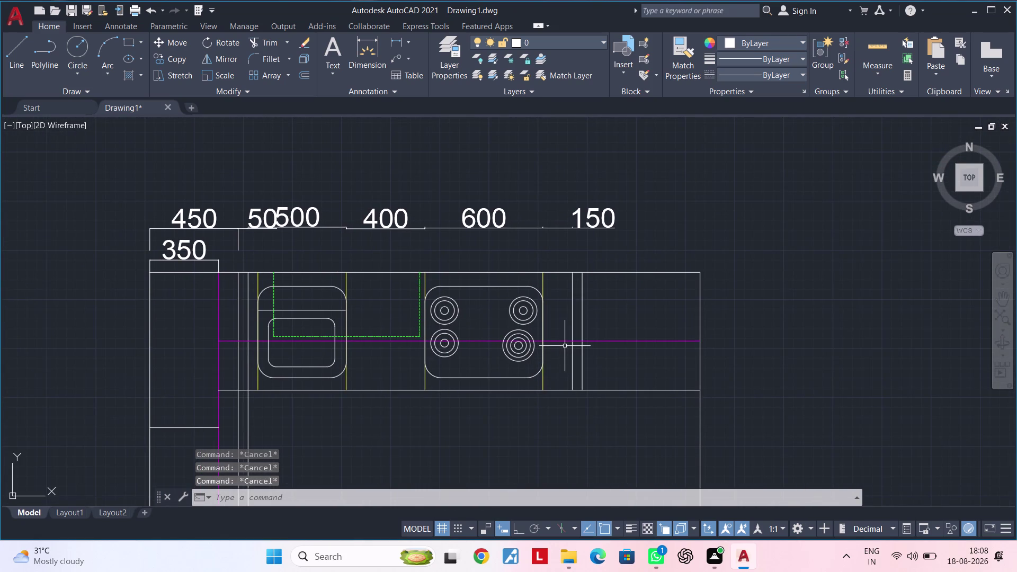
key(Escape)
key(Escape)
scroll(up, 3)
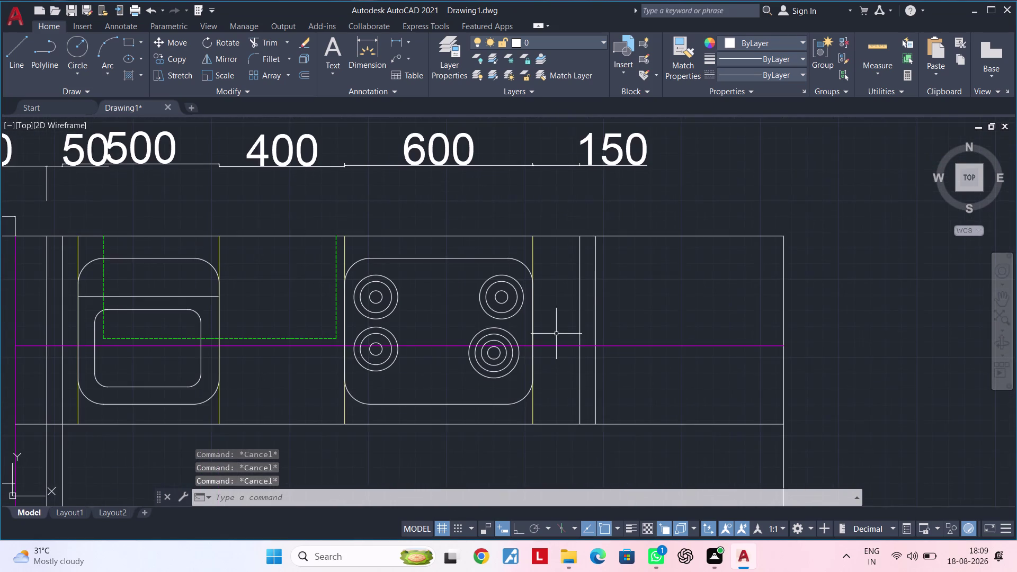
middle_drag(548, 324, 514, 315)
scroll(up, 3)
middle_drag(514, 311, 468, 338)
key(Escape)
key(Escape)
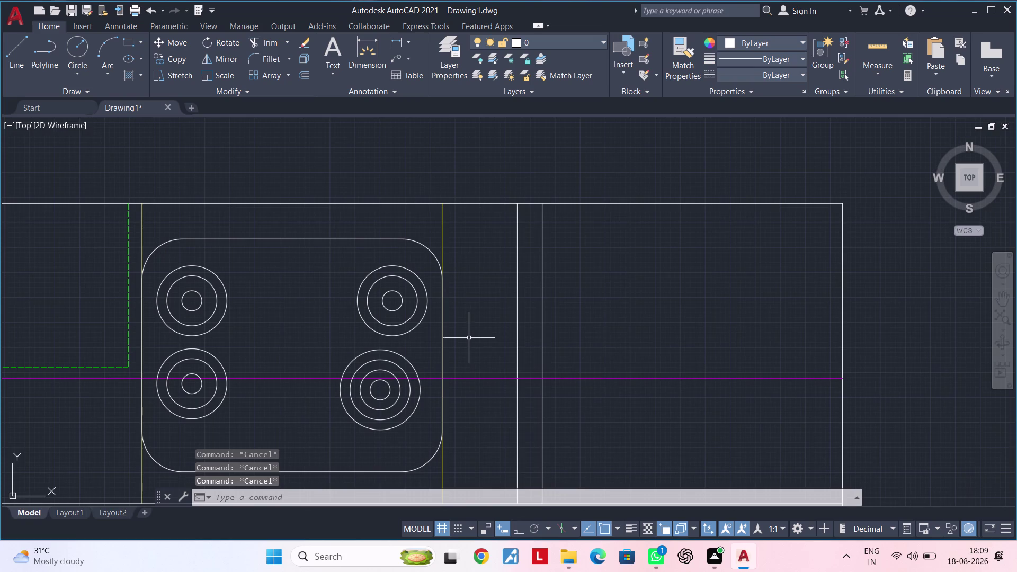
text(l)
key(space)
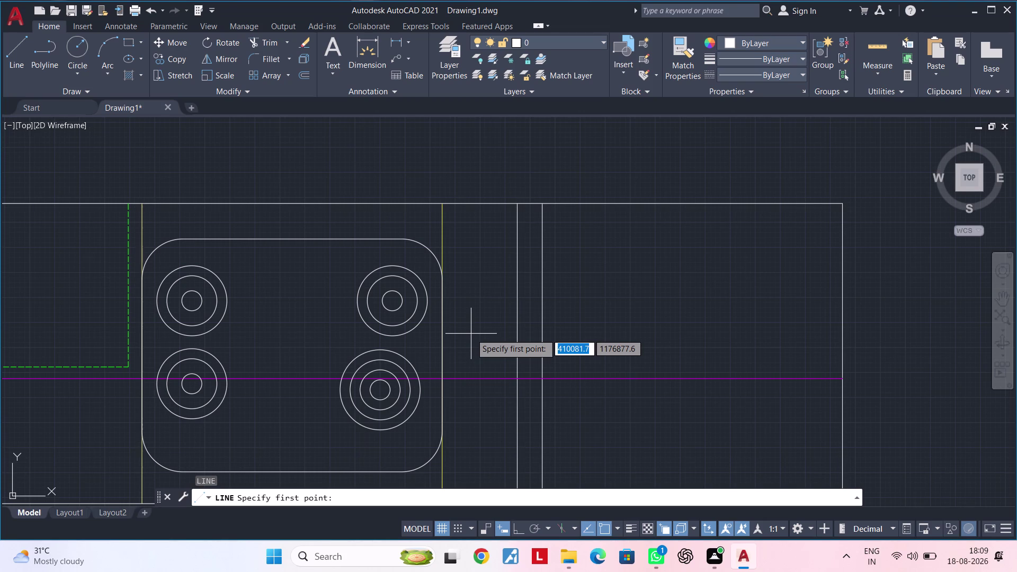
Cancel the active line command.
key(Escape)
key(Escape)
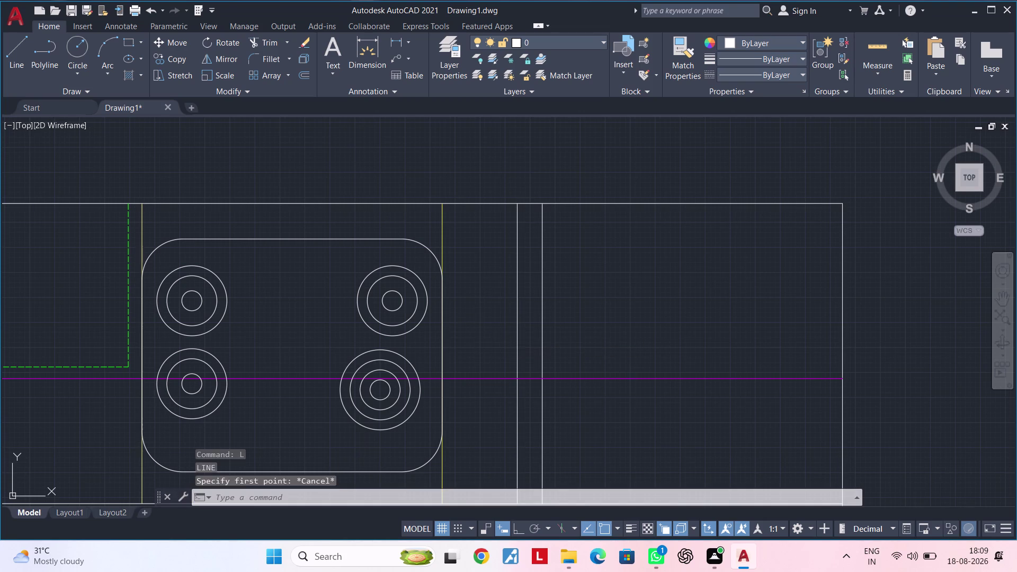
key(Escape)
key(Escape)
key(Escape)
key(Escape)
key(Escape)
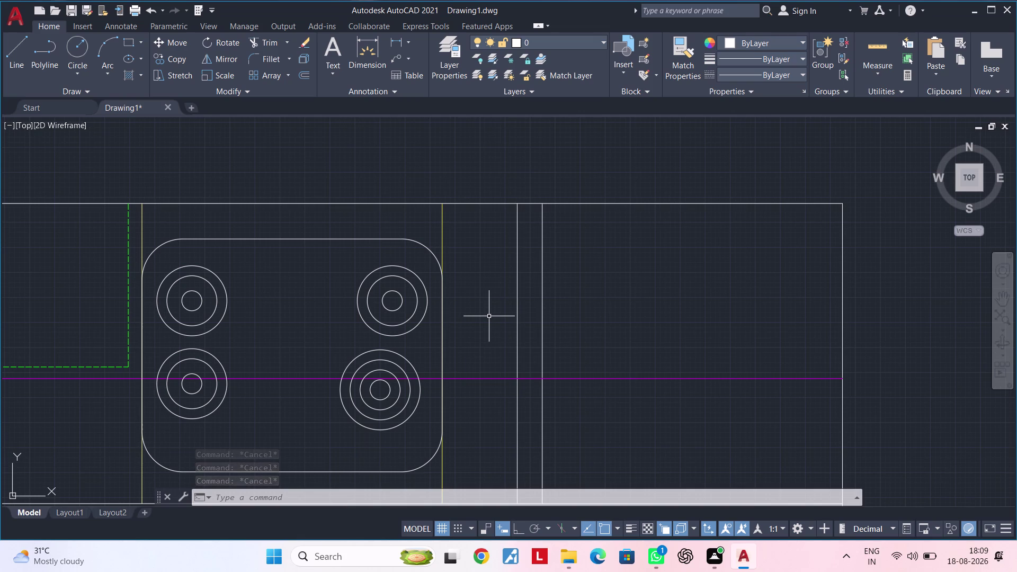
key(Escape)
key(Escape)
key(Escape)
Offset the vertical counter line by 350 to create a copy beside it.
text(of)
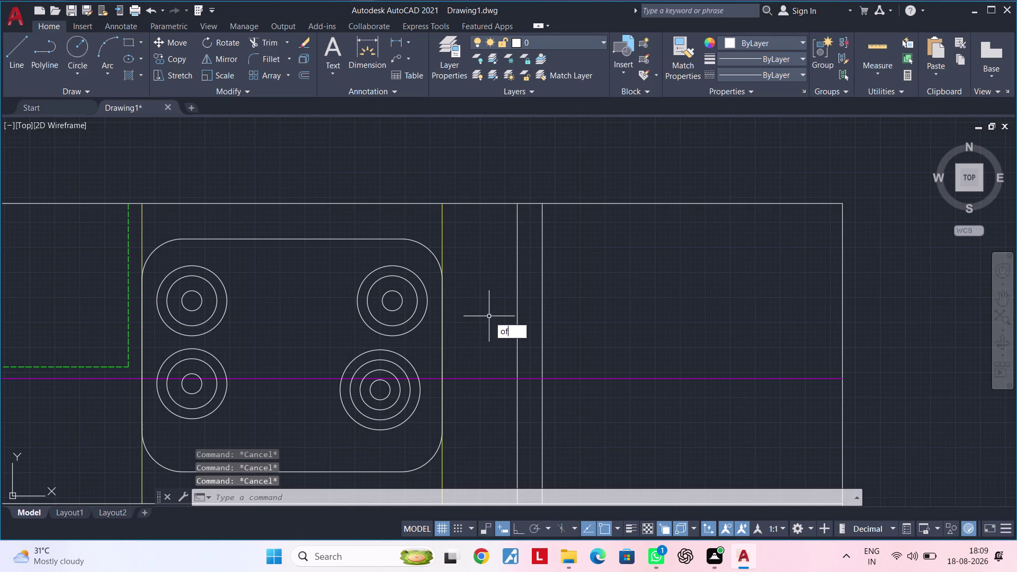
key(space)
text(350)
key(Return)
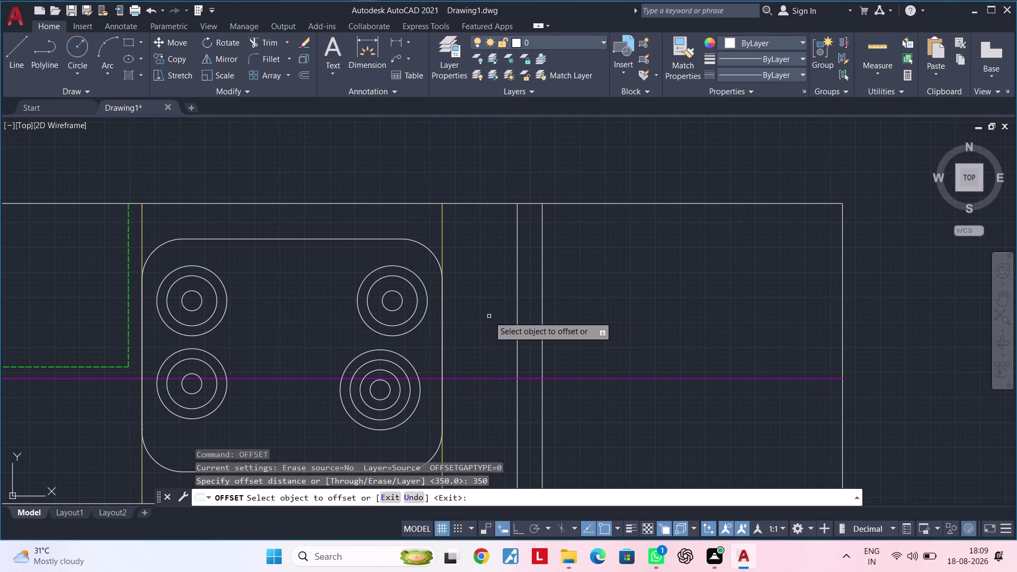
click(841, 265)
click(681, 276)
key(Escape)
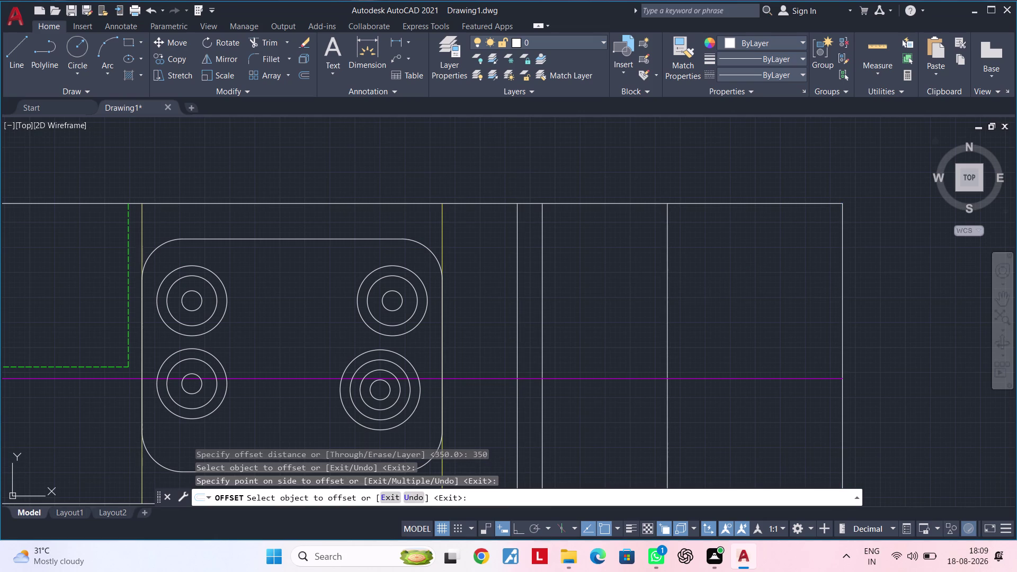
key(Escape)
key(Escape)
key(Escape)
key(Escape)
middle_drag(690, 276, 724, 257)
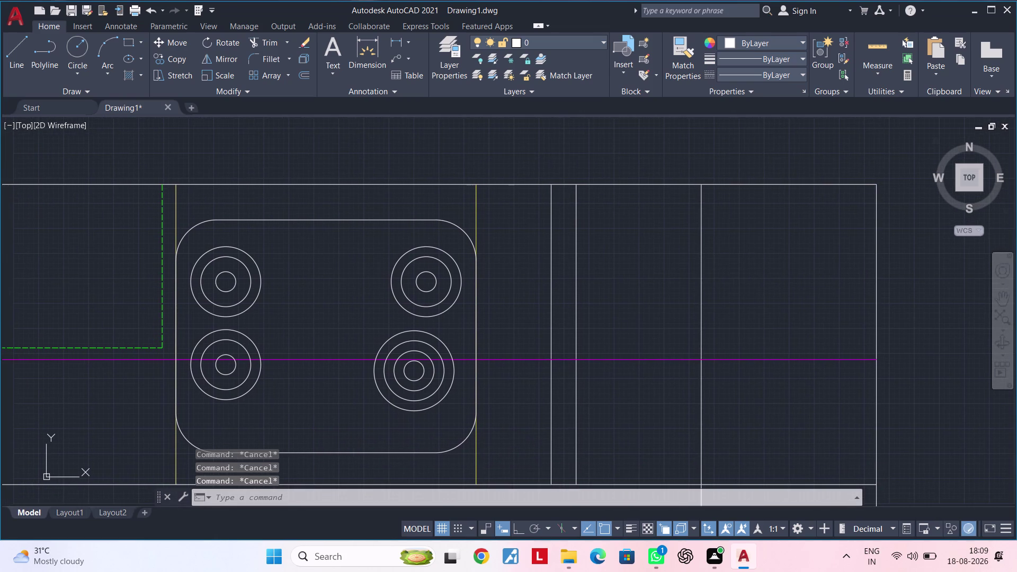
middle_drag(701, 251, 701, 247)
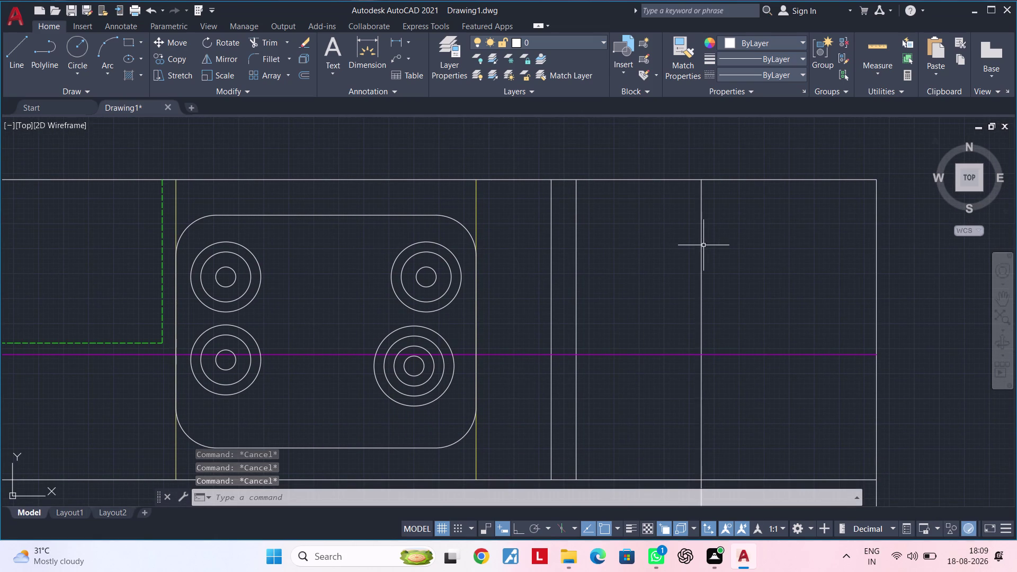
key(Escape)
Match the magenta centre line's properties onto the new 350-offset vertical line.
key(m)
key(a)
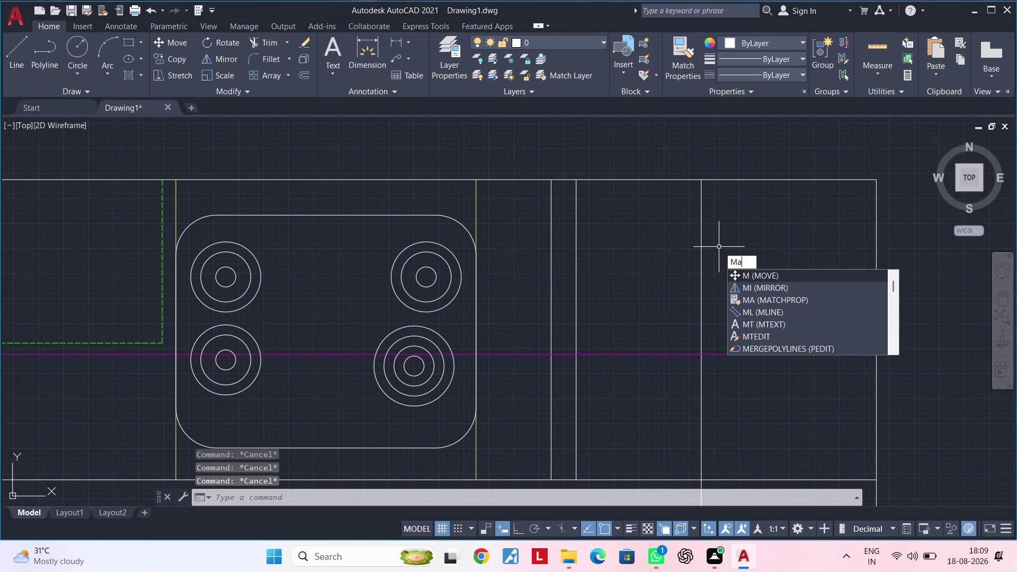
key(space)
click(666, 351)
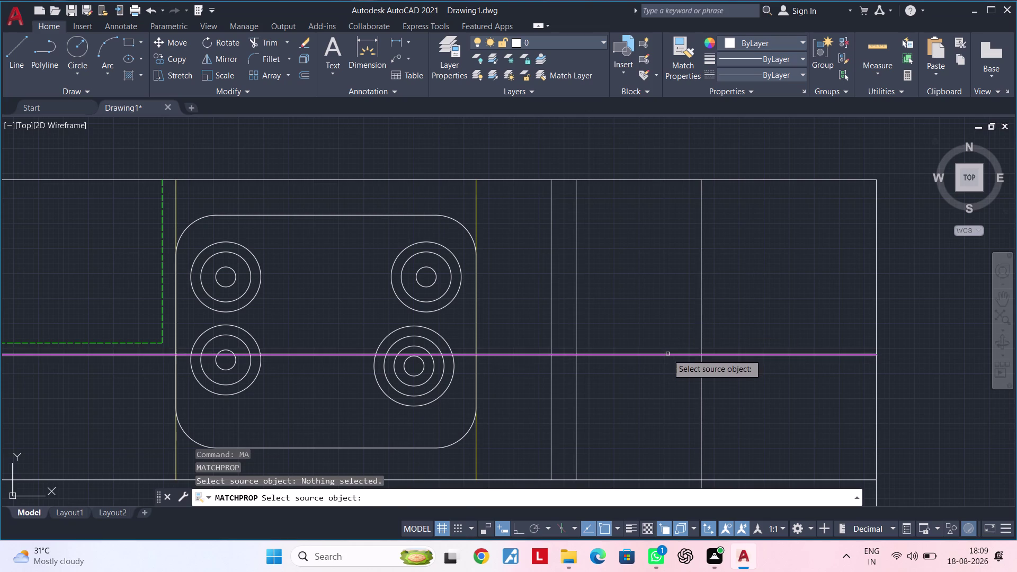
click(667, 354)
click(700, 329)
middle_drag(666, 314, 649, 329)
Cancel the pending property match and start the LINE command.
key(Escape)
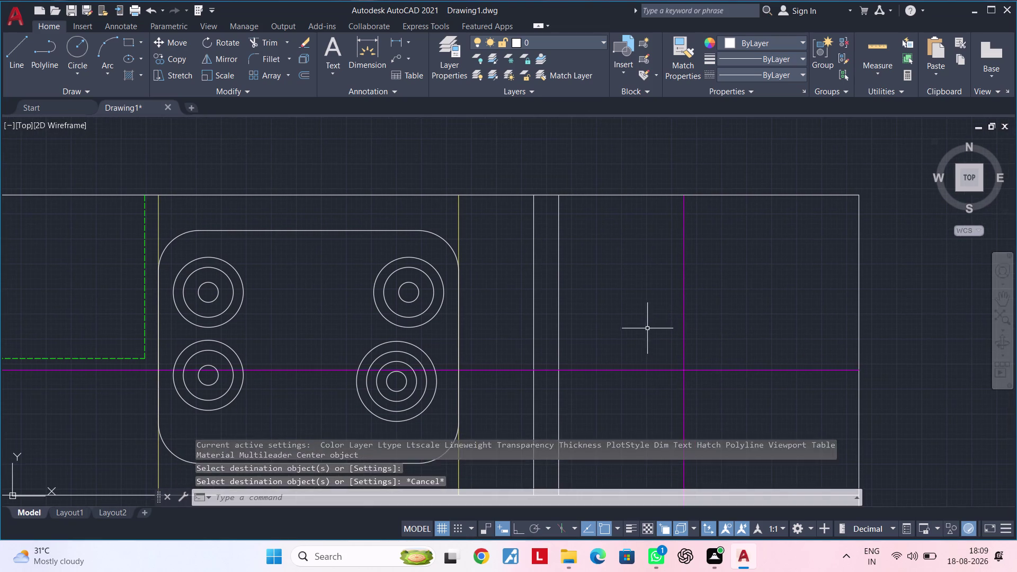
key(Escape)
key(Escape)
middle_drag(620, 320, 627, 319)
key(Escape)
key(Escape)
key(Escape)
key(Escape)
key(Escape)
key(Escape)
key(Escape)
key(Escape)
key(Escape)
key(Escape)
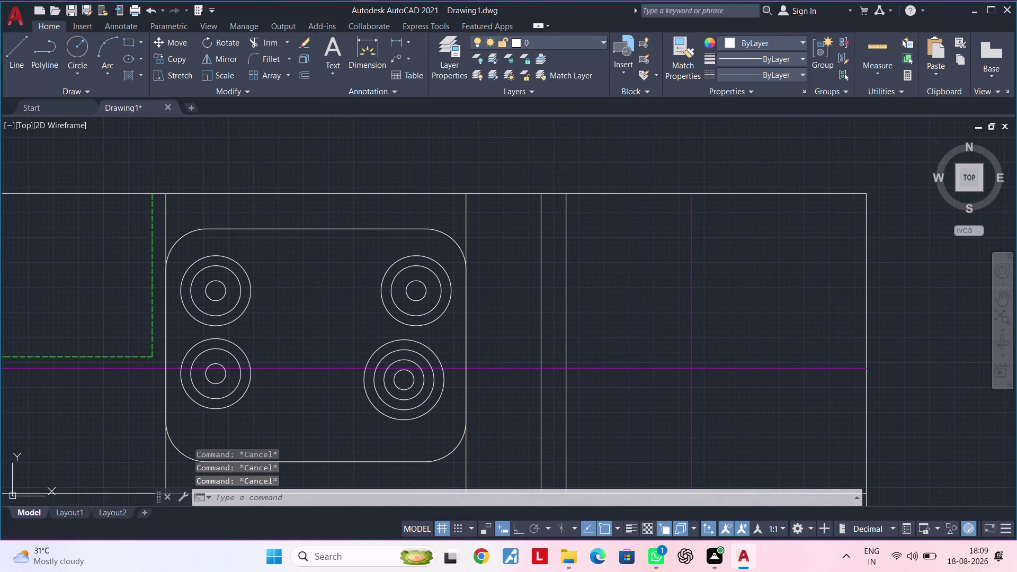
key(Escape)
key(Escape)
key(Escape)
key(Escape)
key(Escape)
key(Escape)
key(Escape)
text(l)
key(space)
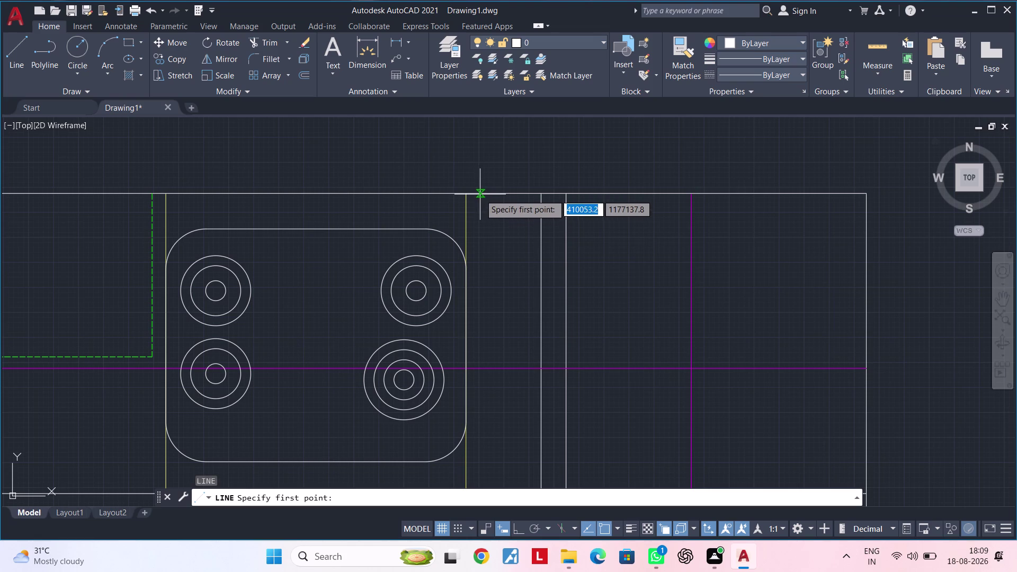
With Ortho on, draw lines down, right, then up to the counter's top edge.
click(480, 194)
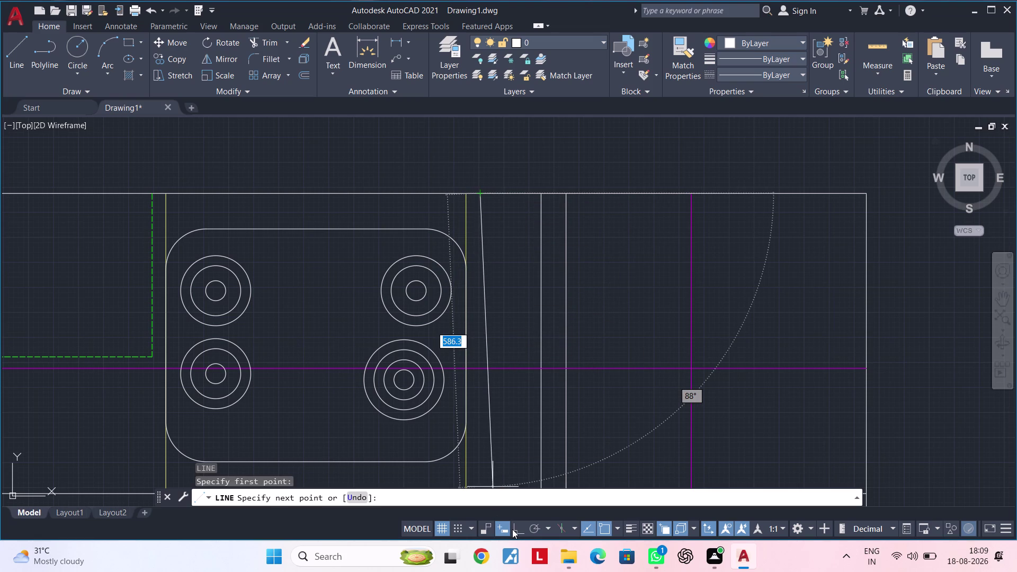
click(513, 529)
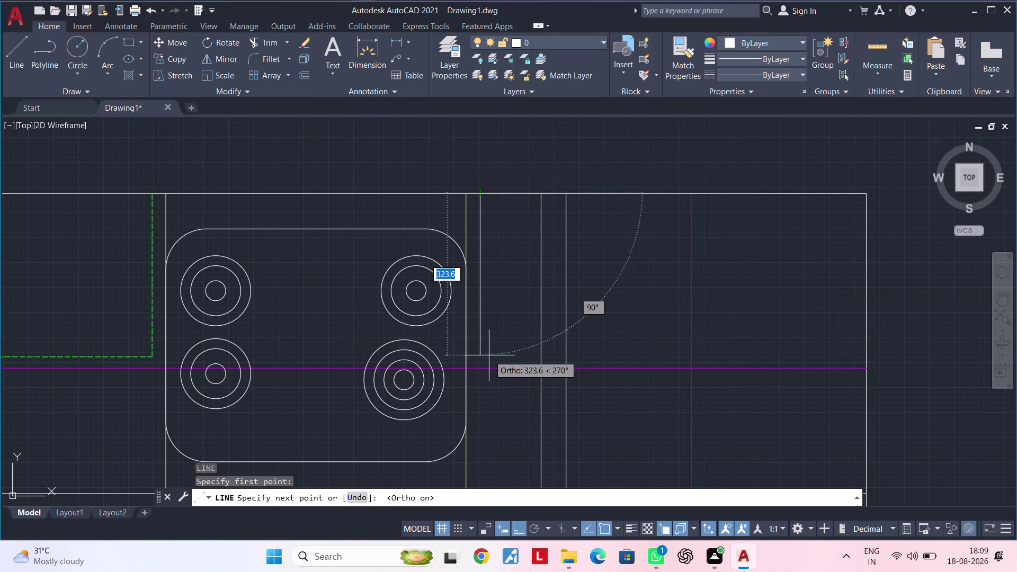
click(482, 353)
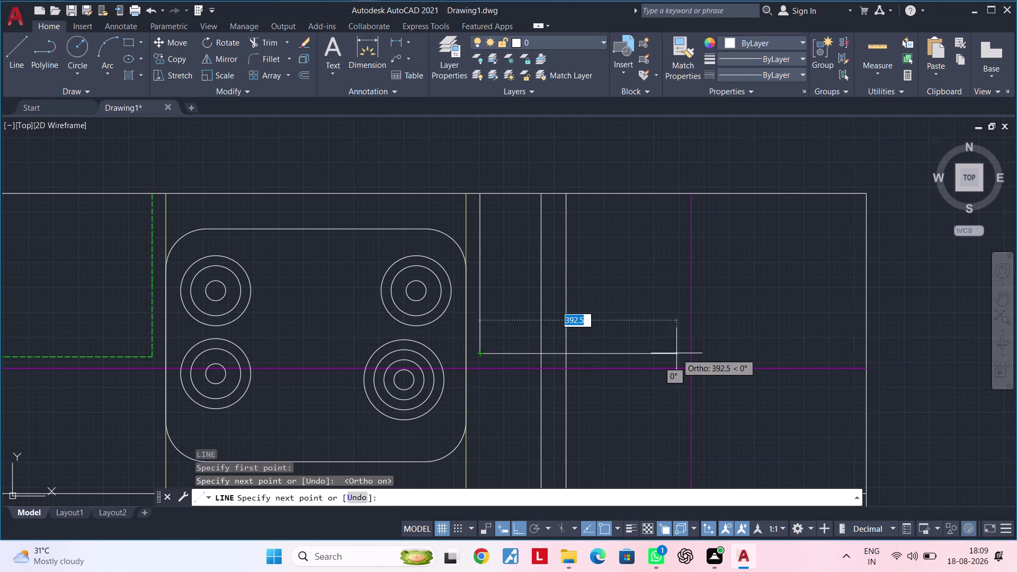
click(674, 353)
click(674, 195)
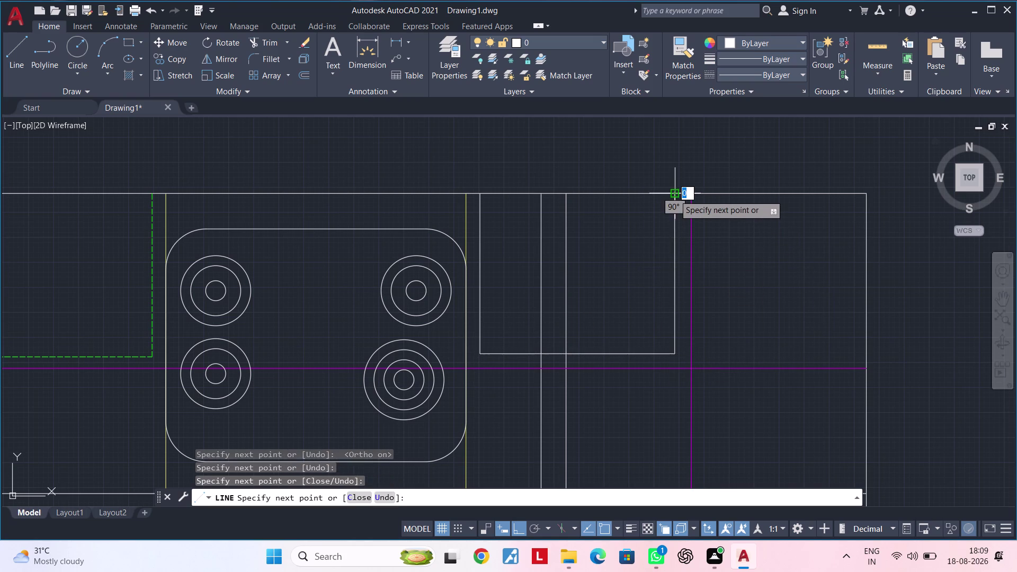
key(Escape)
key(Escape)
Join the three new edges into a single polyline.
click(674, 219)
click(633, 354)
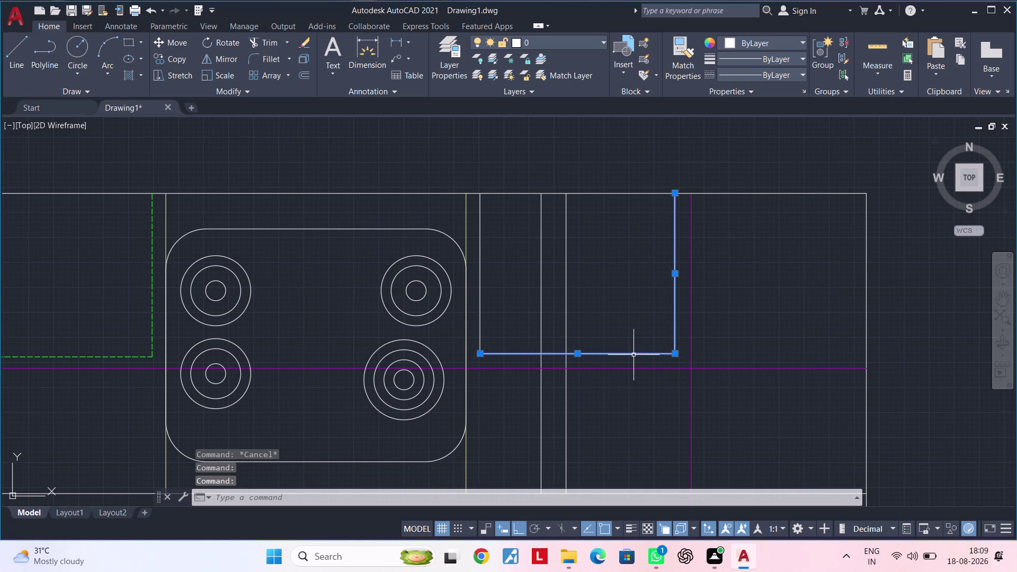
click(480, 325)
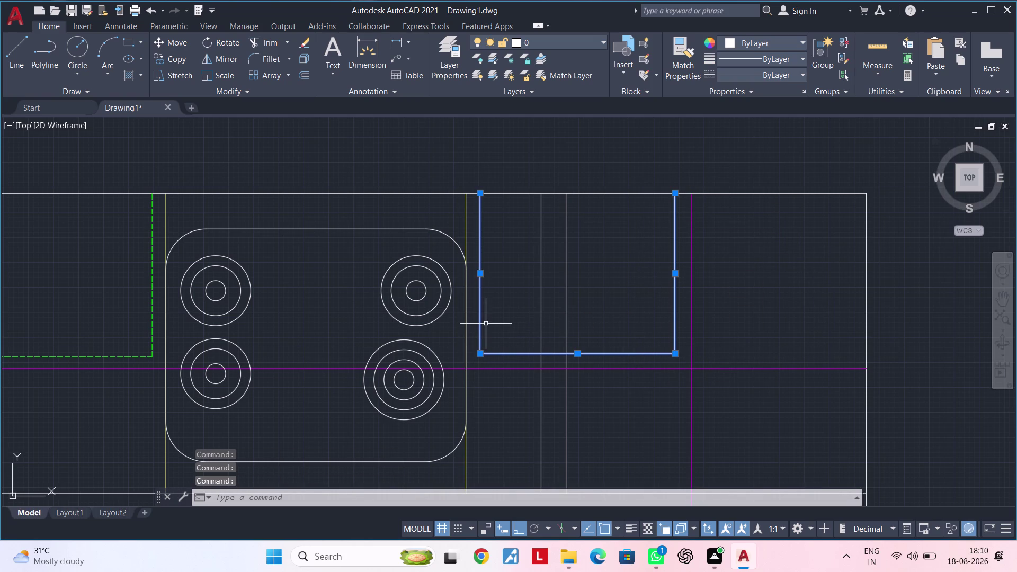
key(j)
key(space)
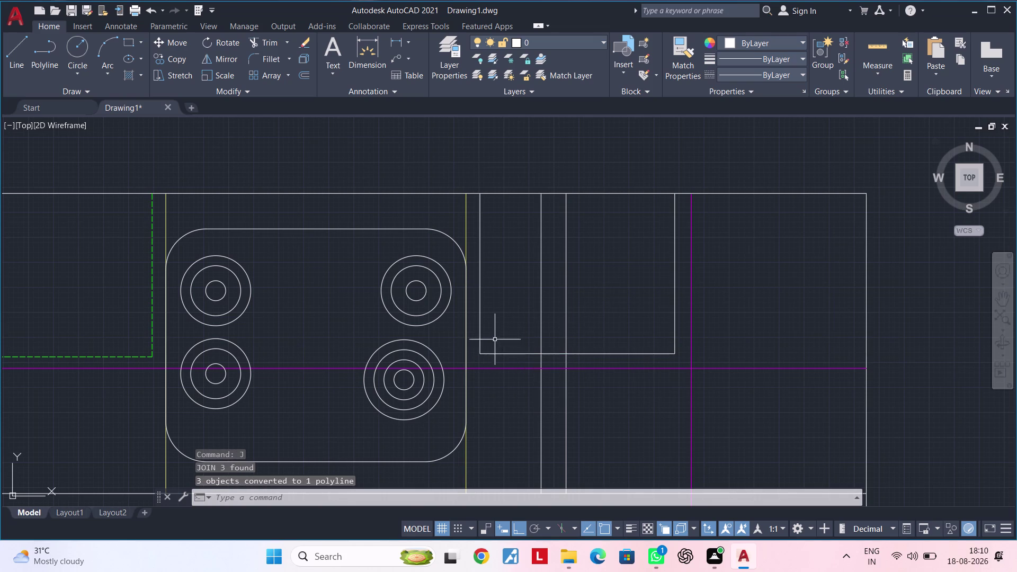
Match the new outline to the green dashed cabinet outline using MATCHPROP.
text(ma)
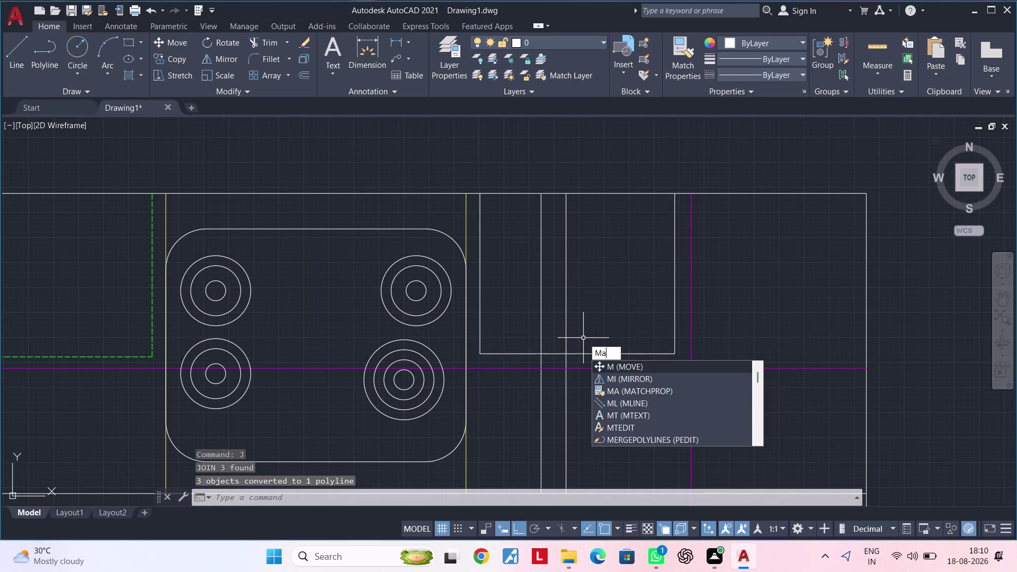
key(space)
click(124, 355)
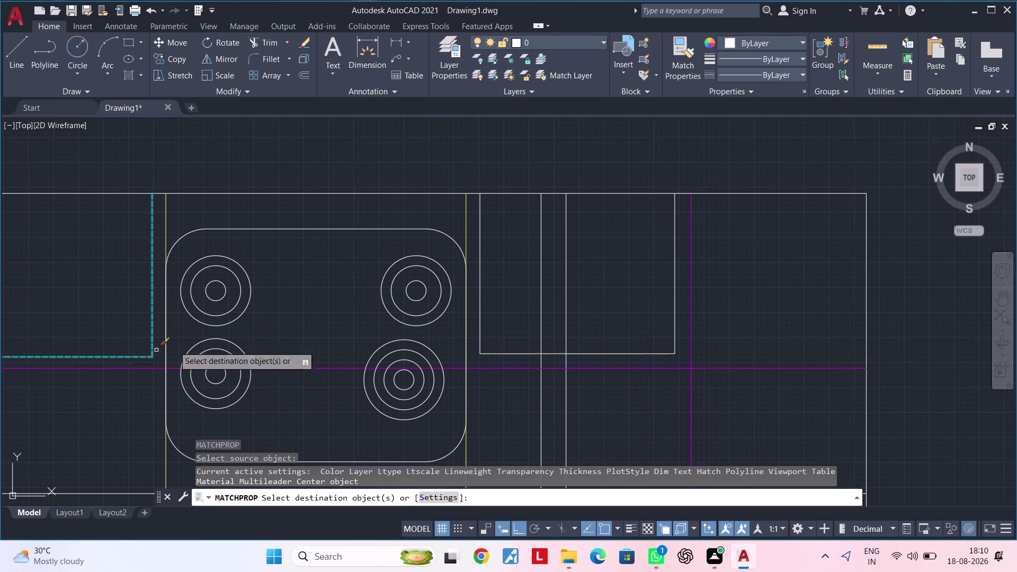
click(495, 354)
key(Escape)
key(Escape)
Clear pending commands and pan the view along the counter and kitchen plan.
scroll(down, 3)
middle_drag(532, 330, 591, 311)
scroll(up, 3)
middle_drag(590, 311, 570, 330)
key(Escape)
key(Escape)
key(Escape)
key(Escape)
key(Escape)
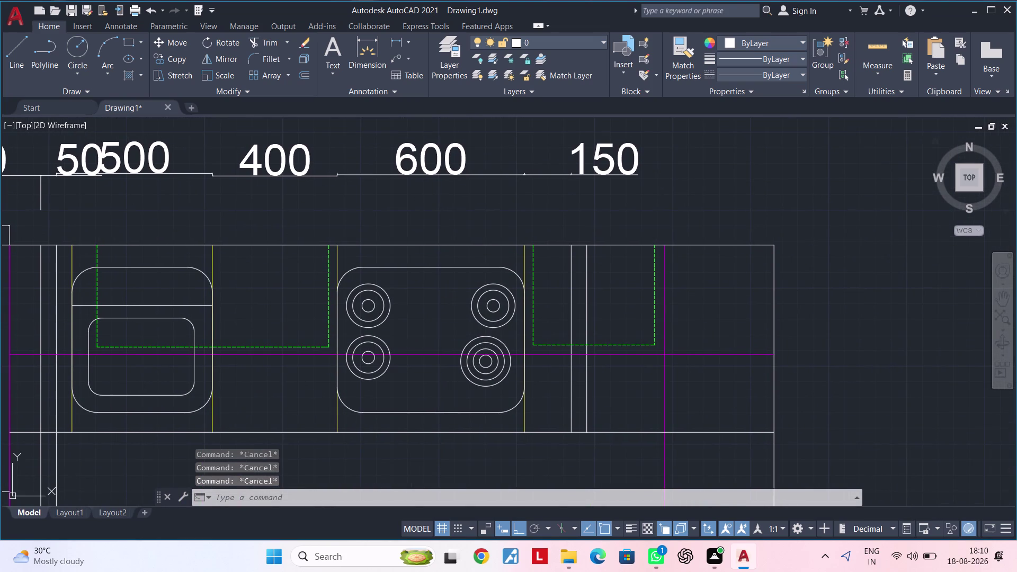
key(Escape)
key(Escape)
middle_drag(609, 349, 648, 284)
middle_drag(621, 312, 636, 278)
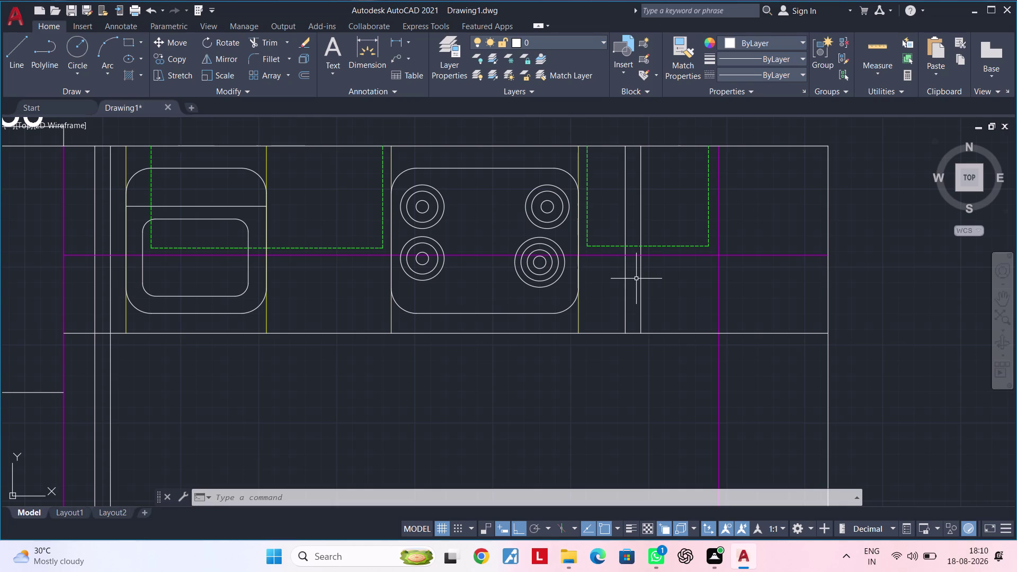
key(Escape)
key(Escape)
scroll(down, 3)
middle_drag(412, 338, 512, 337)
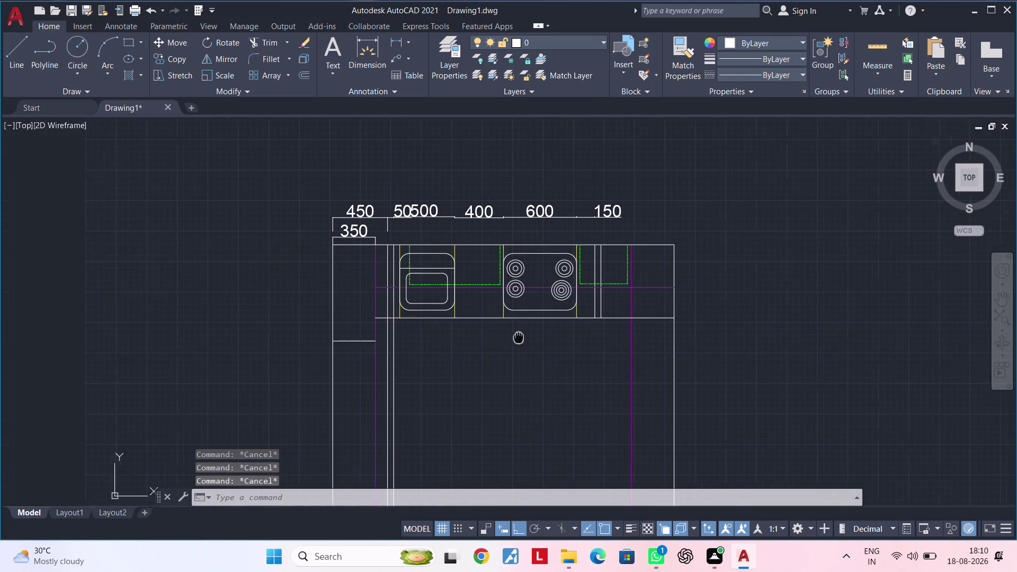
middle_drag(513, 337, 542, 336)
middle_drag(556, 341, 421, 344)
middle_drag(549, 307, 480, 324)
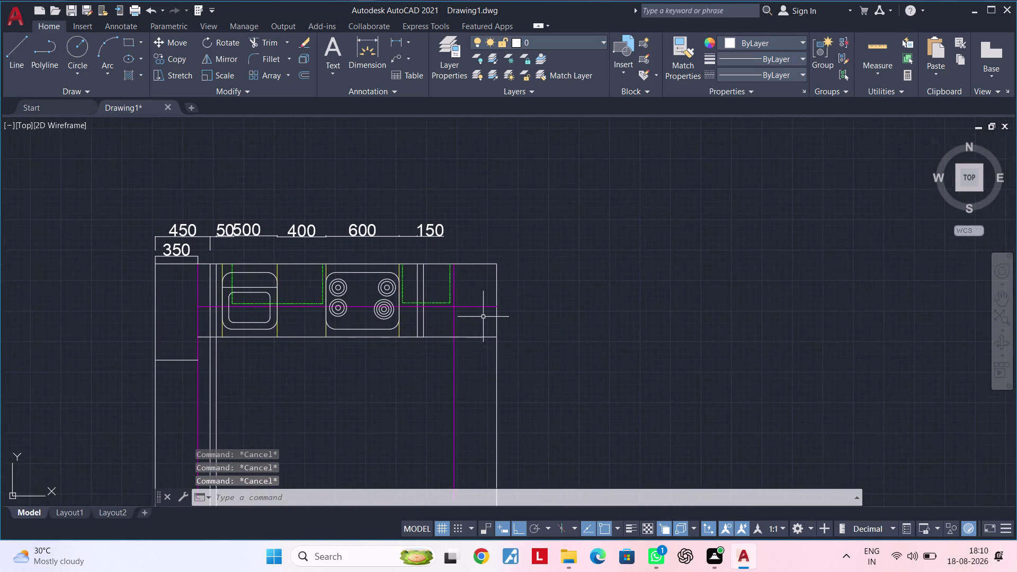
scroll(up, 3)
middle_drag(466, 322, 473, 350)
Try a trim fence near the outline, then cancel it.
key(Escape)
key(Escape)
key(t)
key(r)
key(space)
drag(482, 321, 482, 300)
key(Escape)
key(Escape)
key(Escape)
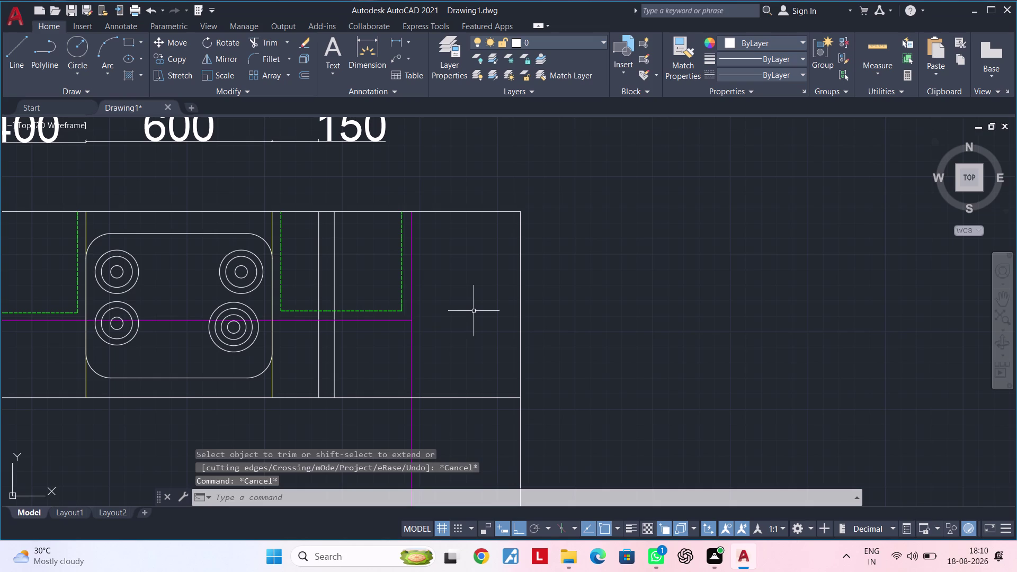
key(Escape)
key(Escape)
key(Escape)
key(Escape)
key(Escape)
key(Escape)
key(Escape)
key(Escape)
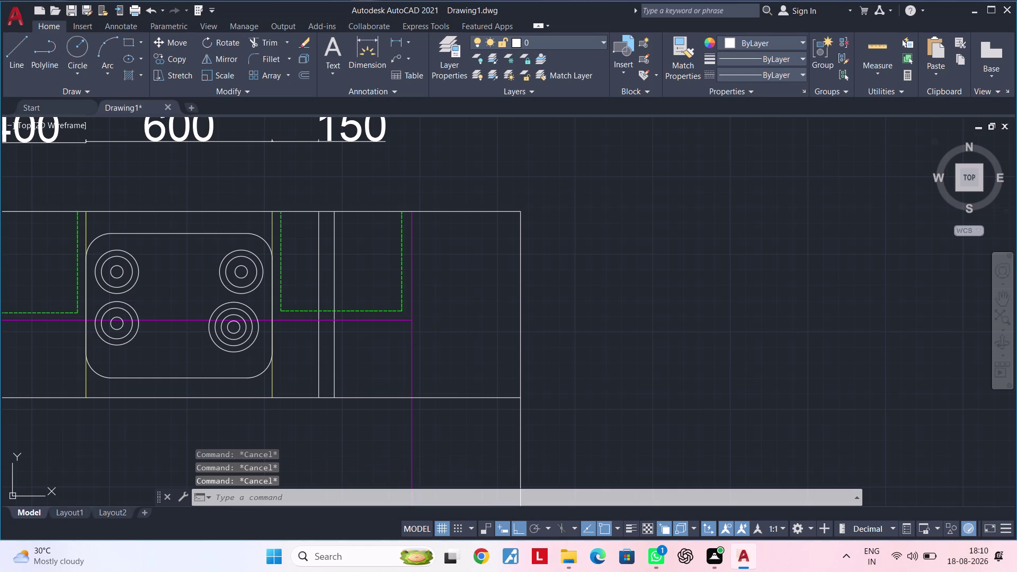
key(Escape)
key(Escape)
key(Escape)
key(Escape)
key(Escape)
key(Escape)
key(Escape)
Zoom out to the whole kitchen plan and start the TRIM command.
scroll(down, 3)
middle_drag(472, 318, 513, 297)
middle_drag(373, 381, 458, 359)
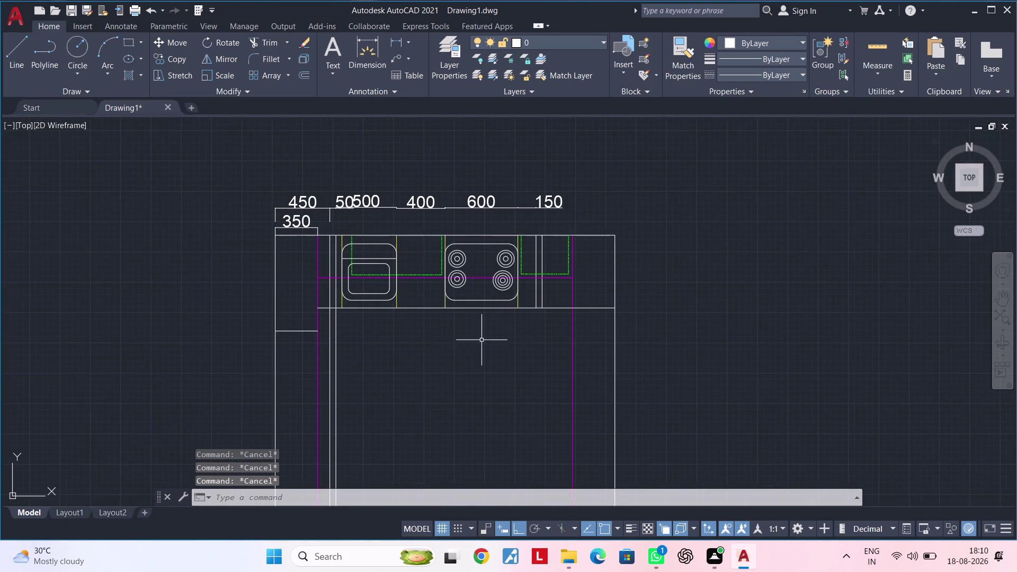
middle_drag(492, 338, 406, 364)
key(Escape)
key(Escape)
key(t)
key(r)
key(space)
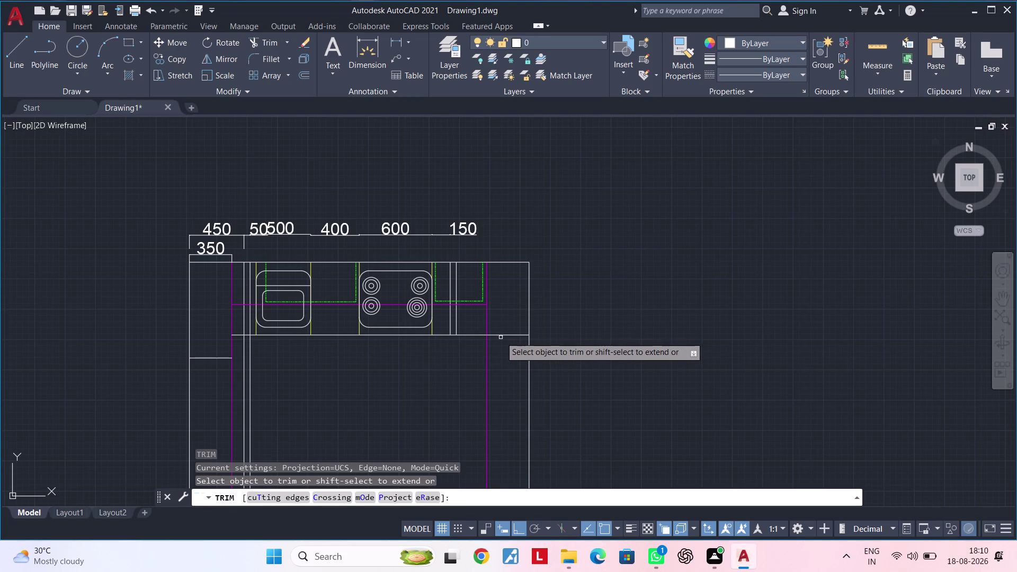
click(504, 334)
middle_click(514, 320)
key(Escape)
key(Escape)
middle_drag(399, 361, 443, 342)
key(Escape)
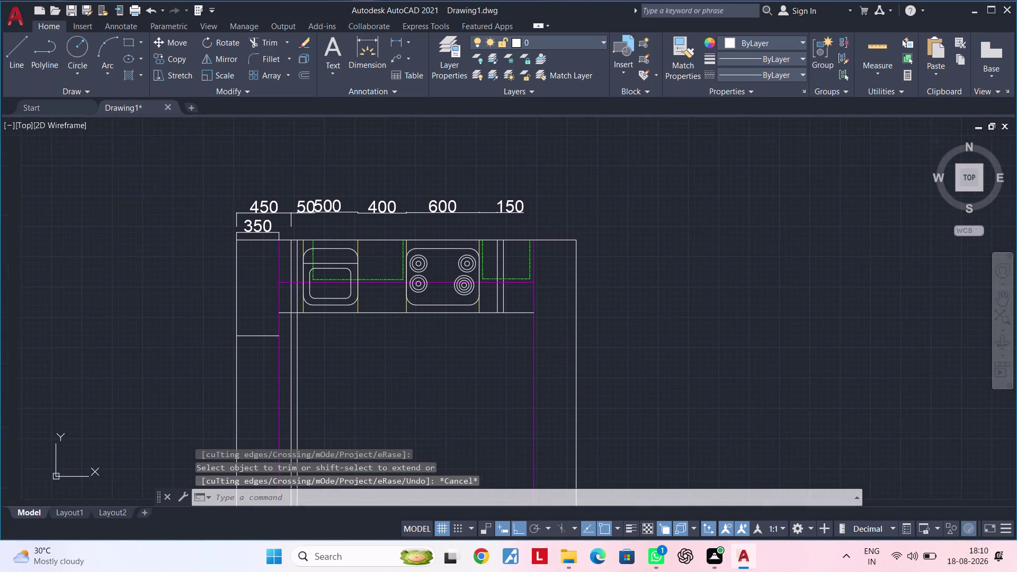
key(Escape)
key(Escape)
key(Escape)
click(394, 41)
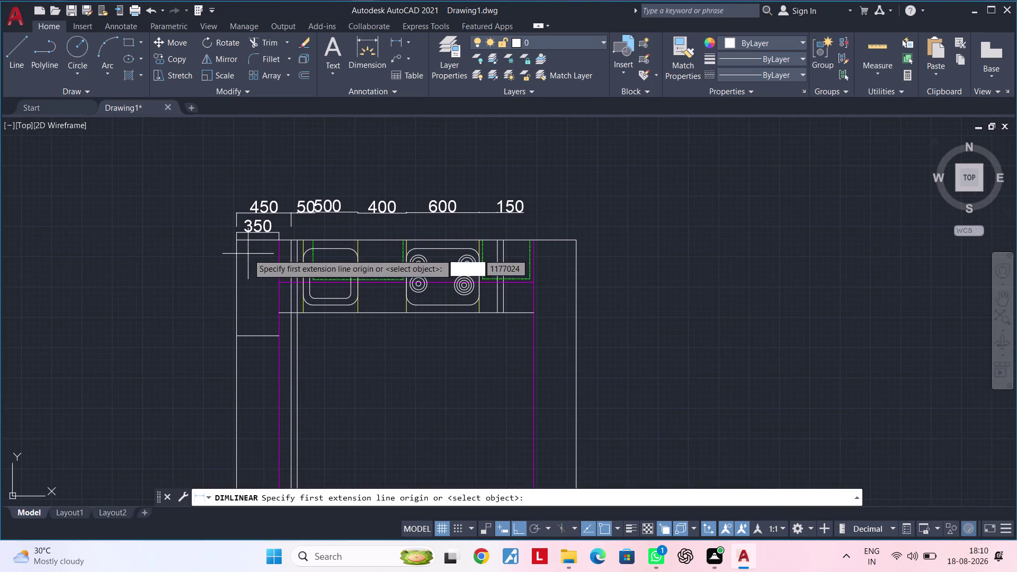
scroll(up, 3)
click(219, 218)
middle_drag(211, 310, 244, 205)
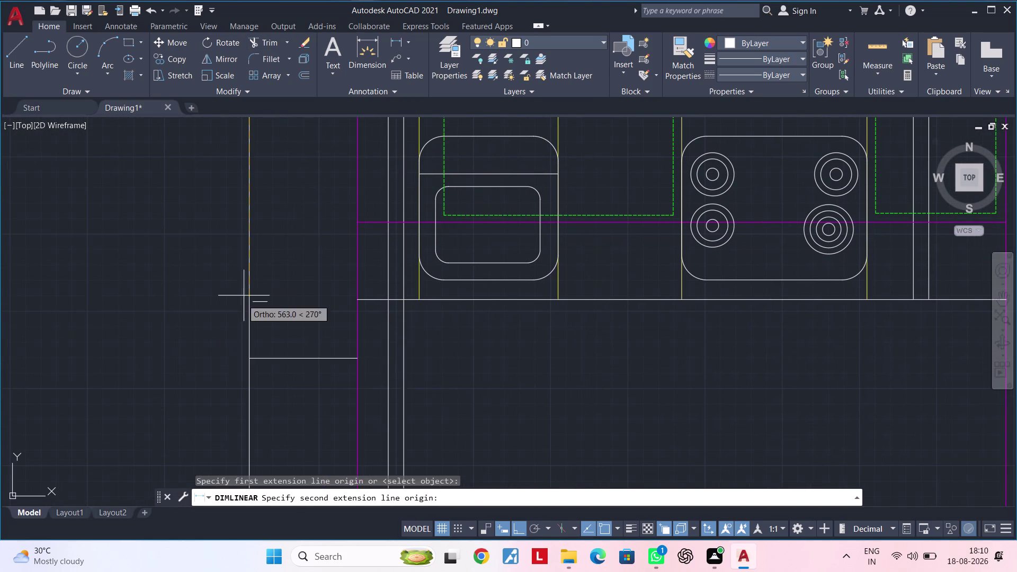
click(247, 355)
key(Escape)
key(Escape)
scroll(down, 3)
middle_drag(348, 357, 226, 342)
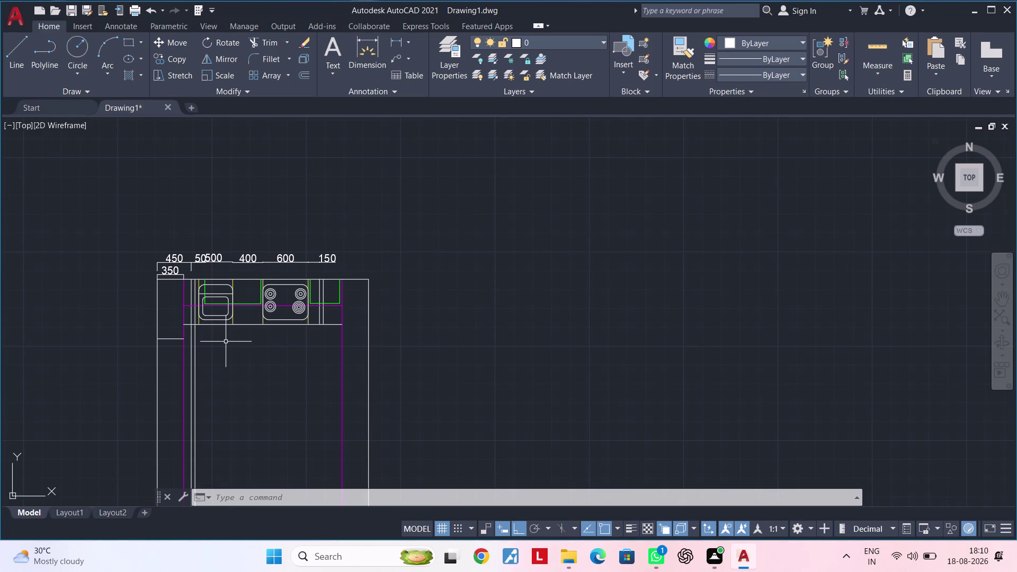
key(Escape)
key(Escape)
key(Escape)
key(Escape)
key(Escape)
key(Escape)
key(Escape)
key(Escape)
key(Escape)
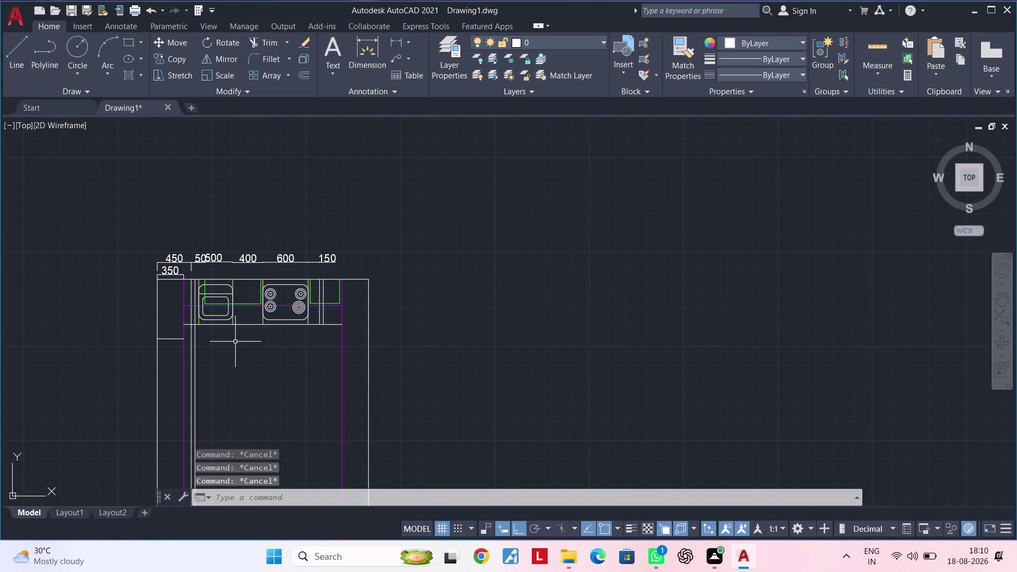
key(Escape)
key(Escape)
key(Escape)
key(Escape)
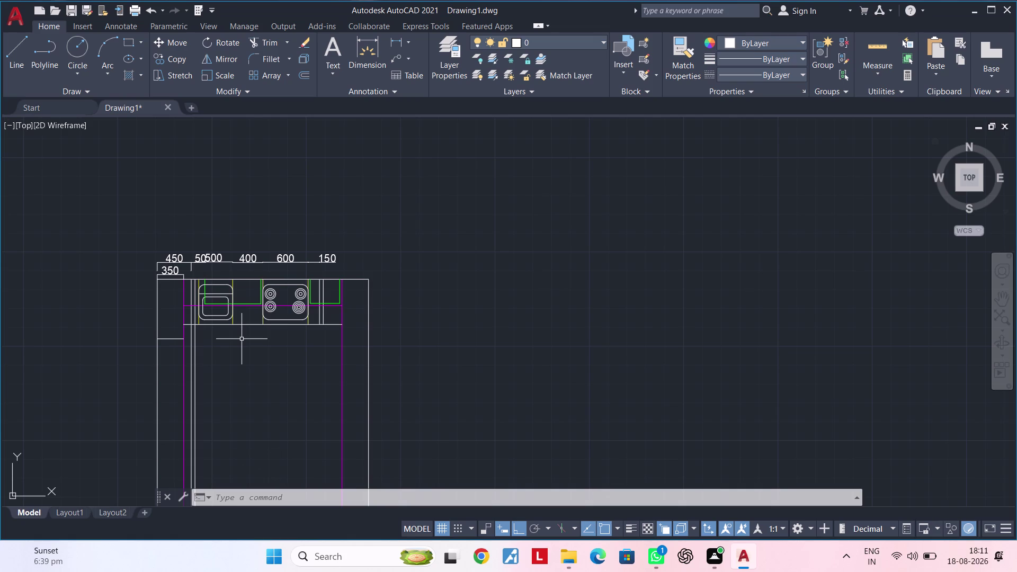
key(Escape)
key(Escape)
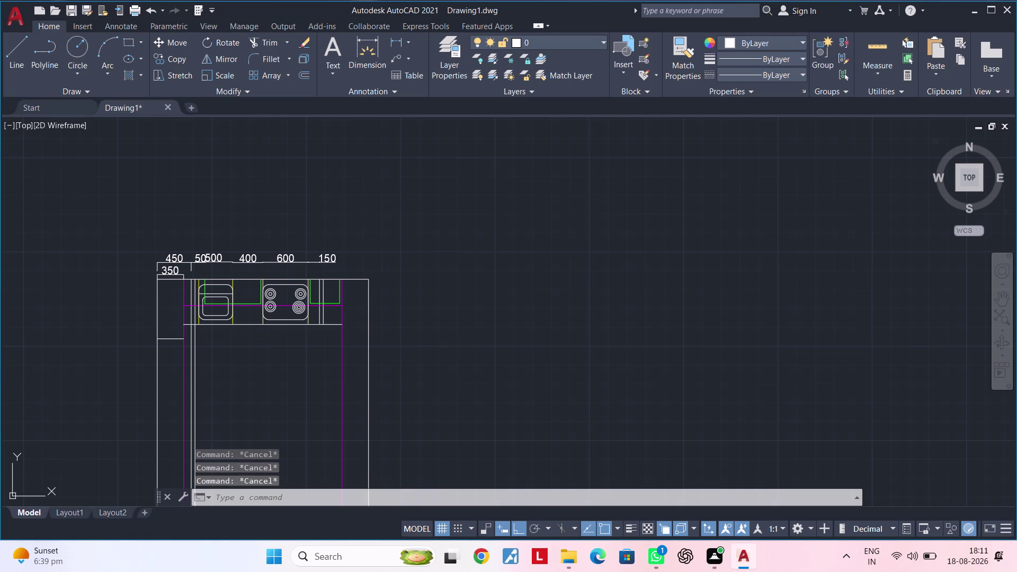
scroll(up, 3)
middle_drag(243, 340, 276, 324)
key(Escape)
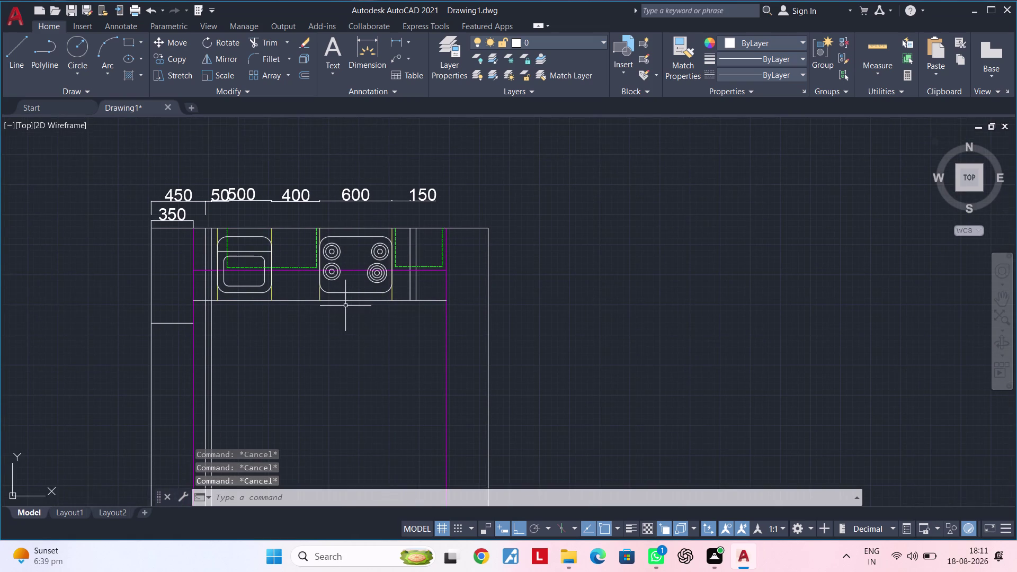
middle_drag(345, 305, 331, 295)
click(473, 320)
text(e)
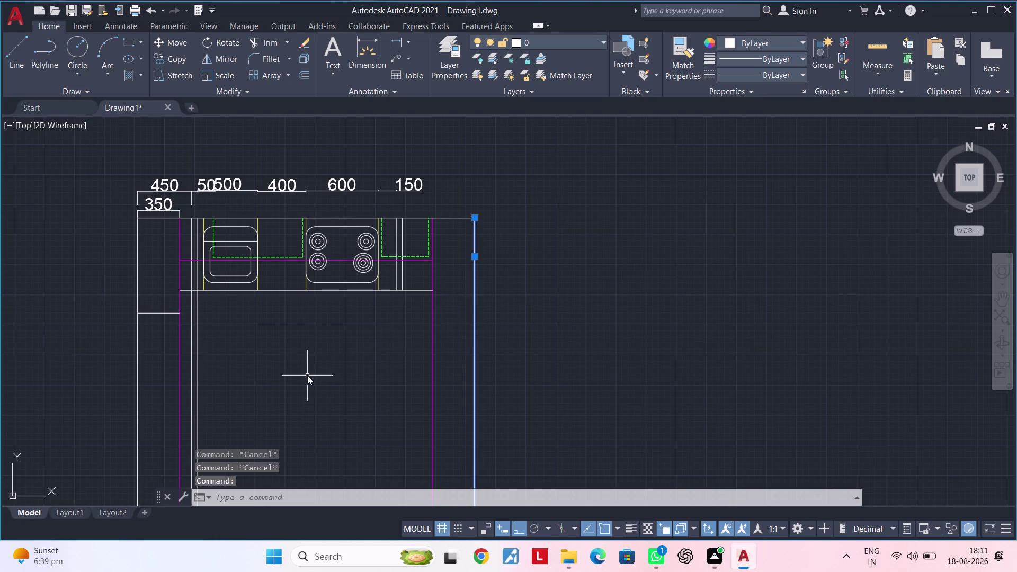
text(x)
key(space)
click(165, 313)
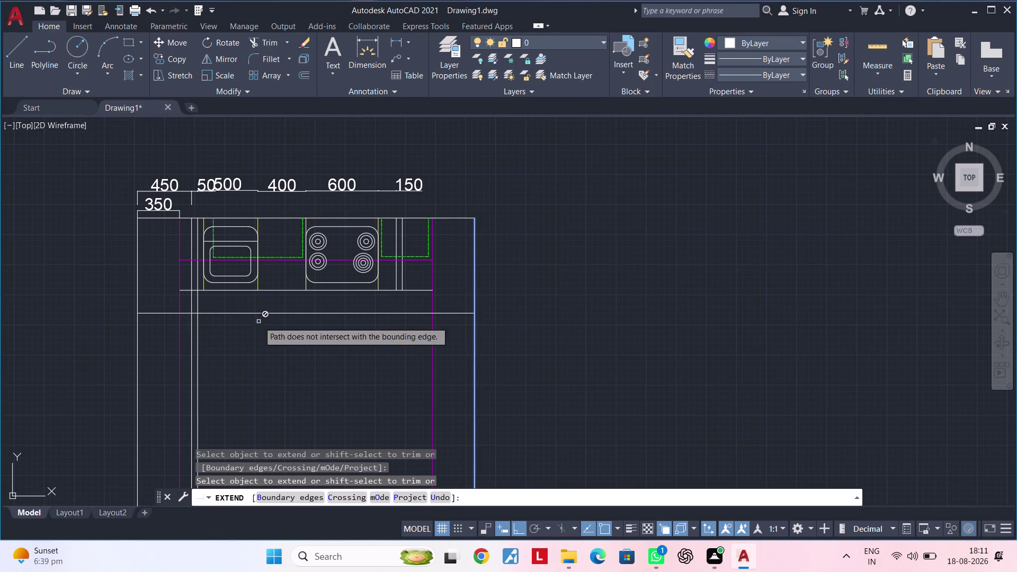
key(Escape)
key(Escape)
text(tr)
key(space)
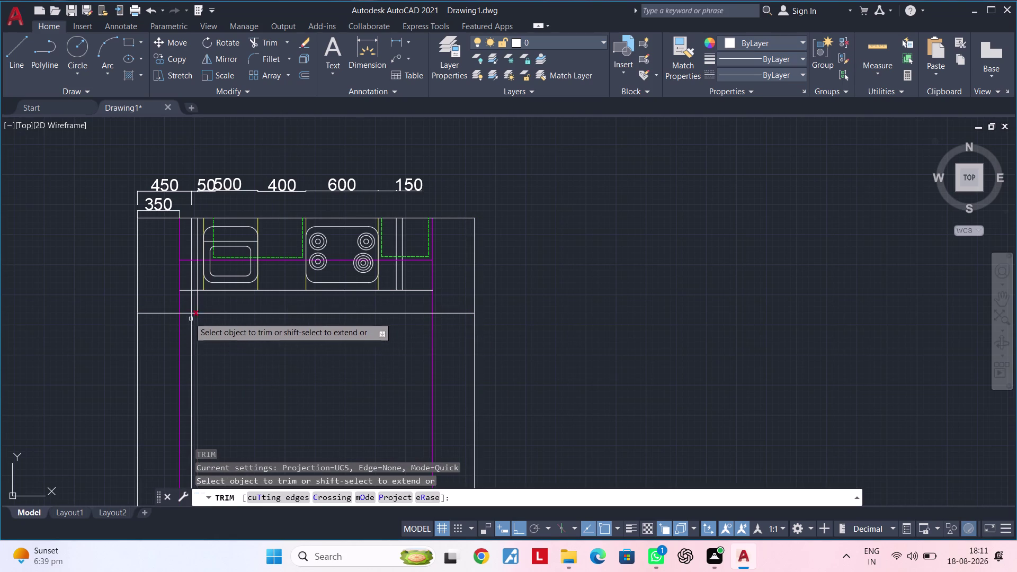
scroll(up, 3)
click(185, 308)
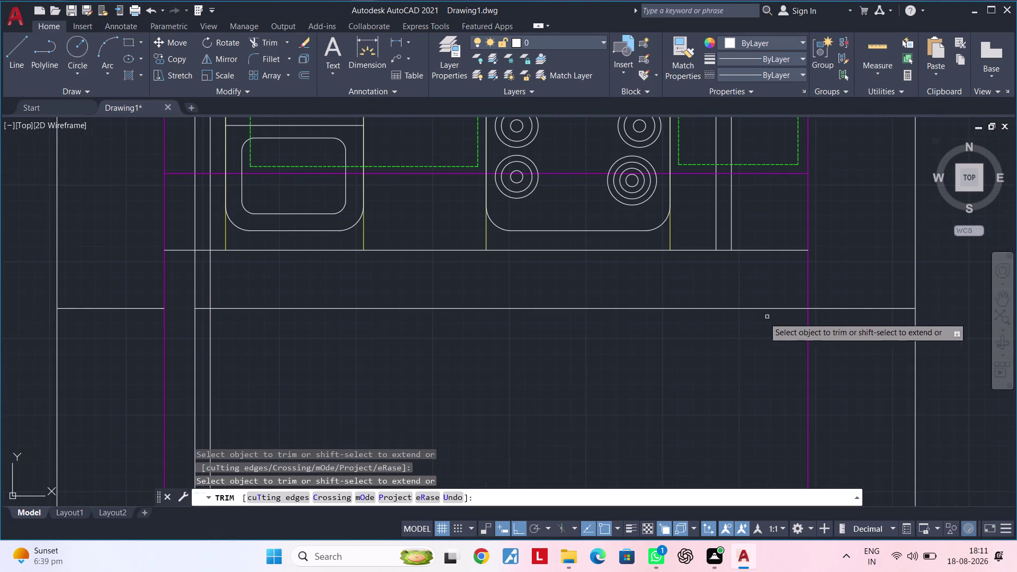
double_click(731, 330)
click(719, 294)
scroll(down, 3)
middle_drag(697, 324, 618, 344)
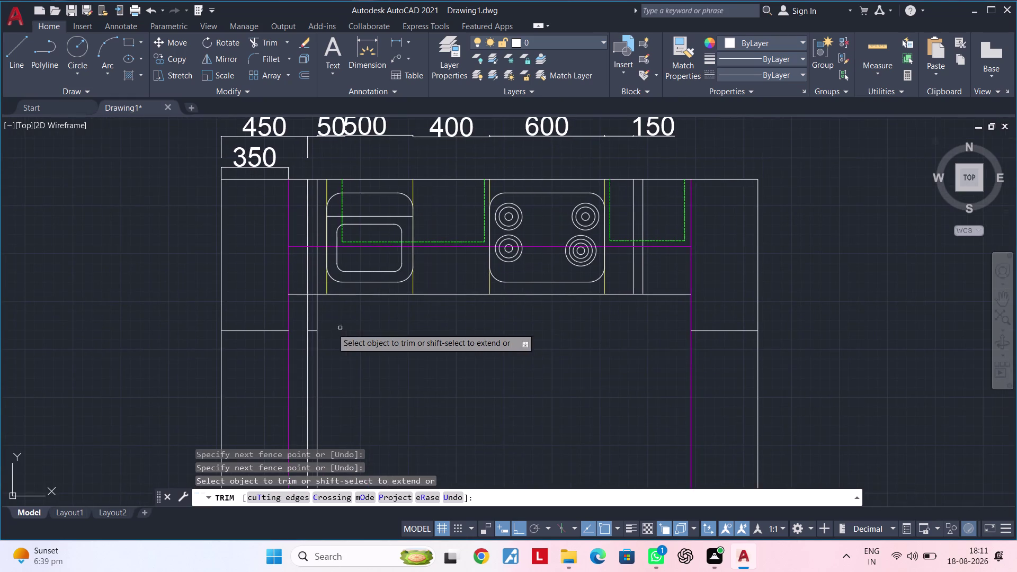
scroll(up, 3)
click(325, 339)
scroll(down, 3)
middle_drag(427, 344, 458, 330)
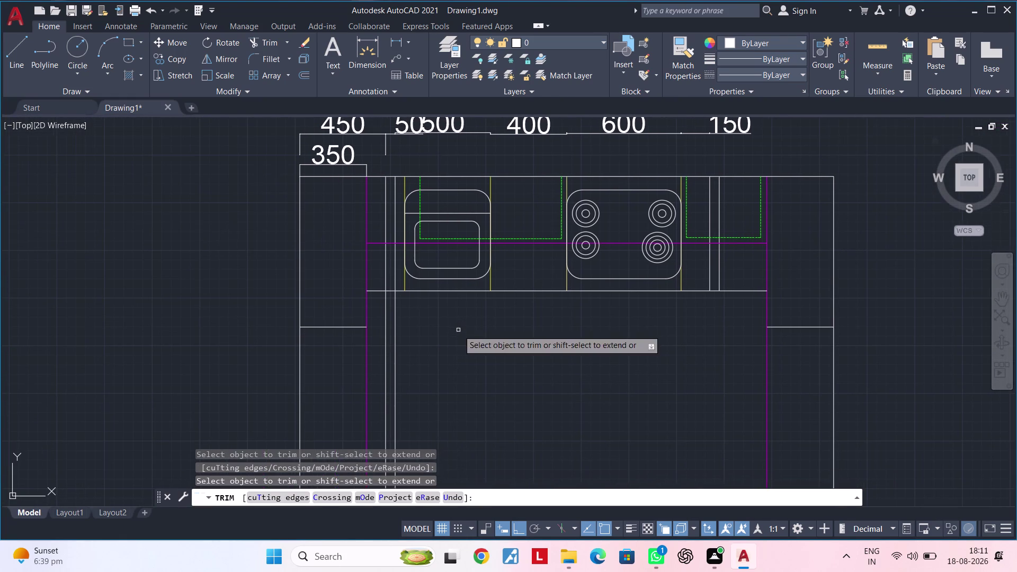
key(Escape)
key(Escape)
key(Escape)
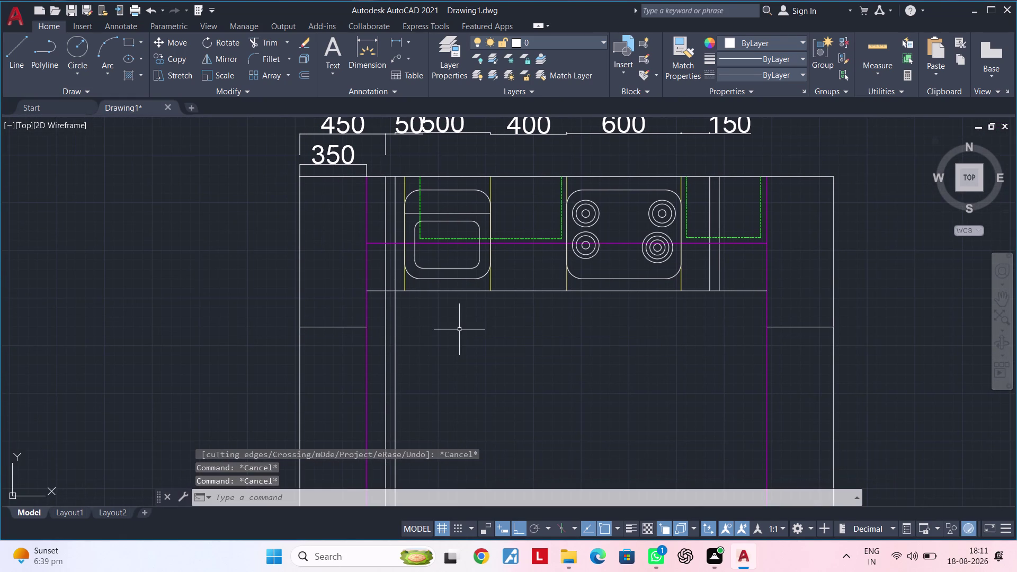
key(Escape)
key(Escape)
key(Escape)
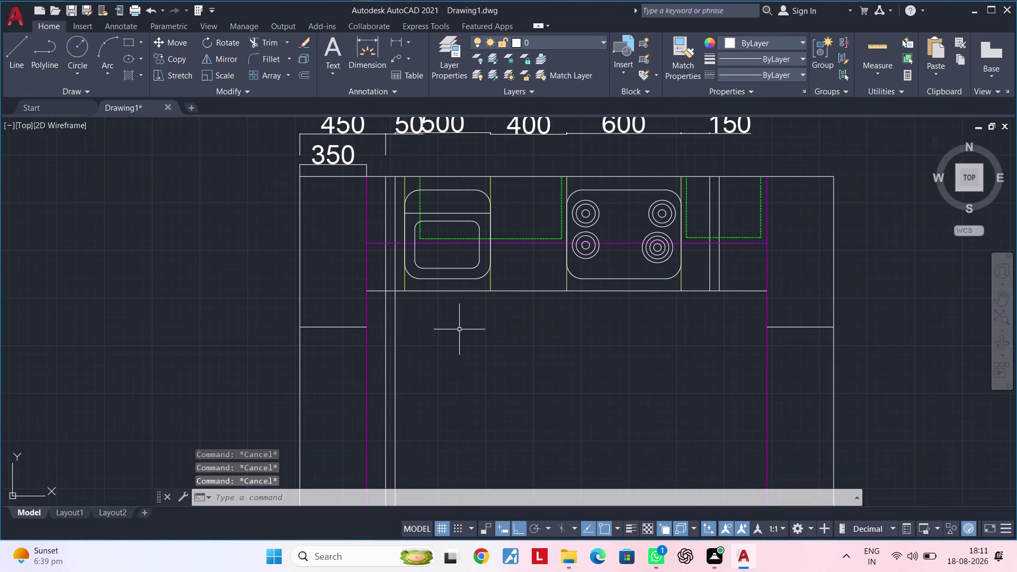
scroll(down, 3)
middle_drag(517, 335, 469, 324)
middle_drag(457, 322, 501, 296)
key(Escape)
middle_drag(445, 294, 458, 288)
key(Escape)
key(Escape)
key(Escape)
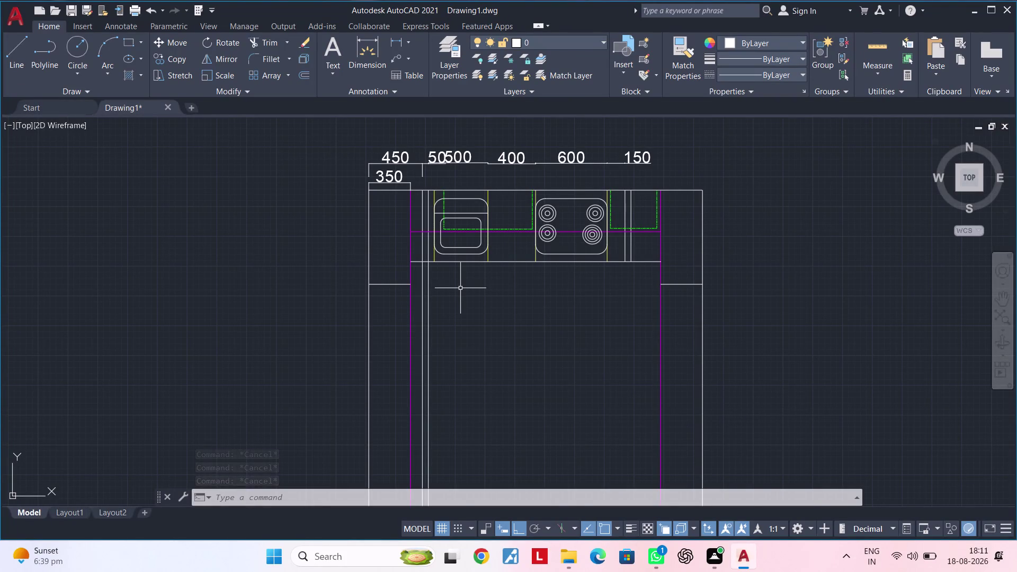
Offset the counter line 1200 below the existing counter.
key(Escape)
key(Escape)
text(of)
key(space)
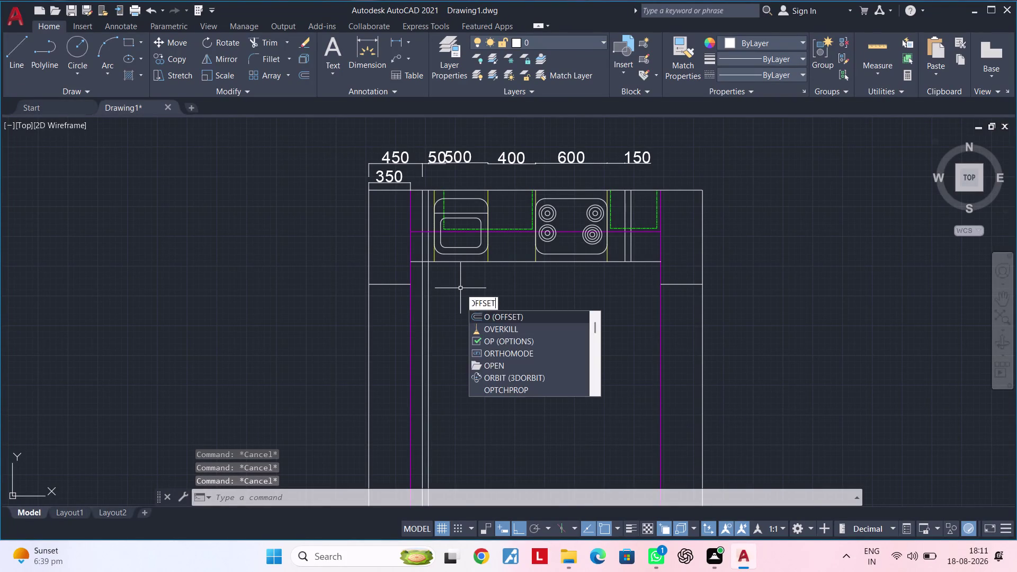
text(1200)
key(Return)
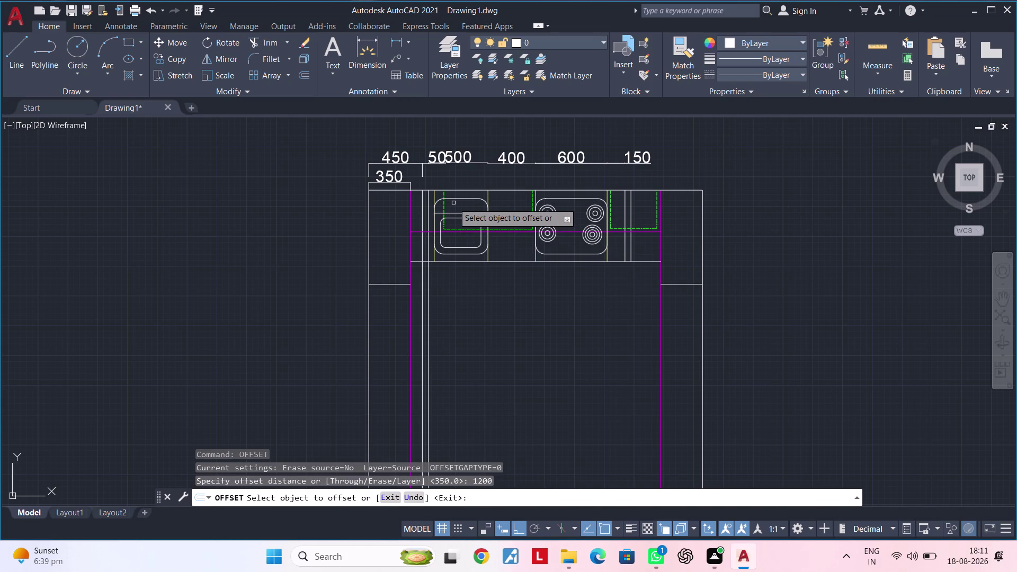
click(467, 189)
click(470, 343)
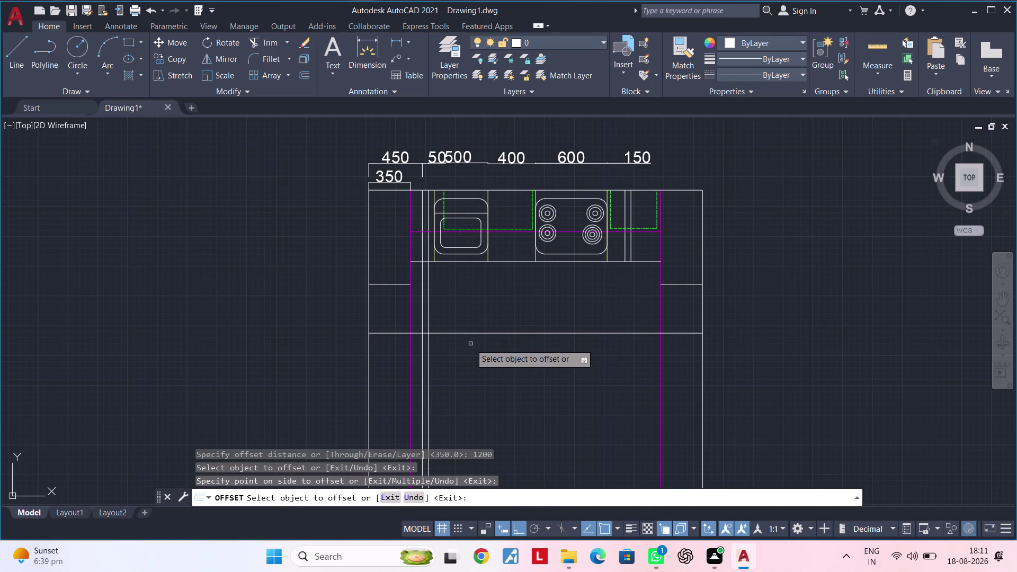
middle_drag(471, 347, 427, 331)
key(Escape)
key(Escape)
key(Escape)
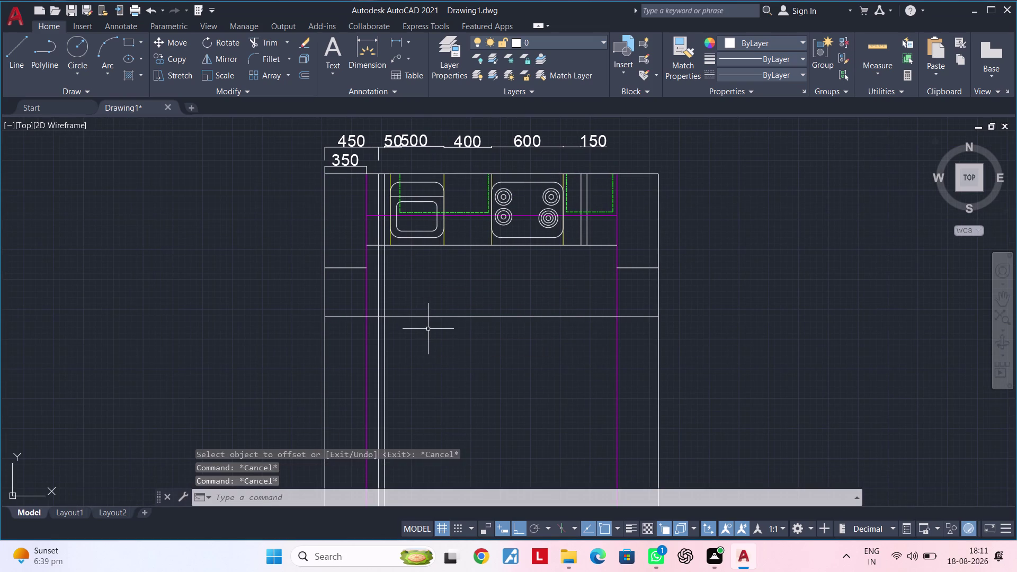
Trim out the middle of the new line with a fence, leaving the side pieces.
key(t)
text(r)
key(space)
drag(454, 340, 452, 313)
key(Escape)
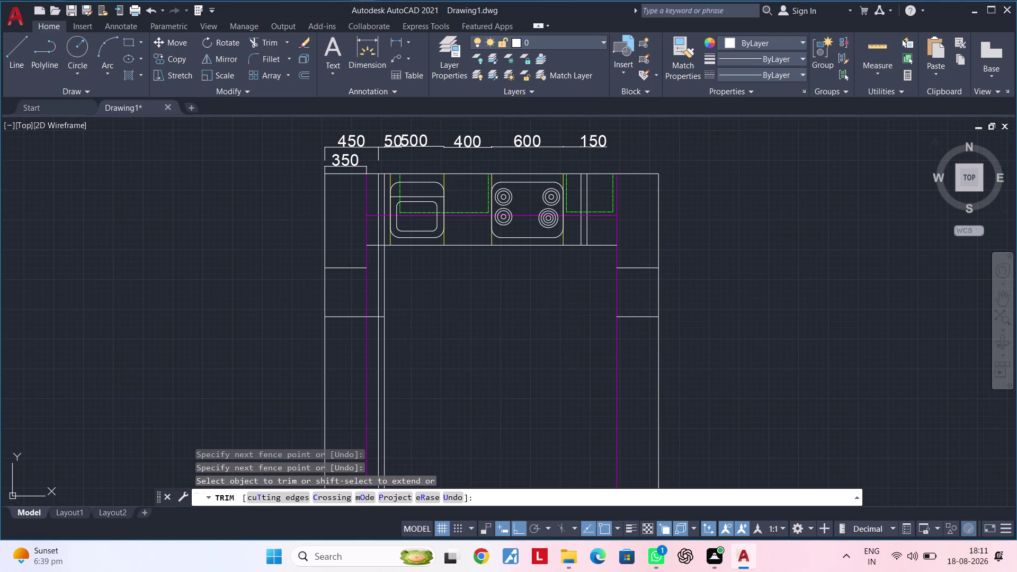
middle_drag(458, 308, 507, 305)
scroll(up, 3)
middle_drag(450, 316, 608, 308)
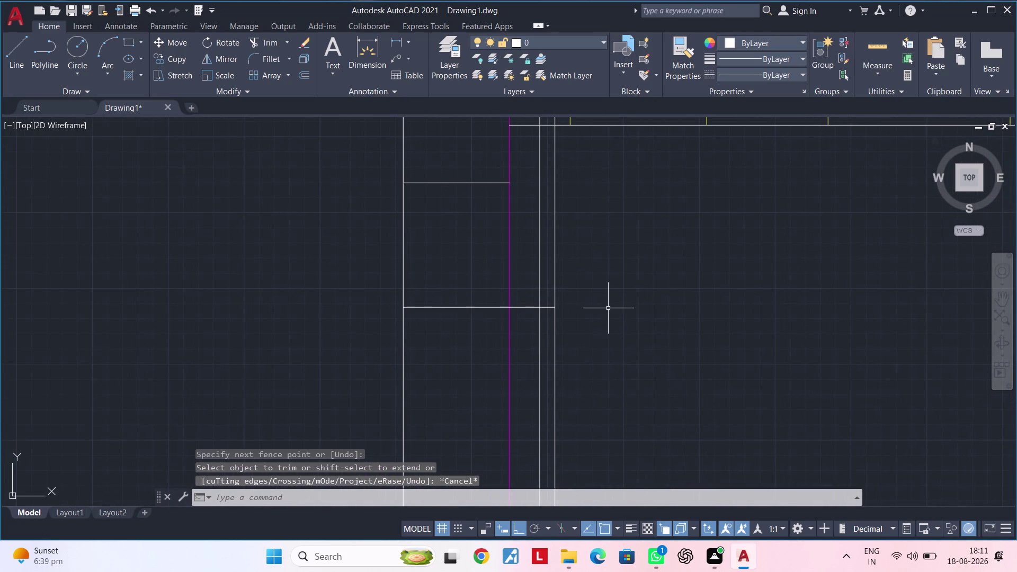
key(Escape)
key(Escape)
key(Escape)
key(Escape)
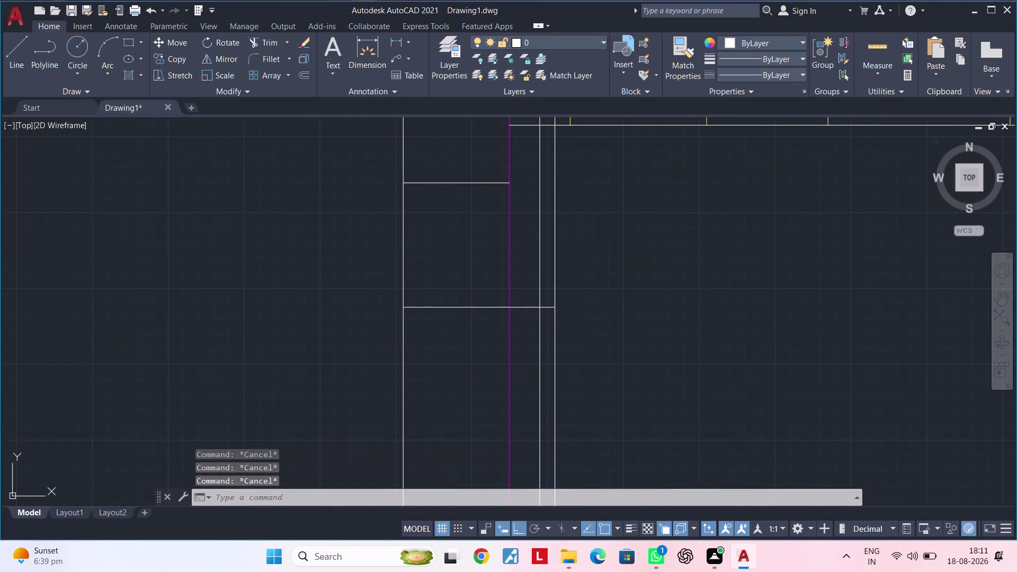
key(Escape)
key(Escape)
key(Escape)
key(Escape)
key(Escape)
key(Escape)
key(Escape)
key(Escape)
middle_drag(614, 322, 588, 295)
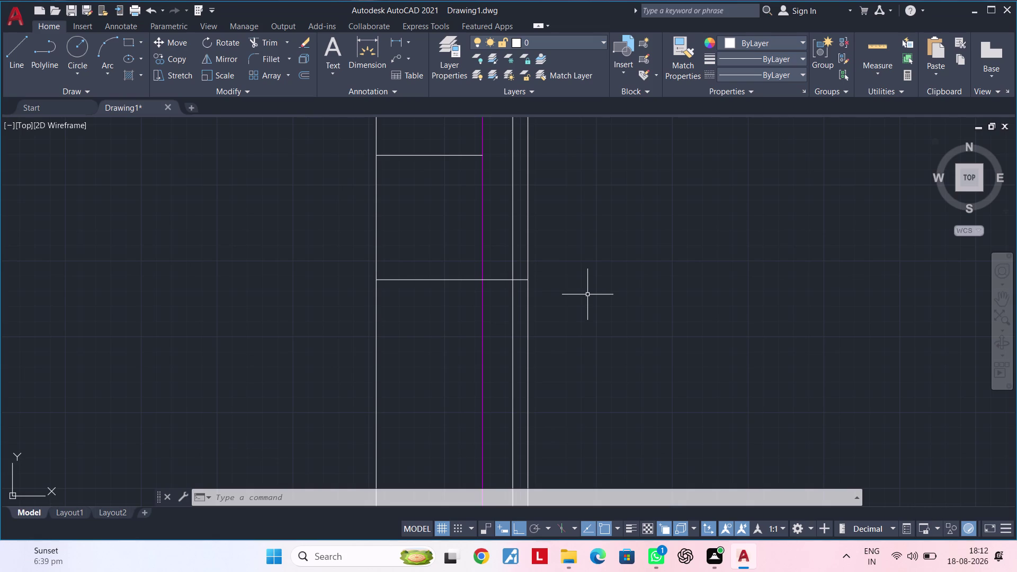
Offset the left counter's cross line by 600, placing two copies.
key(Escape)
key(Escape)
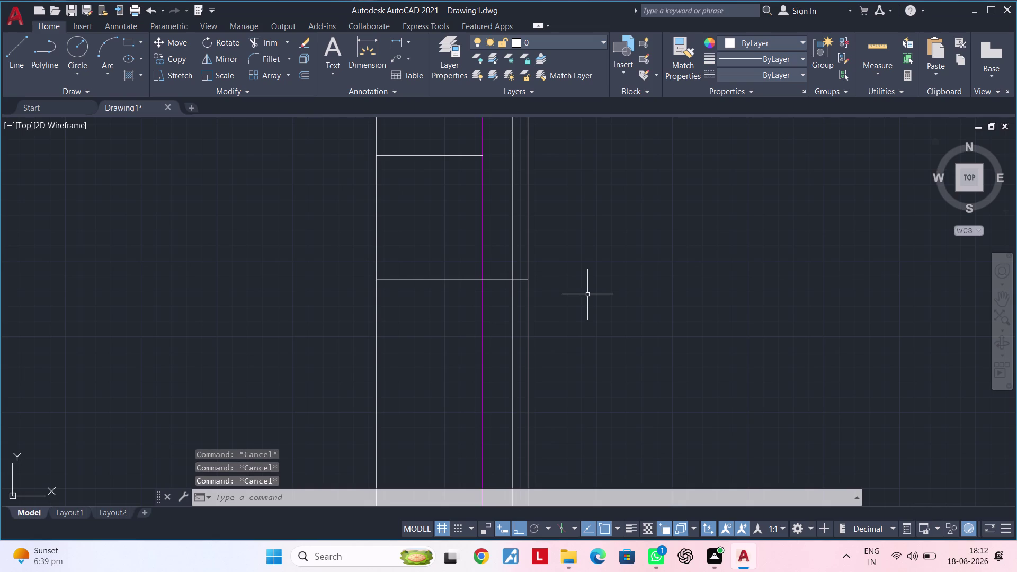
text(of 600)
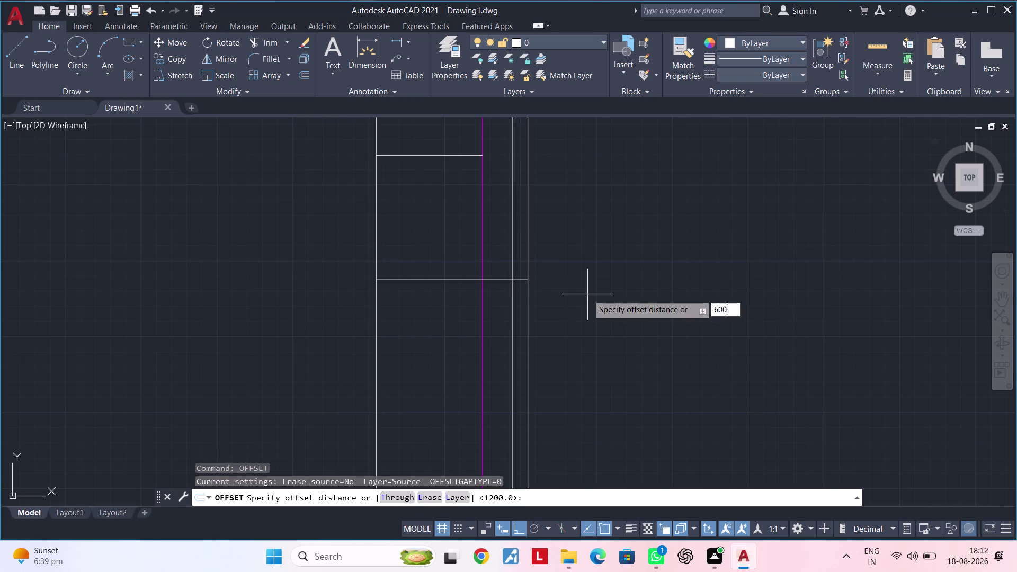
key(Return)
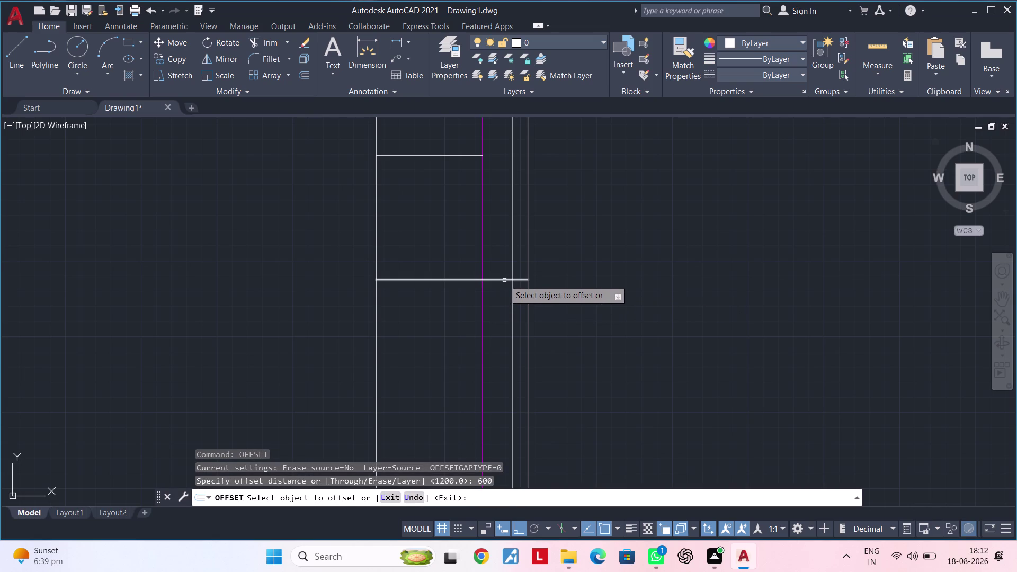
click(504, 280)
click(499, 434)
middle_drag(502, 421, 541, 184)
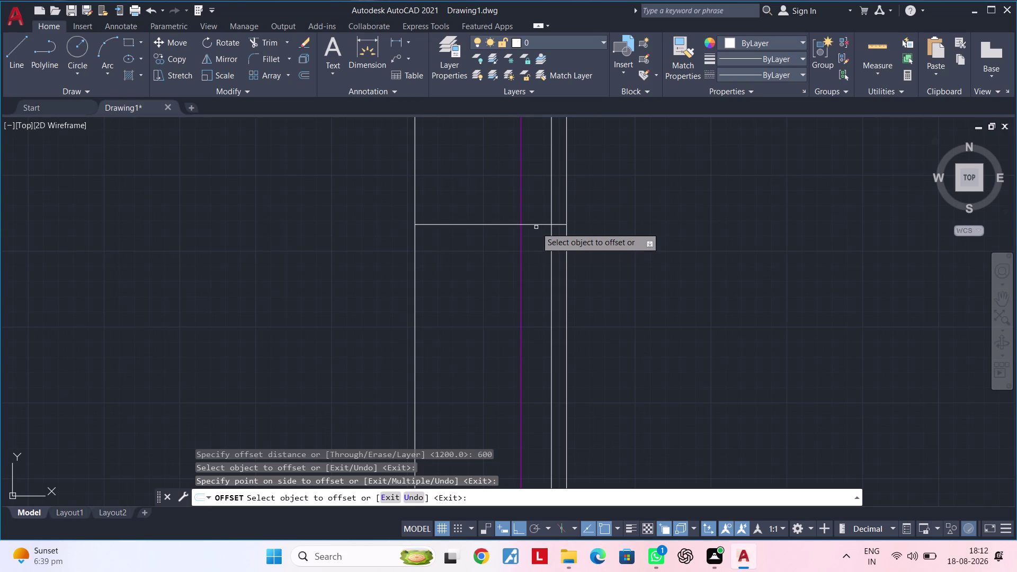
click(536, 225)
click(546, 323)
middle_drag(537, 328, 555, 173)
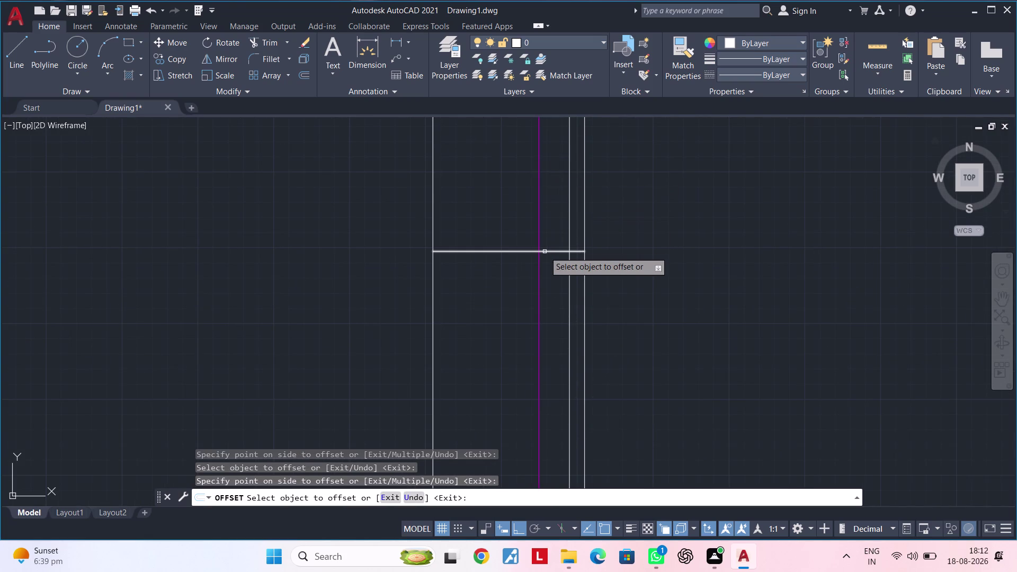
Repeat OFFSET with a 270 distance and select the cross line.
key(space)
key(space)
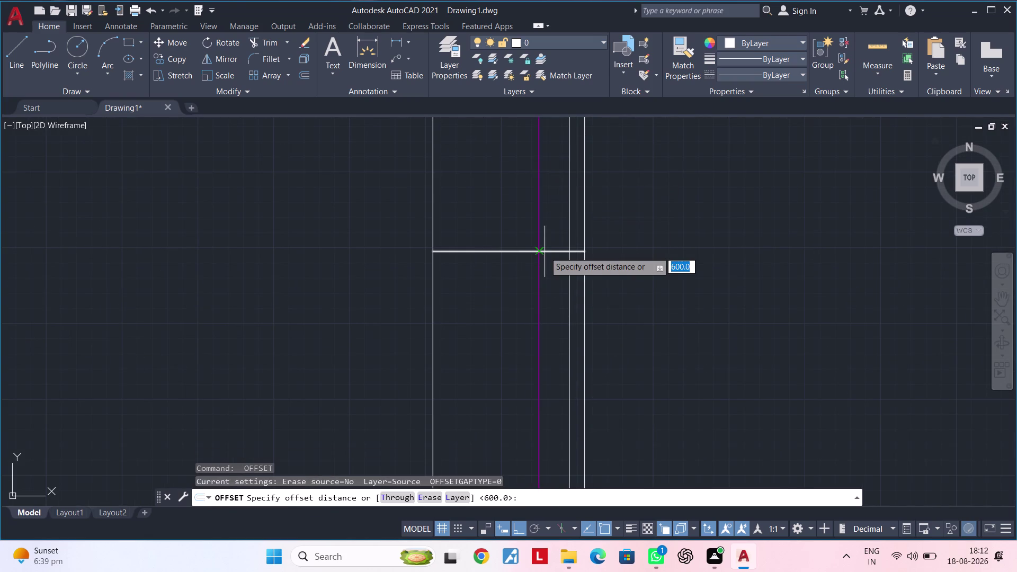
text(270)
key(Return)
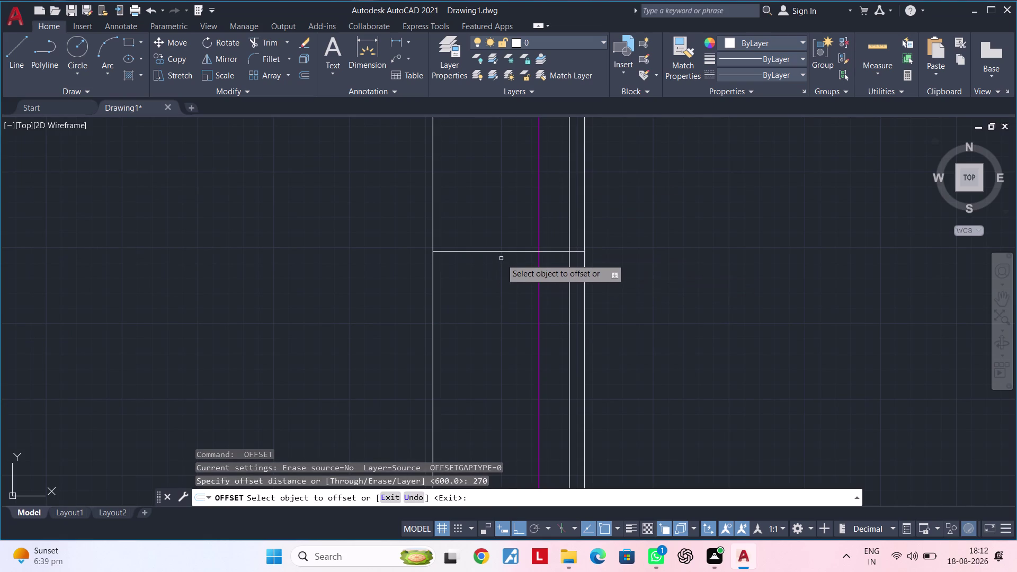
click(502, 251)
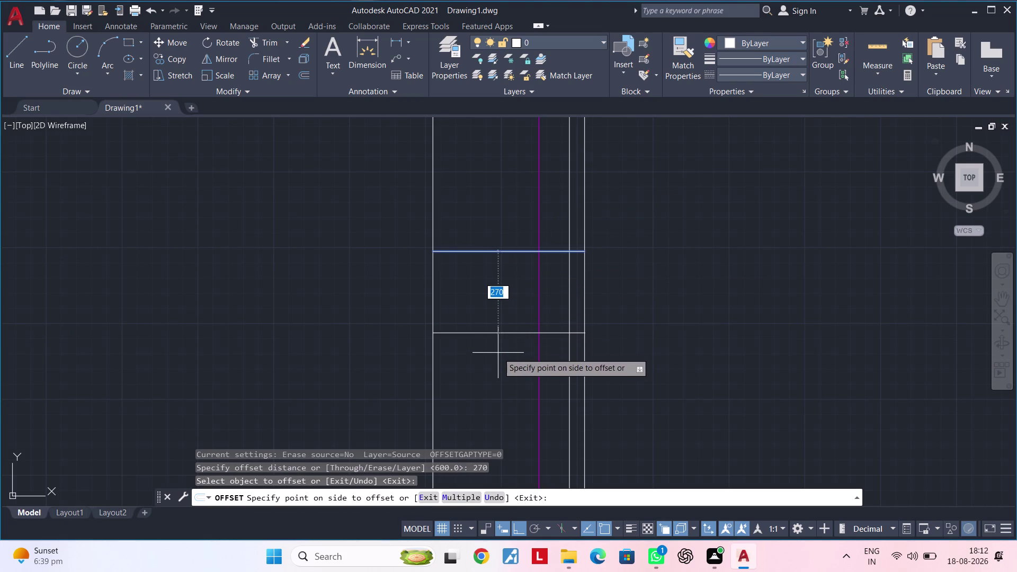
Place the 270 offset copy below the line and end OFFSET.
click(497, 361)
middle_drag(497, 360, 455, 365)
key(Escape)
key(Escape)
key(Escape)
Trim across the left counter lines with a fence and a pick.
text(tr)
key(space)
drag(364, 370, 569, 369)
click(568, 370)
middle_drag(570, 368, 538, 408)
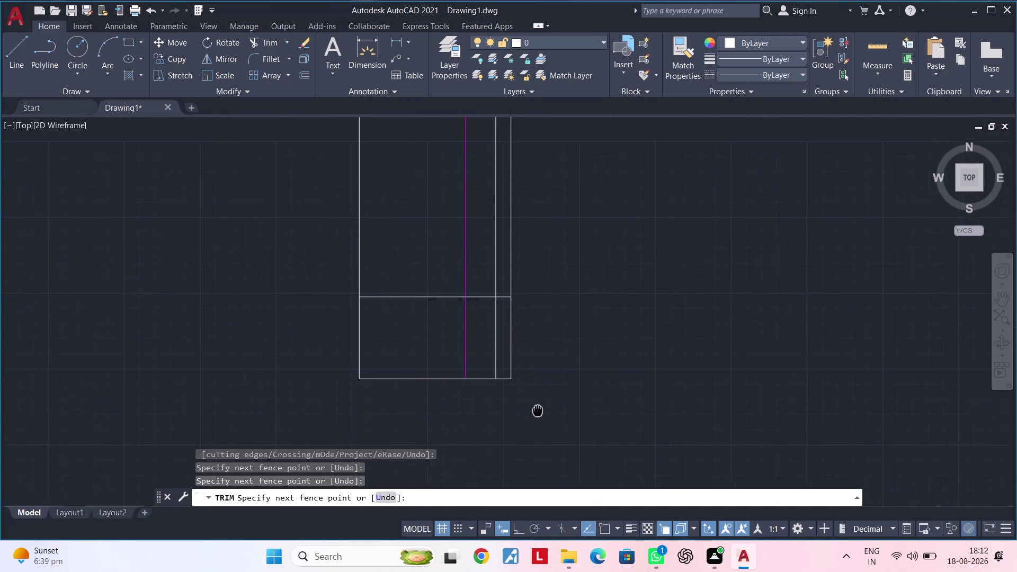
middle_drag(538, 408, 533, 412)
key(Escape)
key(Escape)
key(Escape)
middle_drag(533, 401, 533, 415)
Trim away another line end at the left counter.
key(Escape)
key(Escape)
key(space)
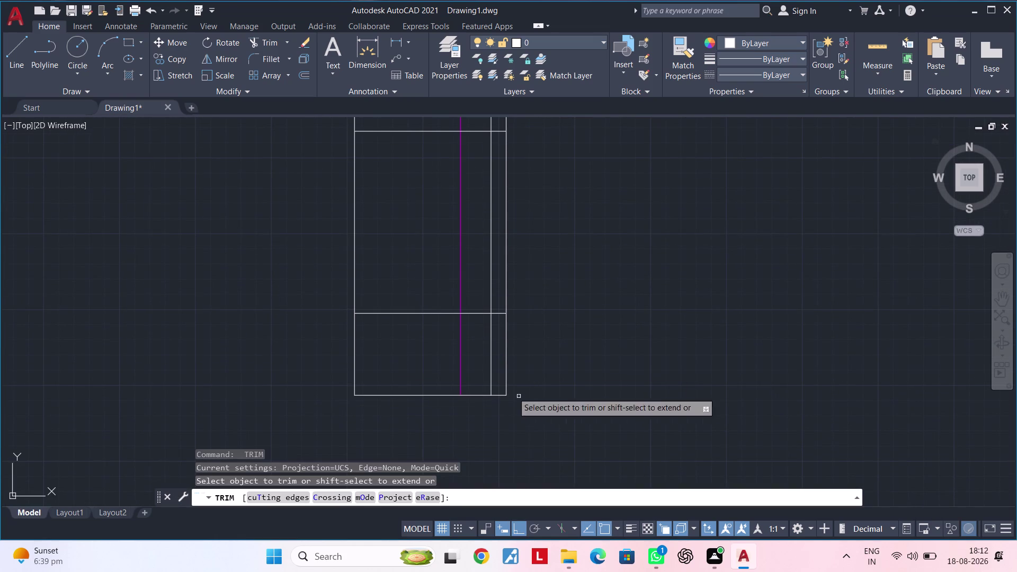
click(462, 353)
middle_drag(453, 343, 484, 395)
key(Escape)
key(Escape)
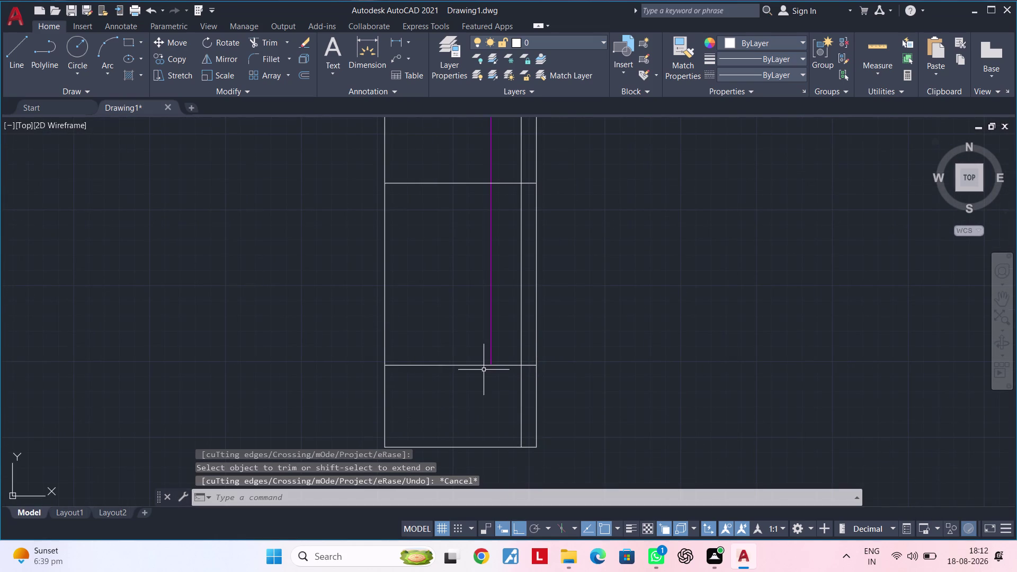
Match properties to make the lower cross line magenta.
text(ma)
key(space)
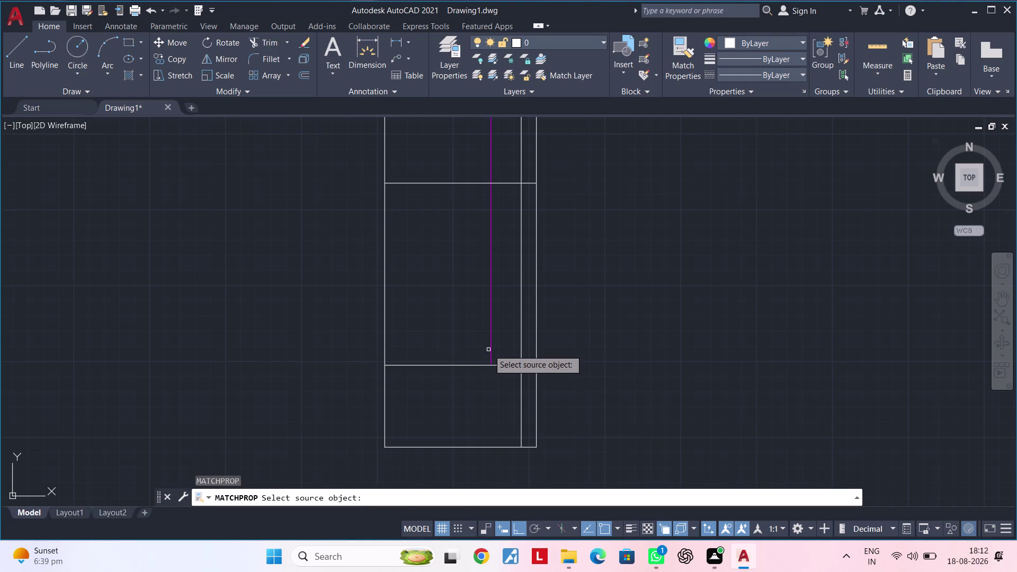
click(490, 346)
click(479, 365)
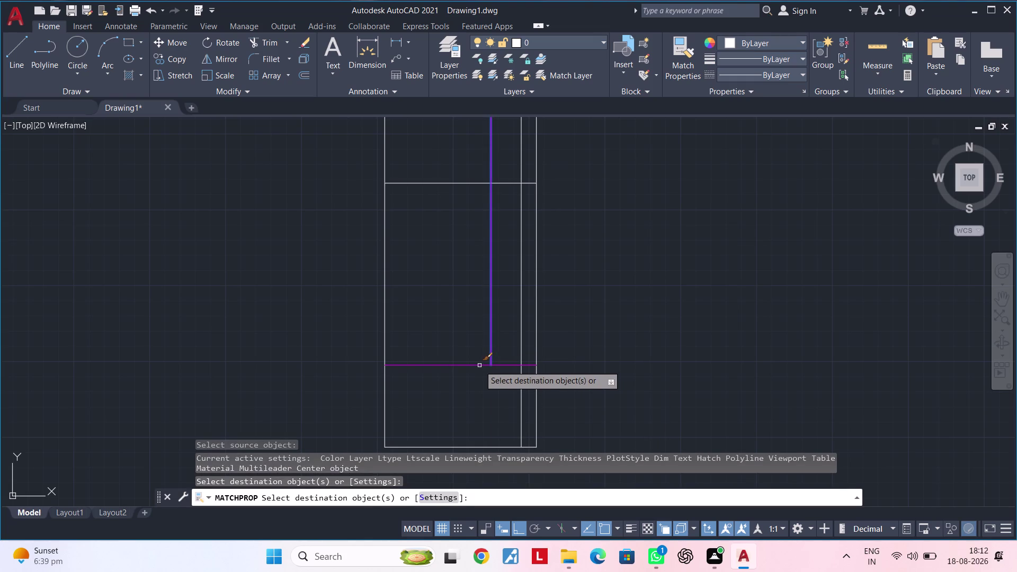
key(Escape)
key(Escape)
key(Escape)
middle_drag(486, 389, 444, 398)
key(Escape)
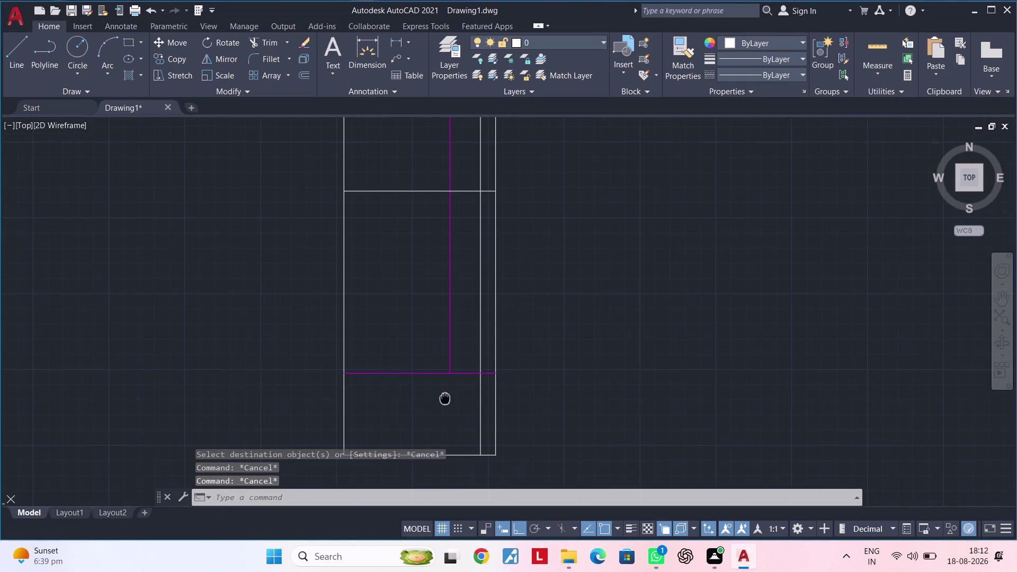
key(Escape)
key(Escape)
key(Escape)
key(Escape)
key(Escape)
key(Escape)
Trim the magenta line past the corner and cut another overshooting end.
text(tr)
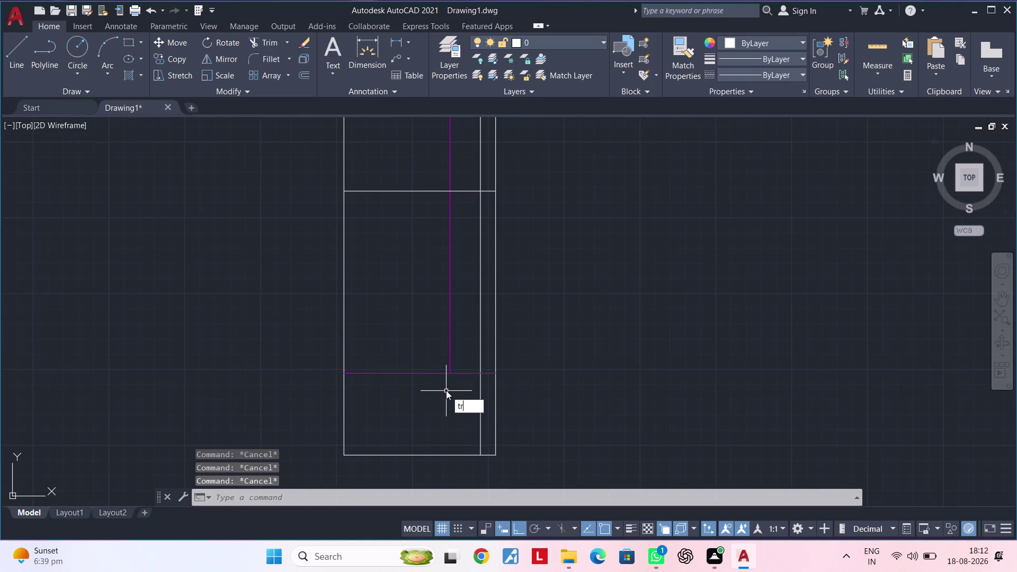
key(space)
click(468, 372)
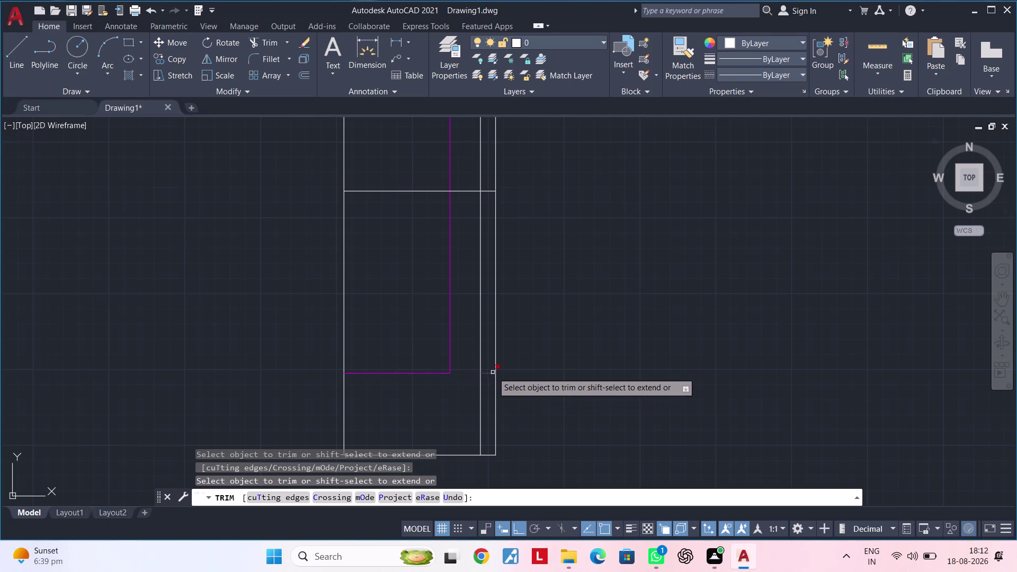
scroll(up, 3)
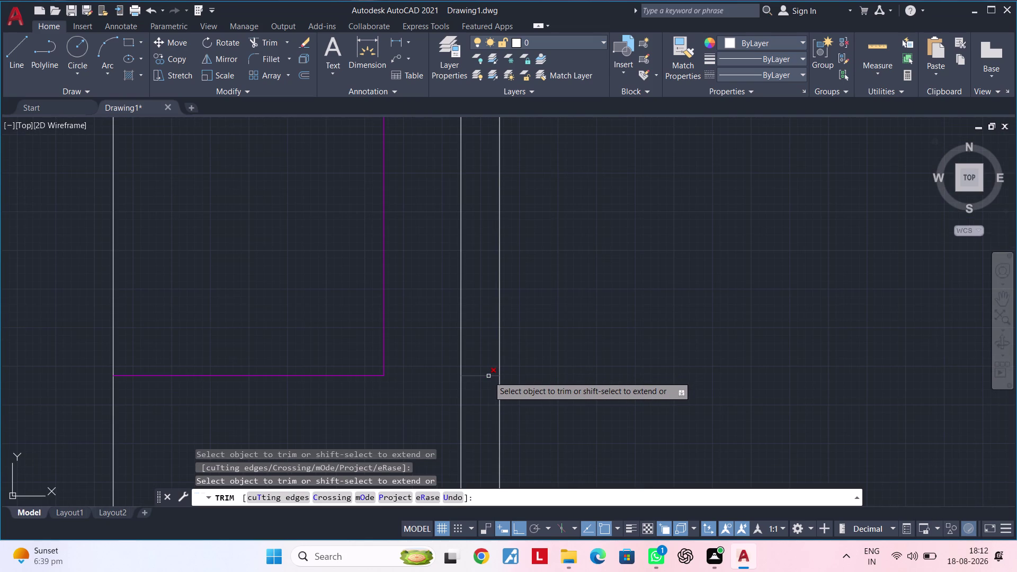
click(488, 376)
scroll(down, 3)
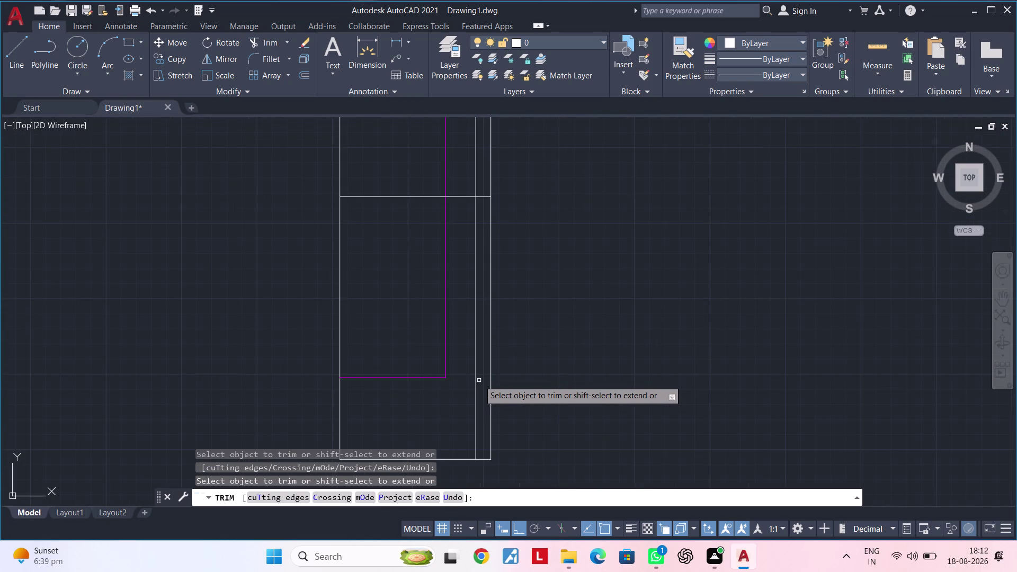
key(Escape)
key(Escape)
key(Escape)
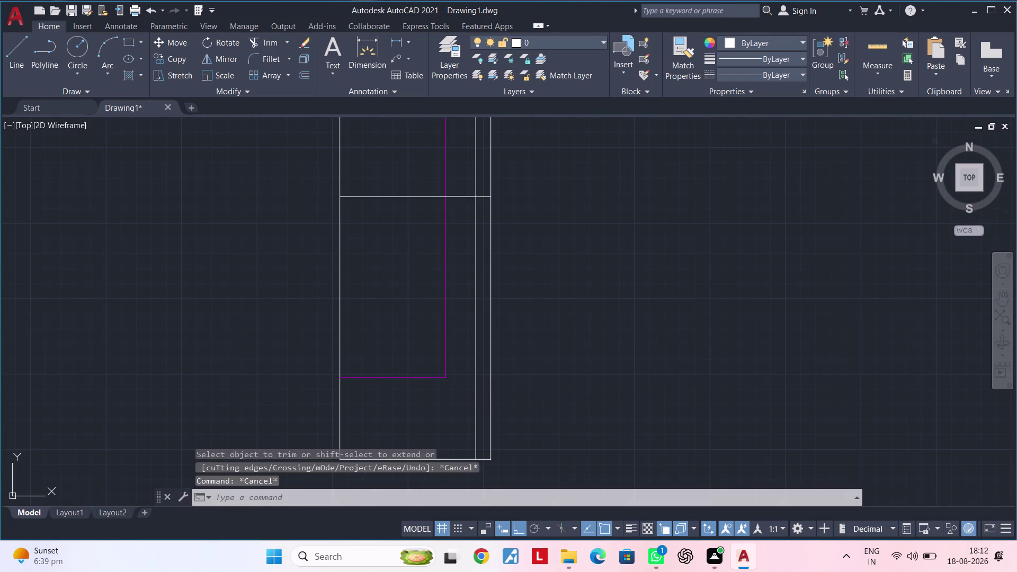
key(Escape)
key(Escape)
key(Escape)
key(Escape)
key(Escape)
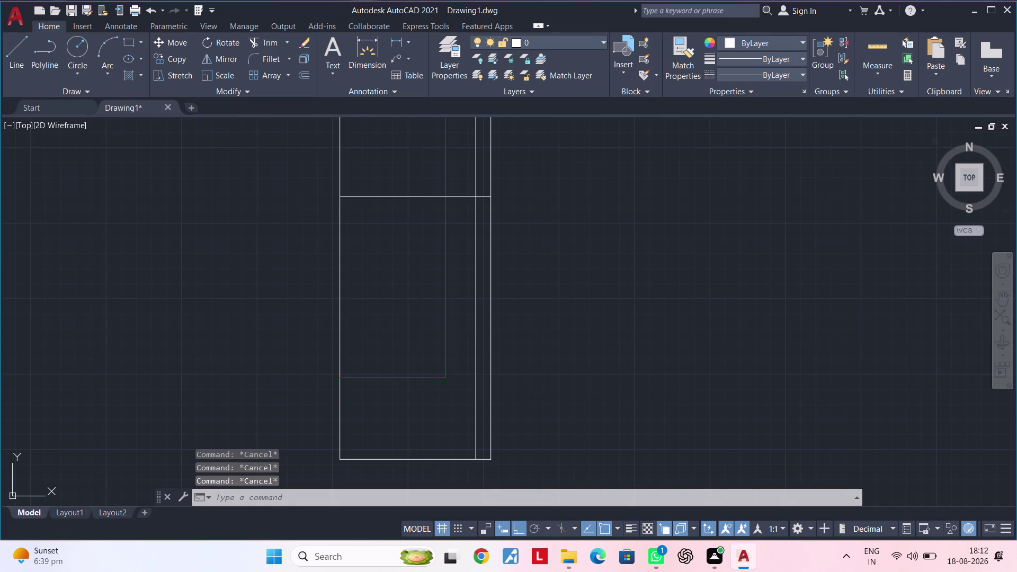
key(Escape)
key(Escape)
Begin a new line at the magenta corner.
key(l)
key(space)
scroll(up, 3)
click(435, 381)
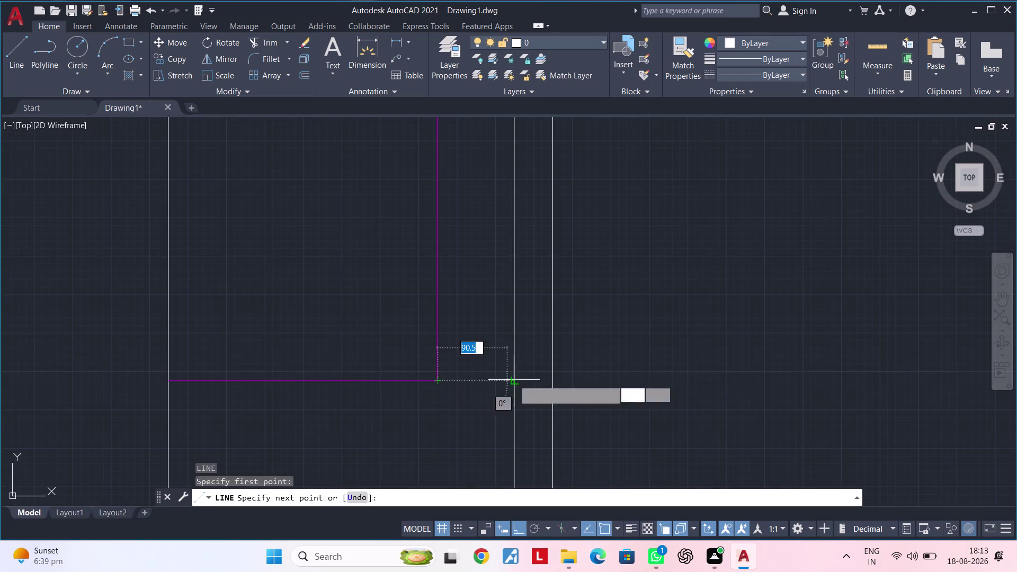
Finish the closing line at the white counter edge.
click(552, 378)
key(Escape)
scroll(down, 3)
middle_drag(599, 383, 586, 340)
key(Escape)
key(Escape)
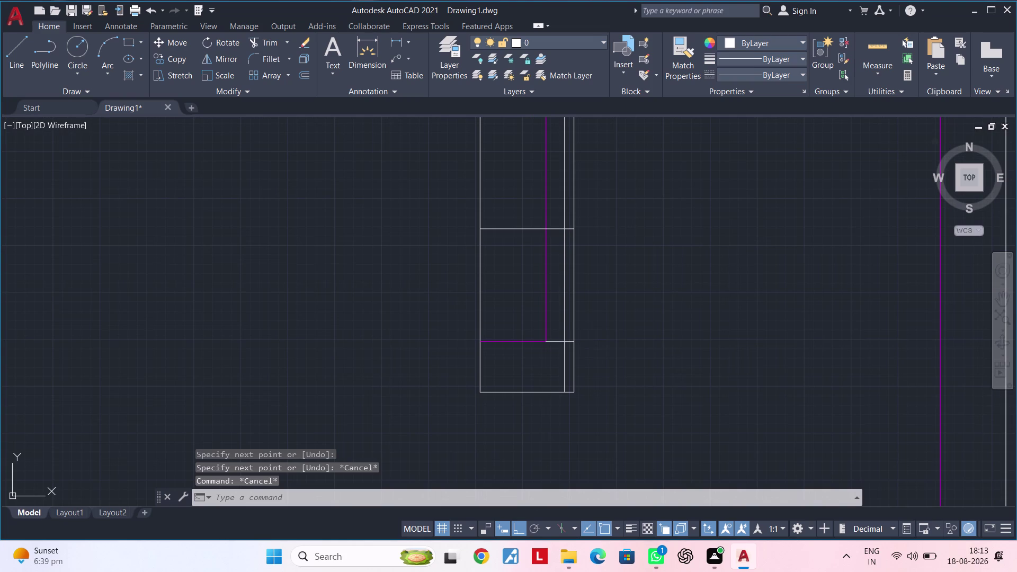
Trim the leftover line ends at the counter's bottom with fences and picks.
text(tr)
key(space)
drag(588, 352, 551, 354)
click(546, 368)
drag(545, 378, 545, 398)
click(545, 399)
click(541, 386)
scroll(down, 3)
middle_drag(545, 377, 529, 400)
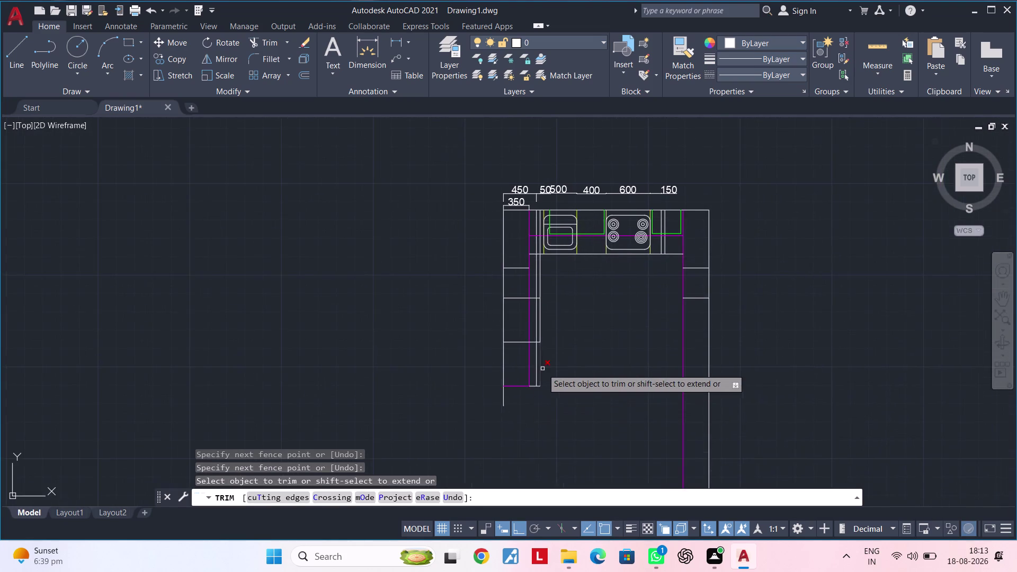
scroll(up, 3)
middle_drag(558, 357, 504, 387)
End trimming and centre the whole kitchen plan in view.
key(Escape)
key(Escape)
middle_drag(523, 335, 503, 391)
key(Escape)
middle_drag(513, 336, 529, 332)
scroll(down, 3)
middle_click(540, 320)
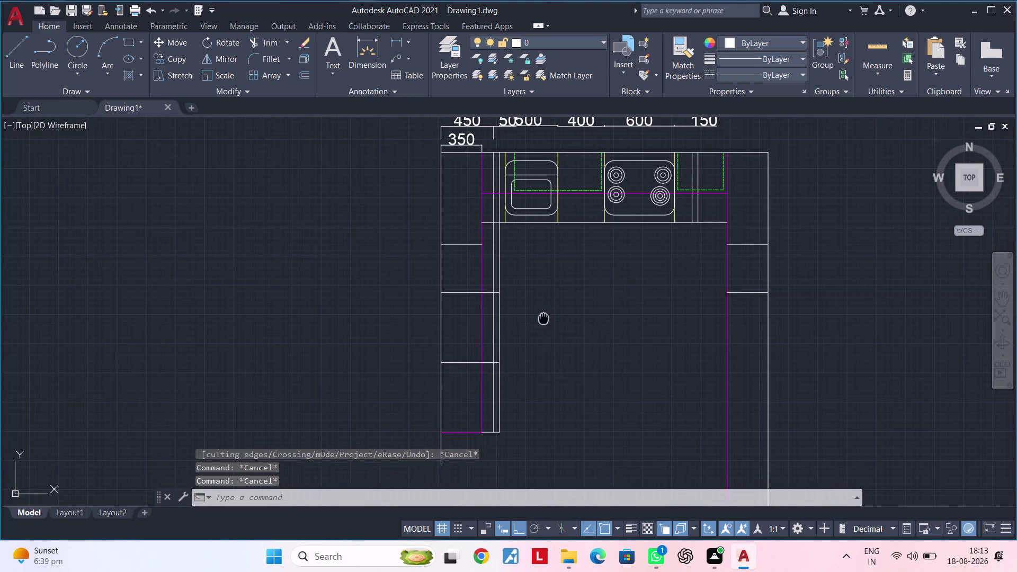
key(Escape)
key(Escape)
key(Escape)
key(Escape)
key(Escape)
key(Escape)
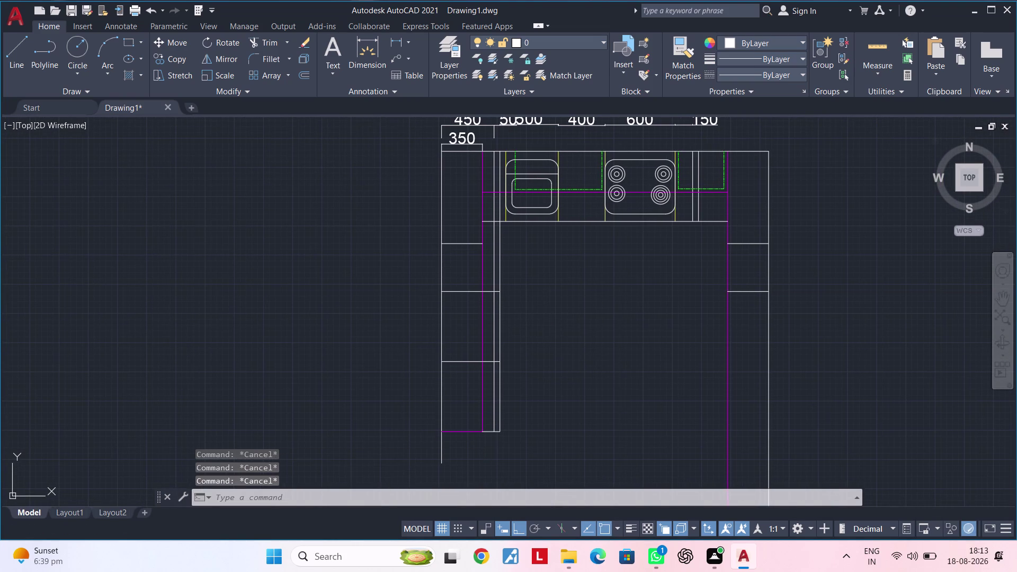
key(Escape)
middle_drag(534, 284, 588, 273)
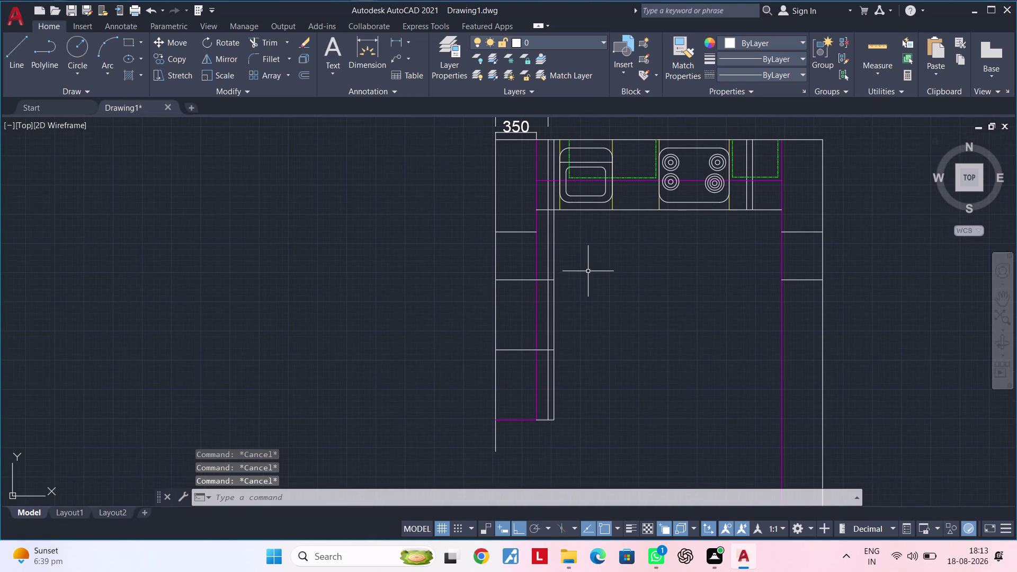
middle_drag(588, 273, 580, 317)
key(Escape)
key(Escape)
text(l)
key(space)
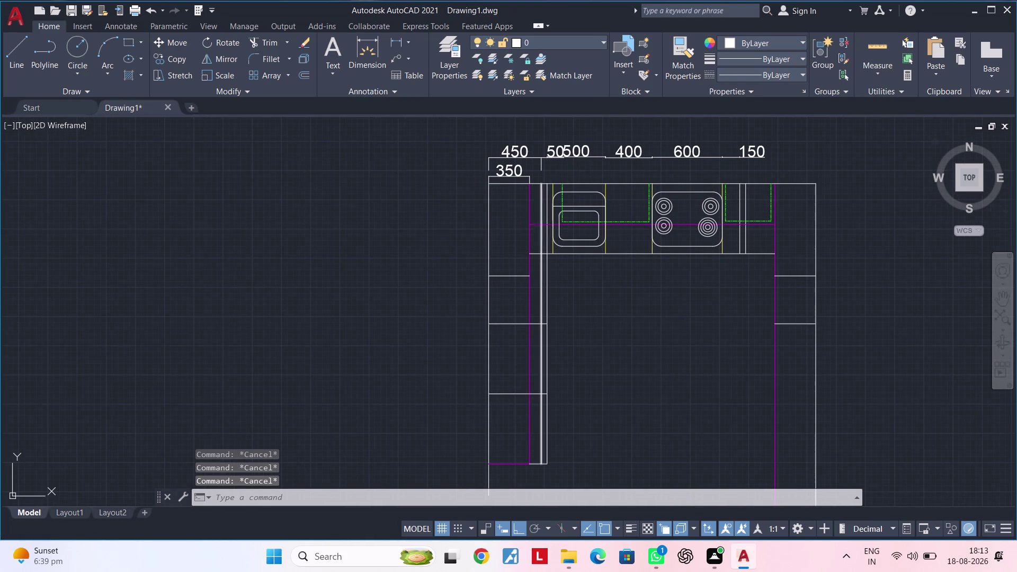
Abandon the pending line and try an offset distance of 2", which is rejected.
scroll(up, 3)
key(Escape)
key(Escape)
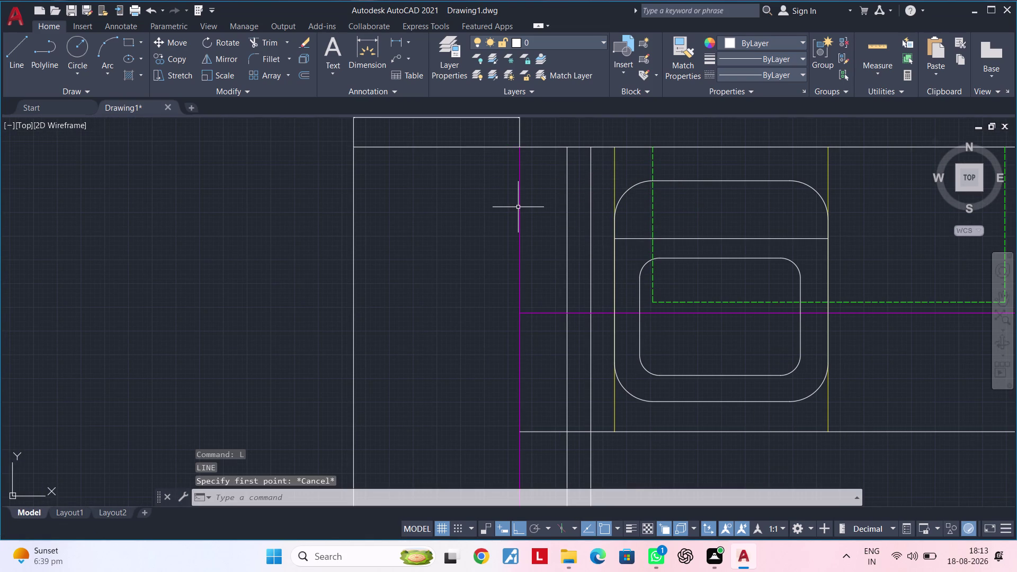
text(of)
key(space)
text(2)
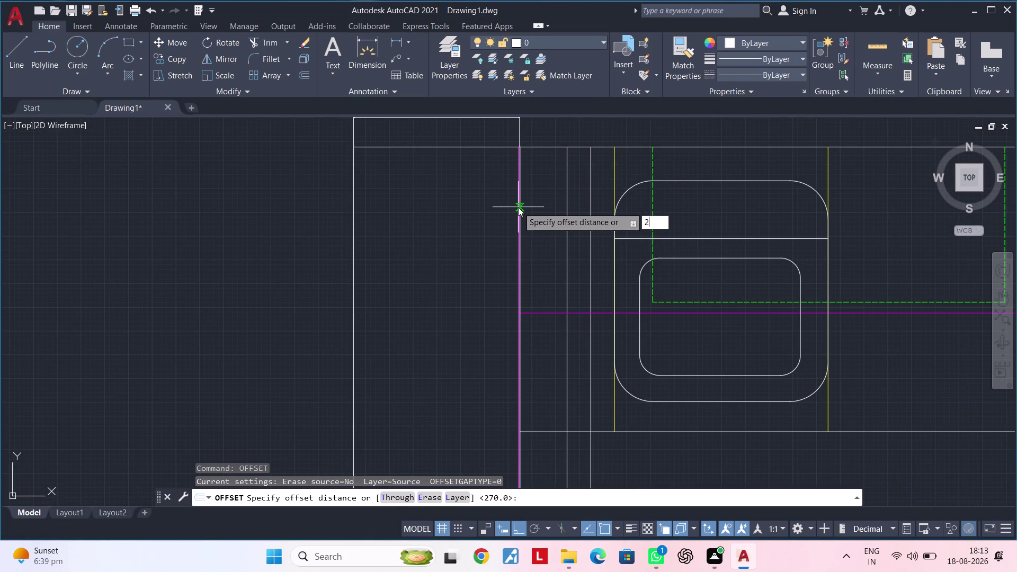
text(")
key(Return)
key(Escape)
key(Escape)
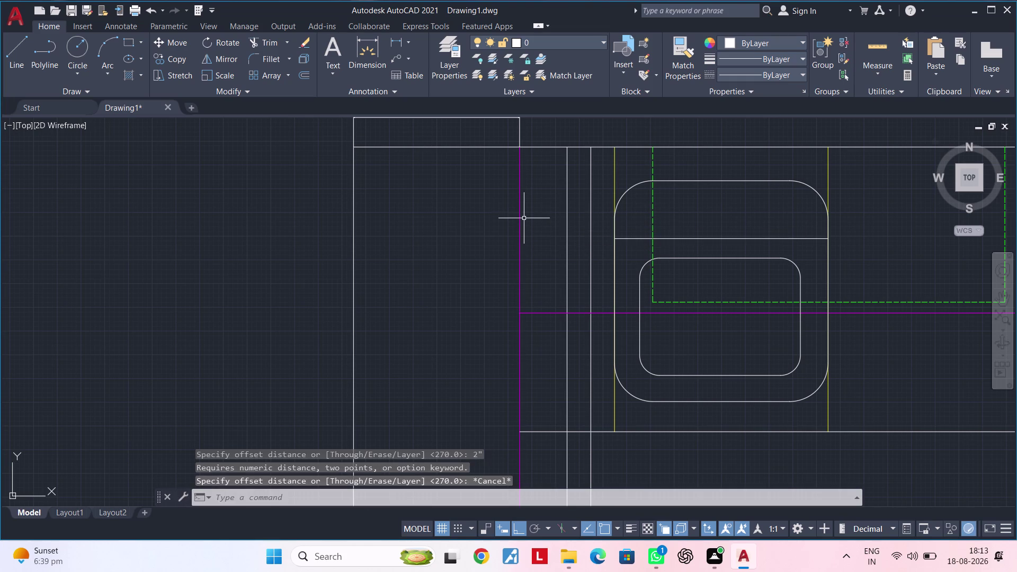
Retry OFFSET at distance 2 on the magenta line, then abandon it.
text(of)
key(space)
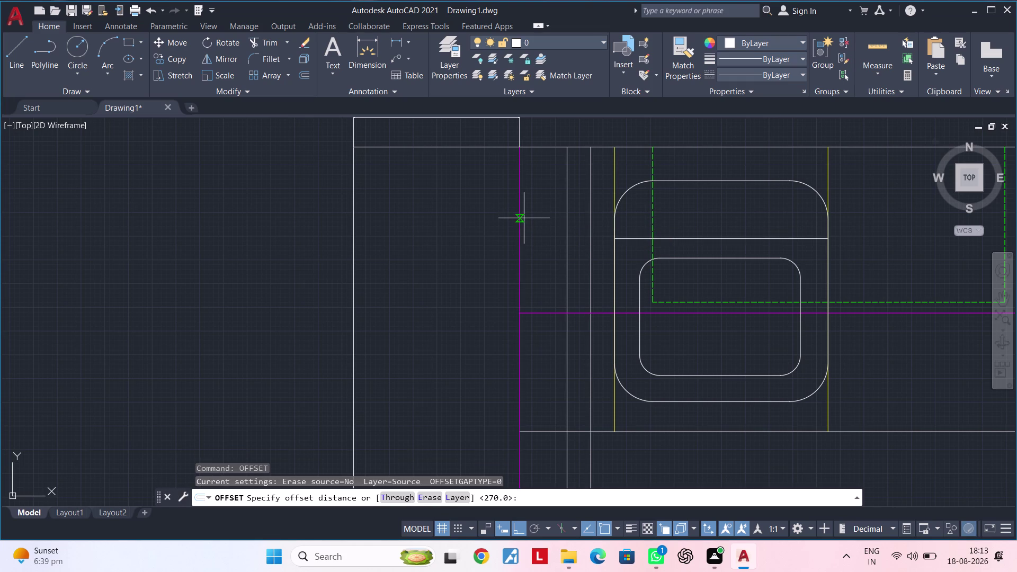
key(2)
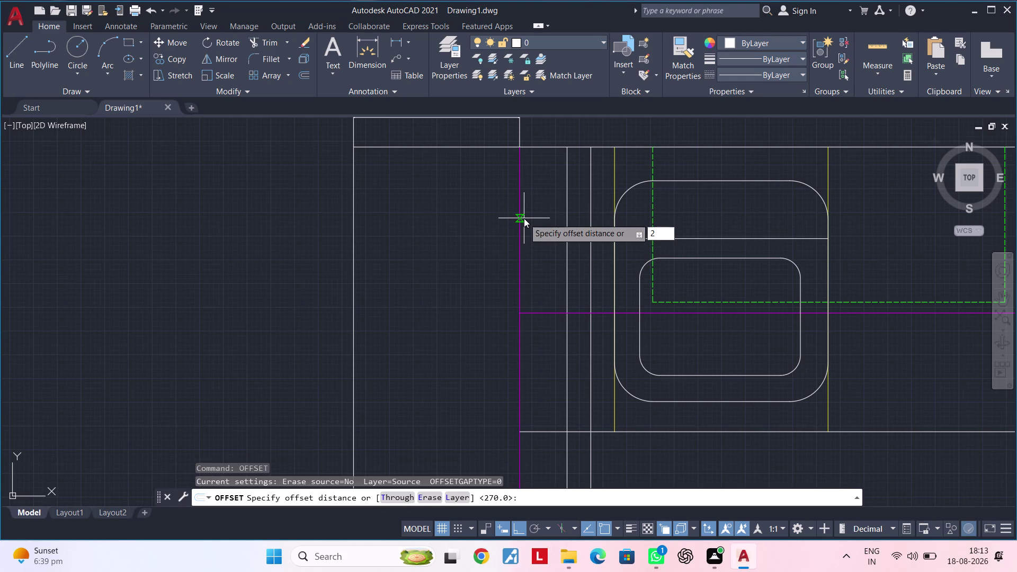
key(Return)
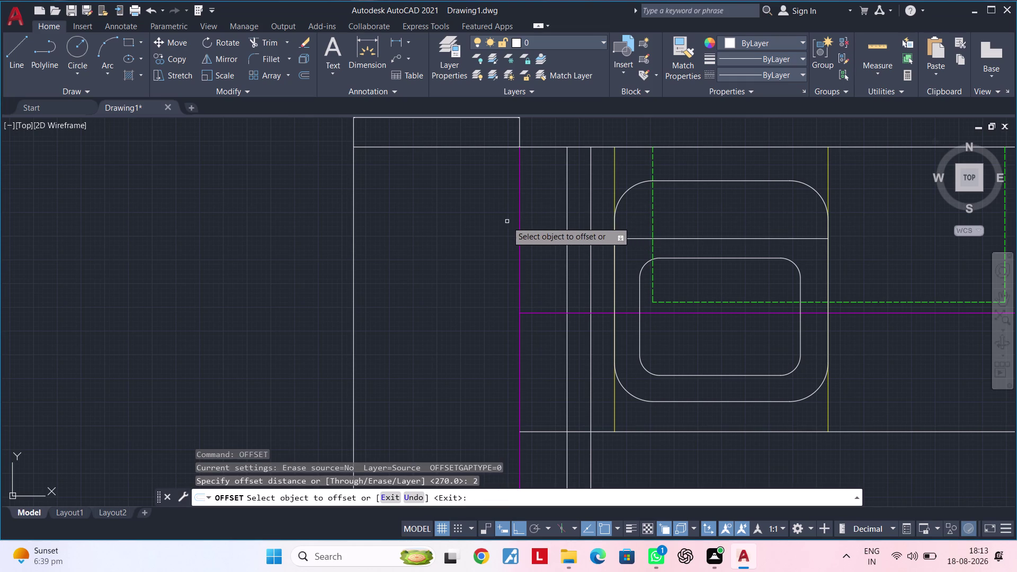
click(519, 218)
key(Escape)
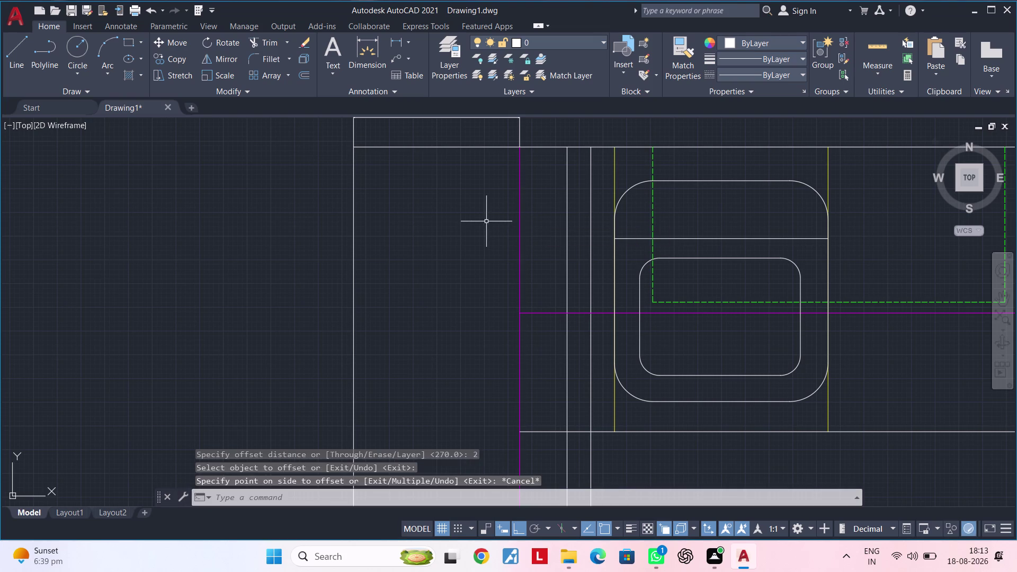
key(Escape)
Offset the magenta counter-edge line by 10 toward the sink side.
text(o)
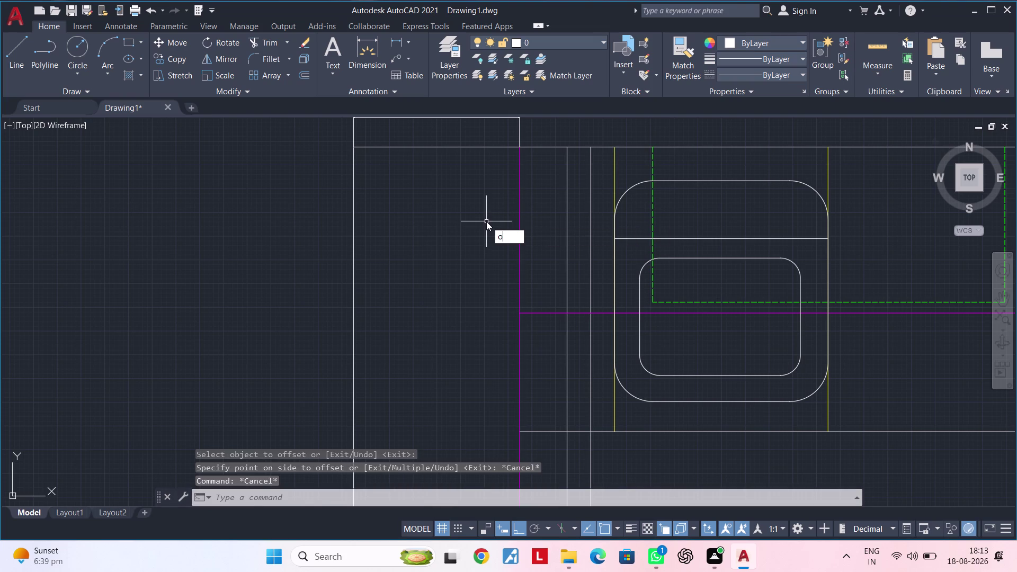
text(f)
key(space)
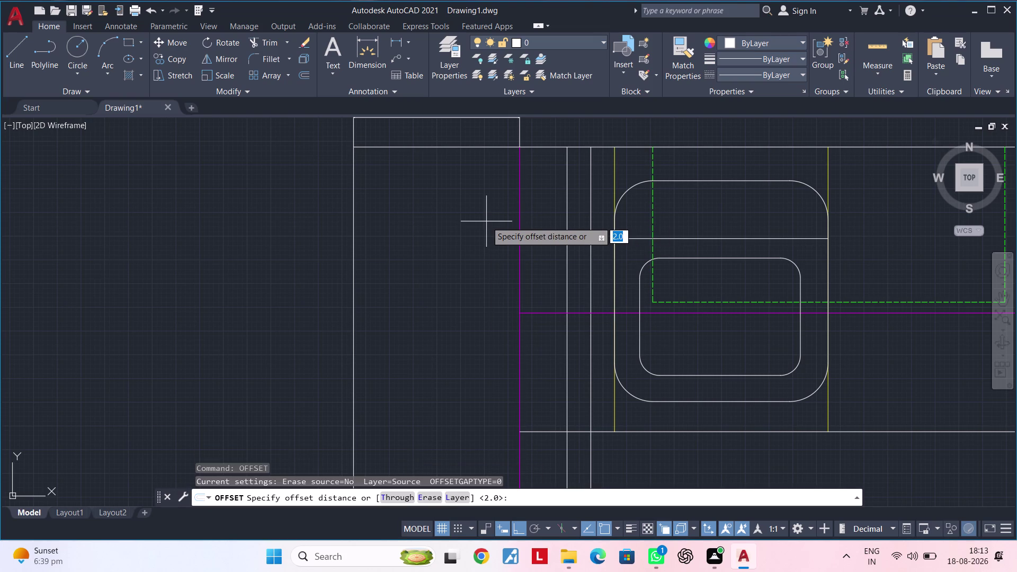
text(10)
key(Return)
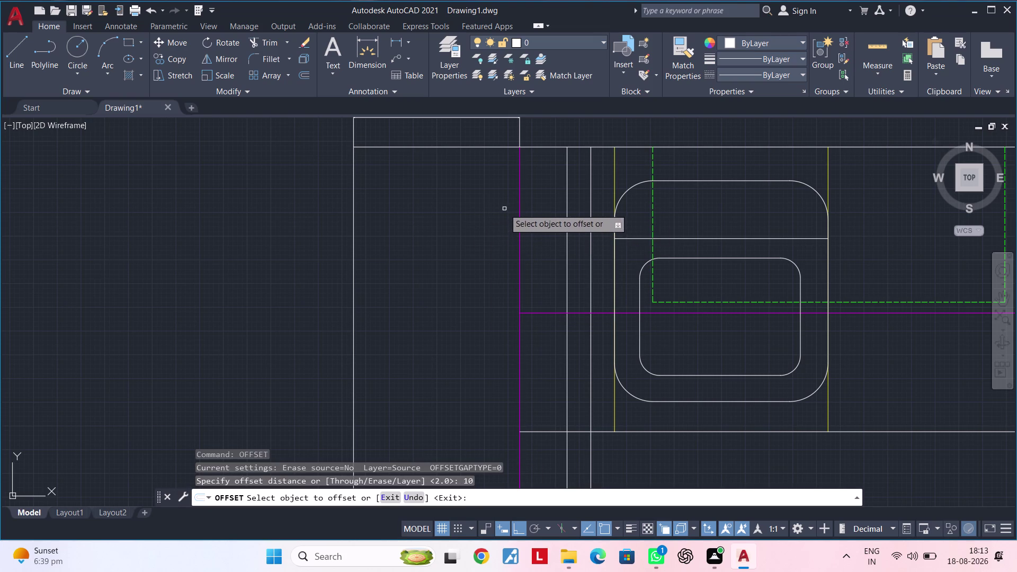
click(520, 203)
click(491, 204)
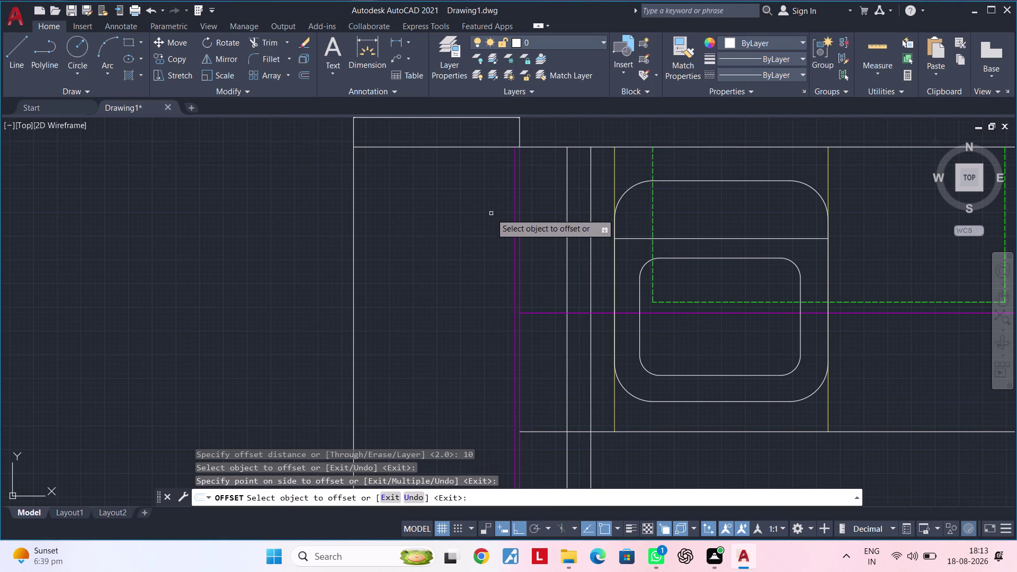
Pan along the left counter to check the new line and end OFFSET.
scroll(down, 3)
middle_drag(457, 322, 478, 196)
scroll(up, 3)
scroll(down, 3)
middle_drag(509, 271, 510, 270)
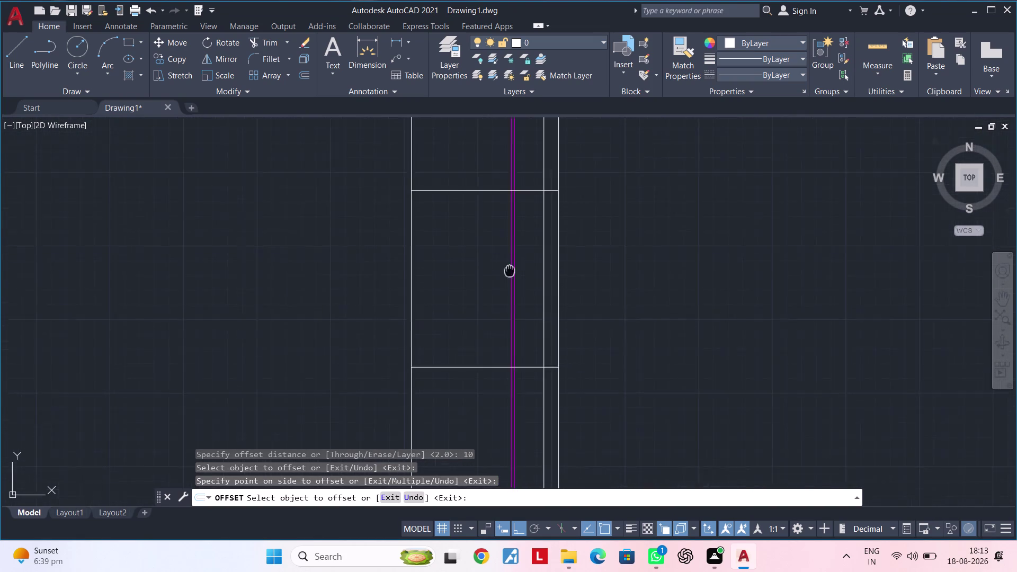
middle_drag(509, 270, 535, 126)
middle_drag(497, 249, 513, 179)
scroll(up, 3)
scroll(down, 3)
key(Escape)
key(Escape)
scroll(down, 3)
middle_drag(512, 247, 513, 363)
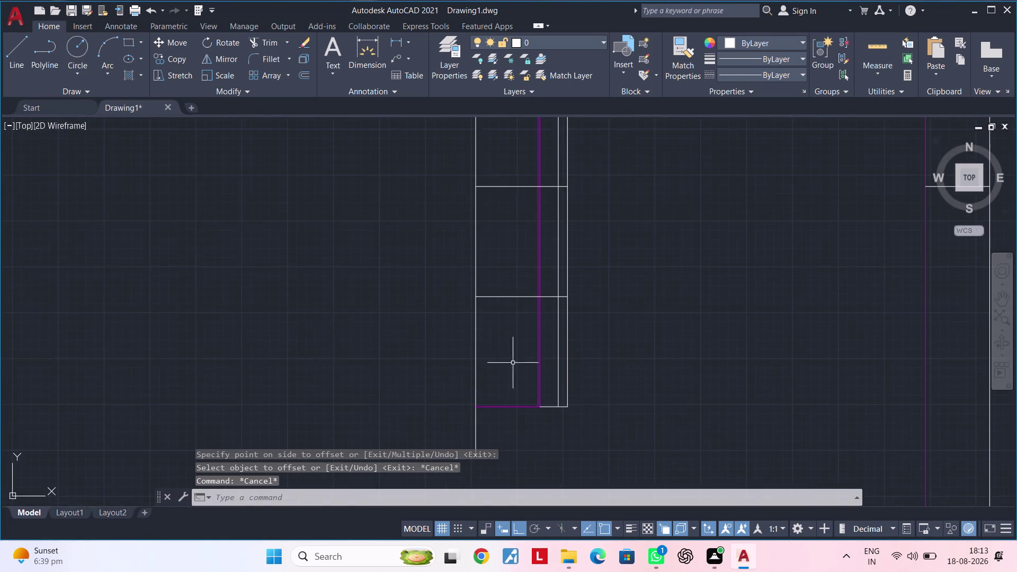
middle_drag(519, 224, 507, 360)
middle_drag(524, 253, 511, 366)
scroll(up, 3)
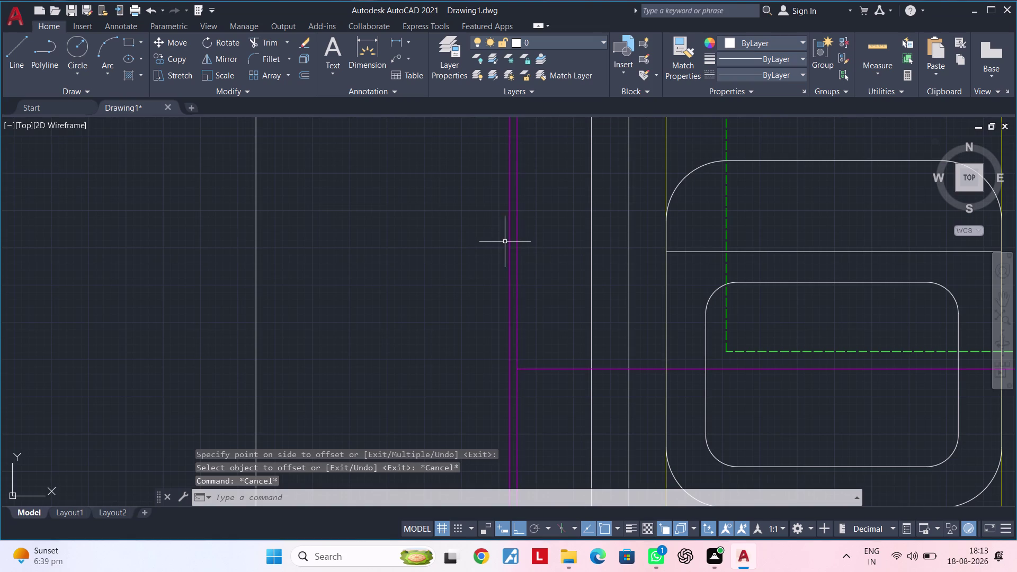
Match the new offset line to the green dashed line's properties with MA.
click(510, 240)
scroll(down, 3)
middle_drag(525, 231, 456, 230)
key(Escape)
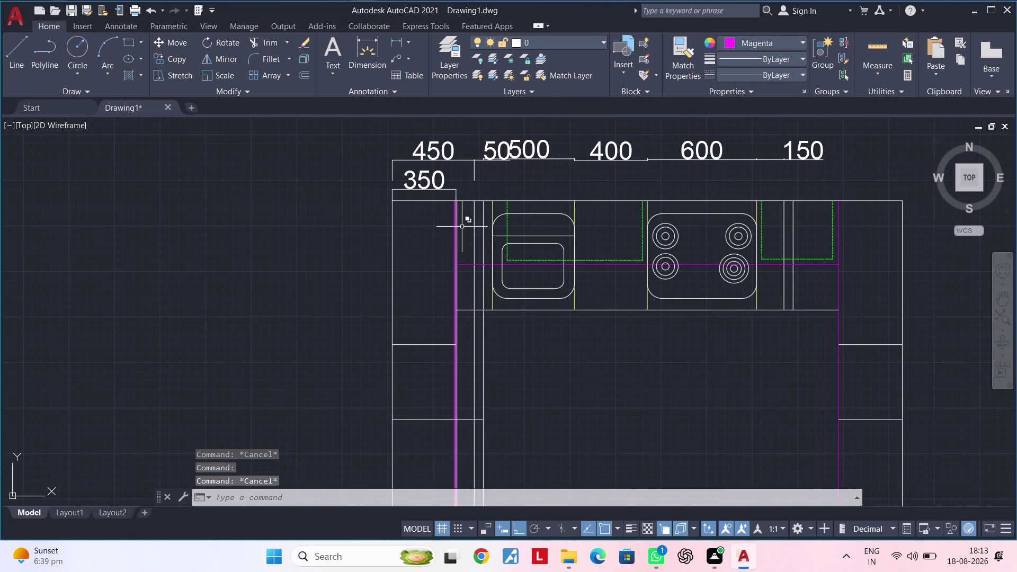
key(Escape)
text(ma)
key(space)
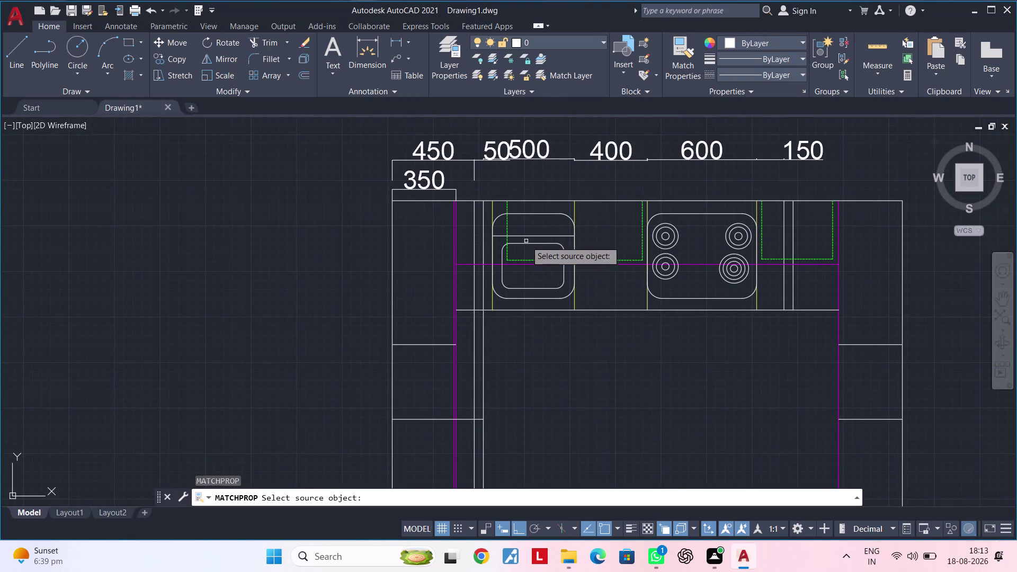
scroll(up, 3)
click(598, 276)
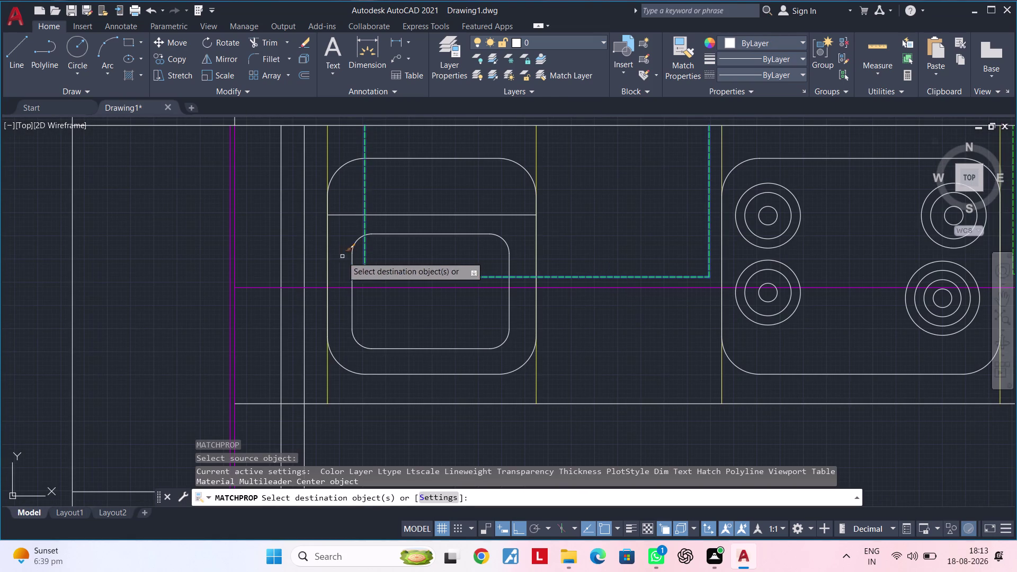
click(228, 247)
scroll(down, 3)
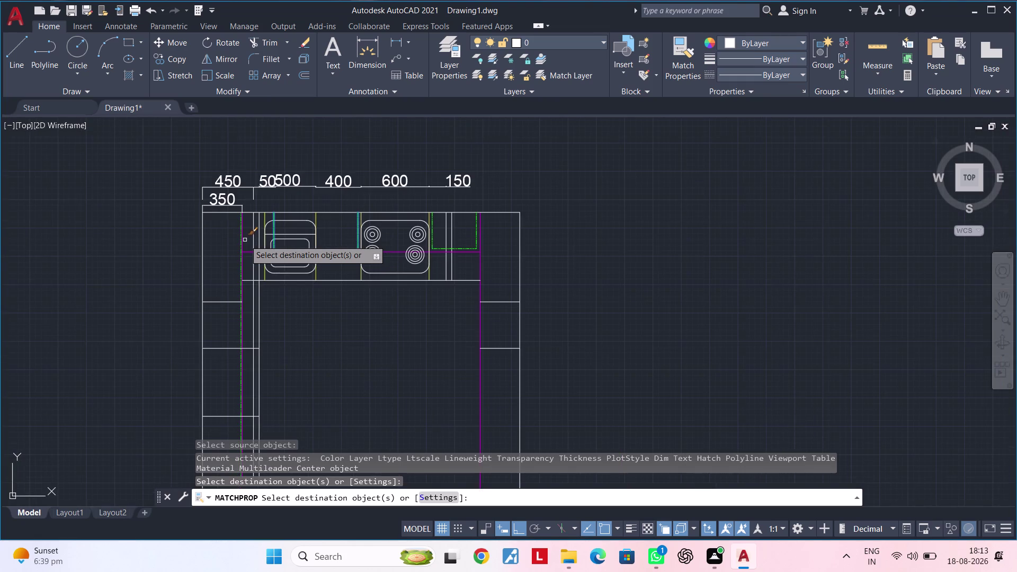
scroll(down, 3)
middle_drag(276, 240, 331, 234)
key(Escape)
key(Escape)
Pan toward the top-left counter and clear any leftover command or selection.
middle_drag(333, 309, 369, 300)
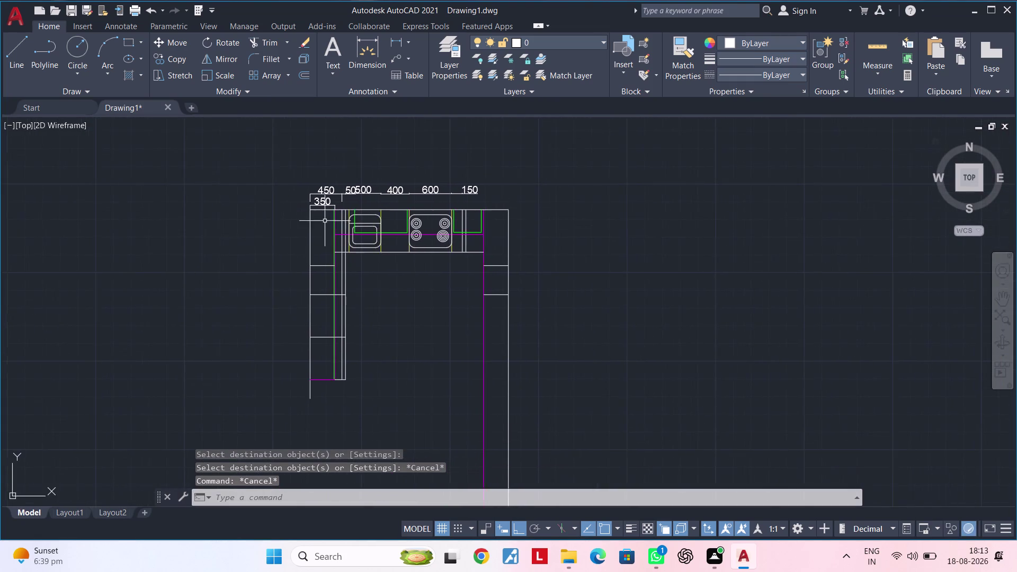
scroll(up, 3)
middle_drag(346, 220, 301, 220)
scroll(up, 3)
scroll(down, 3)
middle_drag(367, 209, 333, 205)
key(Escape)
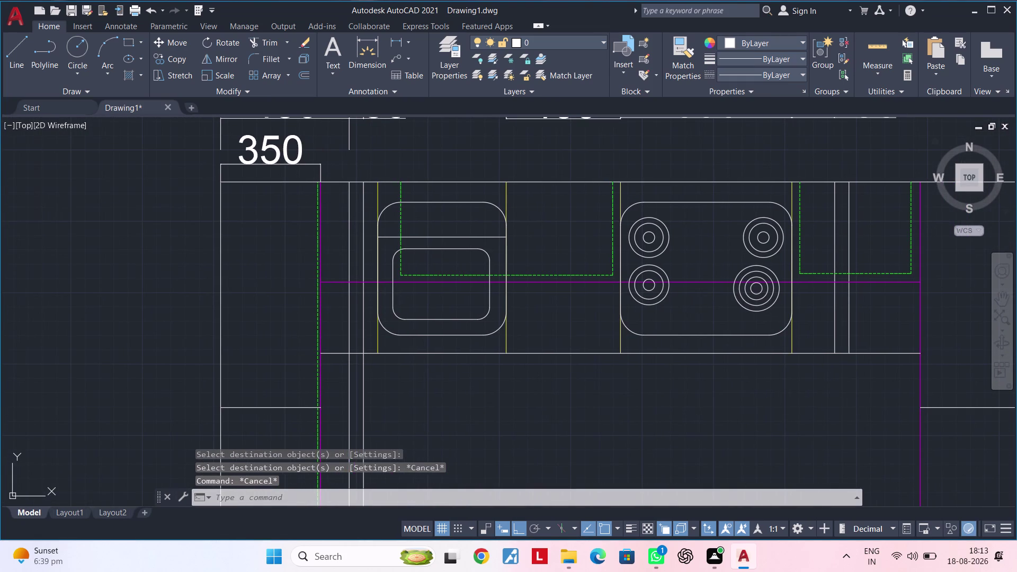
key(Escape)
key(Escape)
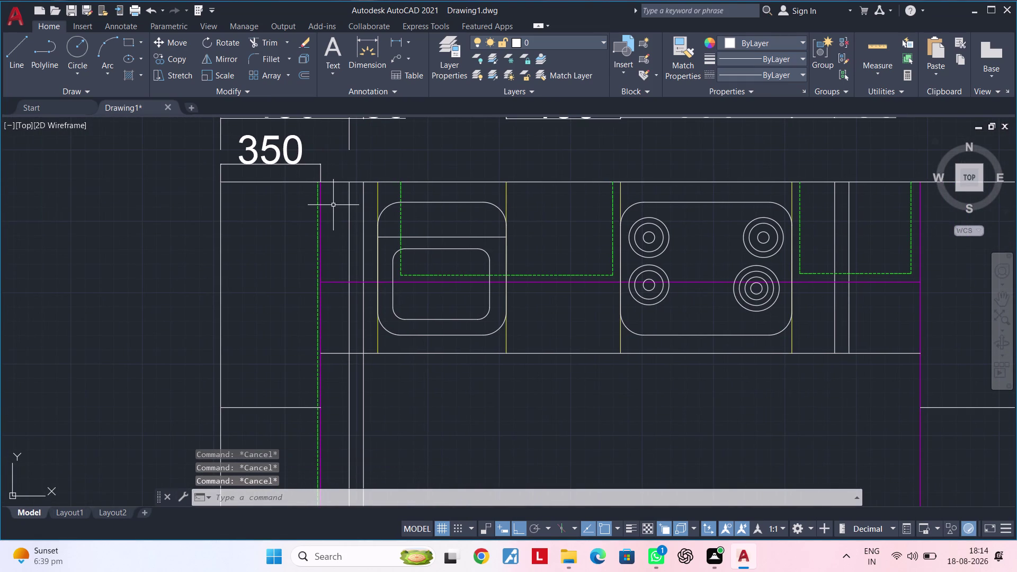
key(Escape)
key(Escape)
scroll(up, 3)
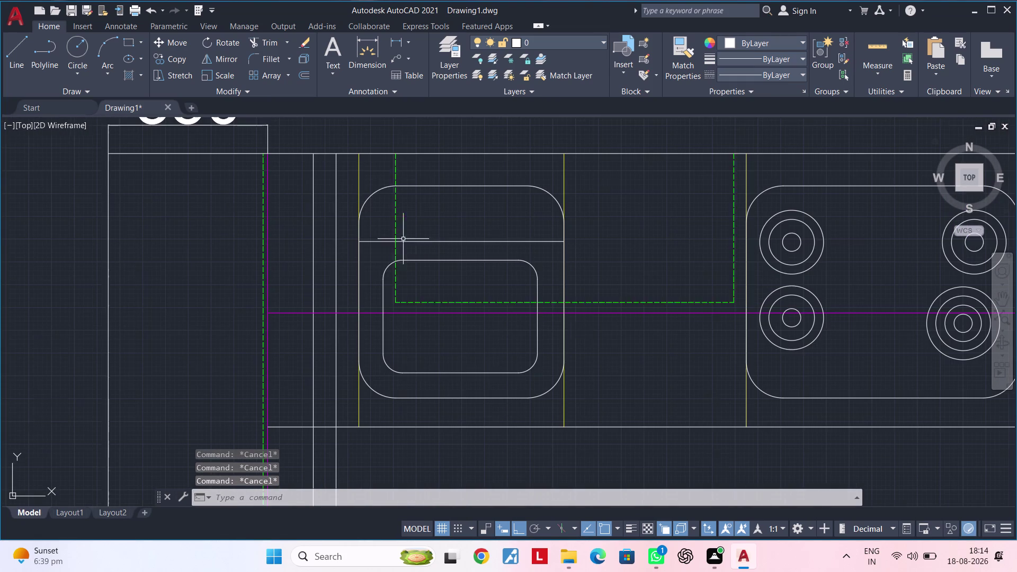
middle_drag(360, 261, 364, 323)
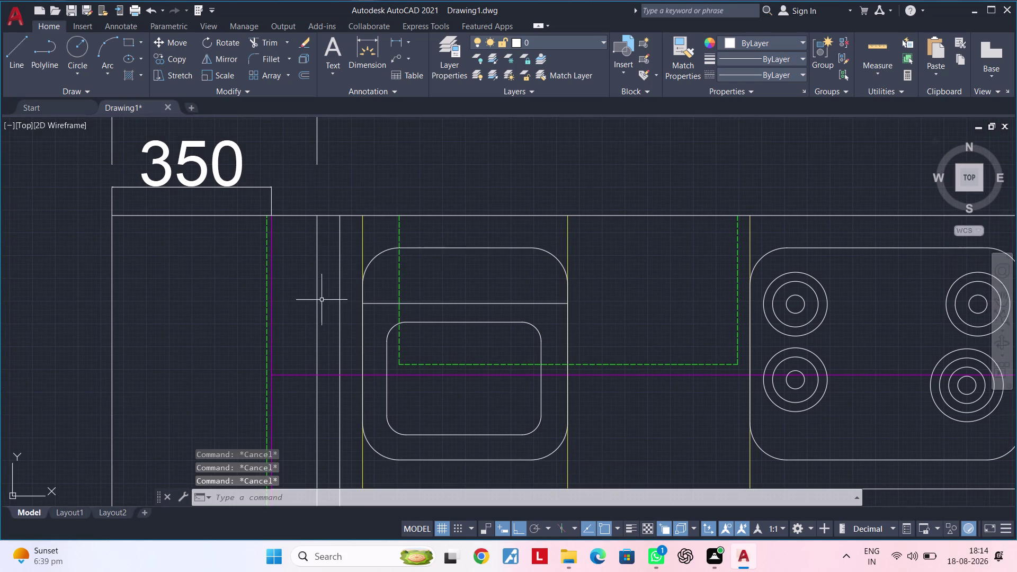
click(320, 291)
key(Escape)
Apply the green dashed style to the line beside the left counter using a selection window.
text(m)
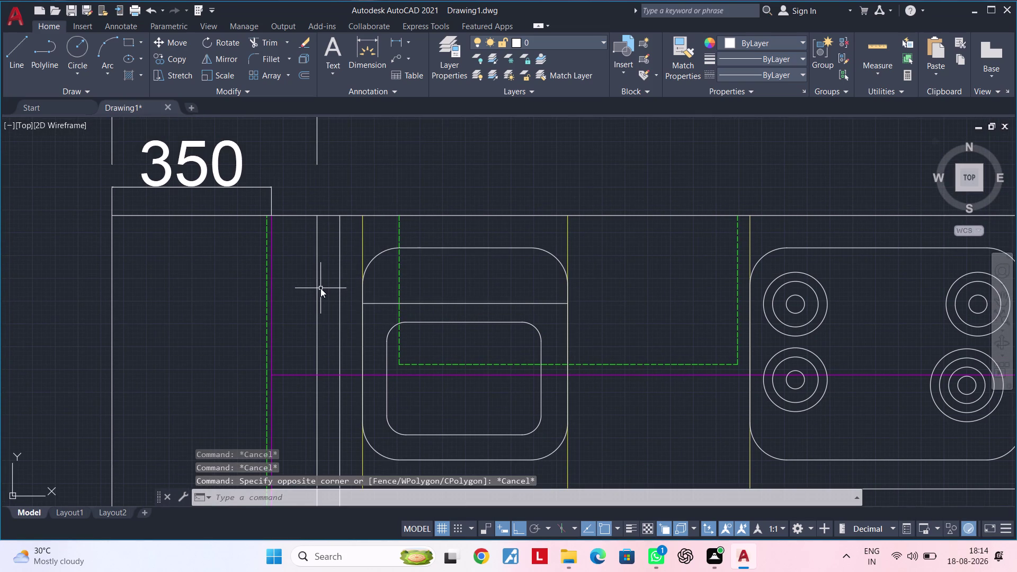
text(a)
key(space)
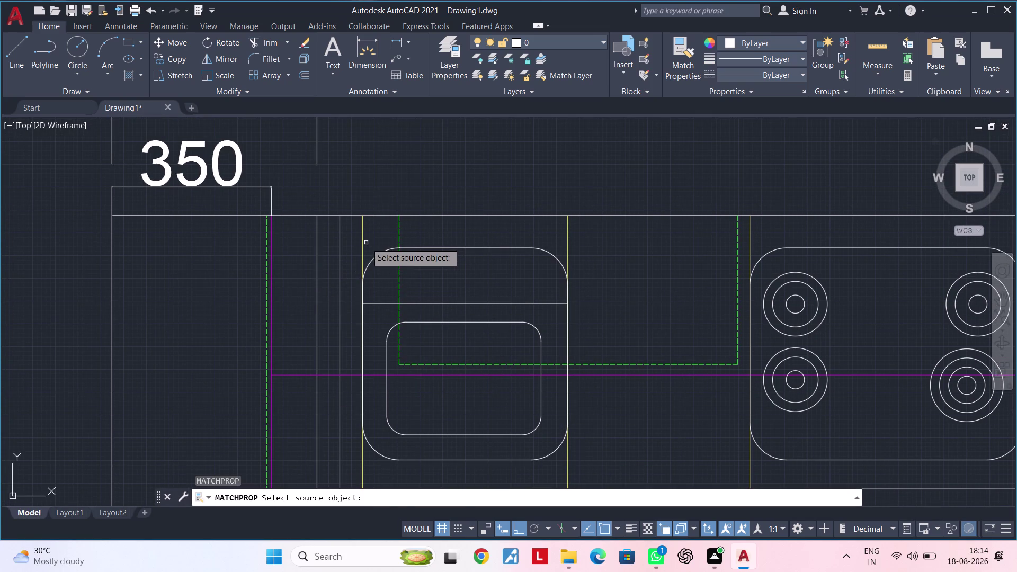
click(362, 243)
drag(350, 248, 345, 250)
click(308, 251)
scroll(down, 3)
middle_drag(318, 254, 319, 246)
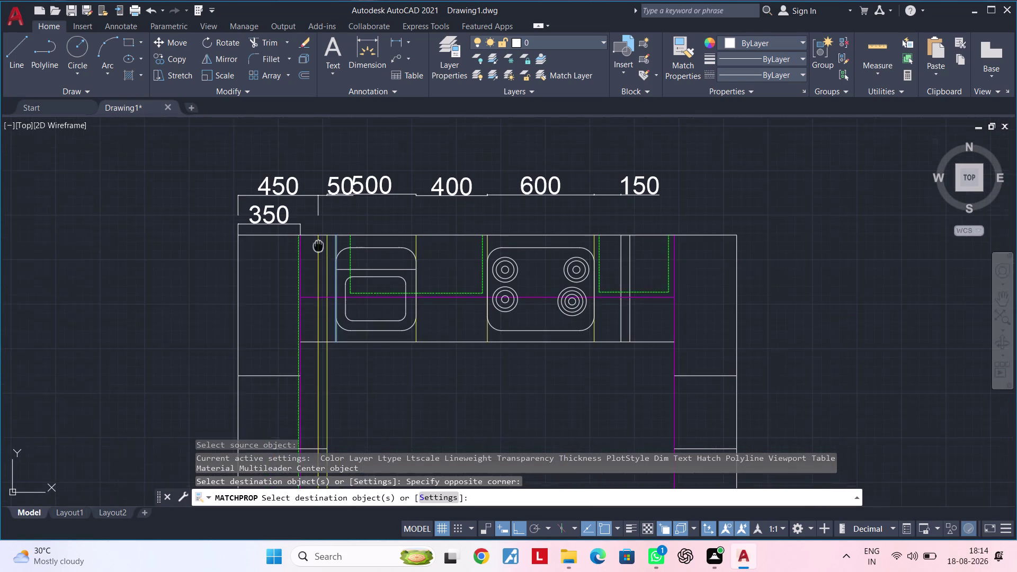
middle_drag(319, 246, 333, 195)
middle_drag(346, 346, 352, 230)
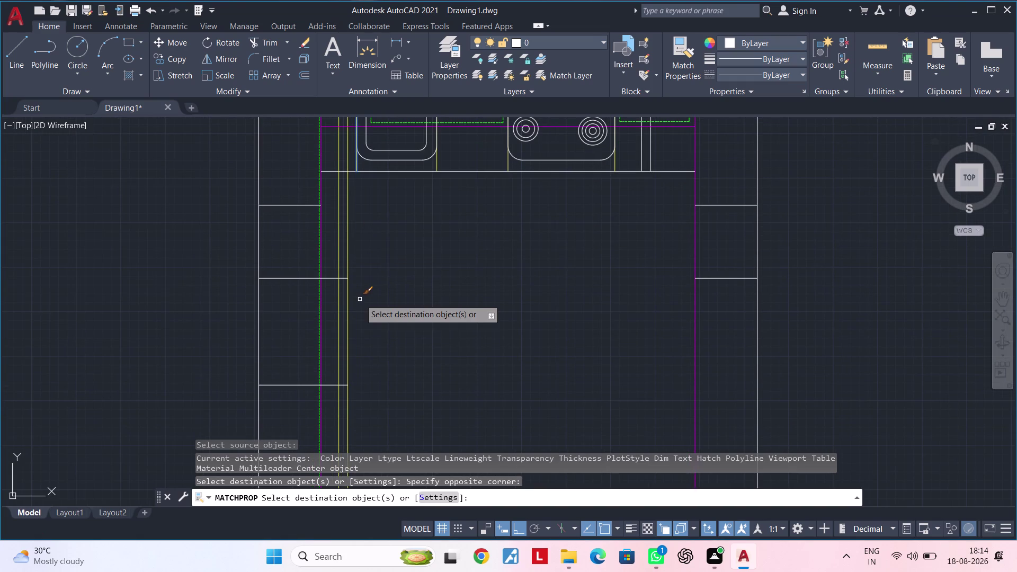
key(Escape)
Zoom and pan in on the left counter's divider lines.
key(Escape)
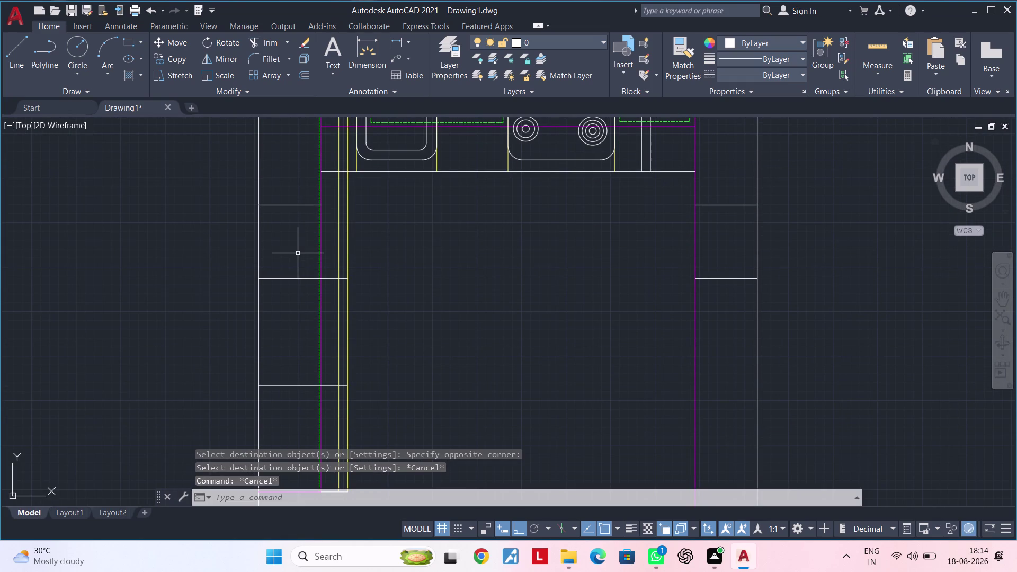
middle_drag(300, 251, 328, 327)
middle_drag(342, 333, 365, 344)
scroll(up, 3)
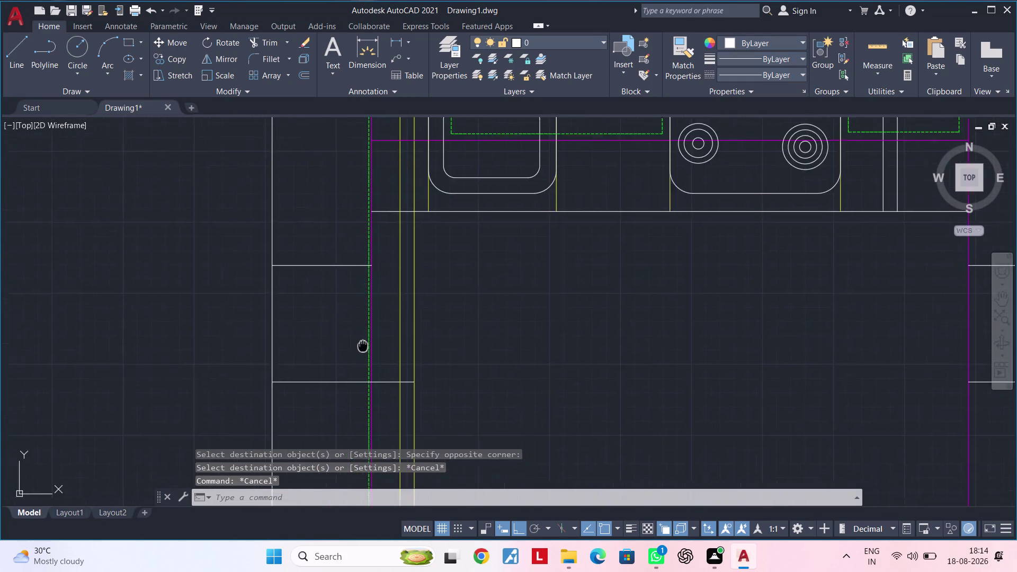
middle_drag(364, 344, 365, 344)
middle_drag(341, 313, 365, 373)
key(Escape)
key(Escape)
Copy the green dashed style onto a divider line by windowing it after picking the source.
key(m)
key(a)
key(space)
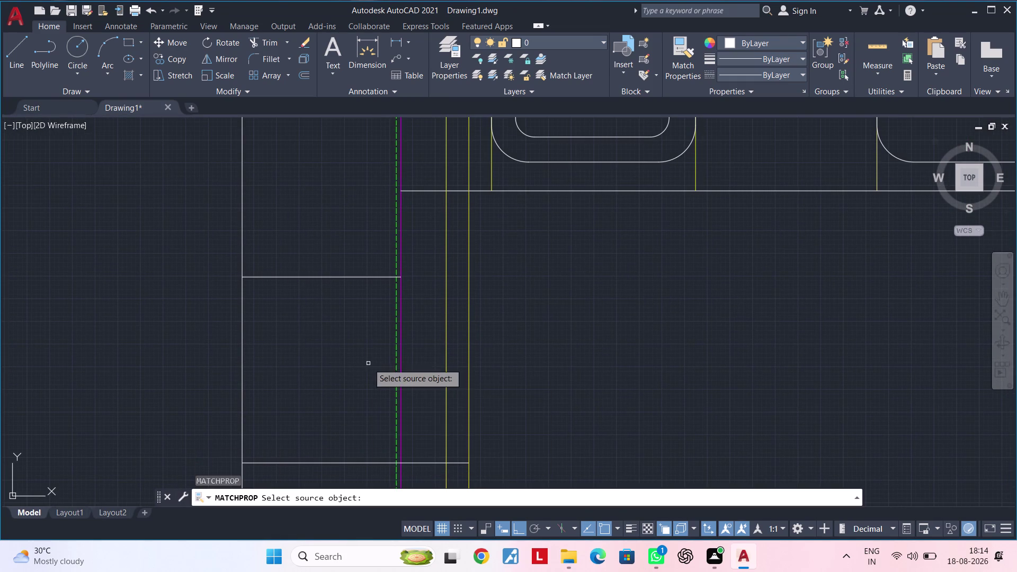
click(395, 321)
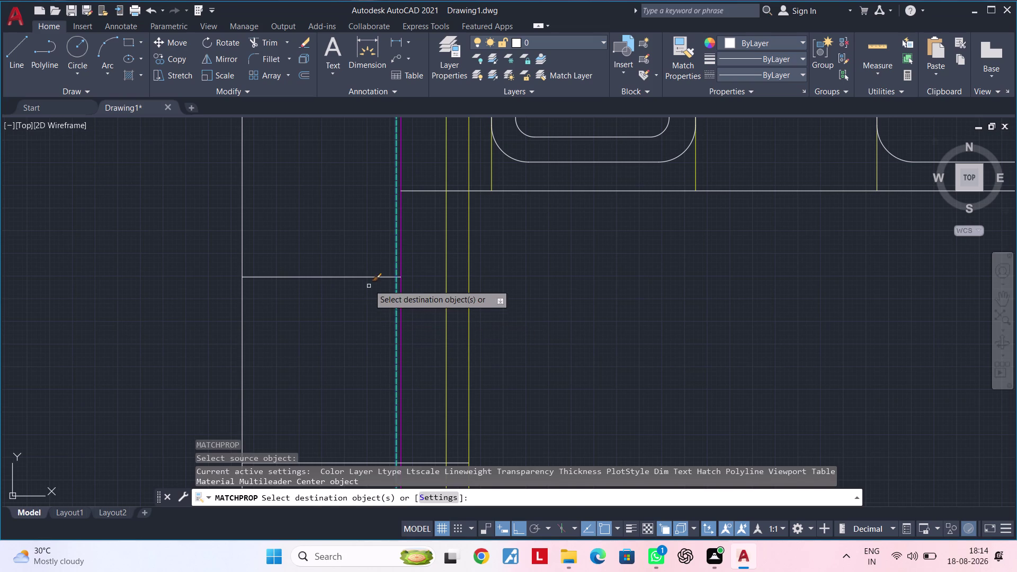
drag(368, 267, 367, 276)
click(357, 299)
scroll(down, 3)
middle_drag(356, 365, 412, 221)
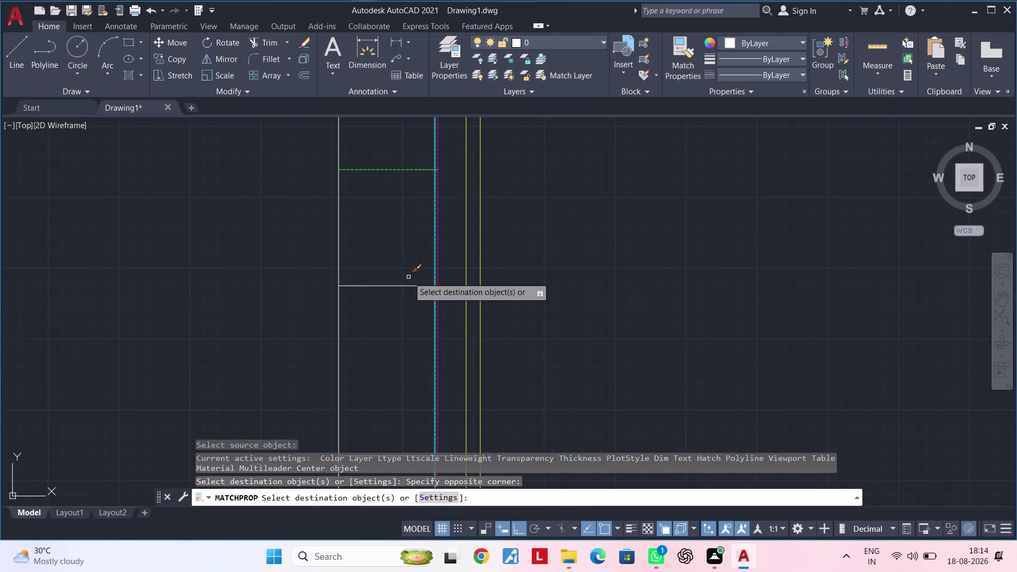
middle_drag(402, 324, 379, 362)
scroll(up, 3)
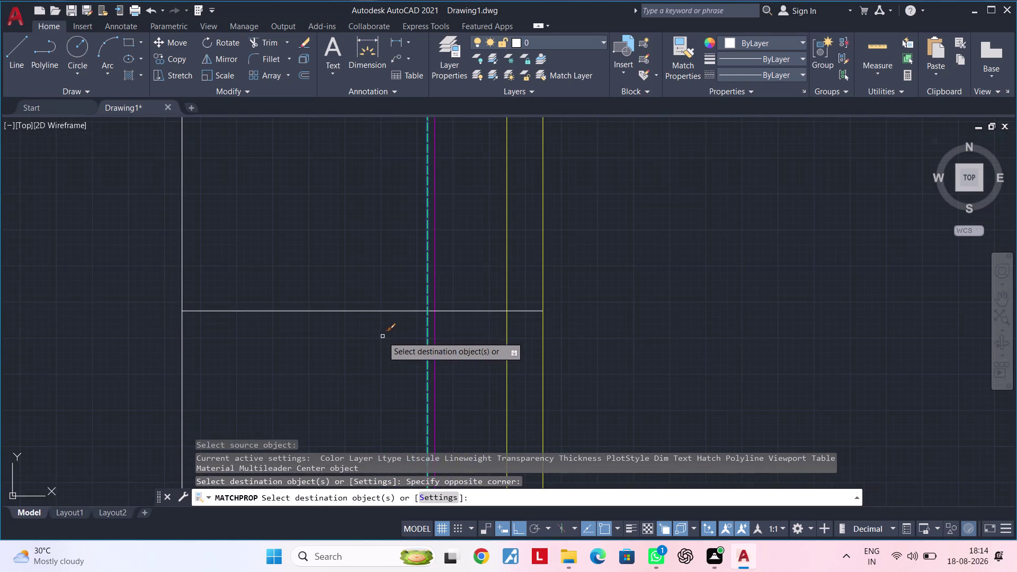
scroll(up, 3)
middle_drag(394, 332, 357, 388)
middle_drag(373, 351, 375, 350)
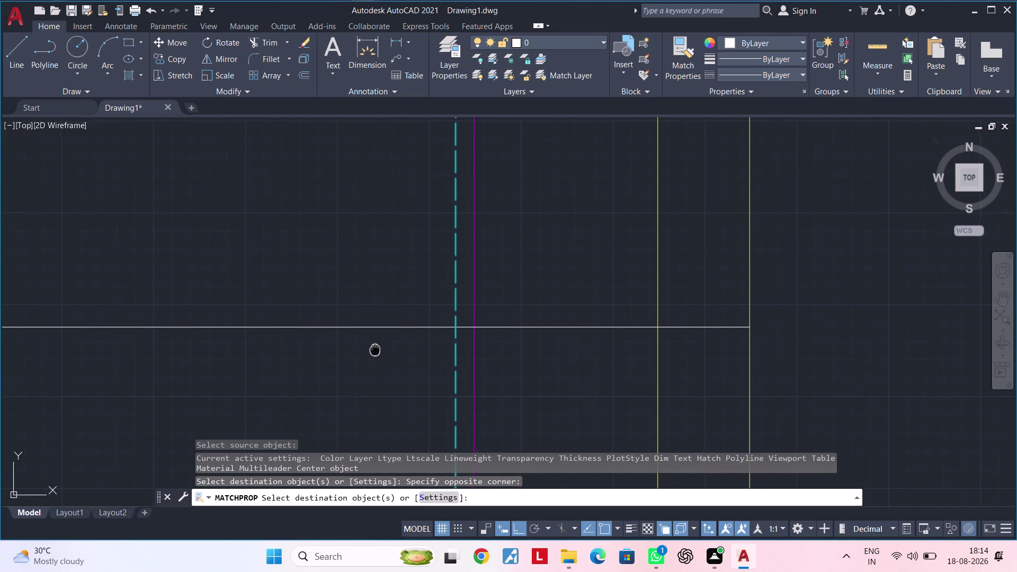
middle_drag(376, 350, 381, 345)
key(Escape)
key(Escape)
Trim two divider lines back where they pass the dashed line.
key(Escape)
text(tr)
key(space)
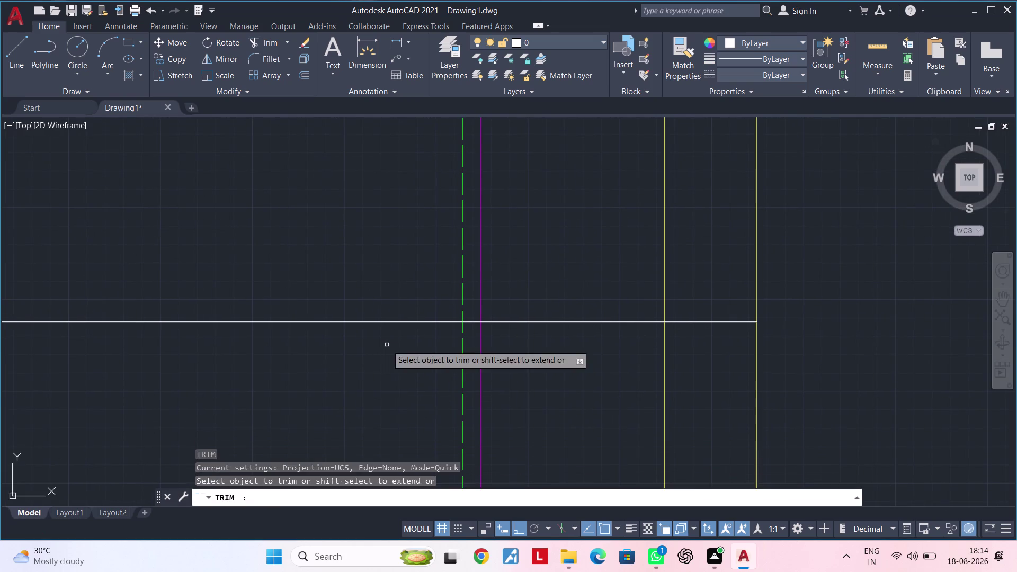
key(Escape)
key(Escape)
text(tr)
key(space)
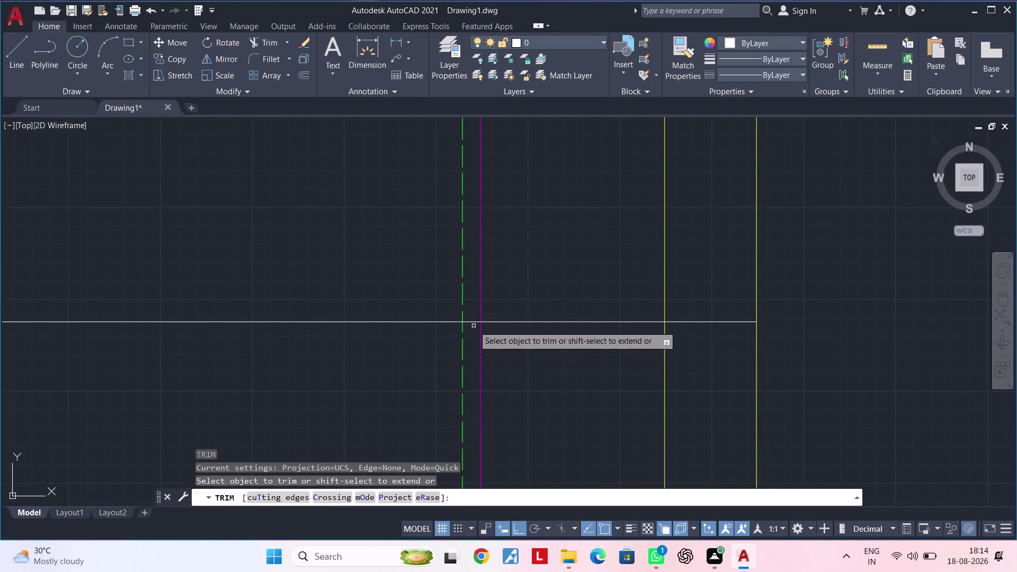
scroll(up, 3)
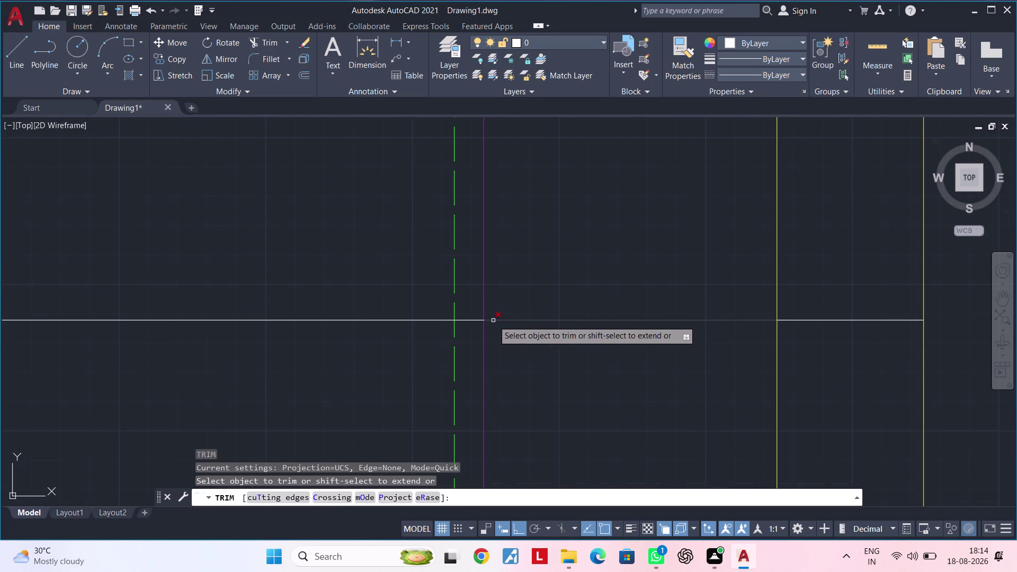
click(492, 320)
scroll(down, 3)
middle_drag(507, 344, 510, 243)
middle_drag(505, 415, 529, 294)
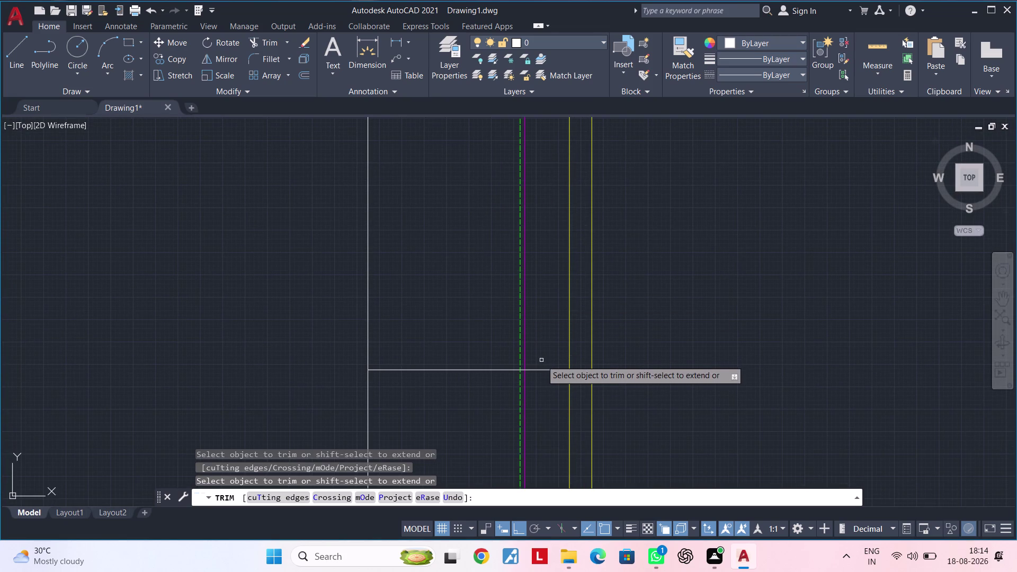
click(532, 370)
Pan out to show the whole kitchen plan and exit Trim.
middle_drag(531, 391, 545, 237)
scroll(down, 3)
scroll(up, 3)
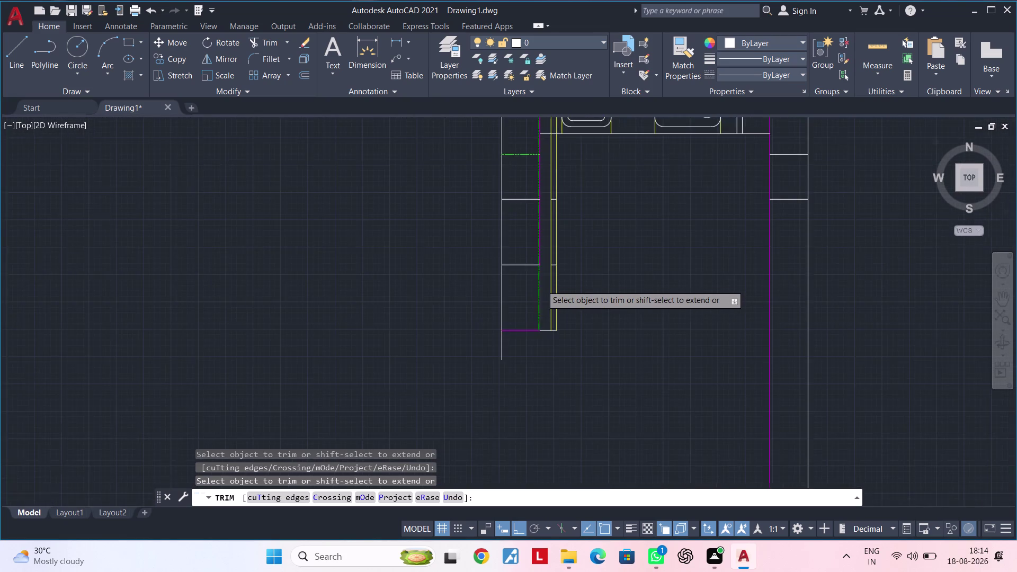
scroll(up, 3)
middle_drag(543, 302, 551, 470)
scroll(down, 3)
middle_drag(544, 306, 560, 492)
scroll(up, 3)
middle_drag(557, 295, 551, 380)
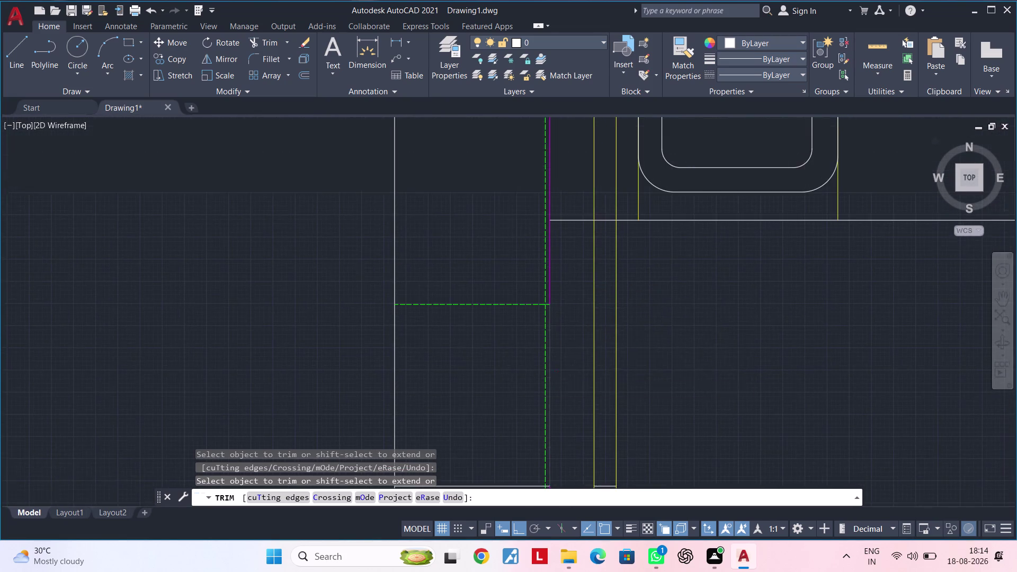
scroll(up, 3)
scroll(down, 3)
middle_drag(576, 320, 588, 272)
key(Escape)
key(Escape)
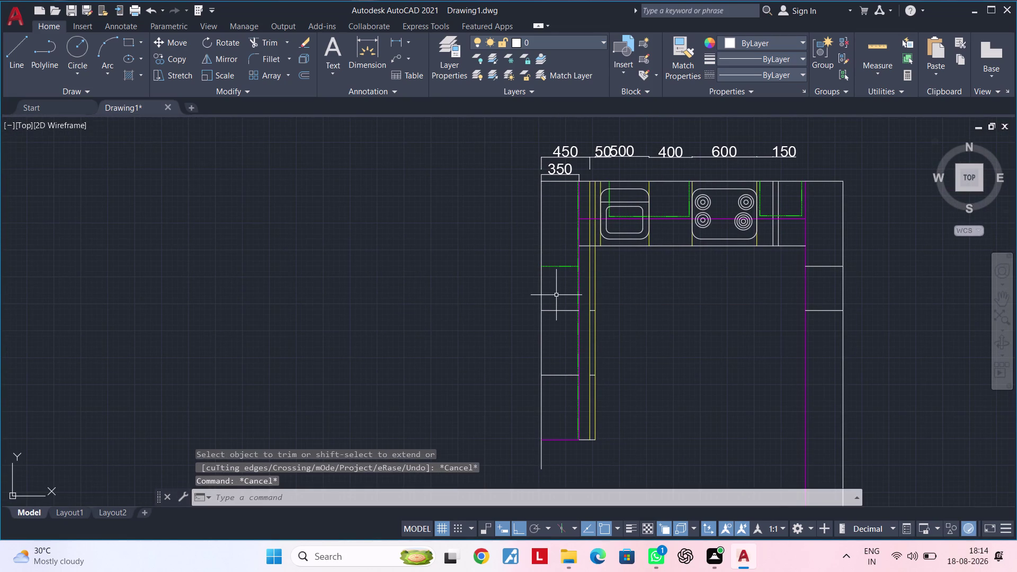
Give the remaining left-counter dividers the green divider's dashed style.
text(,ma)
key(space)
key(Escape)
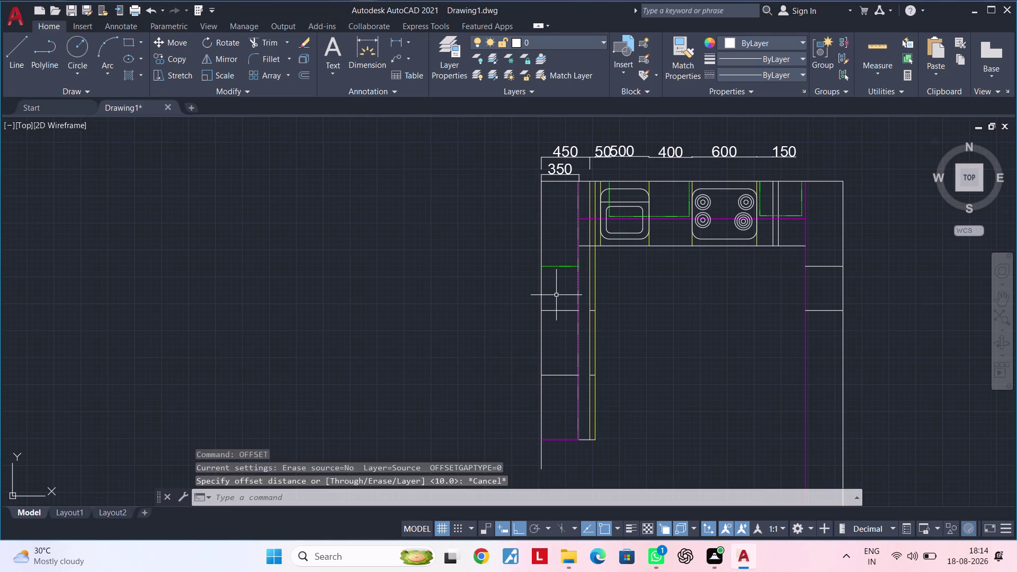
key(Escape)
key(Escape)
key(m)
key(a)
key(space)
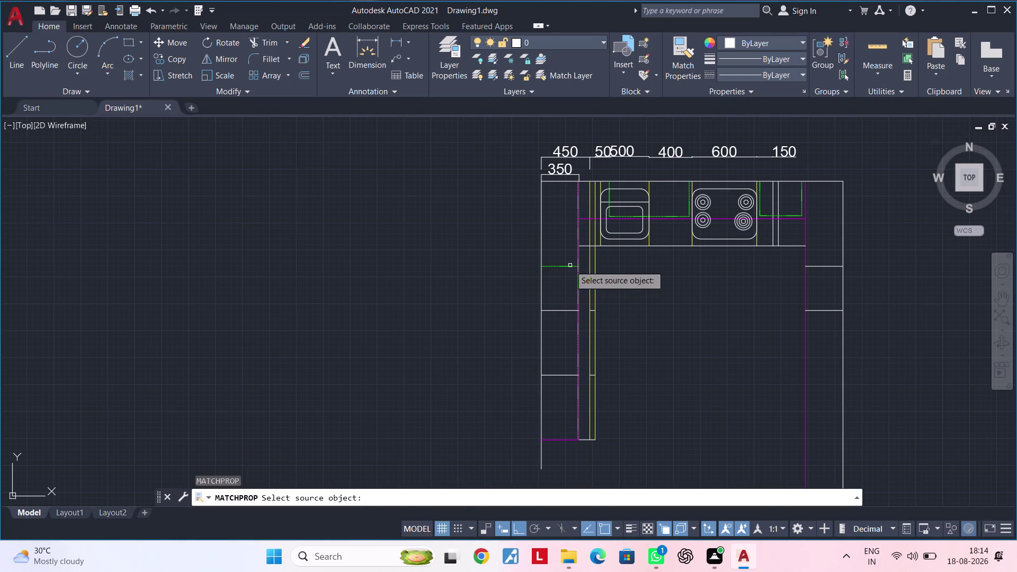
click(569, 265)
scroll(up, 3)
drag(565, 294, 562, 339)
click(560, 427)
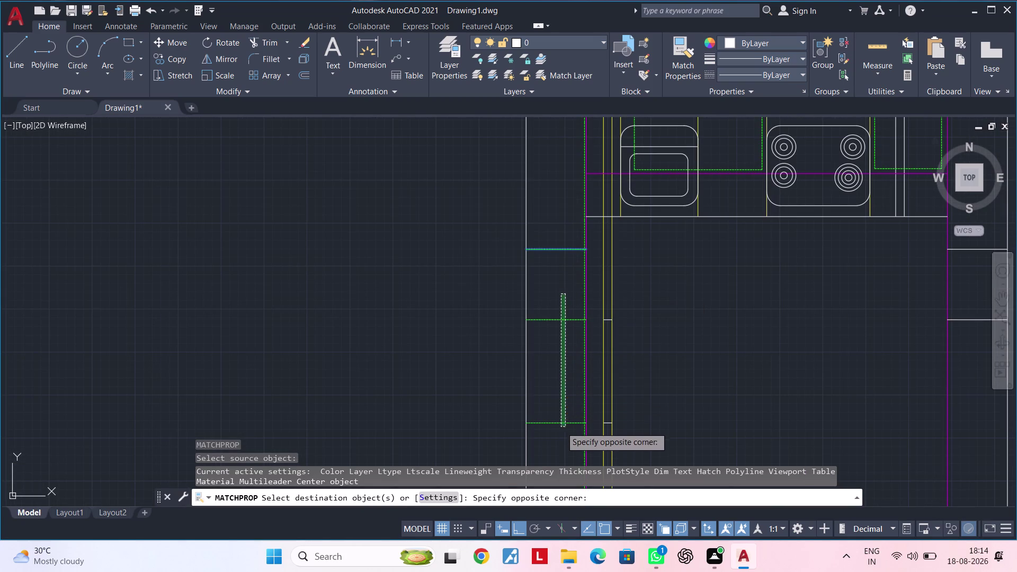
middle_drag(575, 349, 595, 256)
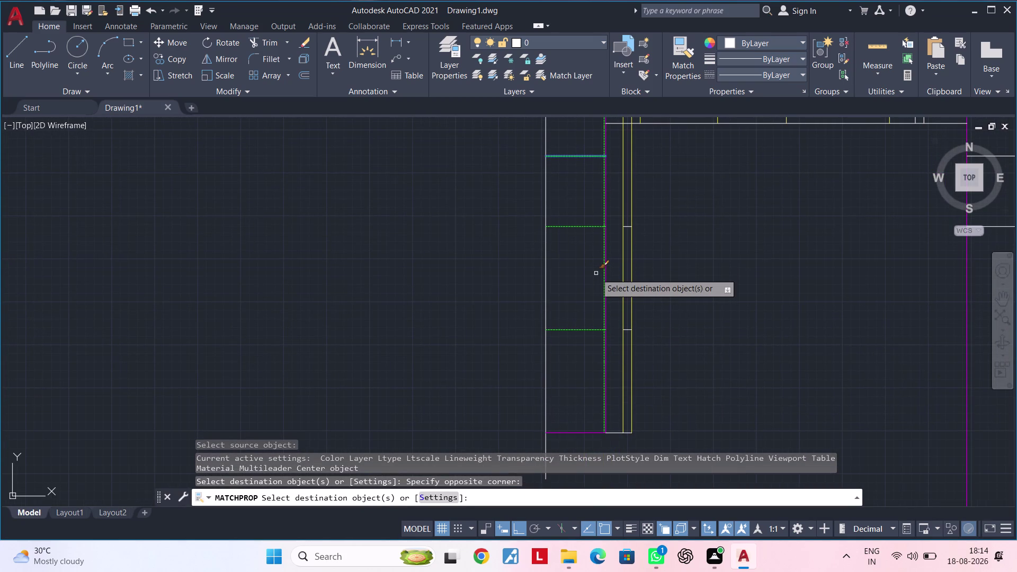
key(Escape)
key(Escape)
Stretch the short divider stubs' endpoints out to the outer yellow line.
middle_drag(633, 259, 615, 329)
scroll(up, 3)
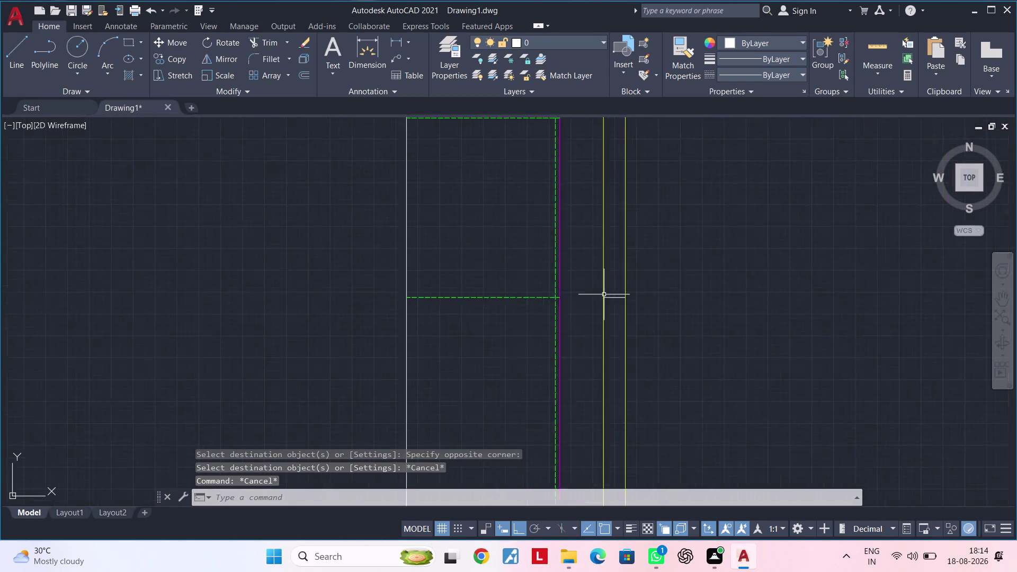
click(620, 299)
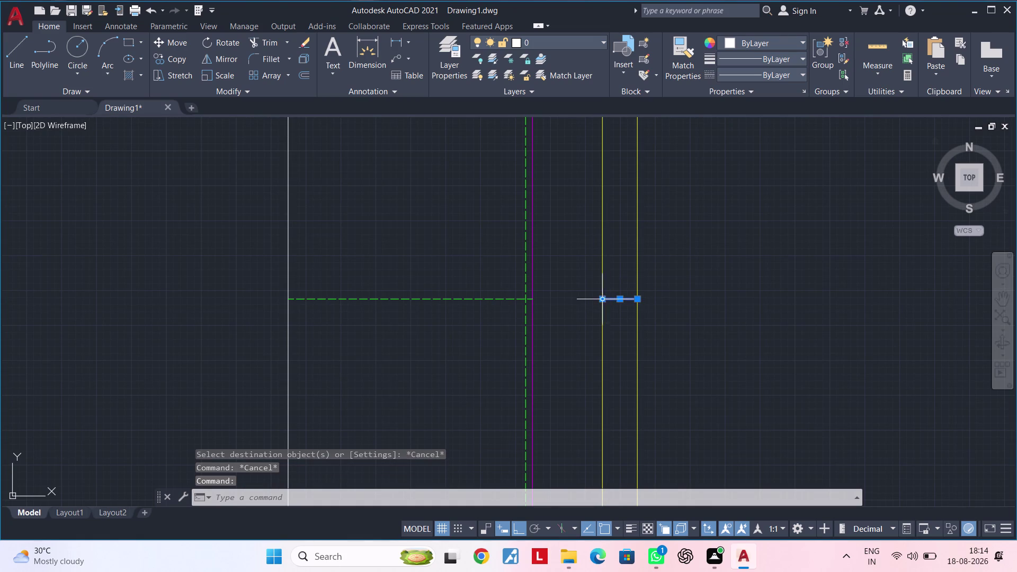
click(602, 301)
click(531, 299)
scroll(down, 3)
middle_drag(552, 331, 556, 213)
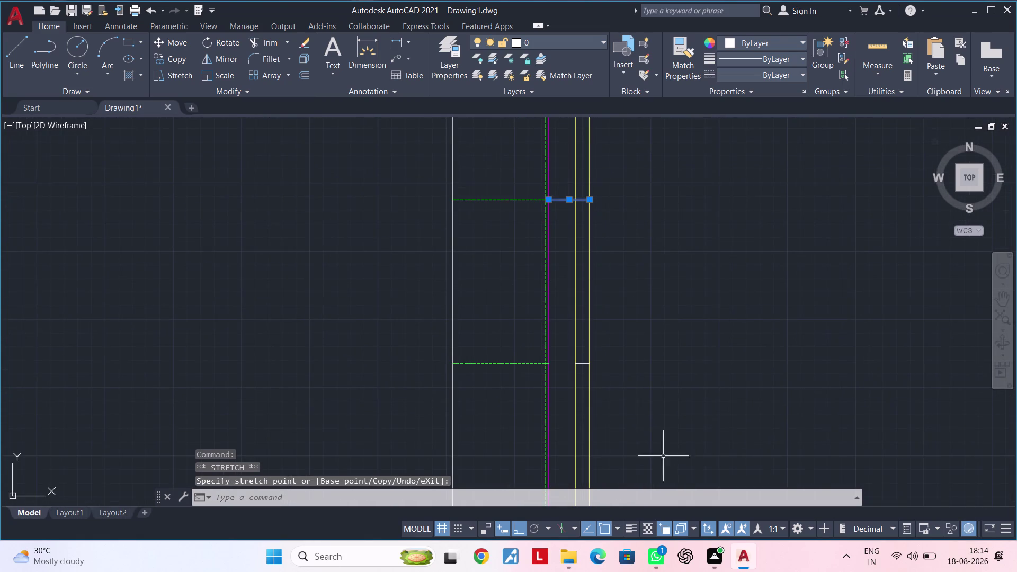
scroll(up, 3)
click(574, 370)
click(556, 370)
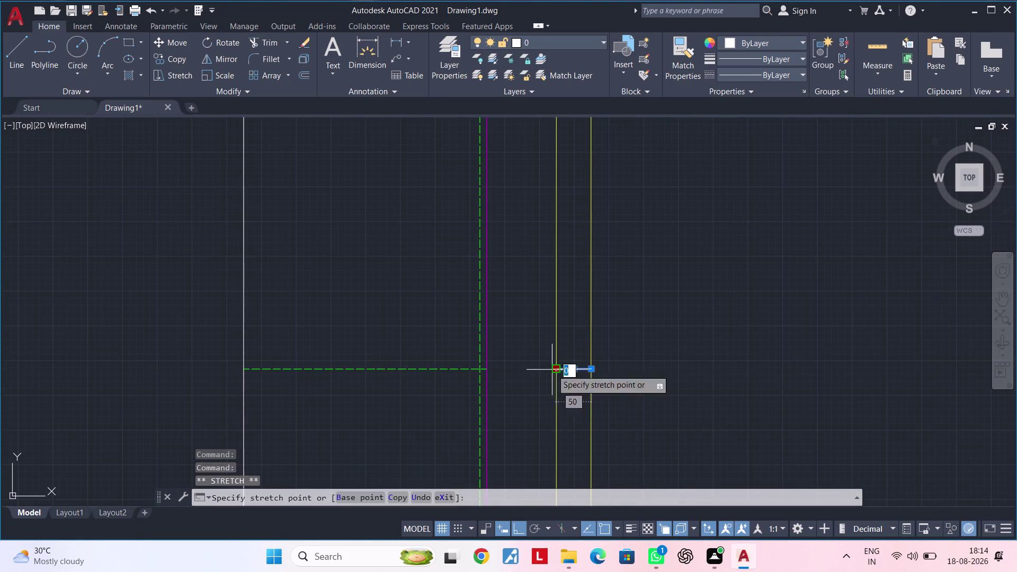
click(490, 370)
scroll(down, 3)
middle_drag(538, 361, 511, 392)
key(Escape)
key(Escape)
key(Escape)
key(Escape)
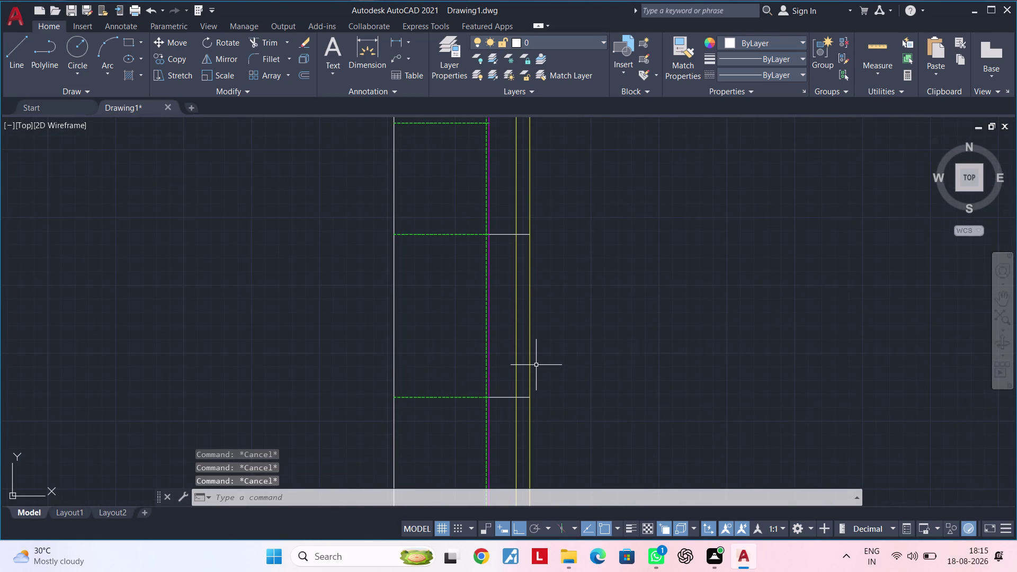
Copy the outer yellow line's properties onto the short divider and a counter line.
text(ma)
key(space)
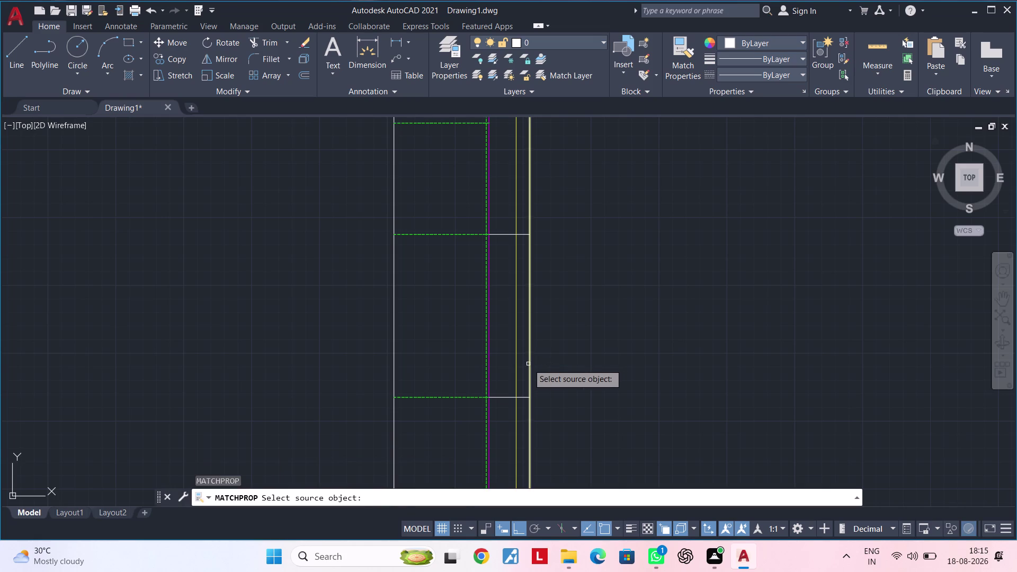
click(528, 363)
click(505, 396)
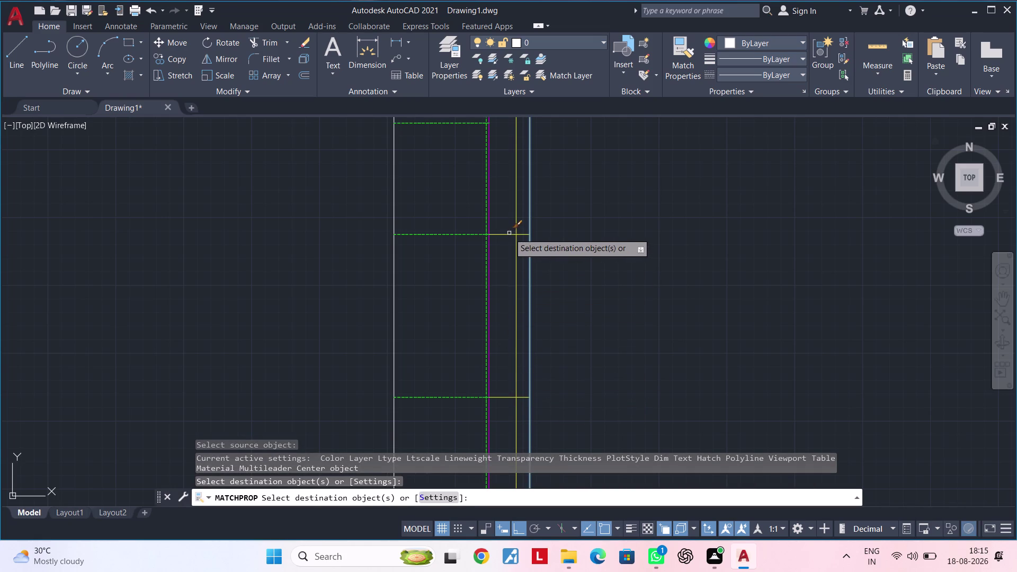
click(509, 233)
Make the sink and hob counter's front edge line yellow as well.
middle_drag(506, 214, 510, 457)
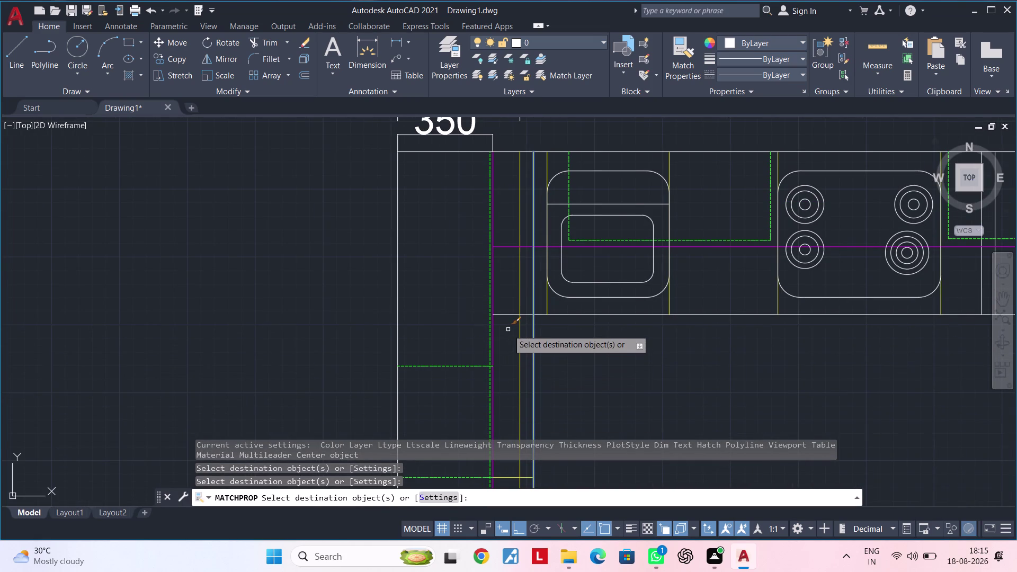
middle_drag(508, 341, 495, 380)
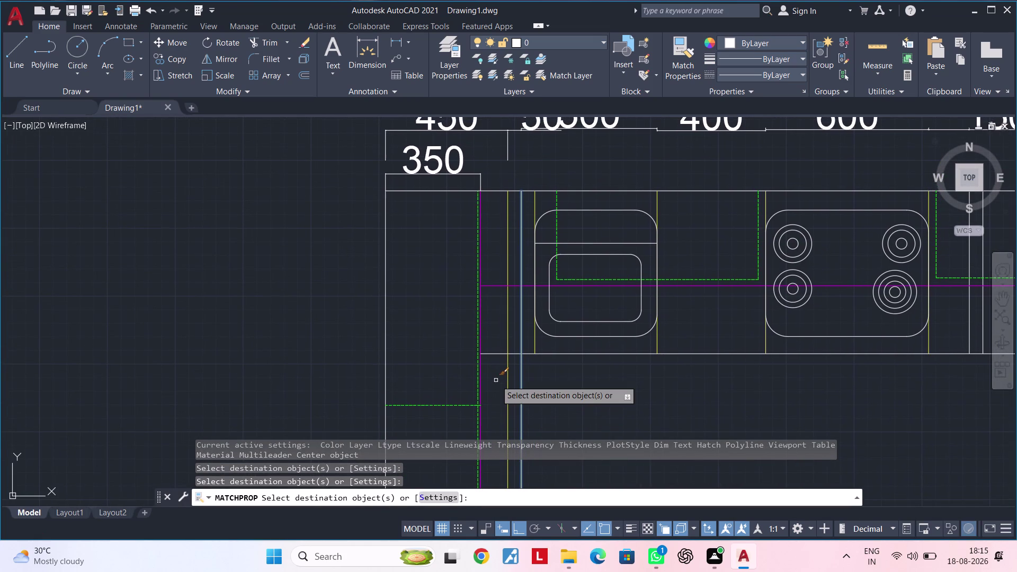
click(530, 353)
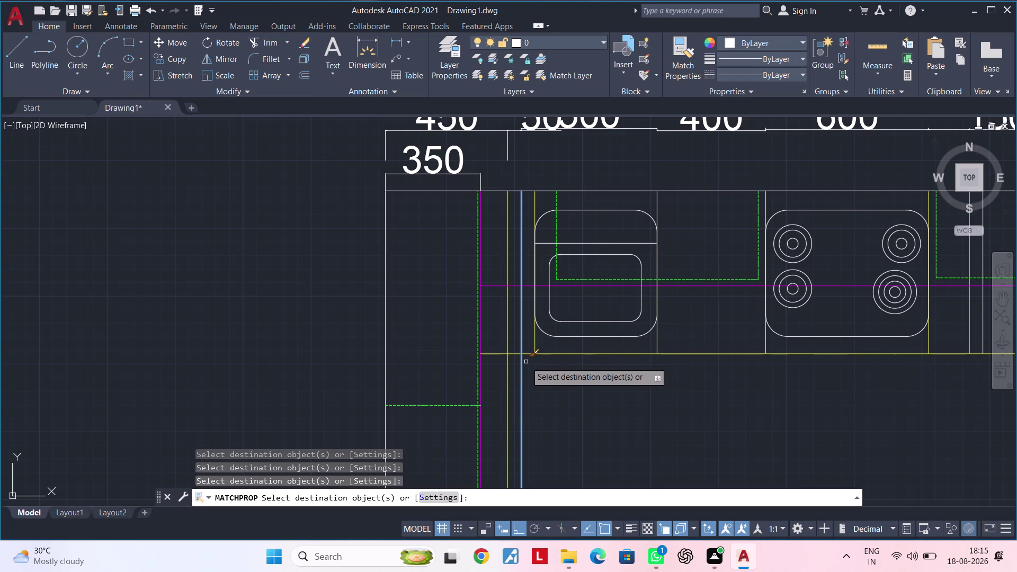
key(Escape)
key(Escape)
key(Escape)
key(Escape)
text(tr)
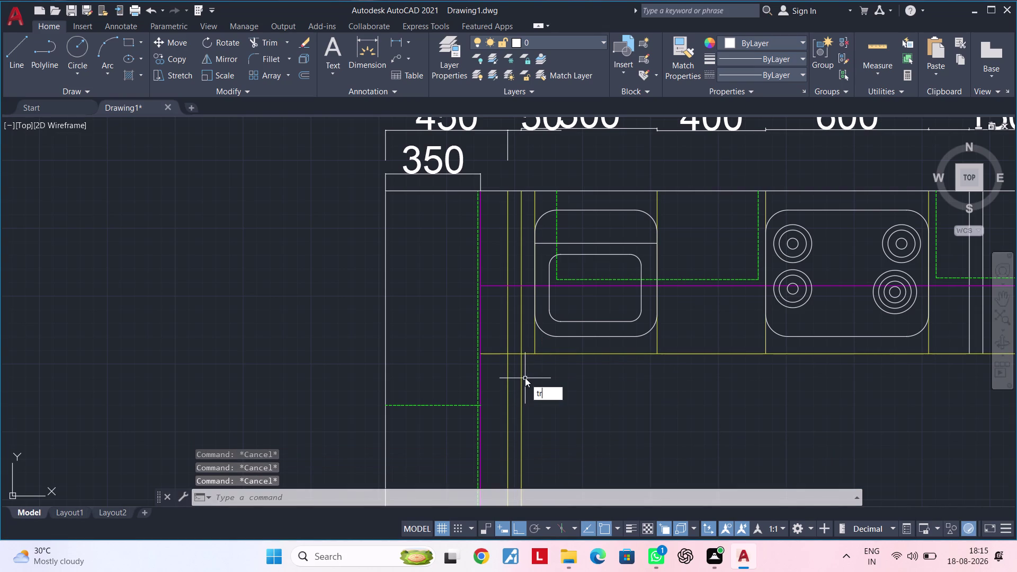
key(space)
click(499, 352)
scroll(down, 3)
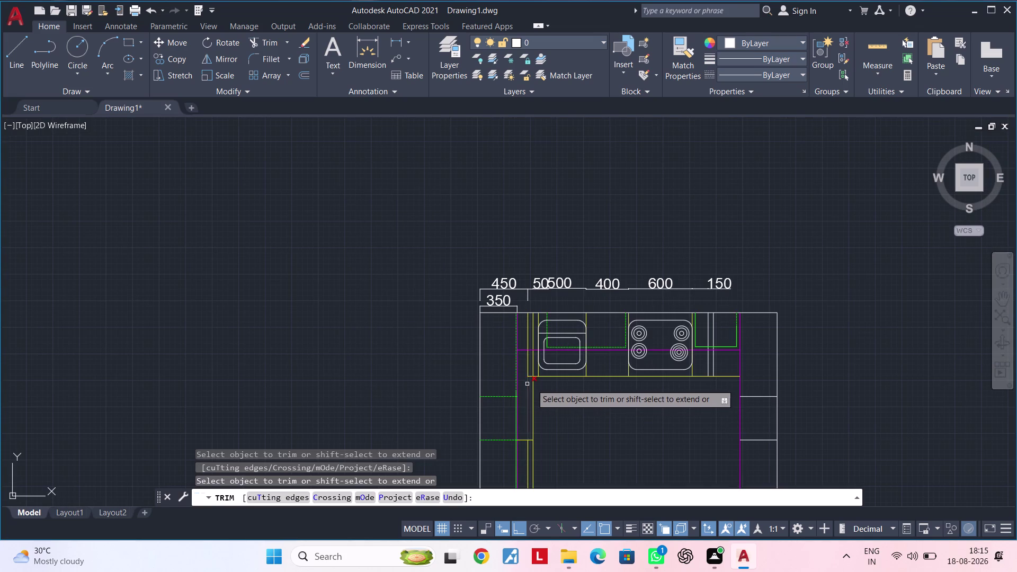
scroll(up, 3)
middle_drag(587, 387, 449, 383)
key(Escape)
key(Escape)
key(Escape)
middle_drag(546, 388, 515, 390)
key(Escape)
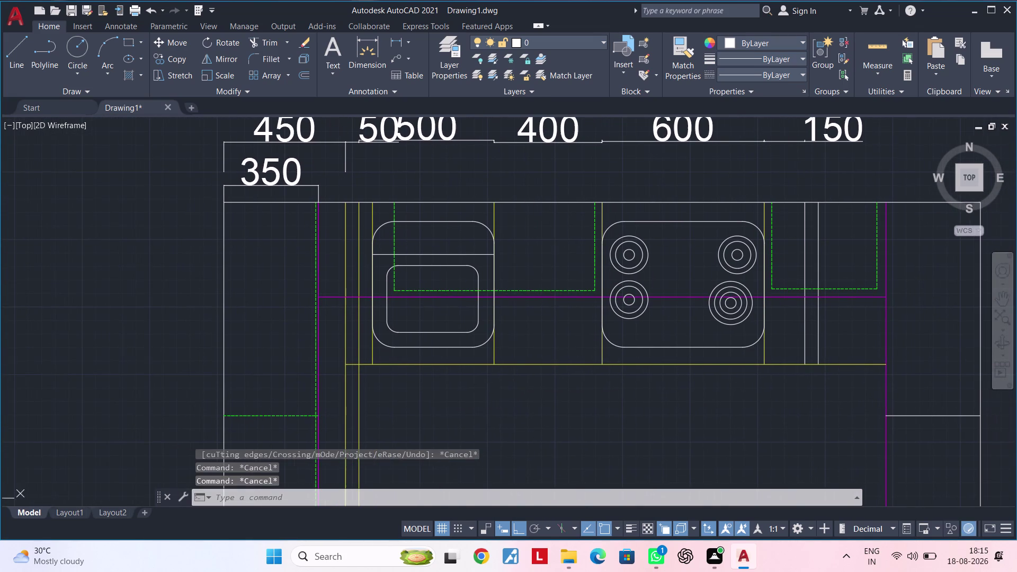
key(Escape)
key(Escape)
key(Escape)
key(Escape)
key(Escape)
key(Escape)
text(od)
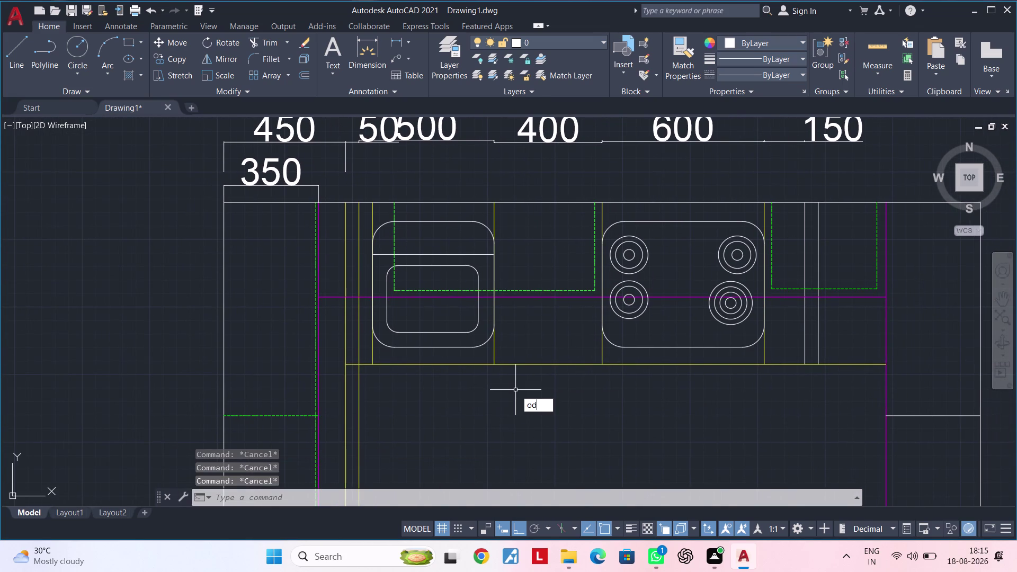
Offset the front counter line 10 units downward.
key(Escape)
key(Escape)
text(of 1)
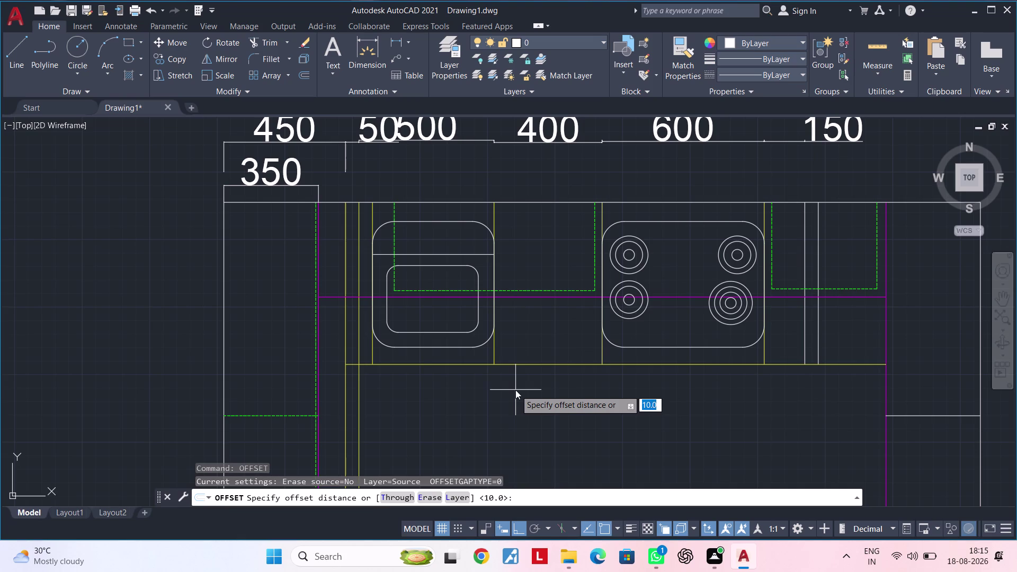
text(0")
key(BackSpace)
key(Return)
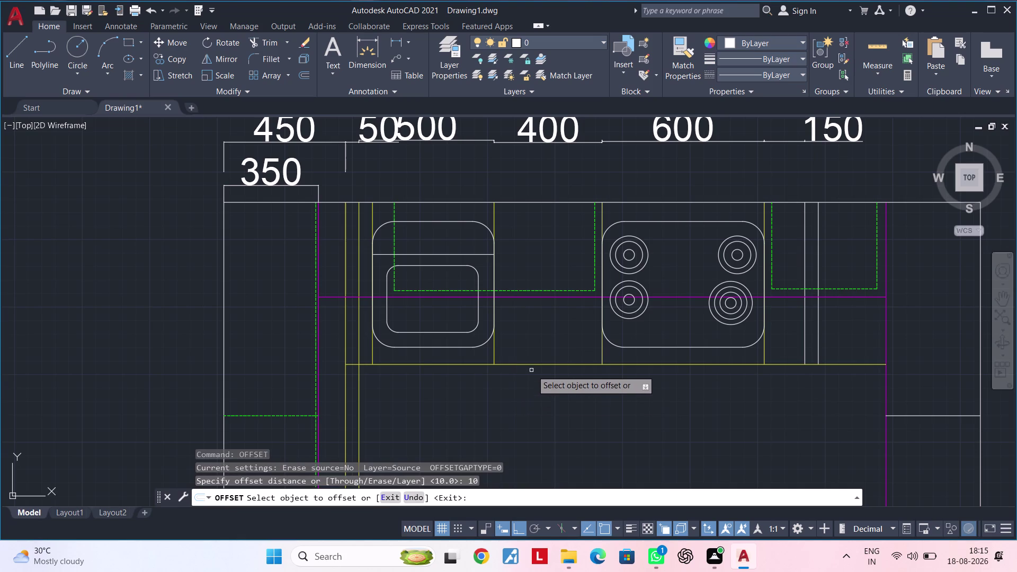
click(532, 366)
click(531, 386)
key(Escape)
key(Escape)
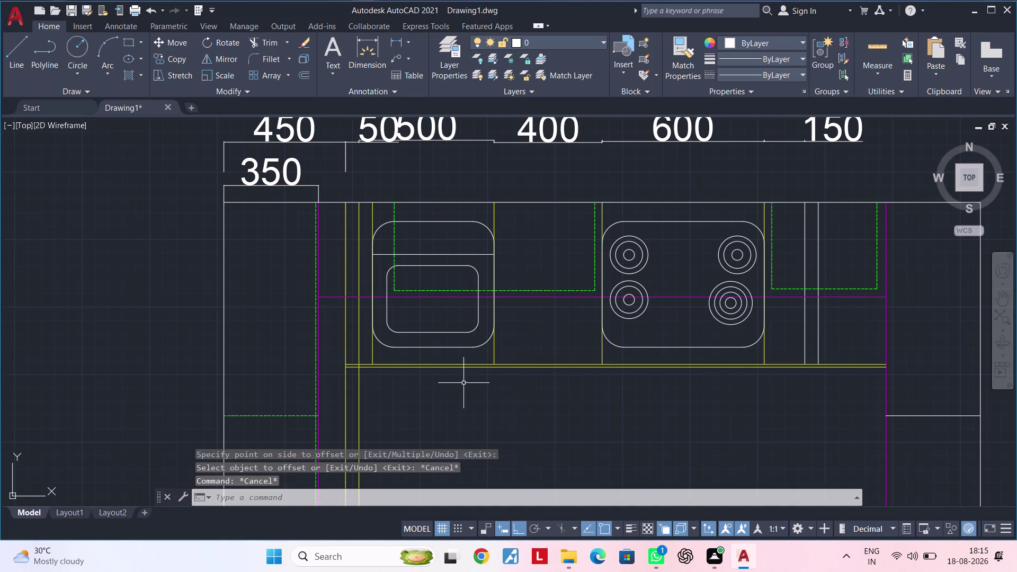
Pan and zoom along the doubled counter line to inspect its left end.
scroll(up, 3)
middle_drag(405, 387, 524, 380)
middle_drag(425, 376, 482, 370)
scroll(down, 3)
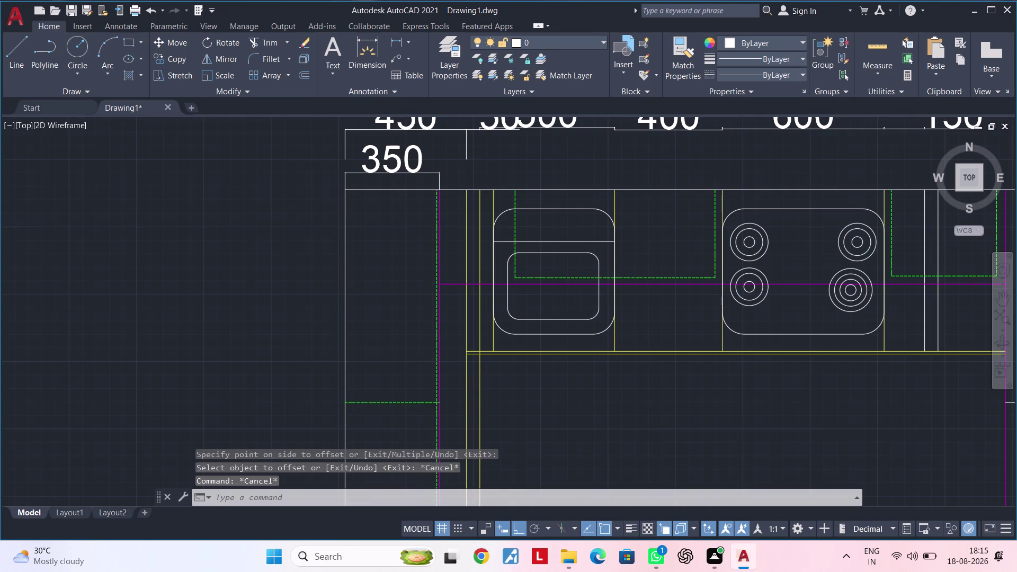
middle_click(479, 386)
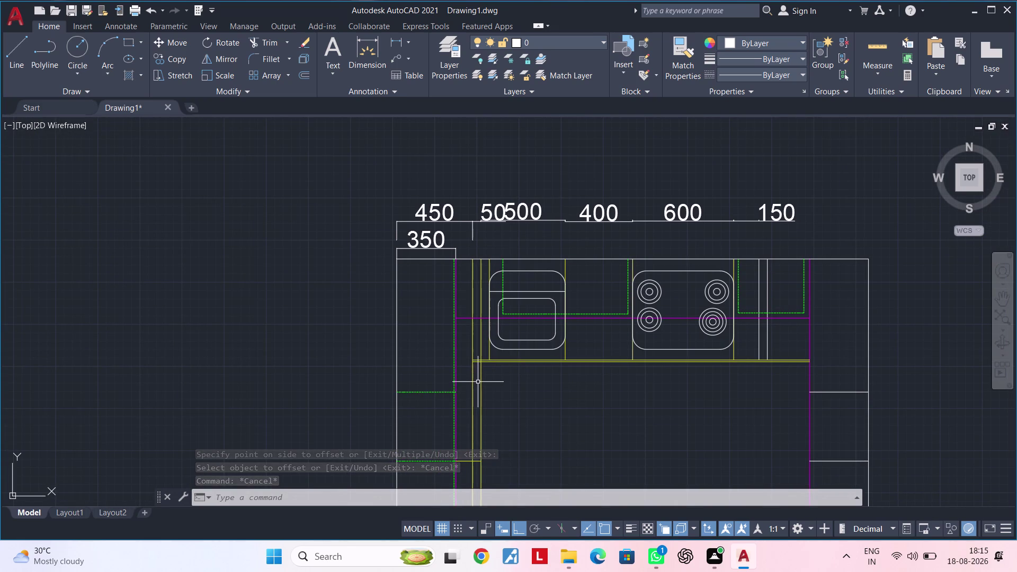
scroll(up, 3)
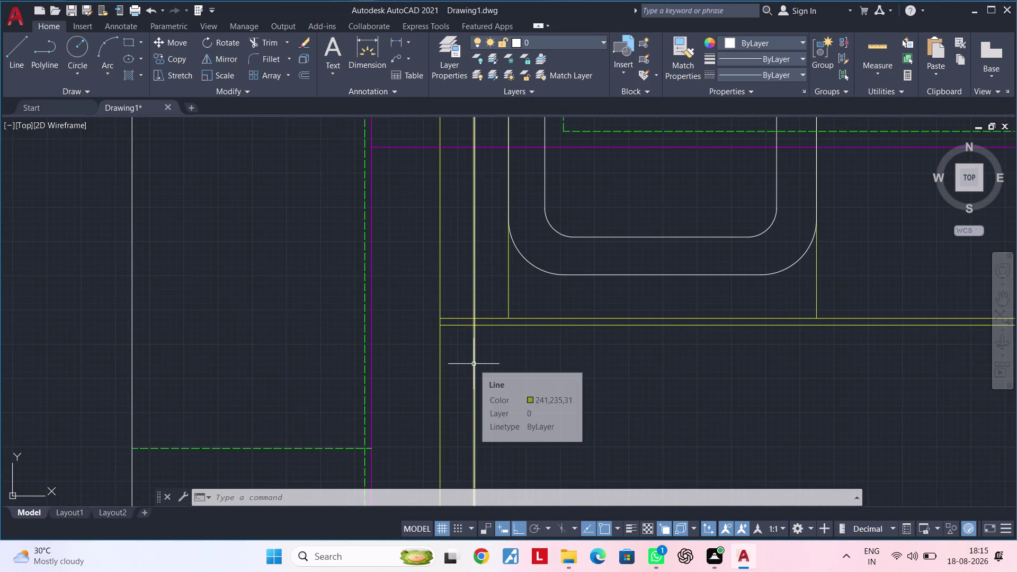
middle_drag(469, 359, 445, 484)
scroll(down, 3)
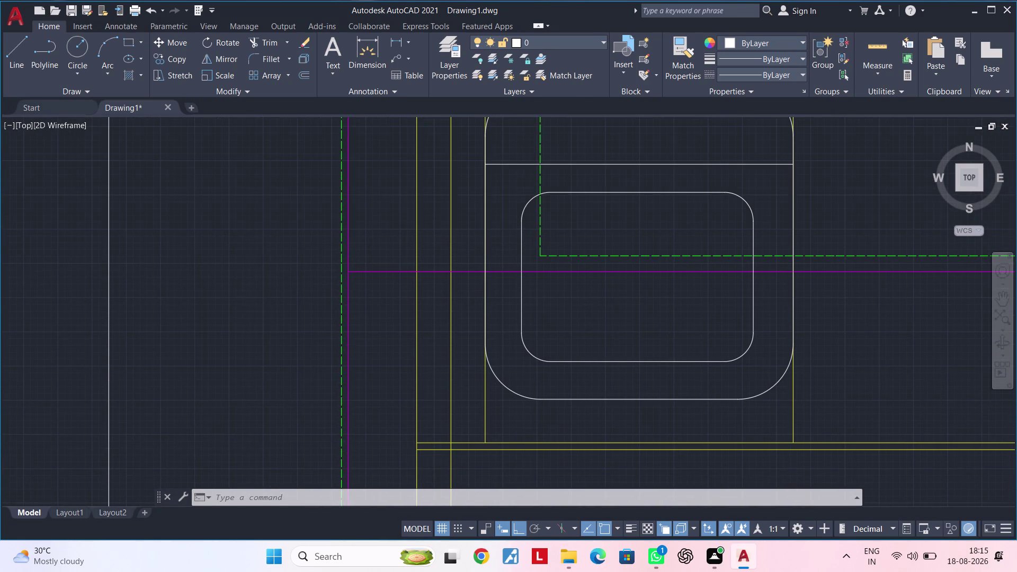
scroll(up, 3)
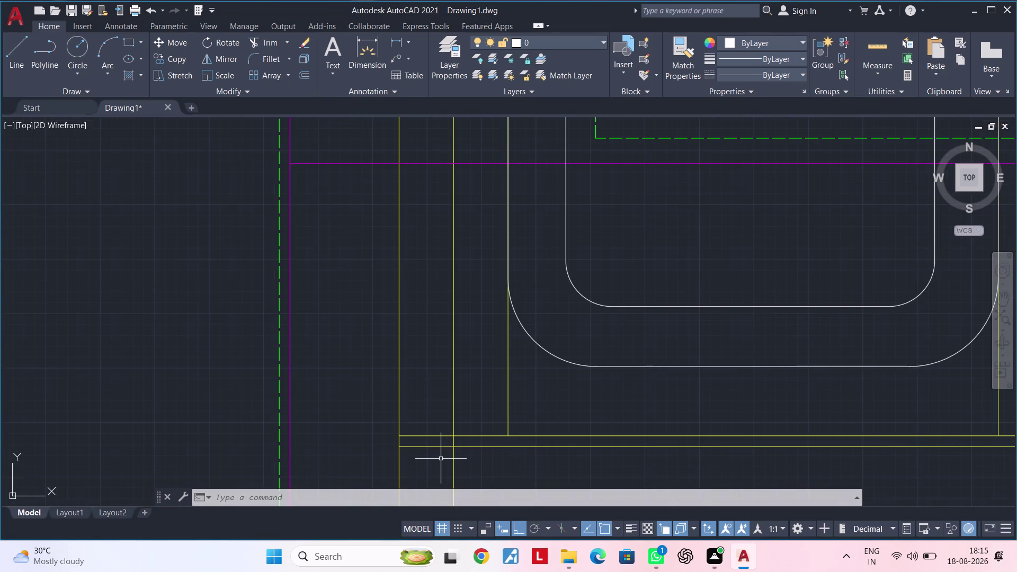
middle_drag(441, 458, 435, 493)
scroll(down, 3)
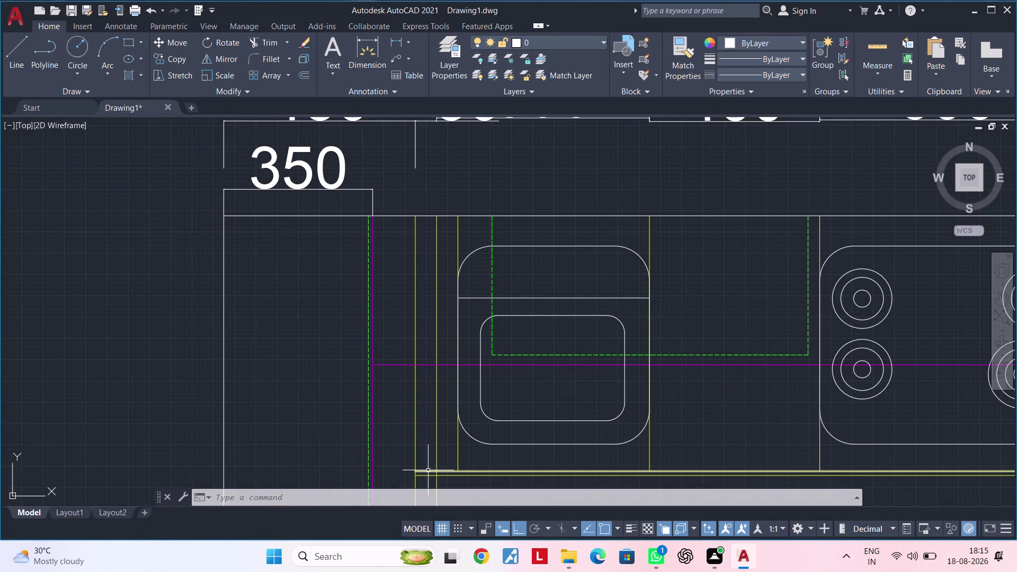
middle_drag(428, 470, 442, 427)
scroll(up, 3)
middle_drag(441, 442, 433, 466)
Trim the doubled counter line ends with a fence between the two vertical yellow lines.
key(t)
key(r)
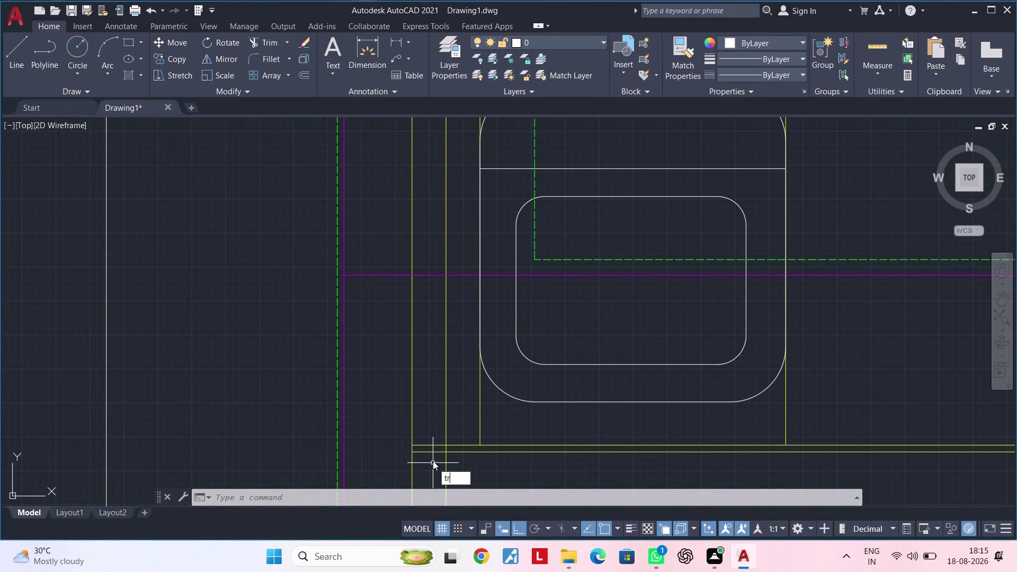
key(space)
click(432, 456)
drag(432, 450, 433, 431)
click(433, 412)
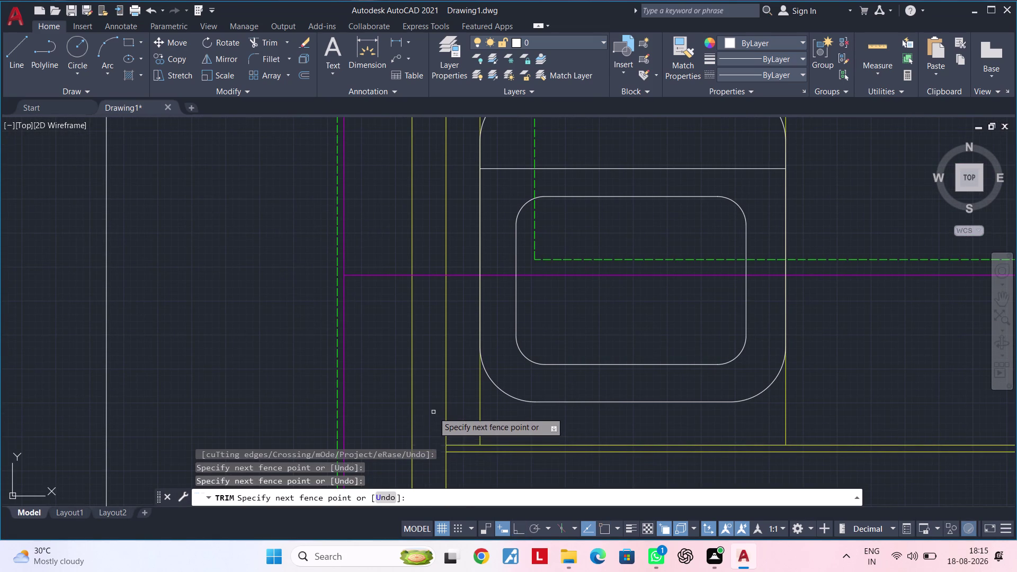
scroll(down, 3)
middle_drag(434, 405, 440, 354)
key(Escape)
key(Escape)
key(Escape)
key(Escape)
key(Escape)
key(Escape)
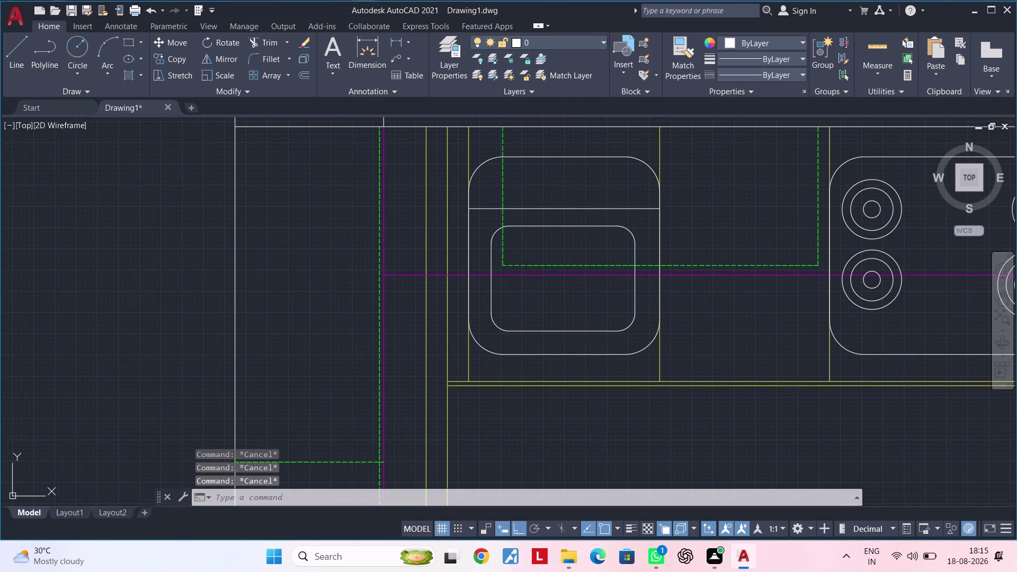
scroll(down, 3)
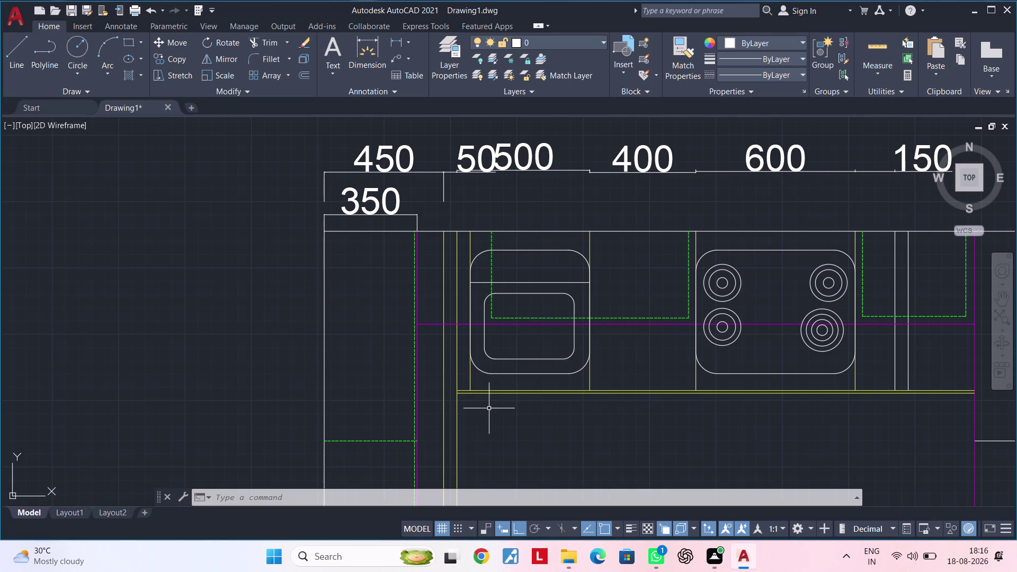
Clear pending commands and start a linear dimension near the sink.
key(Escape)
key(Escape)
key(Escape)
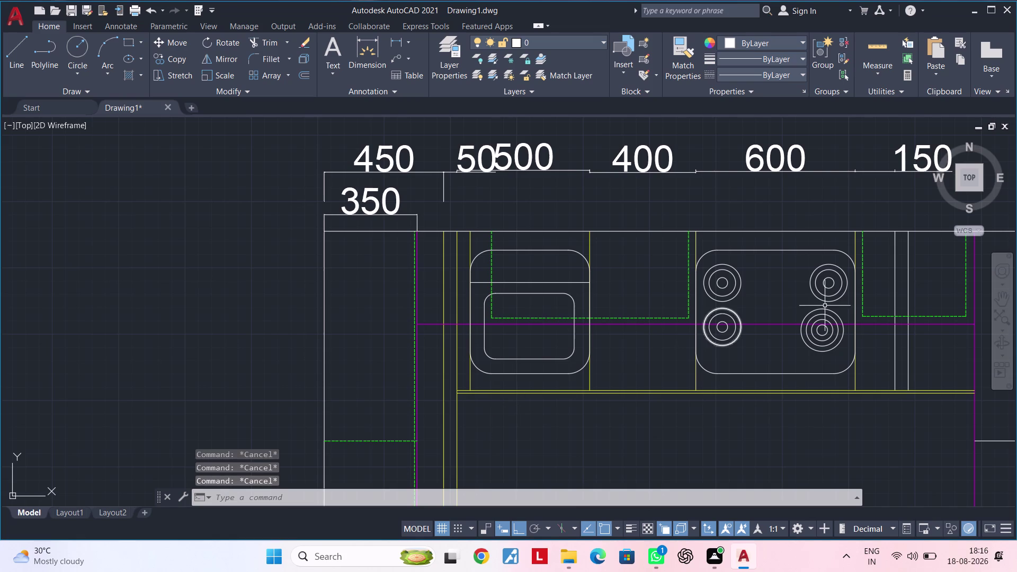
key(Escape)
key(Escape)
key(Escape)
key(Escape)
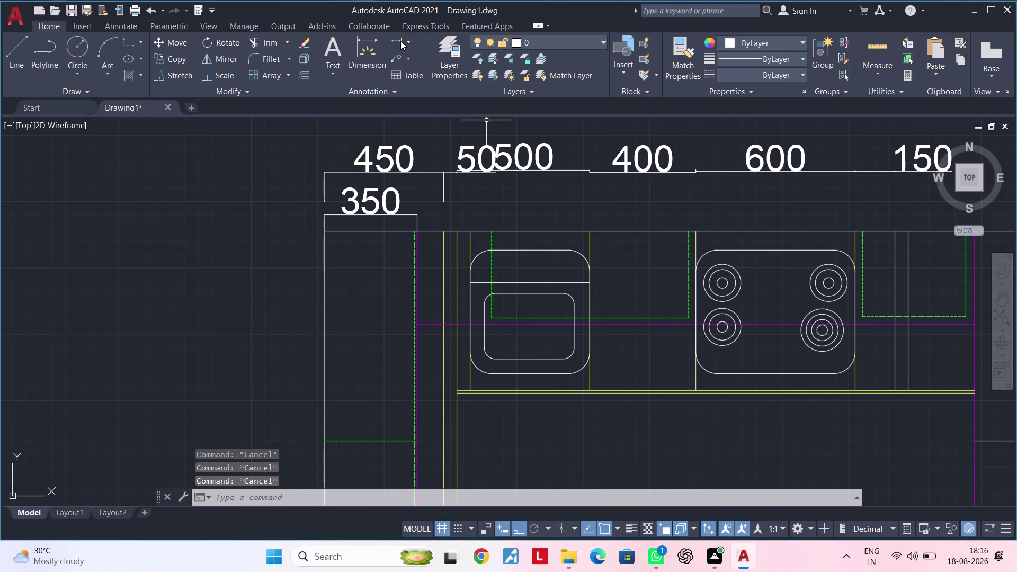
click(400, 41)
scroll(up, 3)
Attempt a linear dimension from the counter front to the top edge, then cancel it.
click(439, 223)
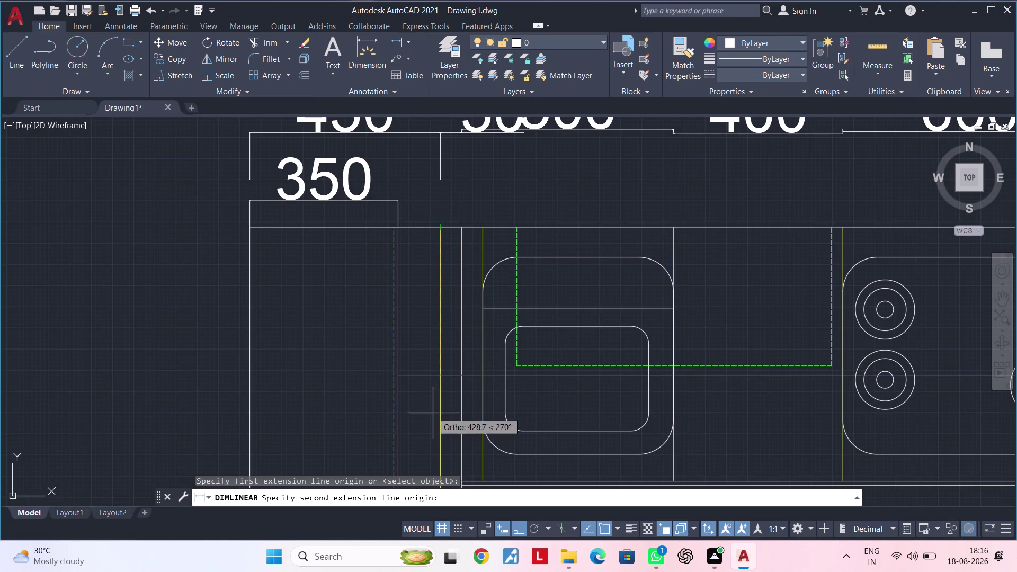
middle_drag(457, 356, 461, 147)
key(Escape)
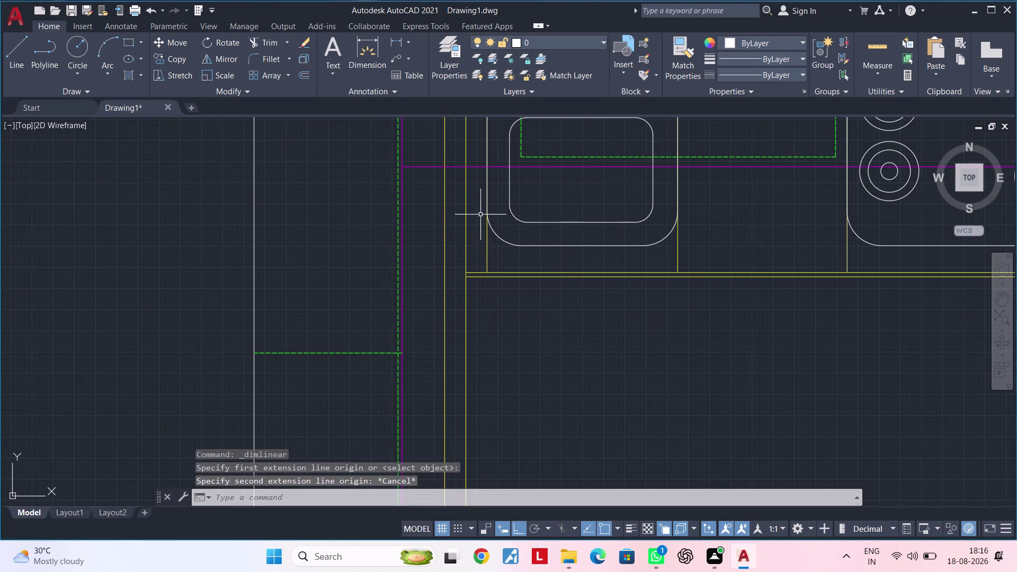
middle_drag(480, 214, 440, 309)
key(space)
scroll(up, 3)
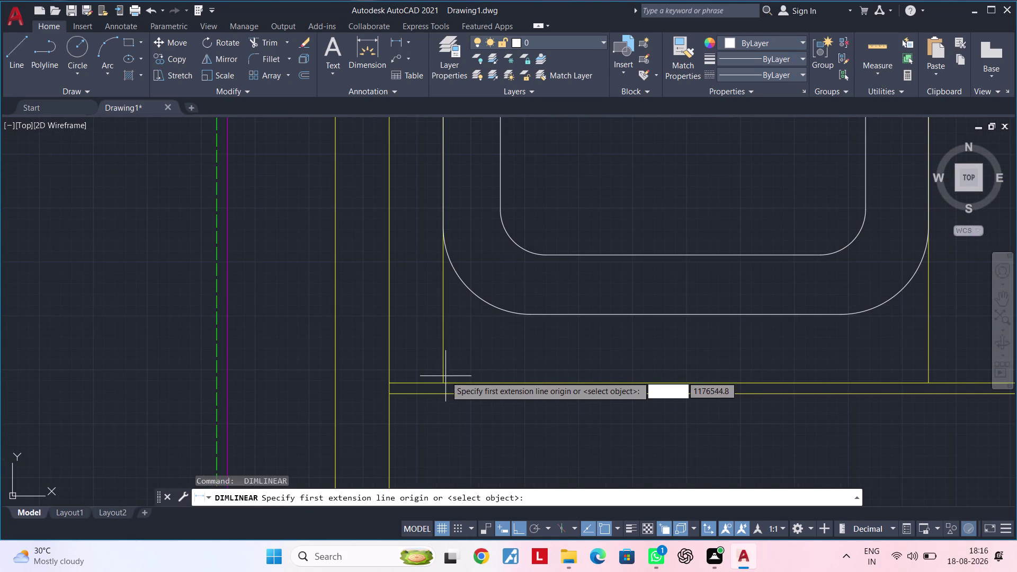
click(442, 382)
scroll(down, 3)
middle_drag(436, 230, 439, 408)
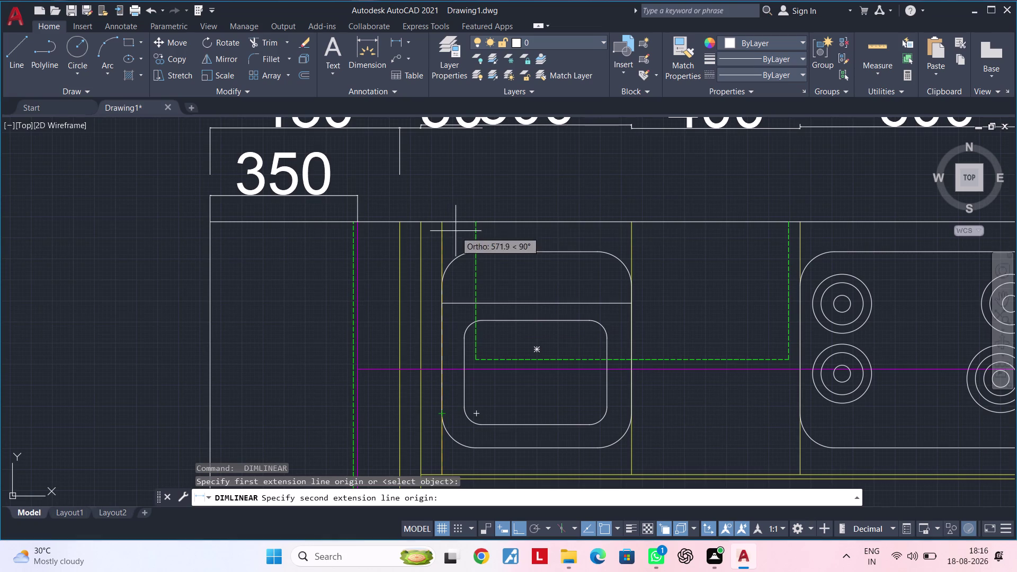
click(442, 220)
scroll(down, 3)
key(Escape)
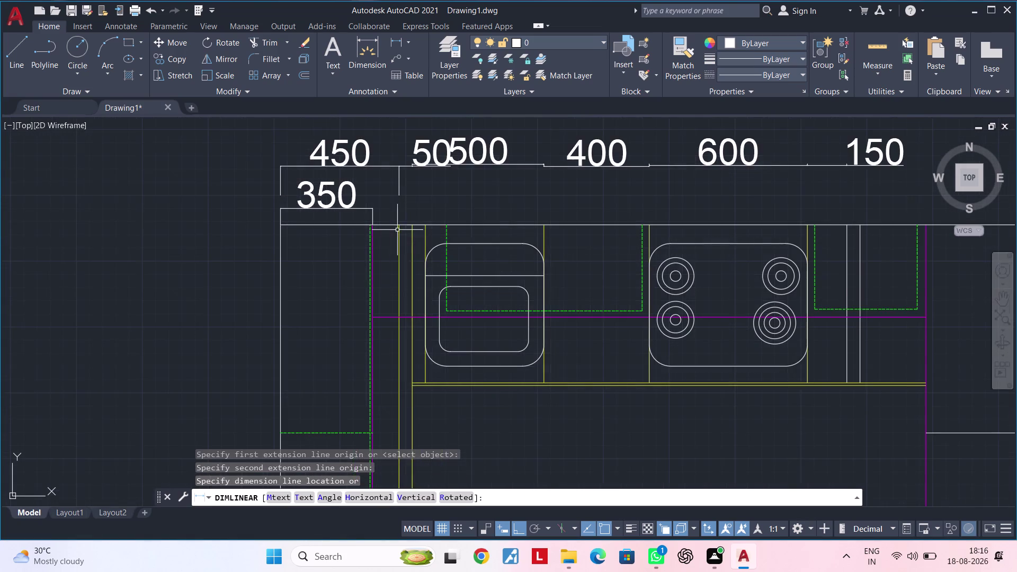
Delete the lower duplicate counter edge line and begin an offset with OF.
middle_drag(408, 259, 429, 151)
scroll(up, 3)
click(464, 272)
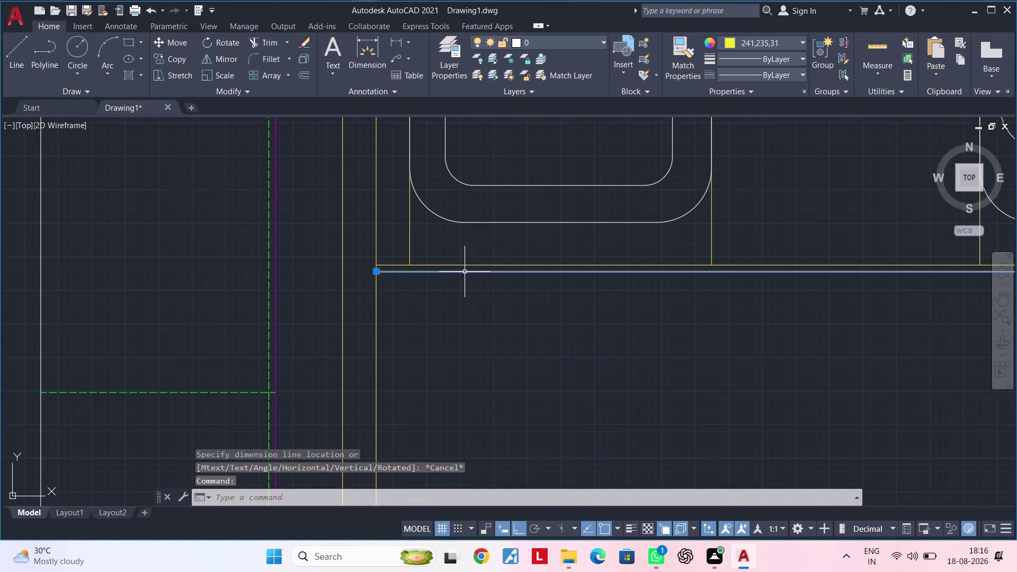
key(Delete)
scroll(down, 3)
middle_drag(464, 283, 452, 302)
key(Escape)
key(Escape)
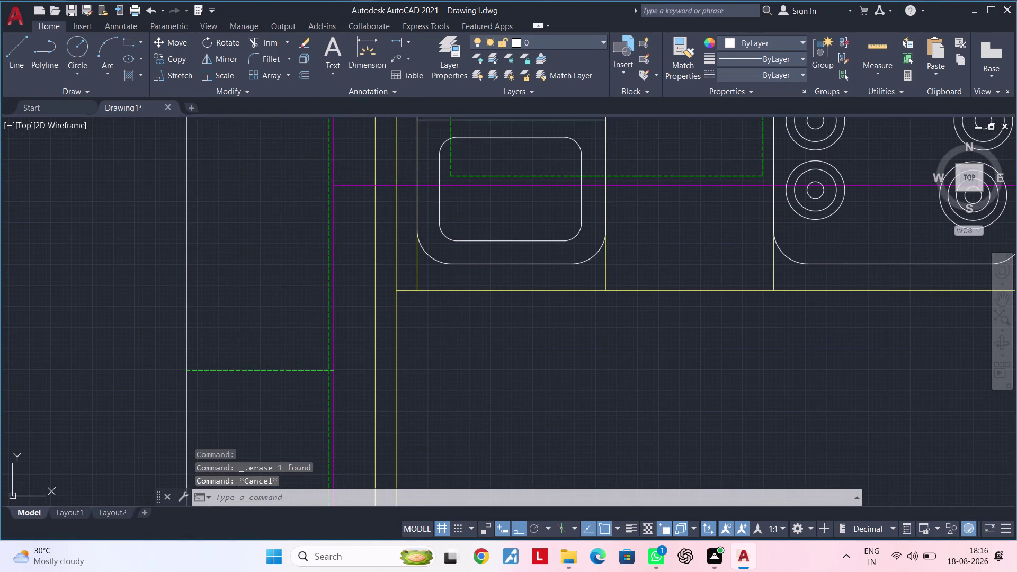
text(of)
key(space)
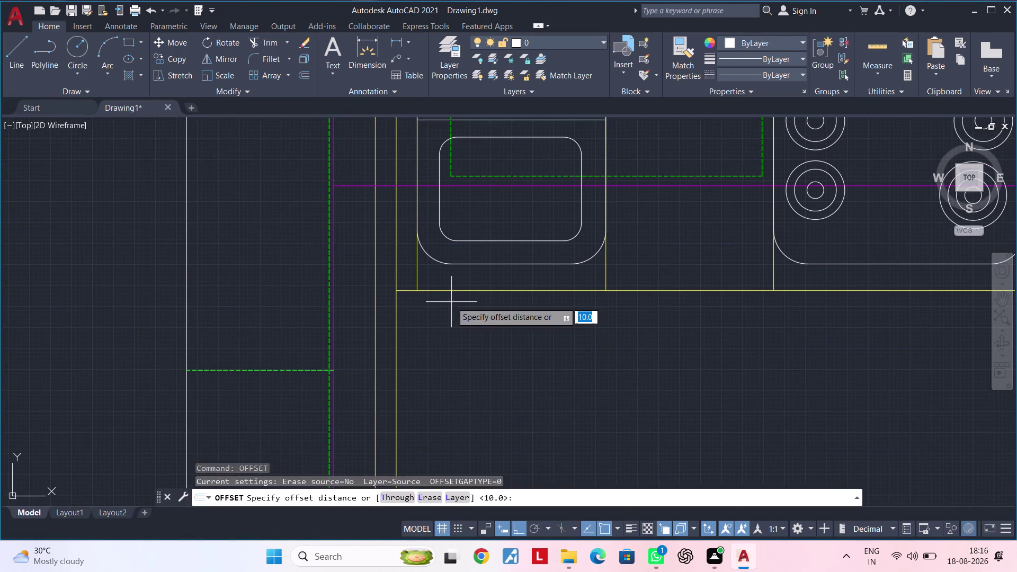
text(50)
key(Return)
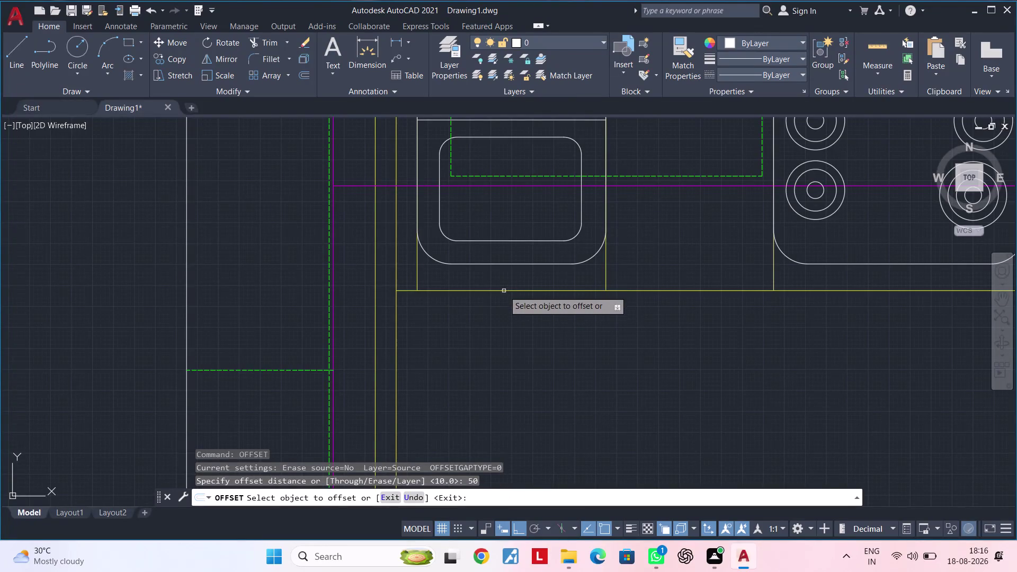
click(504, 290)
click(504, 320)
scroll(down, 3)
middle_drag(604, 368, 486, 367)
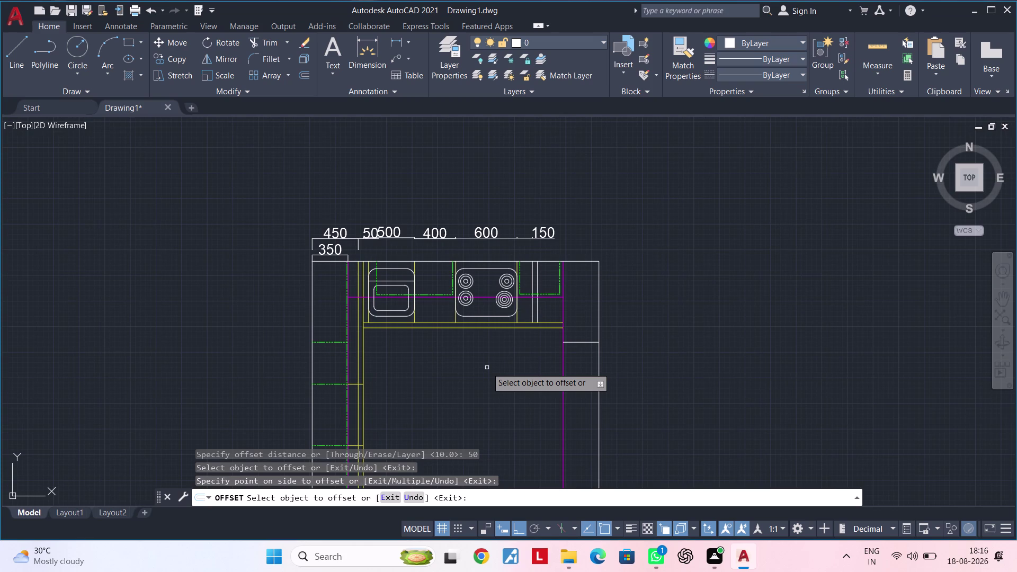
scroll(down, 3)
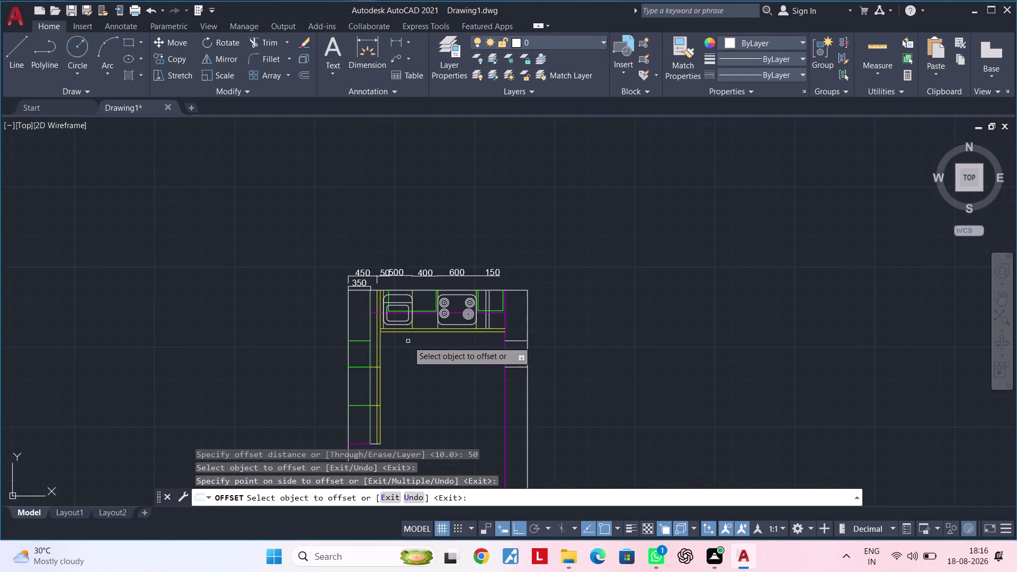
scroll(up, 3)
scroll(up, 3)
middle_drag(373, 333, 373, 386)
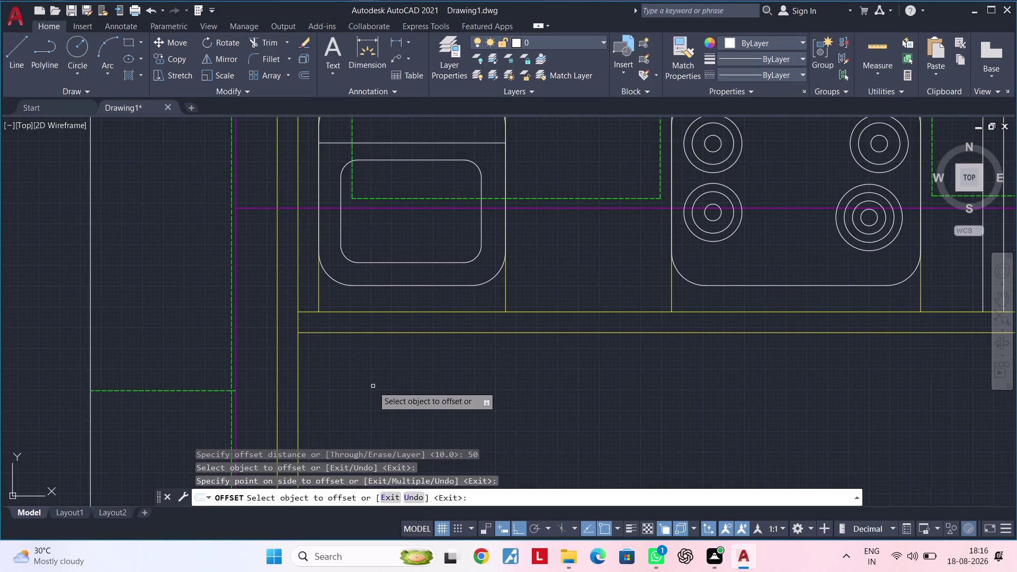
key(Escape)
key(Escape)
key(Escape)
key(Escape)
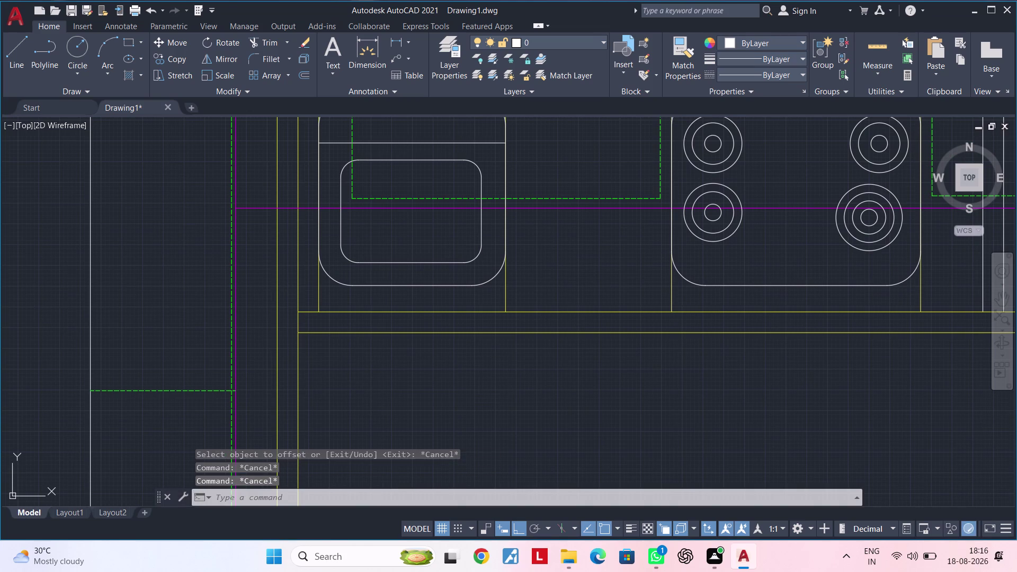
scroll(up, 3)
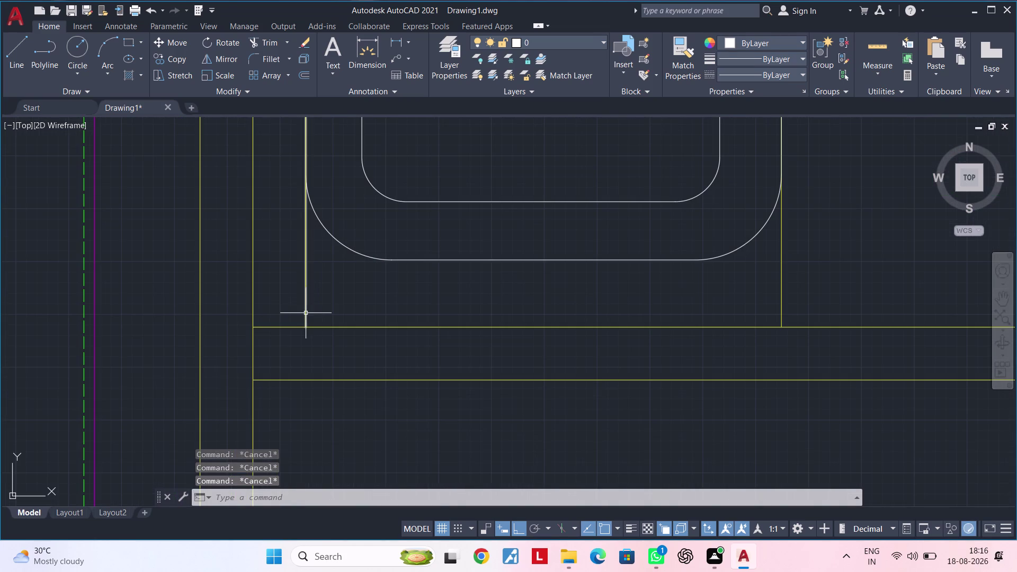
Grip-stretch the sink's left vertical line toward the counter front edge.
click(306, 314)
click(306, 327)
click(309, 380)
scroll(down, 3)
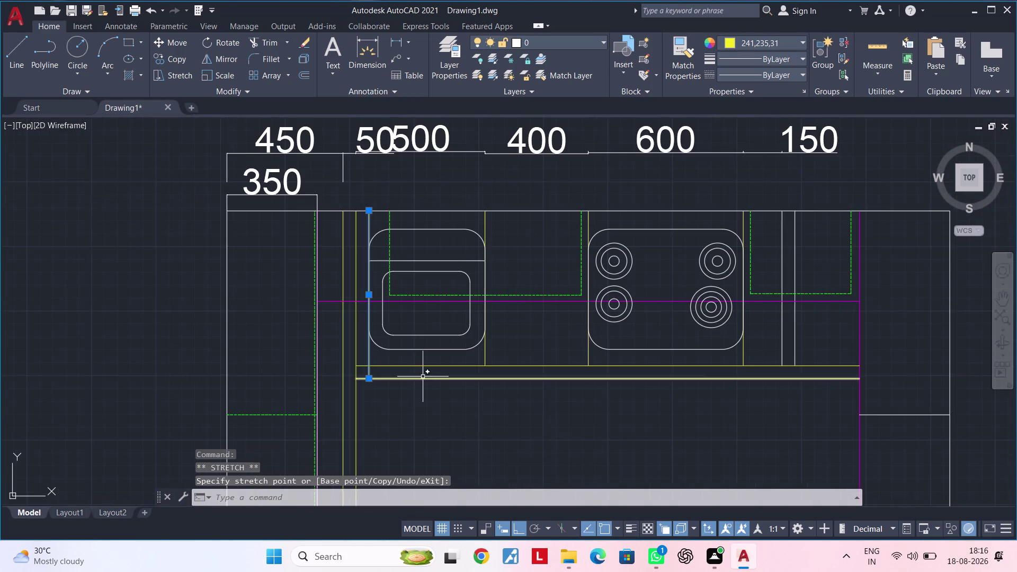
middle_drag(410, 378, 310, 385)
scroll(up, 3)
click(408, 371)
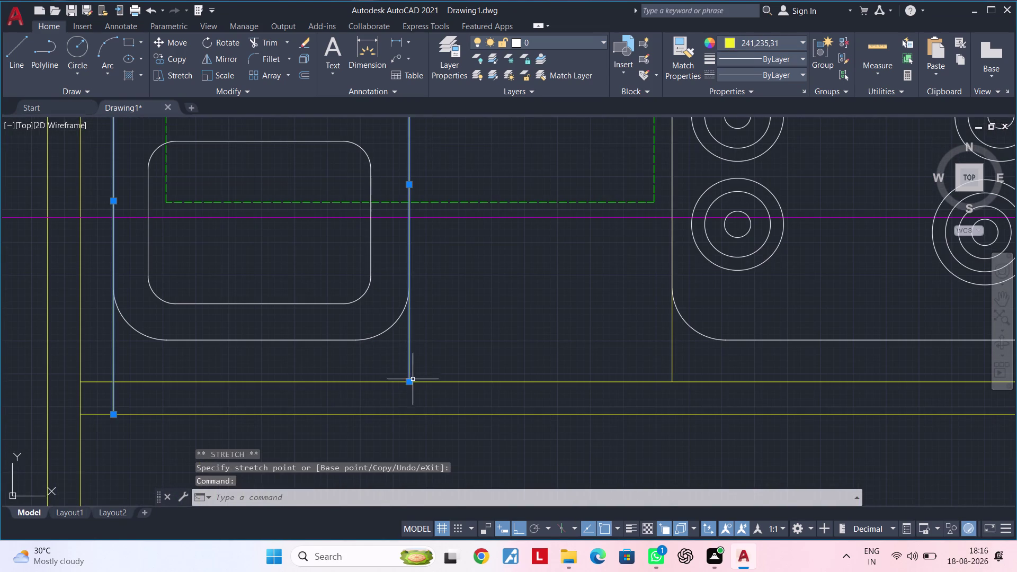
Drag the sink's right vertical line end onto the counter front edge.
click(410, 381)
click(410, 411)
scroll(down, 3)
middle_drag(477, 380, 420, 379)
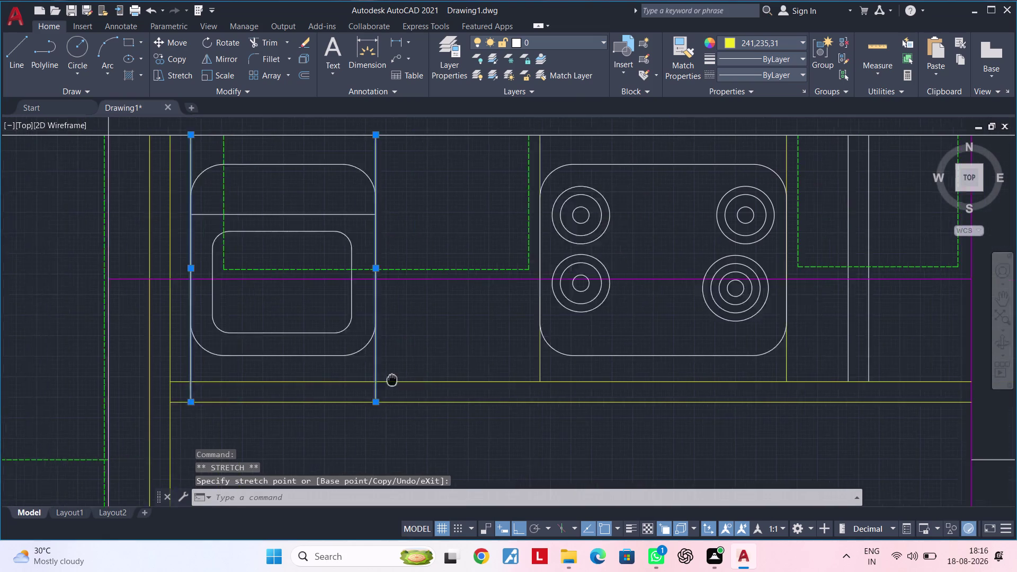
middle_drag(419, 379, 345, 379)
scroll(up, 3)
click(488, 376)
click(489, 383)
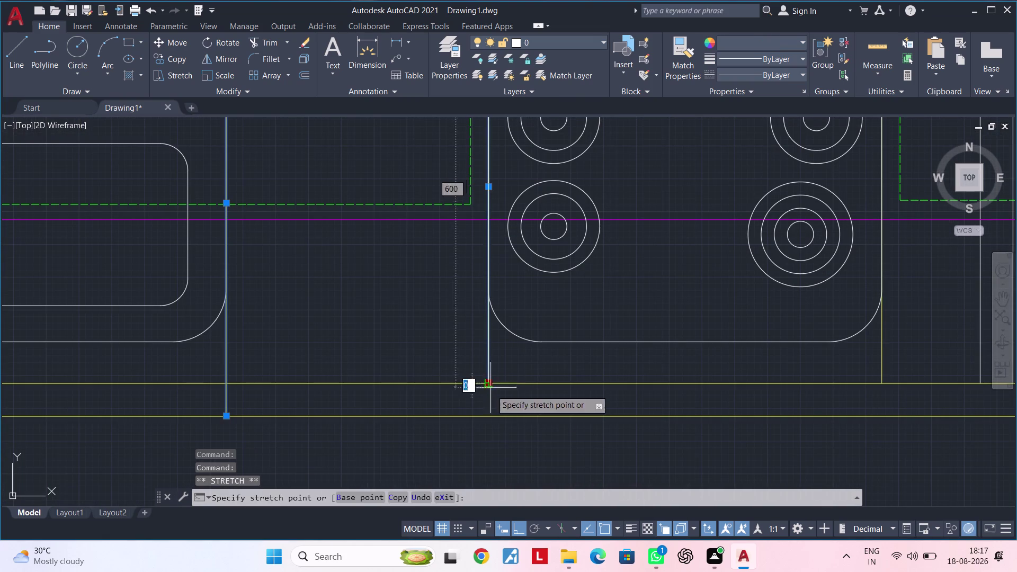
click(489, 417)
key(Escape)
Grip-stretch the vertical line right of the hob, then deselect it.
scroll(down, 3)
middle_drag(592, 390, 294, 376)
scroll(up, 3)
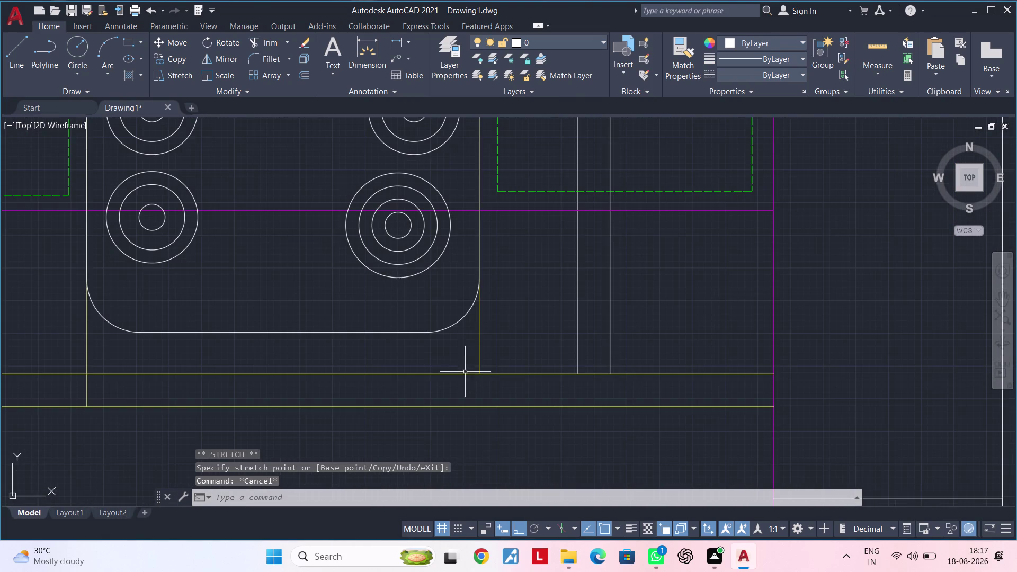
click(477, 369)
click(480, 376)
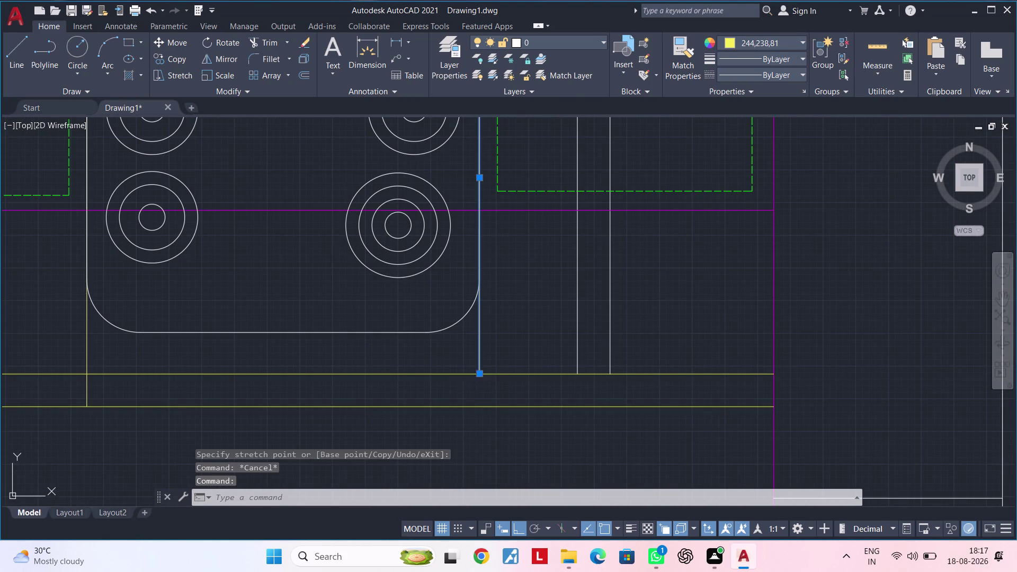
click(480, 408)
key(Escape)
Clear all selections and zoom in on the divider lines right of the hob.
scroll(down, 3)
middle_drag(541, 389, 455, 375)
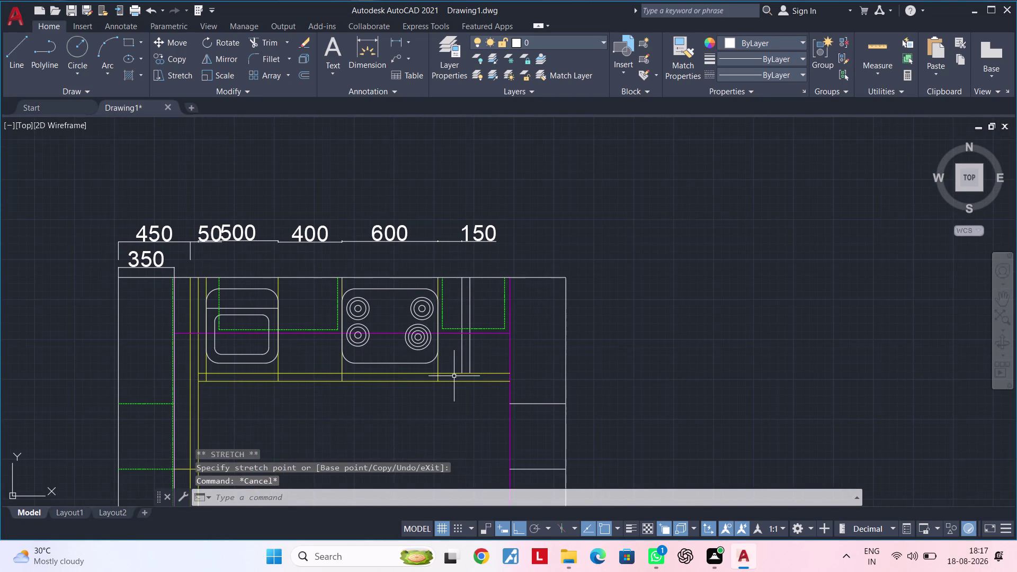
key(Escape)
key(Escape)
key(Escape)
key(Escape)
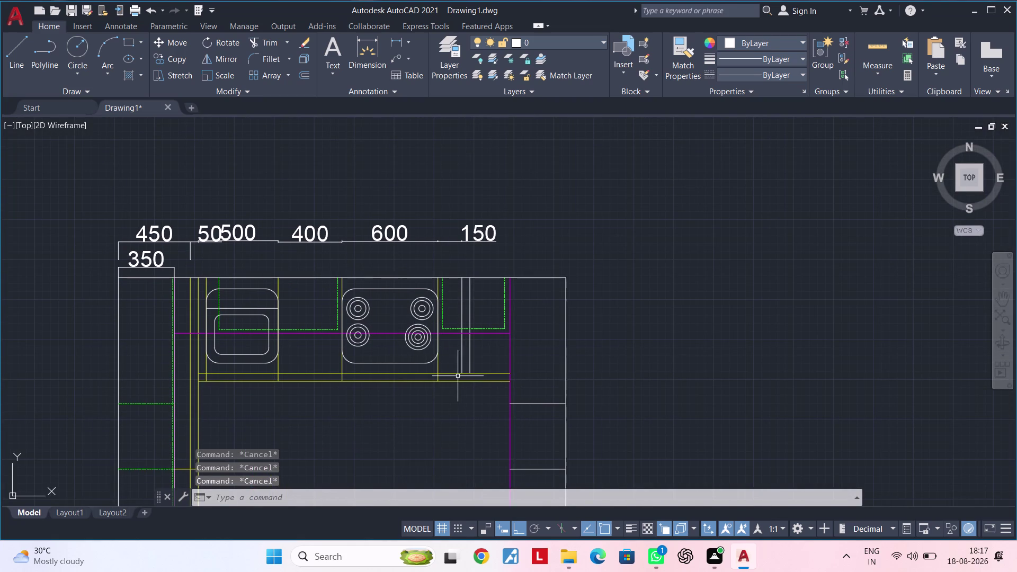
key(Escape)
scroll(up, 3)
middle_drag(483, 367, 568, 364)
scroll(up, 3)
key(Escape)
key(Escape)
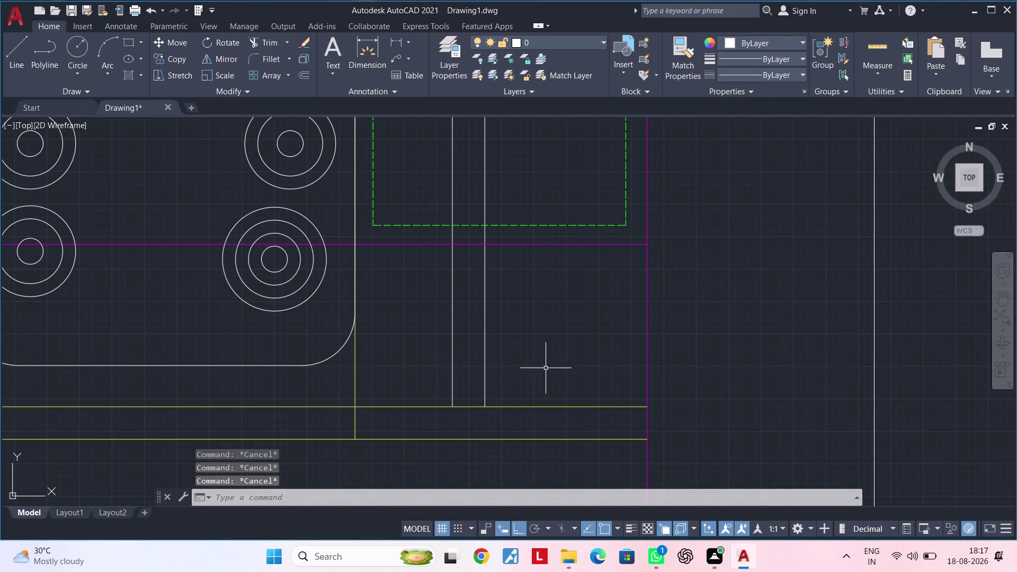
Copy the yellow counter line's properties onto both white divider lines right of the hob.
key(m)
key(a)
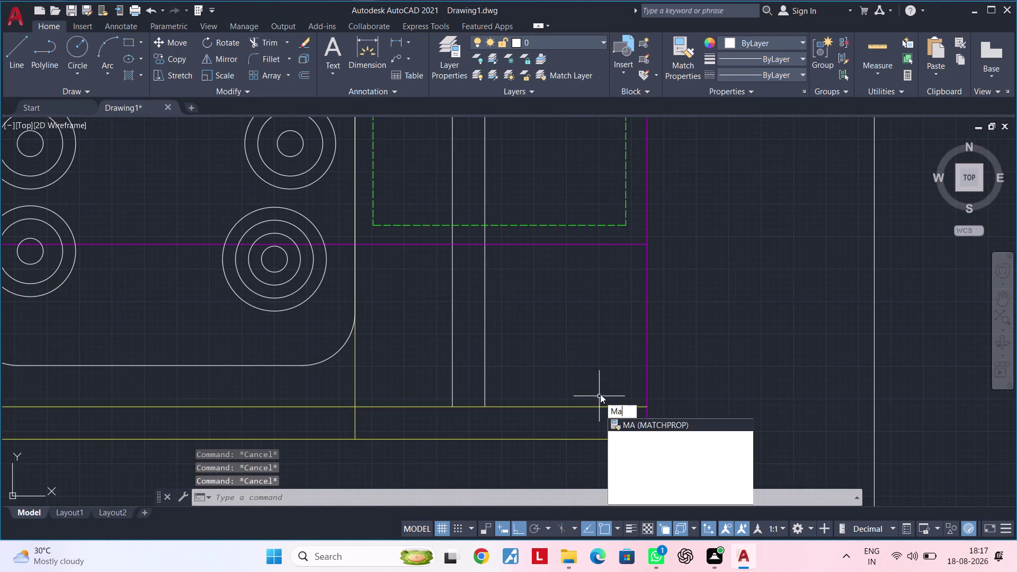
key(space)
click(583, 407)
drag(549, 371, 530, 372)
click(414, 371)
key(Escape)
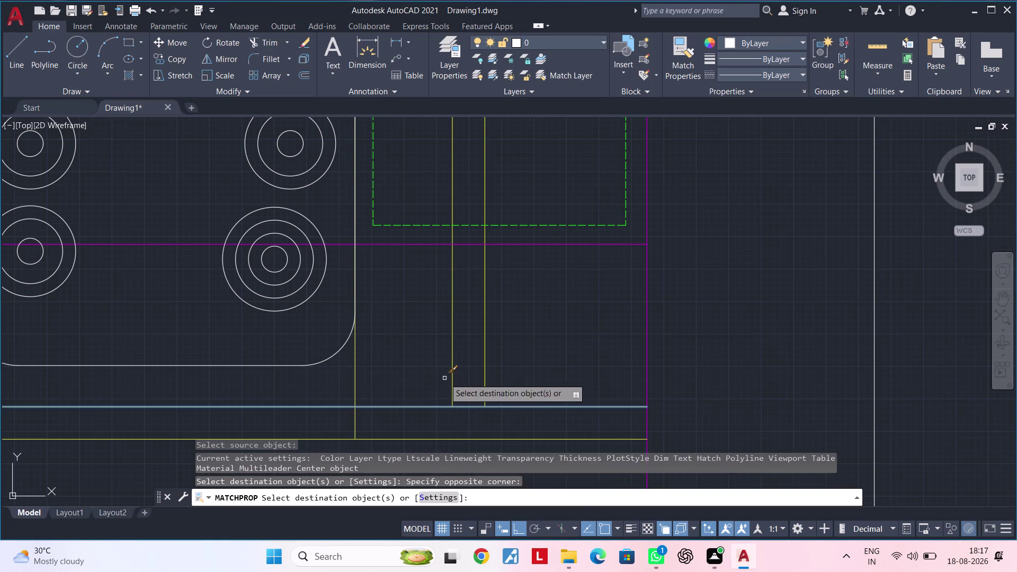
key(Escape)
middle_drag(549, 386, 566, 352)
key(Escape)
key(Escape)
key(Escape)
Extend the divider lines to the counter edge.
text(ex)
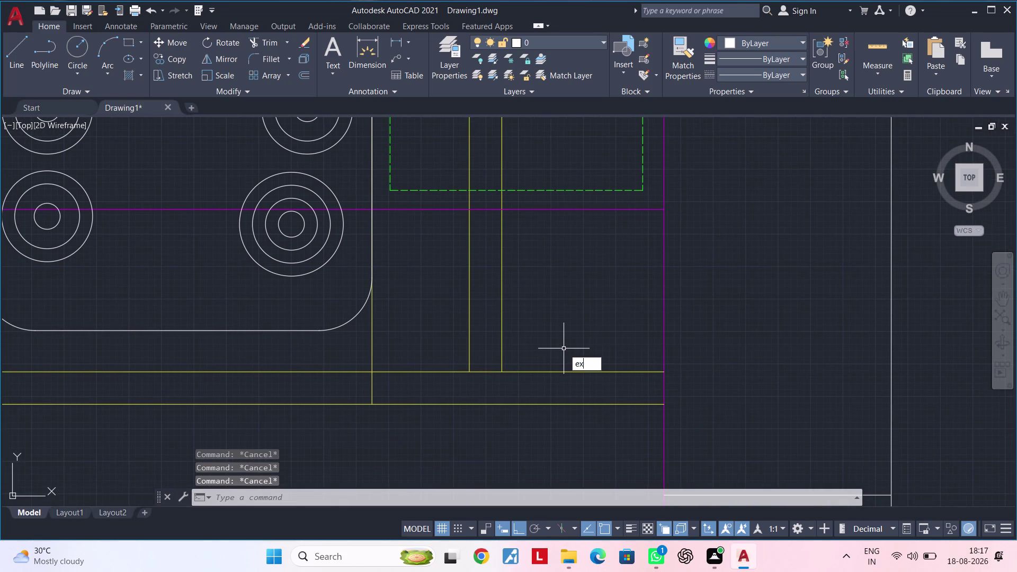
key(space)
drag(563, 348, 466, 347)
key(Escape)
scroll(down, 3)
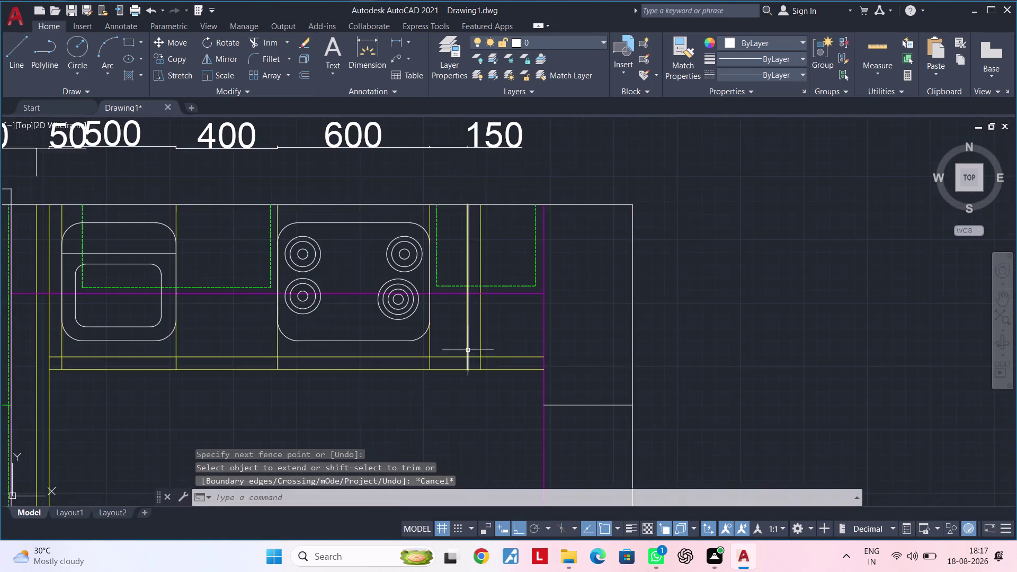
middle_drag(486, 358, 531, 320)
key(Escape)
key(Escape)
key(Escape)
key(Escape)
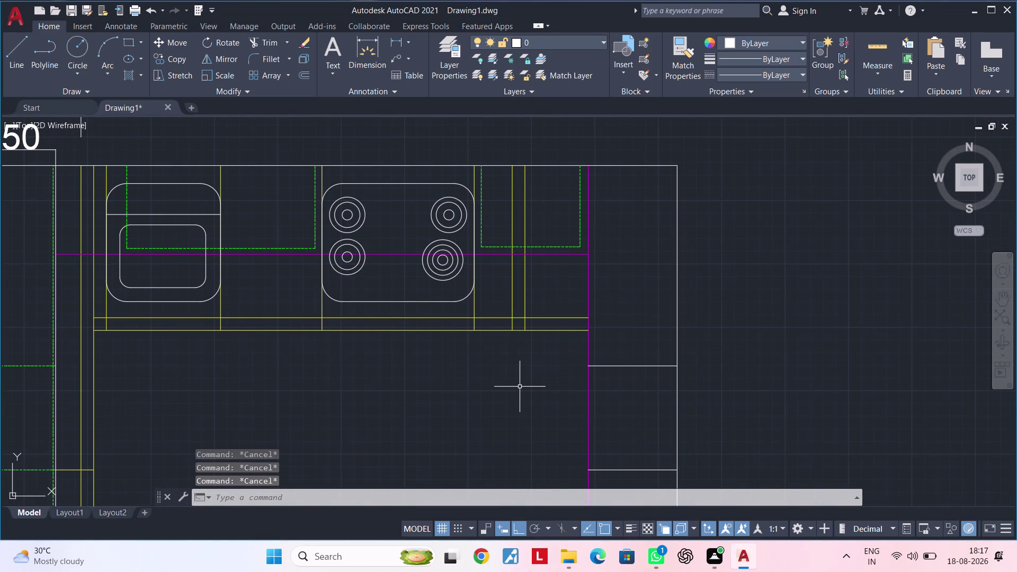
key(Escape)
key(Escape)
key(Escape)
key(Escape)
key(Escape)
key(Escape)
key(Escape)
key(Escape)
key(Escape)
key(Escape)
key(Escape)
key(Escape)
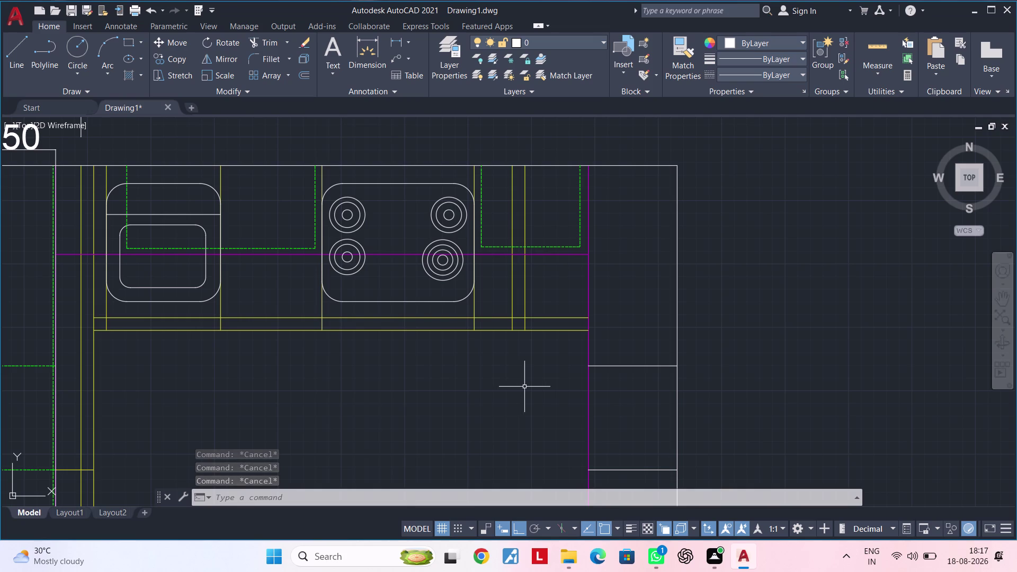
key(Escape)
key(Escape)
Trim the counter lines that run beyond the dividers using a fence selection.
text(tr)
key(space)
drag(555, 367, 559, 338)
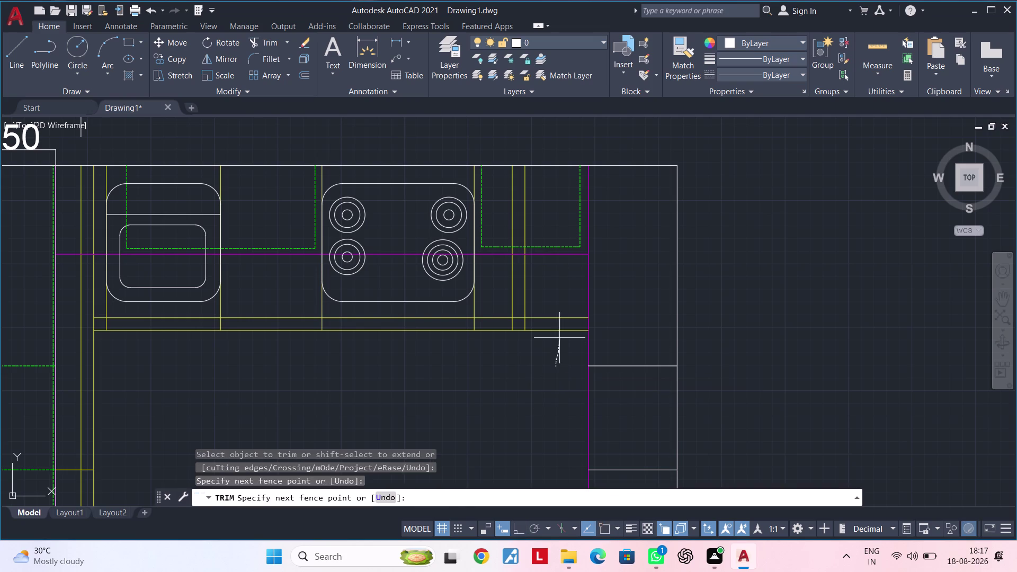
drag(560, 338, 560, 318)
double_click(559, 311)
drag(560, 305, 561, 311)
click(560, 324)
click(561, 336)
scroll(down, 3)
middle_drag(553, 347, 576, 298)
key(Escape)
key(Escape)
key(Escape)
key(Escape)
key(Escape)
key(Escape)
key(Escape)
key(Escape)
middle_drag(575, 307, 558, 334)
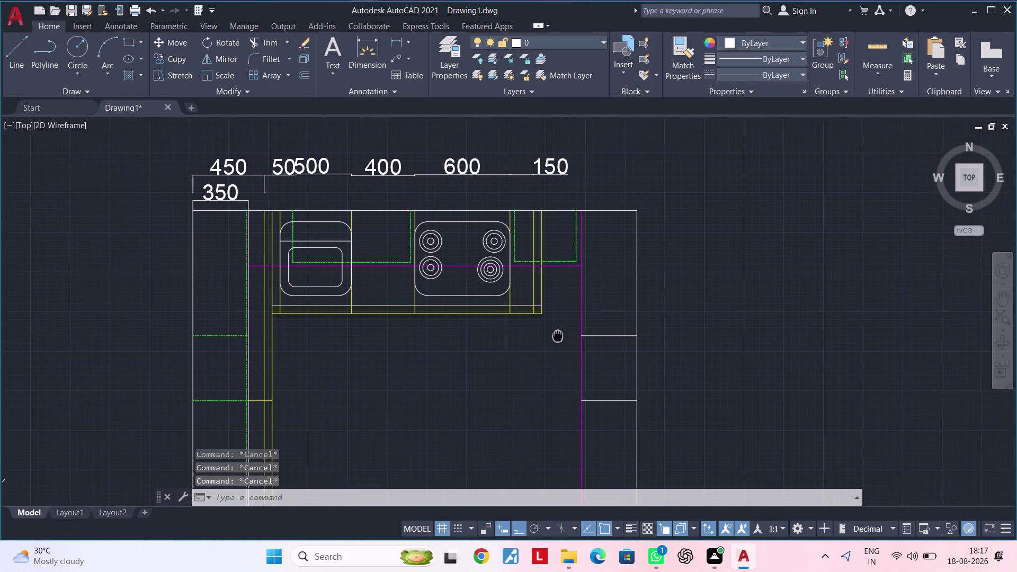
middle_drag(558, 334, 555, 344)
middle_drag(555, 337, 519, 362)
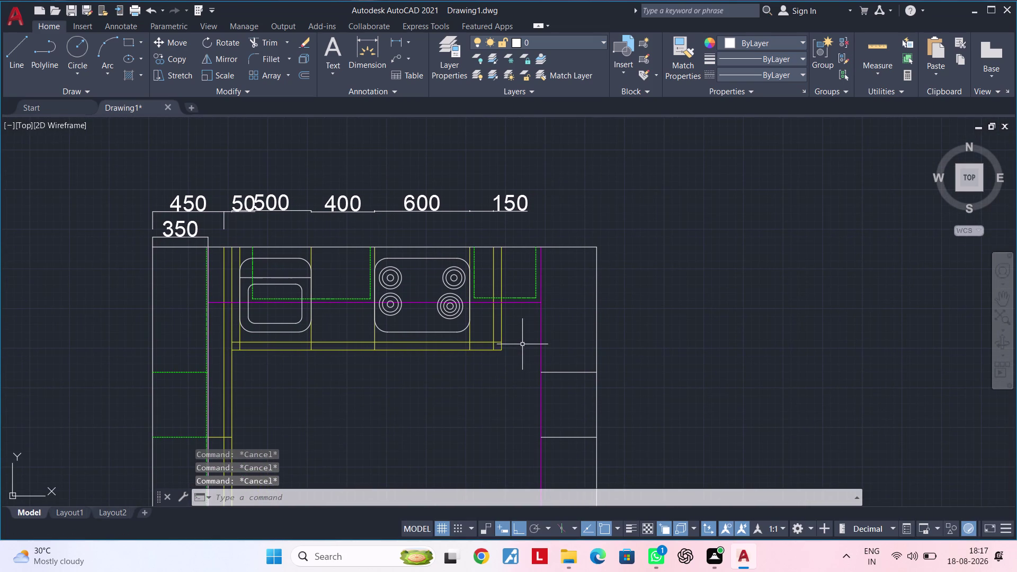
scroll(up, 3)
middle_drag(560, 310, 542, 351)
key(Escape)
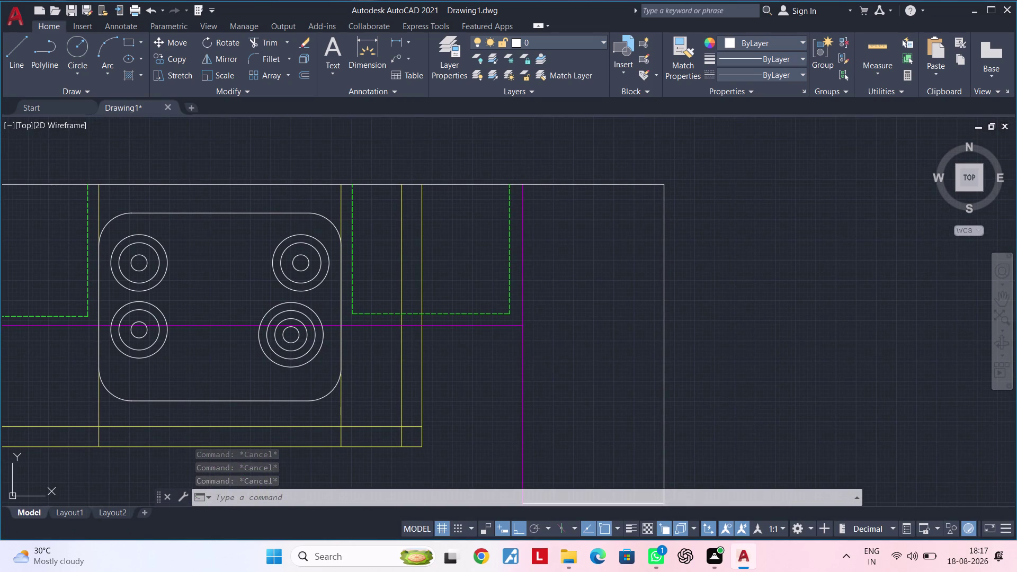
Offset the purple line 10 units to the right.
key(Escape)
text(of)
key(space)
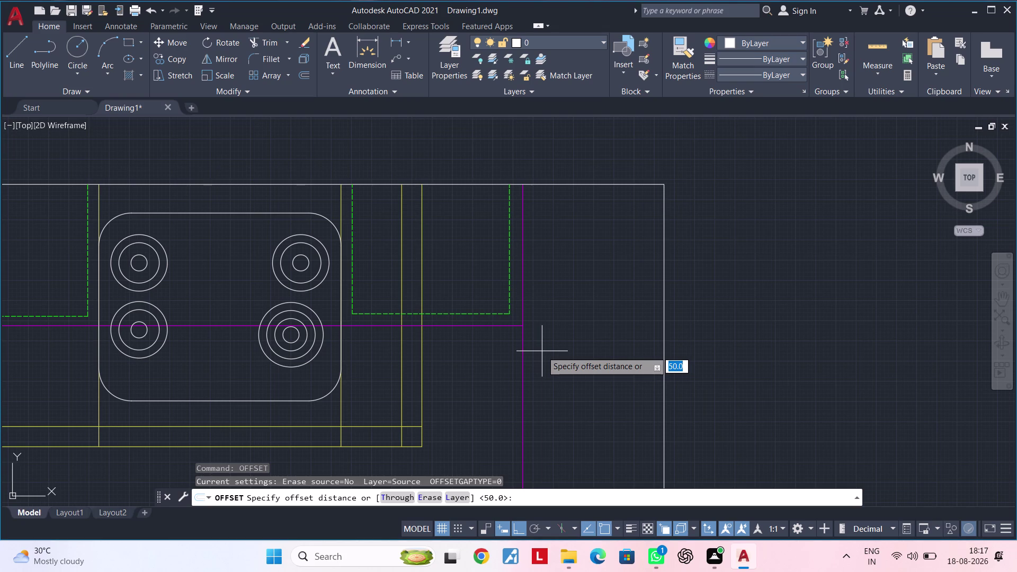
text(10)
key(Return)
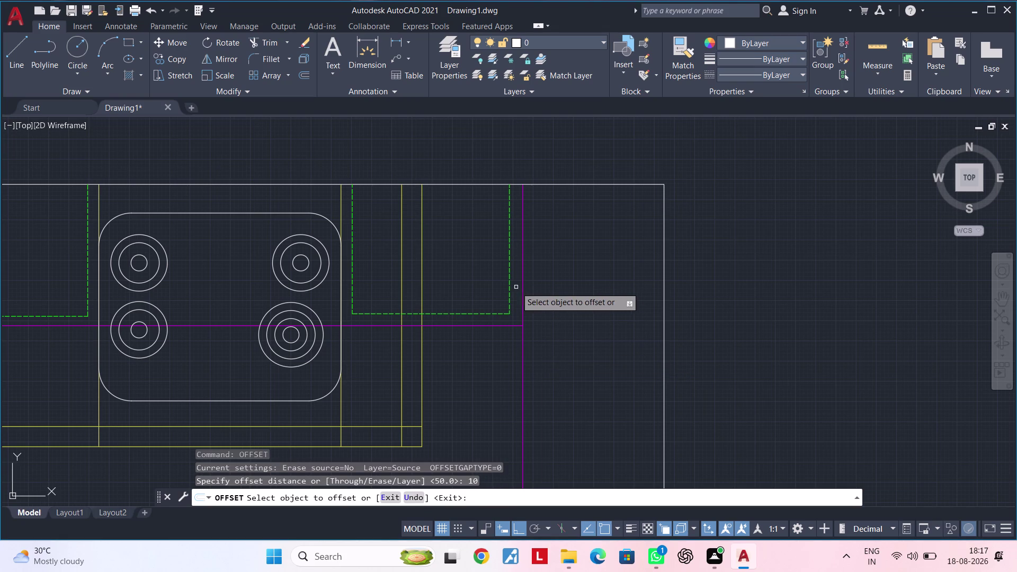
click(524, 278)
click(563, 280)
key(Escape)
key(Escape)
Match the dashed cabinet outline's properties onto the new line and the right counter's horizontal line.
text(m)
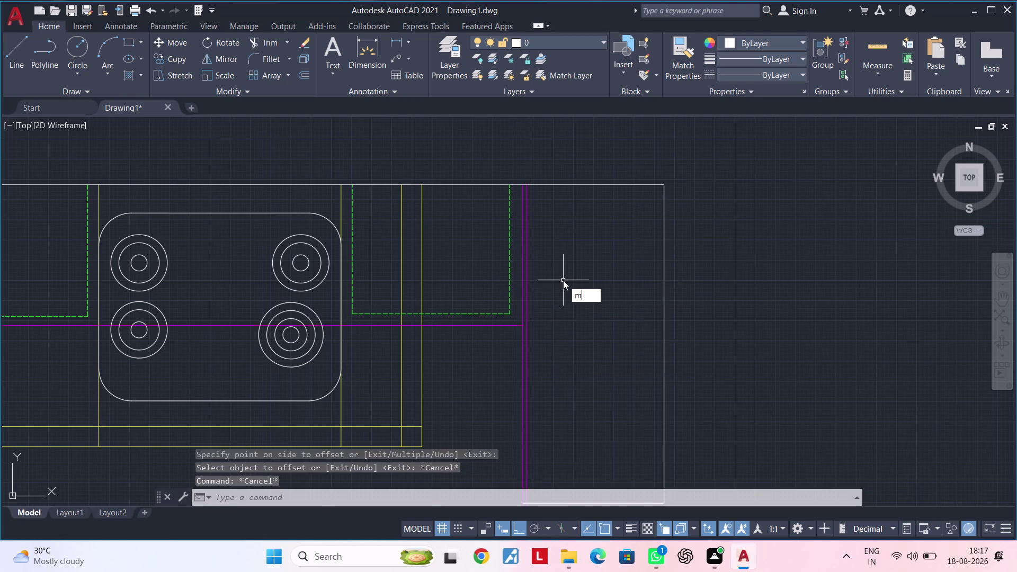
text(a)
key(space)
click(508, 275)
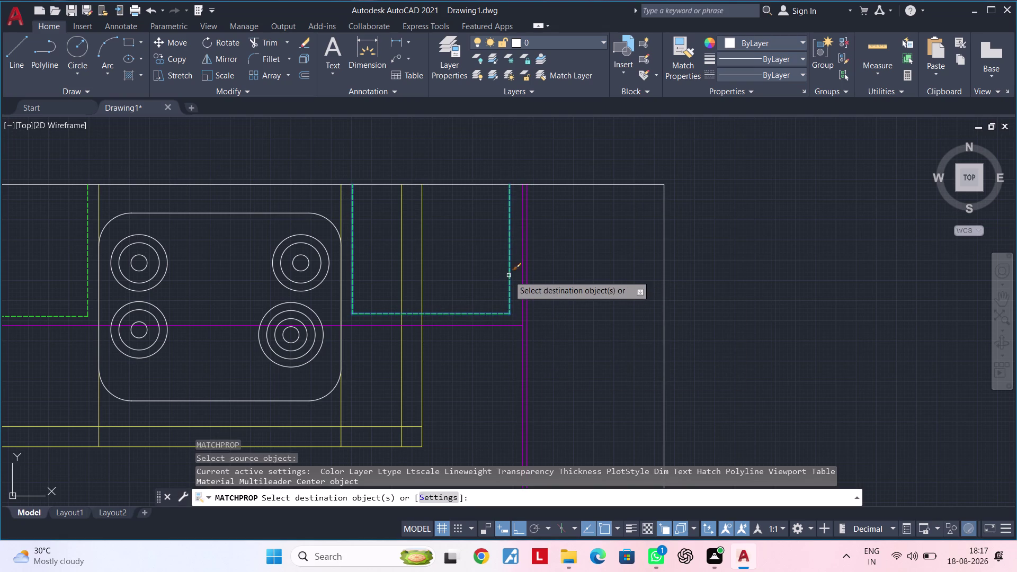
click(528, 273)
scroll(down, 3)
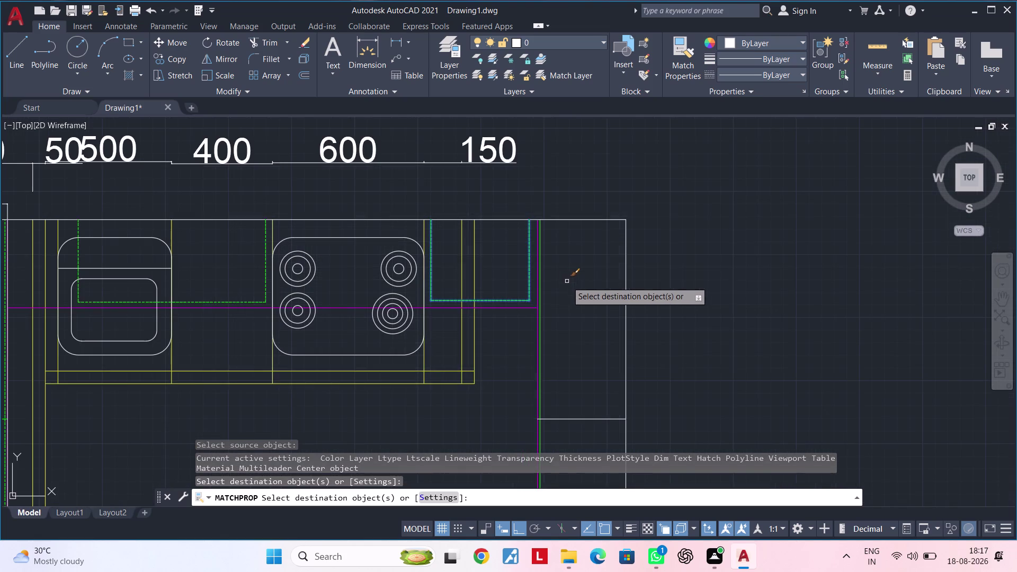
middle_drag(565, 253, 567, 210)
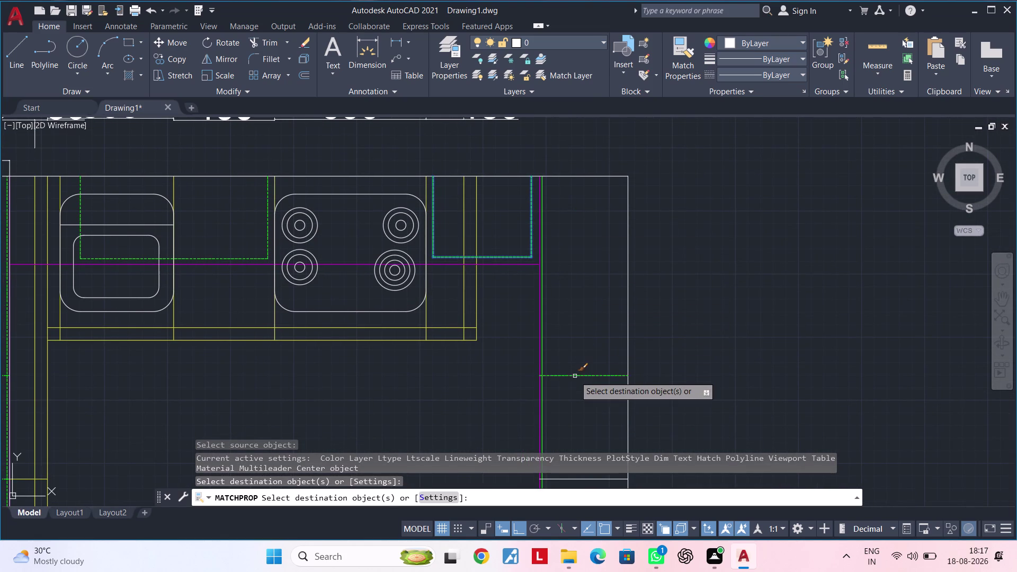
click(574, 376)
middle_drag(590, 331, 575, 238)
scroll(down, 3)
middle_drag(576, 265, 571, 242)
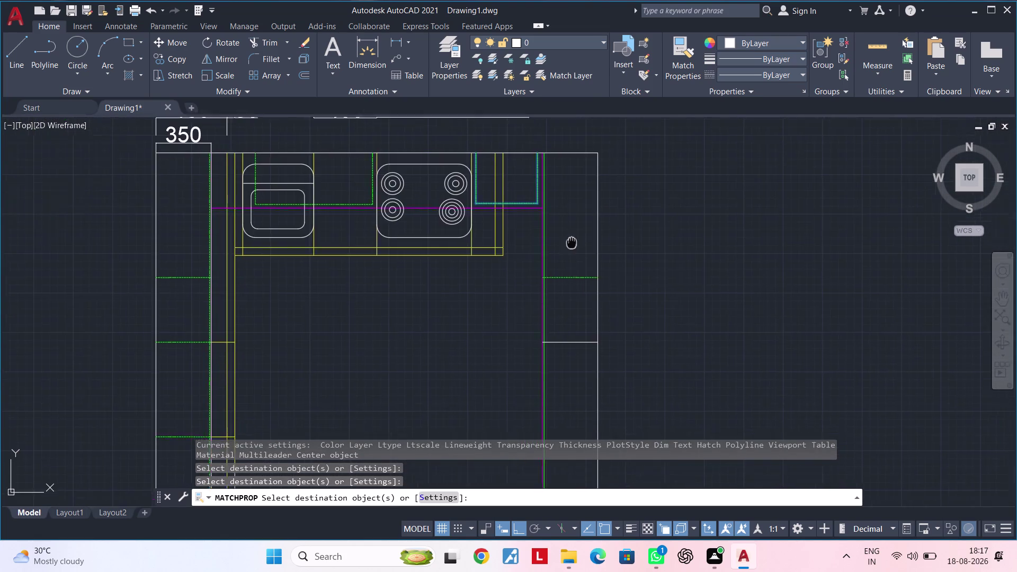
middle_drag(571, 242, 568, 217)
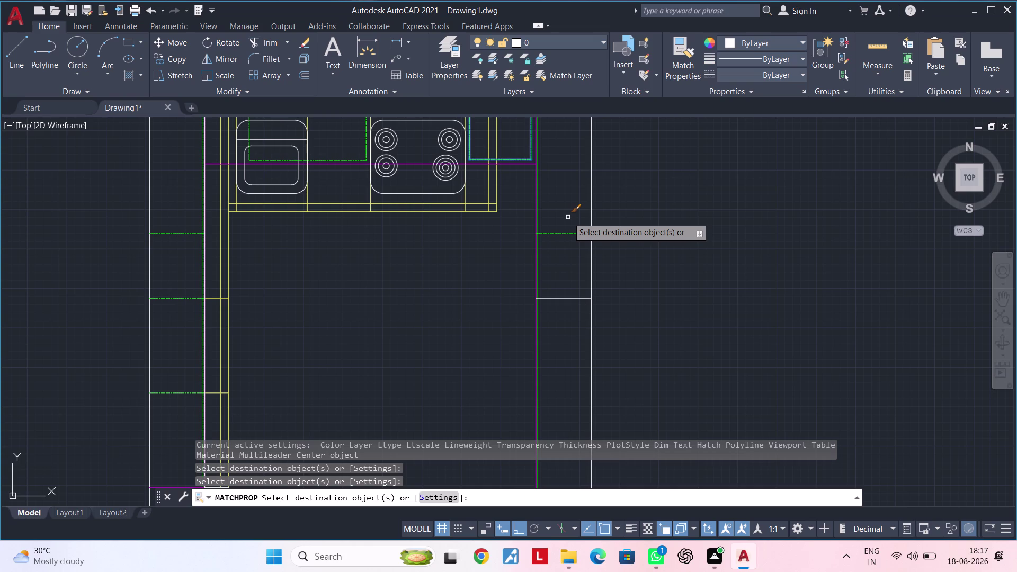
key(Escape)
key(Escape)
key(Escape)
key(Escape)
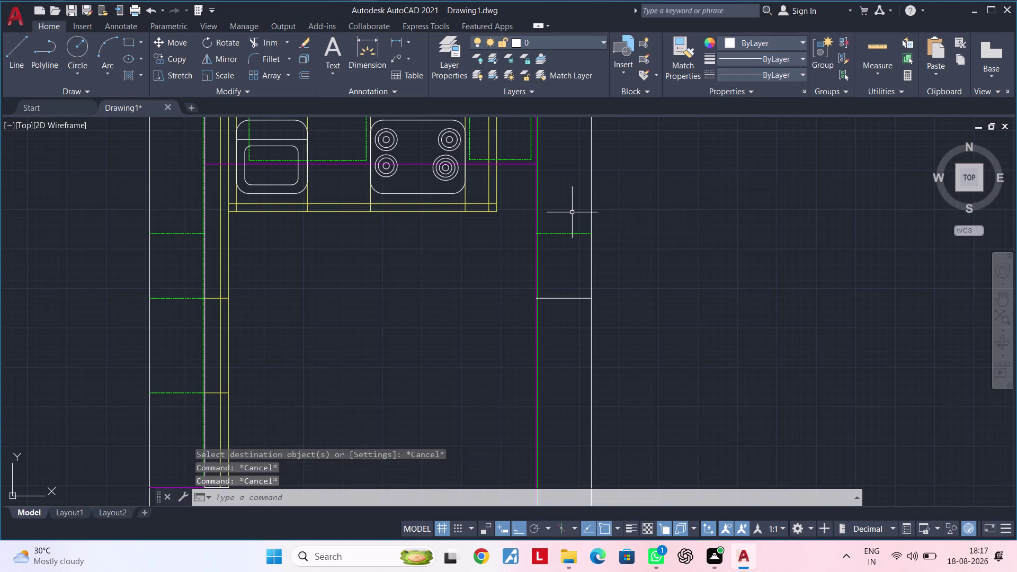
key(Escape)
scroll(down, 3)
middle_drag(526, 235, 531, 229)
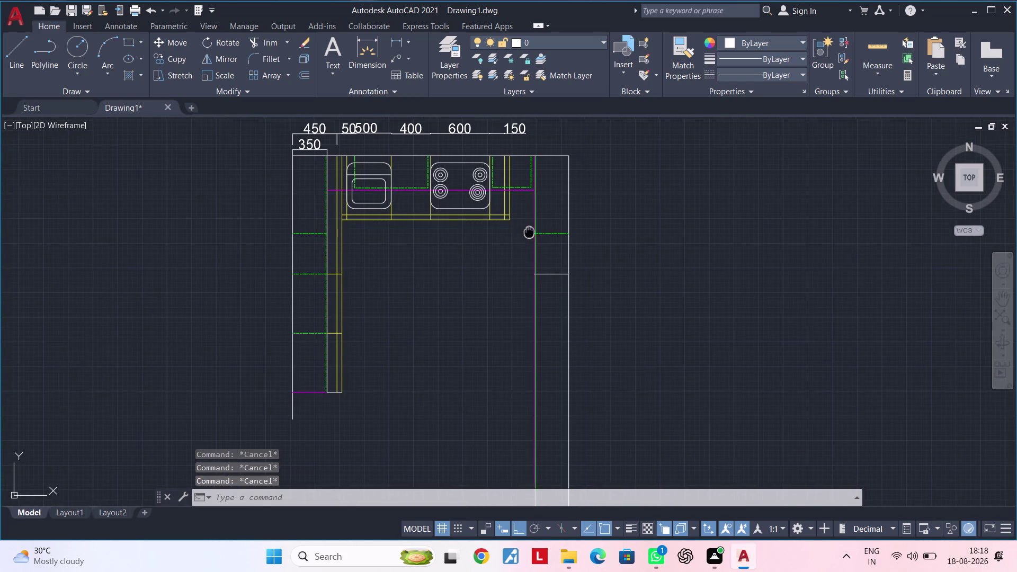
middle_drag(531, 230, 557, 210)
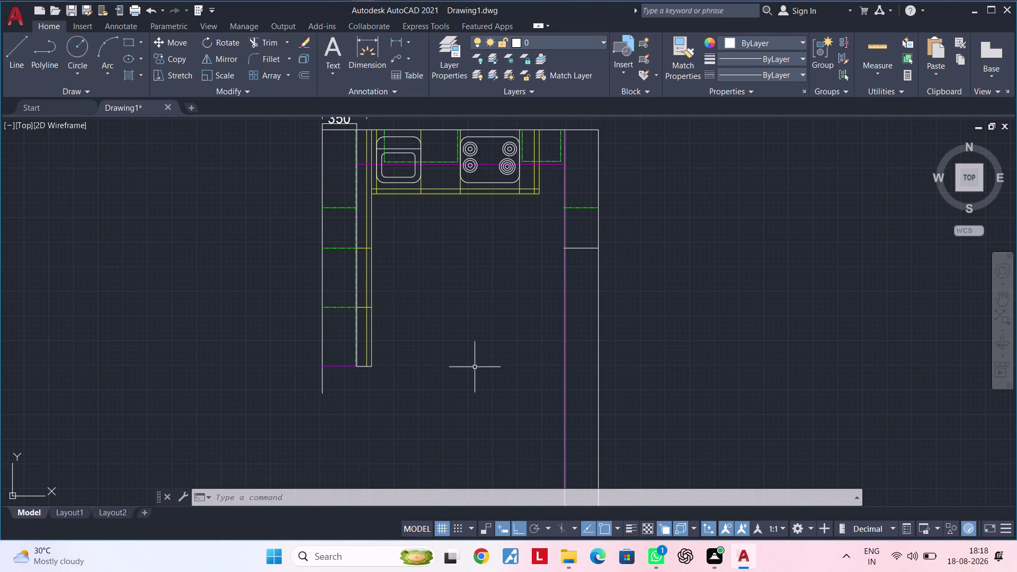
key(Escape)
key(Escape)
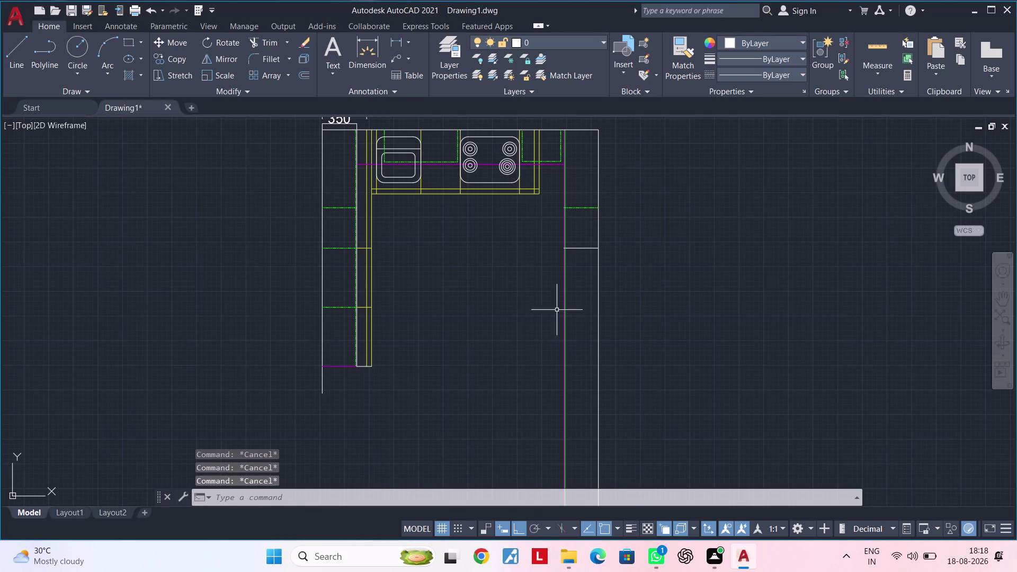
middle_drag(534, 265, 515, 361)
middle_drag(506, 363, 559, 347)
middle_drag(525, 347, 559, 333)
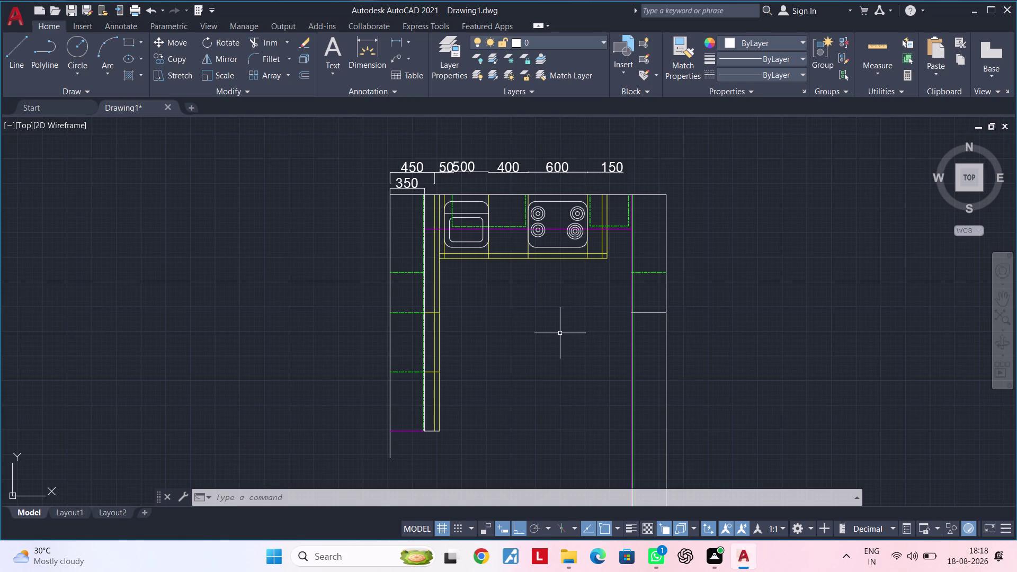
key(Escape)
key(Escape)
key(Escape)
key(Escape)
key(Escape)
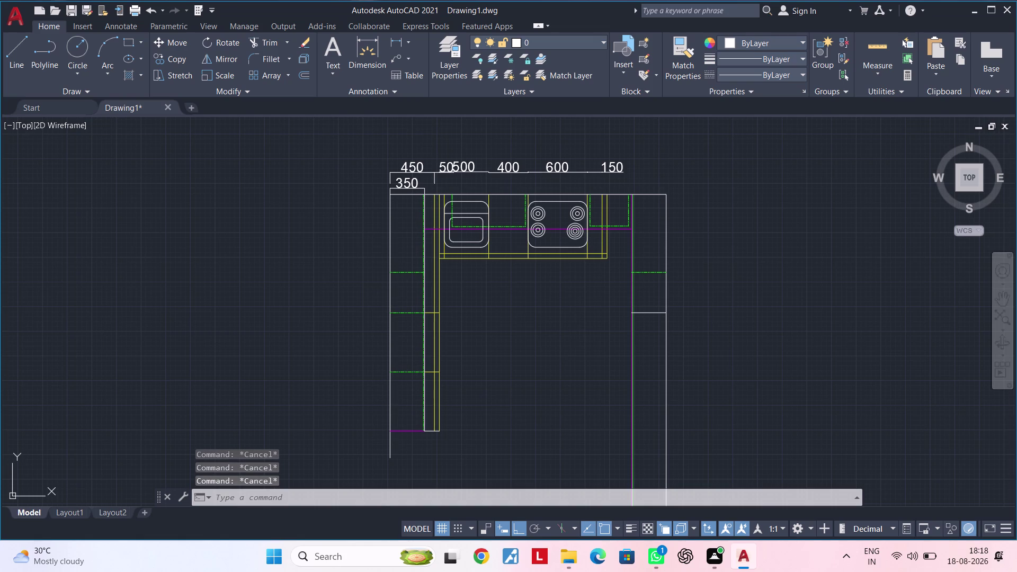
scroll(down, 3)
middle_drag(585, 340, 543, 348)
scroll(up, 3)
middle_drag(579, 325, 502, 409)
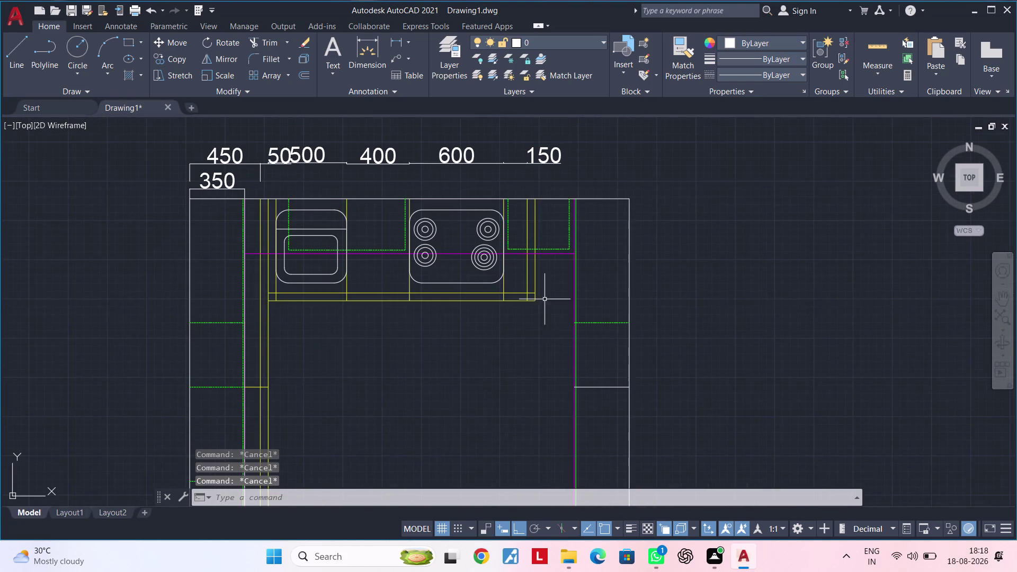
click(397, 40)
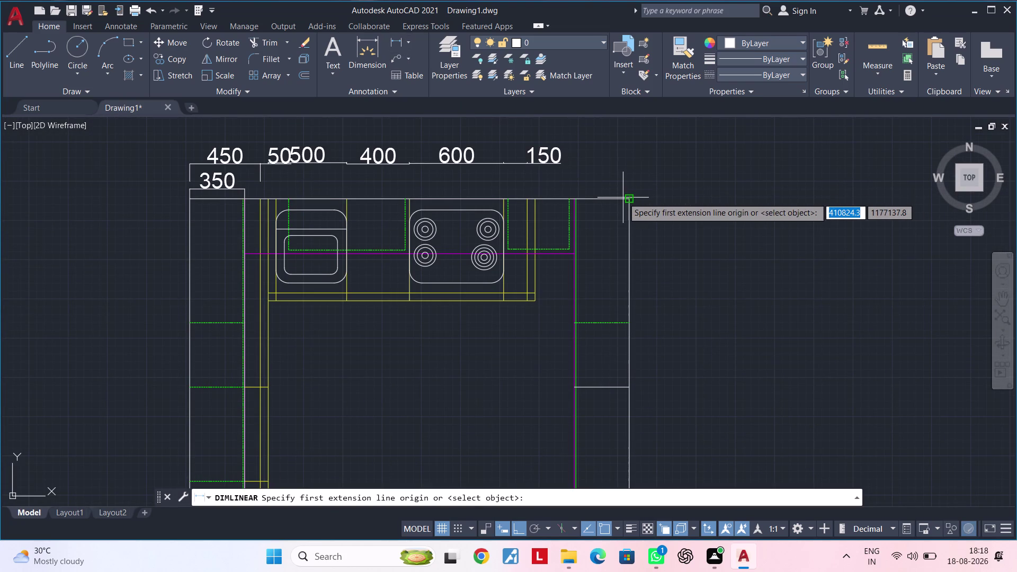
click(631, 199)
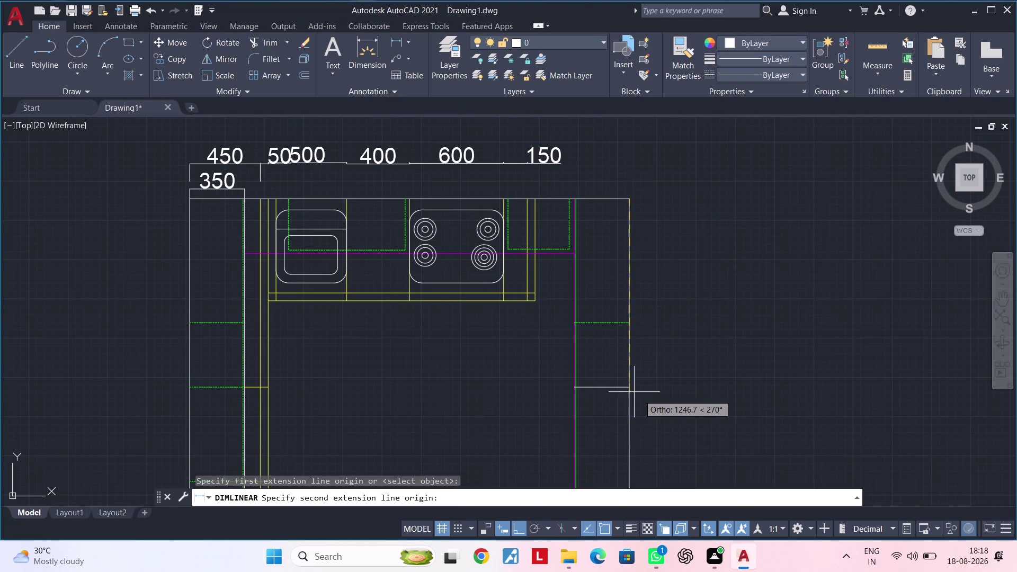
click(632, 388)
key(Escape)
key(Escape)
middle_drag(666, 396, 662, 322)
key(Escape)
key(Escape)
key(Escape)
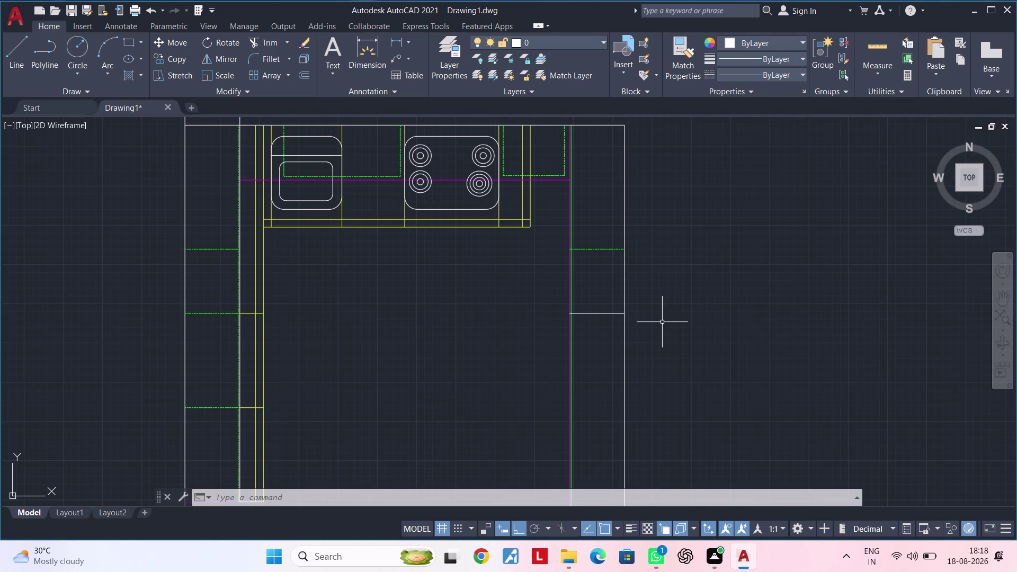
Offset the right cabinet's dashed divider 930 downward.
key(Escape)
key(Escape)
text(of)
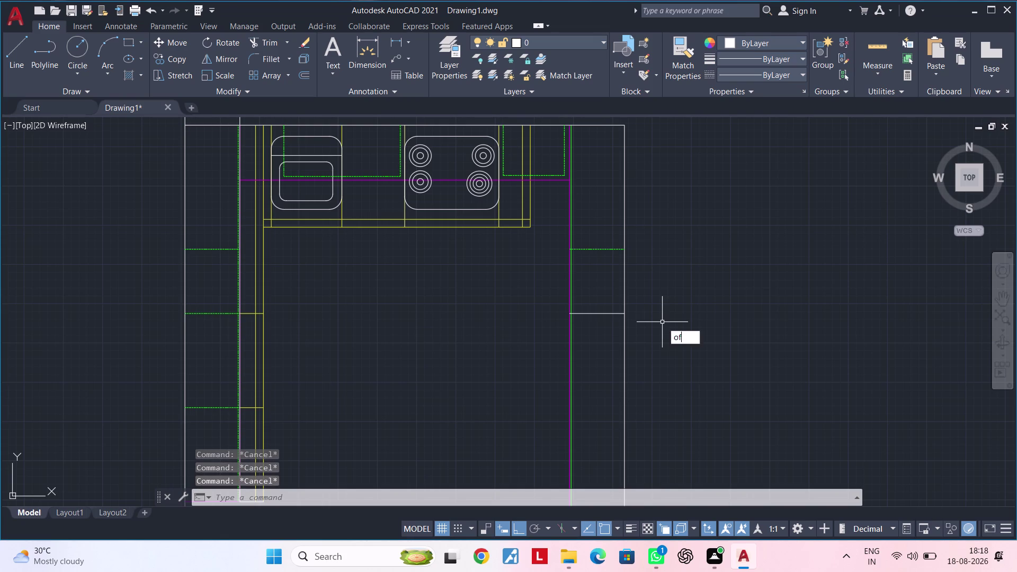
key(space)
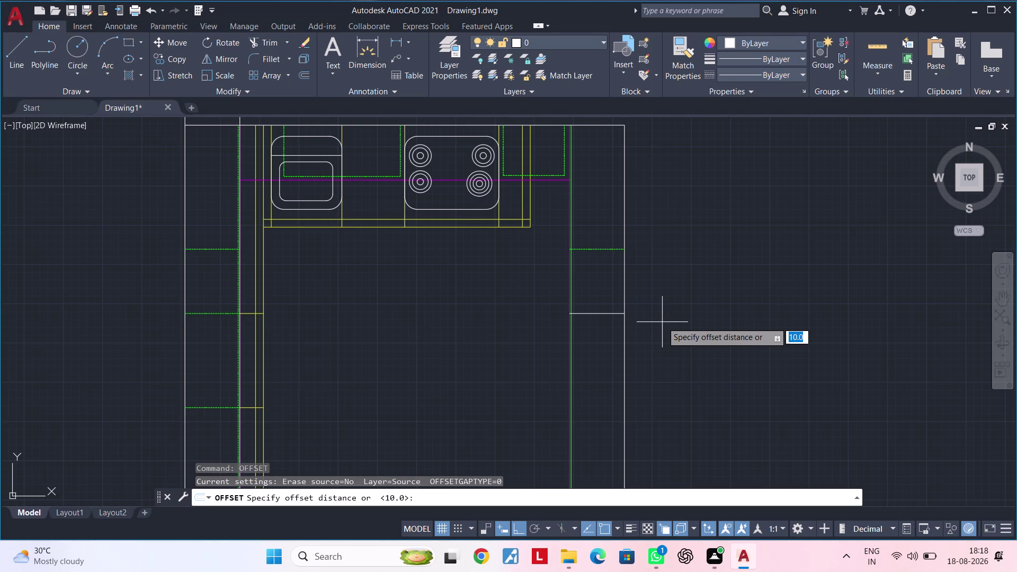
text(93)
key(0)
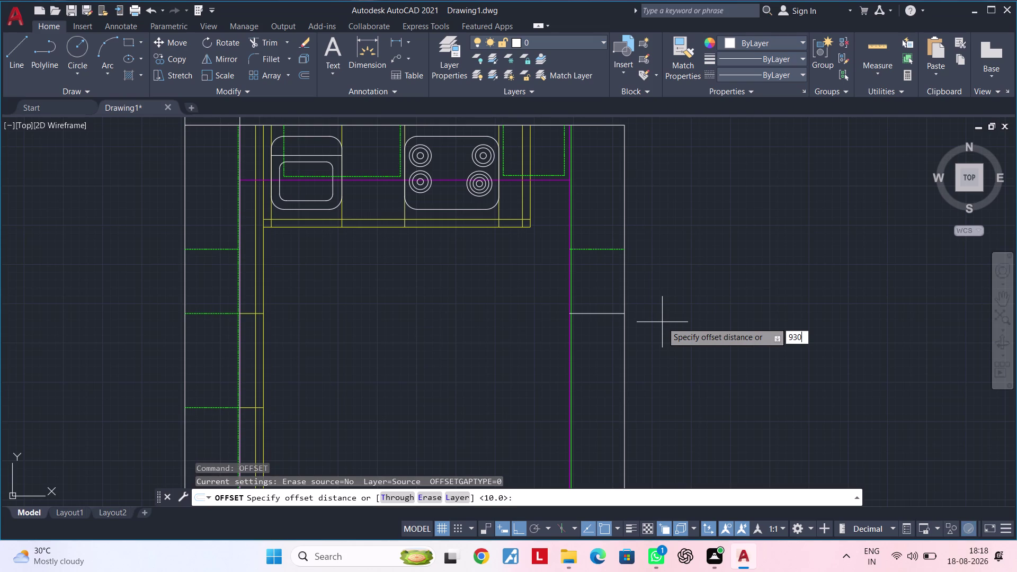
key(Return)
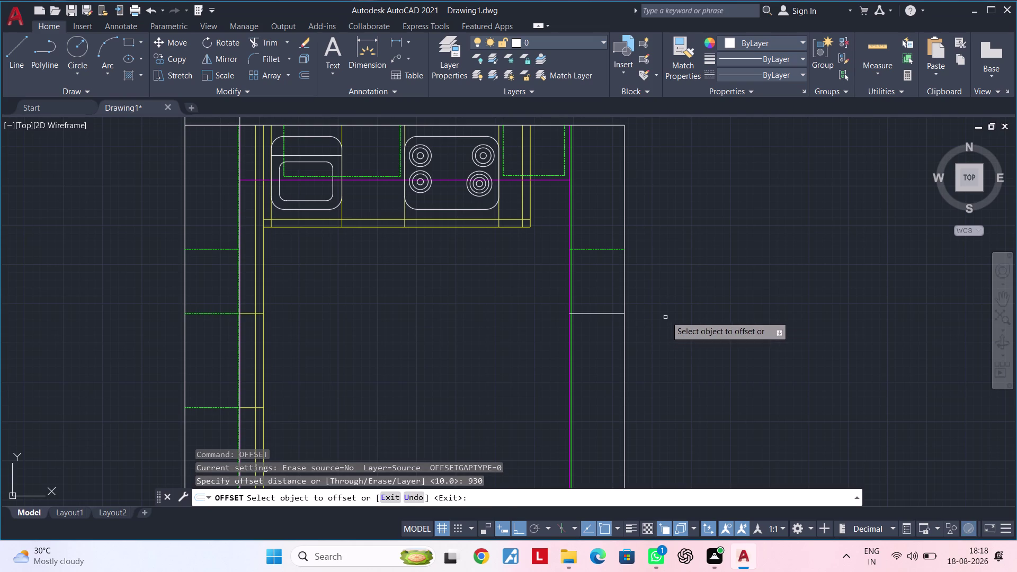
double_click(604, 250)
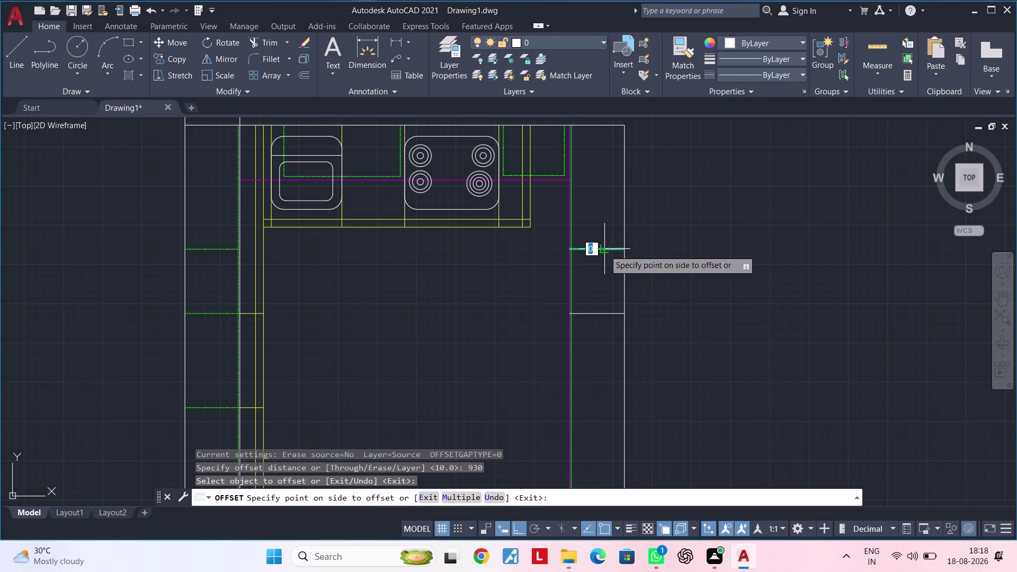
click(602, 428)
scroll(down, 3)
middle_drag(604, 428, 619, 386)
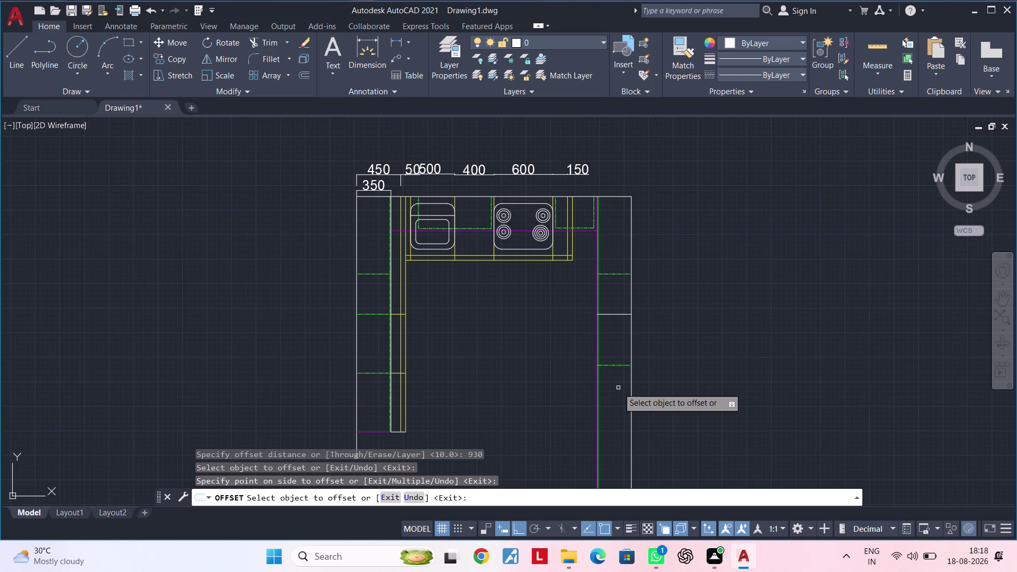
middle_drag(618, 388, 614, 410)
key(Escape)
key(Escape)
key(Escape)
key(Escape)
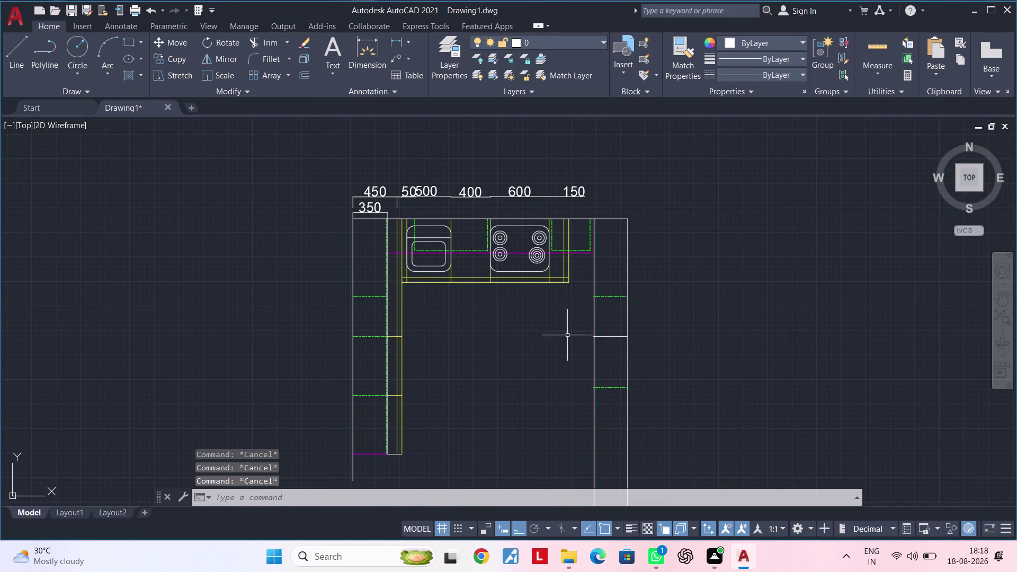
scroll(down, 3)
middle_drag(567, 340, 562, 281)
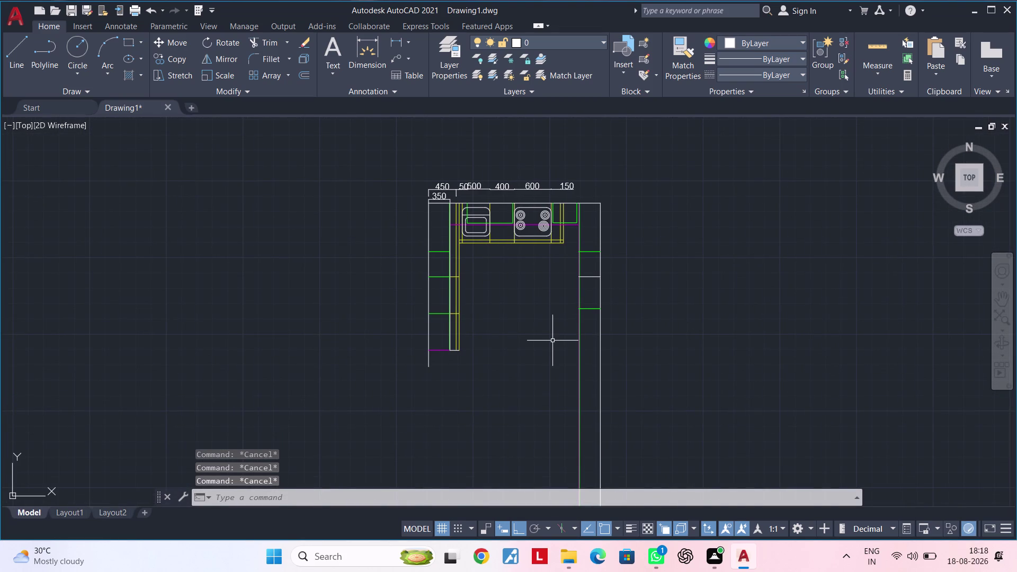
Place a horizontal construction line below the kitchen plan.
text(l)
key(space)
key(Escape)
key(Escape)
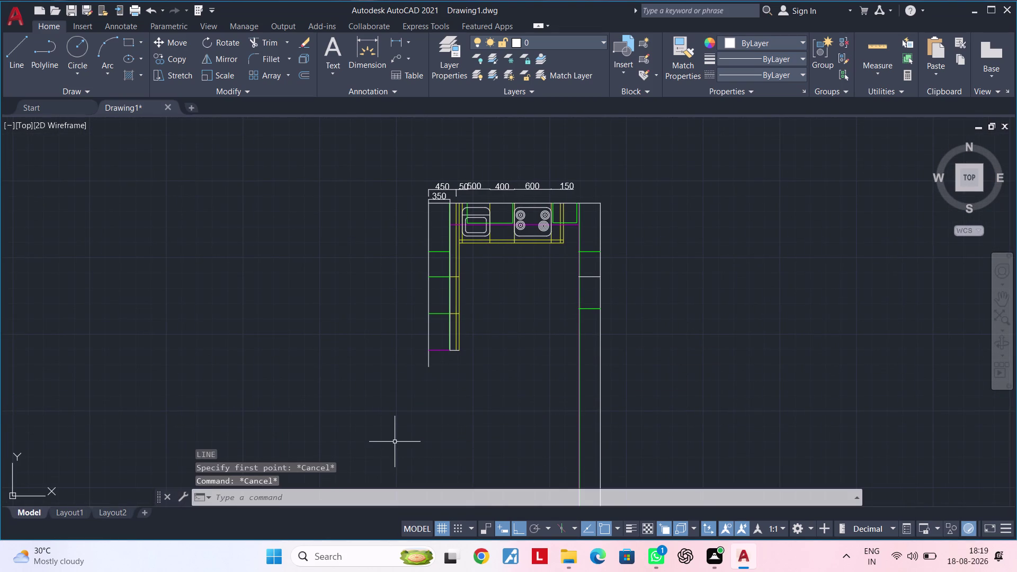
key(x)
key(l)
key(space)
key(h)
key(space)
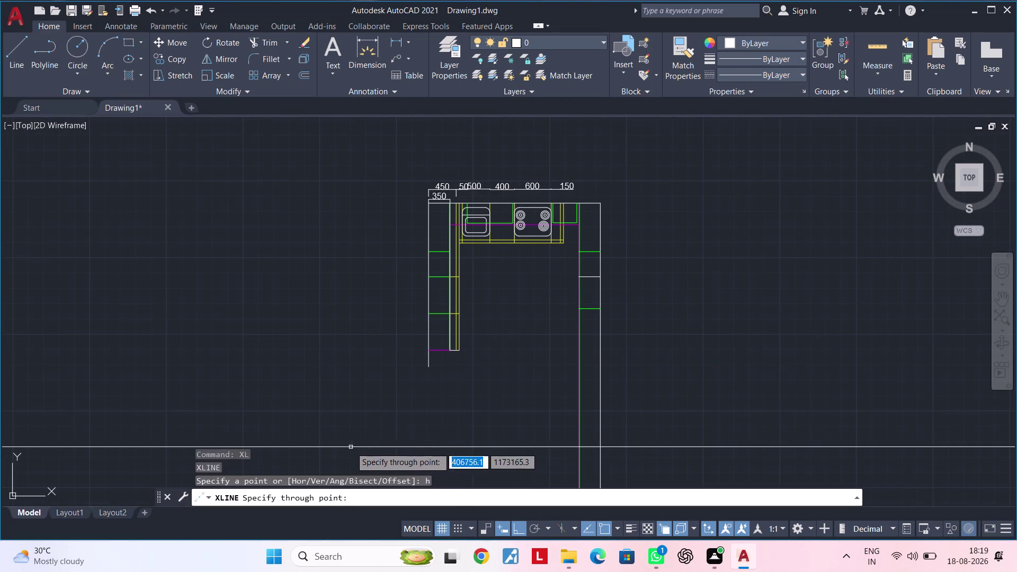
click(512, 463)
key(Escape)
middle_drag(542, 410, 505, 424)
key(Escape)
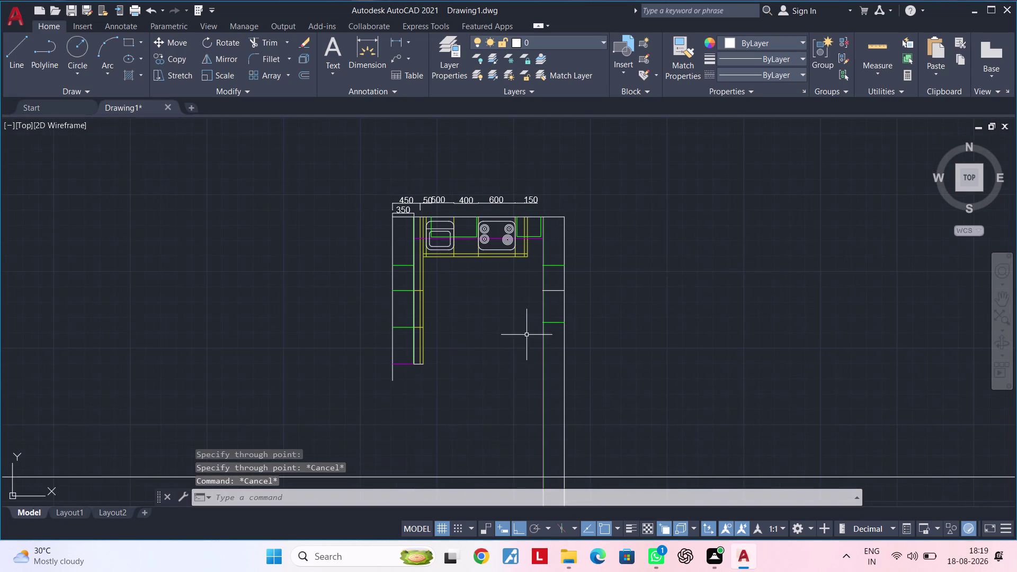
middle_drag(527, 338, 510, 424)
scroll(up, 3)
middle_drag(506, 379, 495, 409)
key(Escape)
scroll(down, 3)
middle_drag(495, 413, 510, 343)
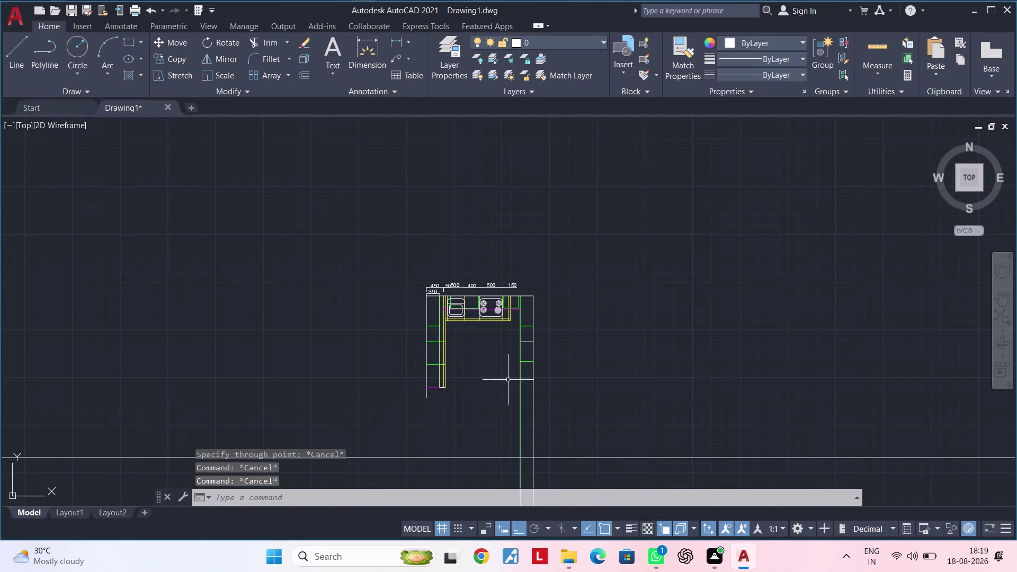
click(502, 462)
click(501, 454)
middle_drag(513, 369, 475, 463)
middle_click(472, 470)
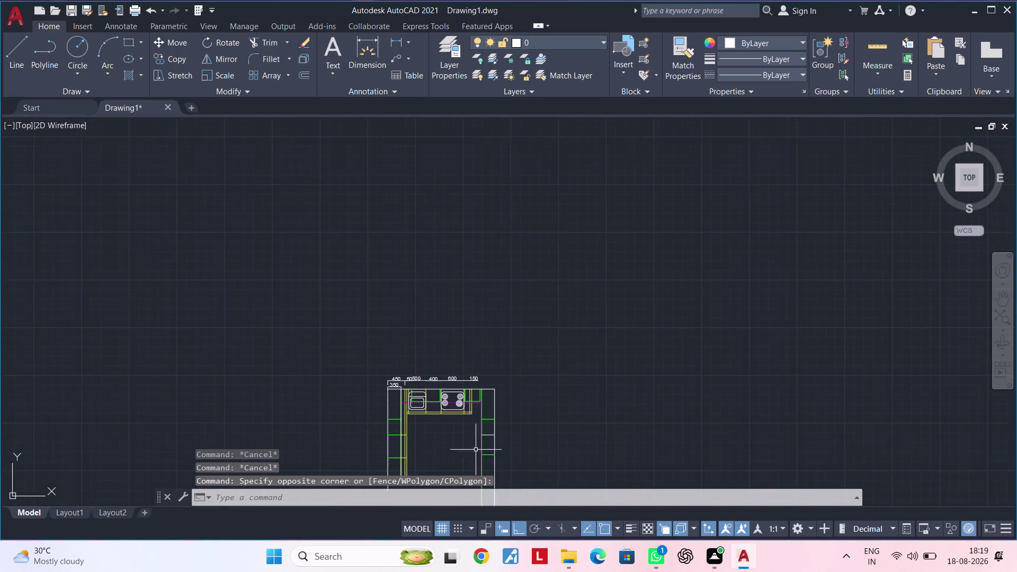
scroll(up, 3)
scroll(up, 3)
middle_drag(466, 444, 522, 360)
Try a fence extend on the crossed lines, pan to the right cabinet, then cancel.
text(ex)
key(space)
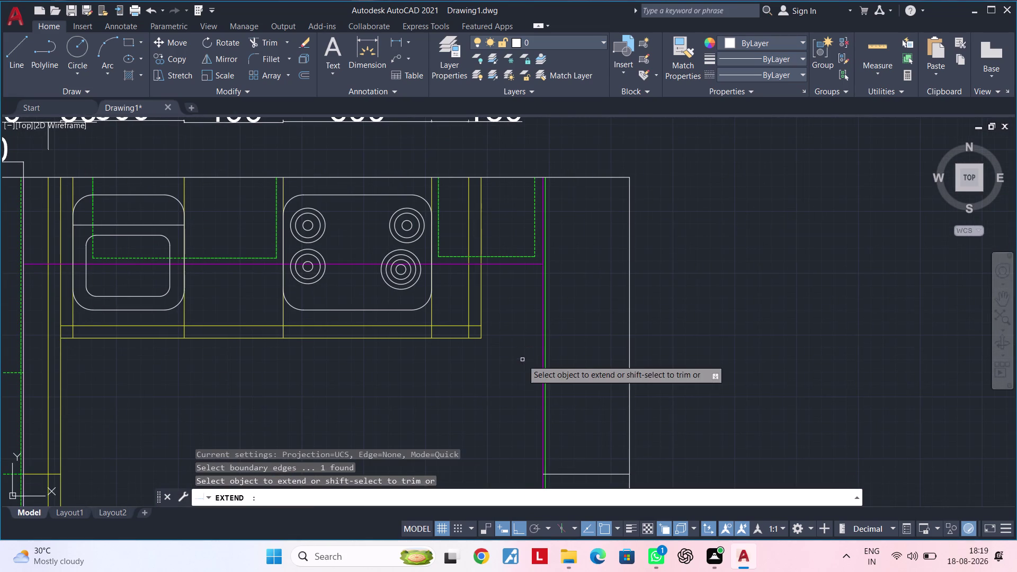
drag(497, 311, 462, 311)
middle_drag(484, 355, 484, 319)
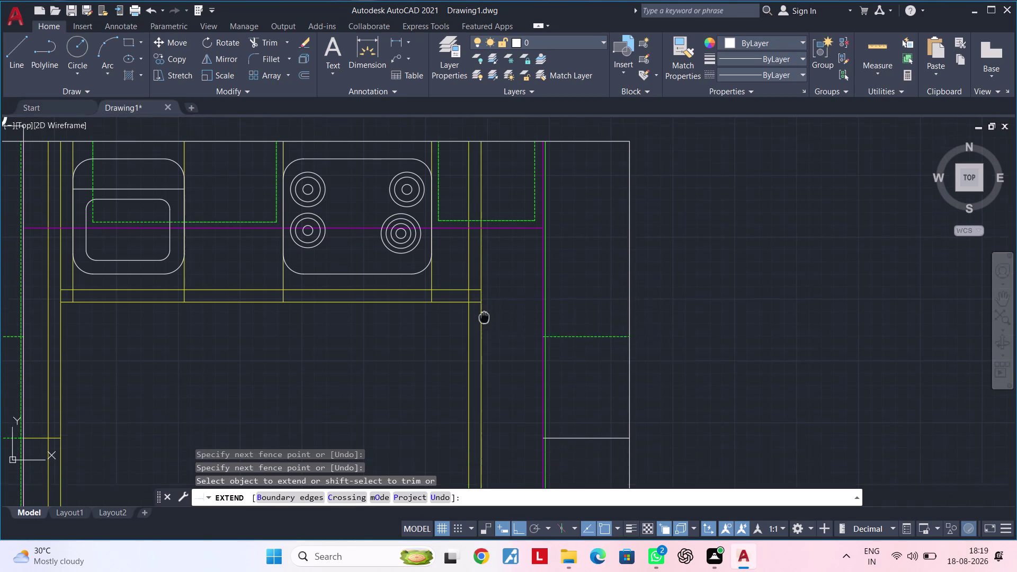
middle_drag(484, 319, 484, 294)
middle_drag(568, 393, 569, 309)
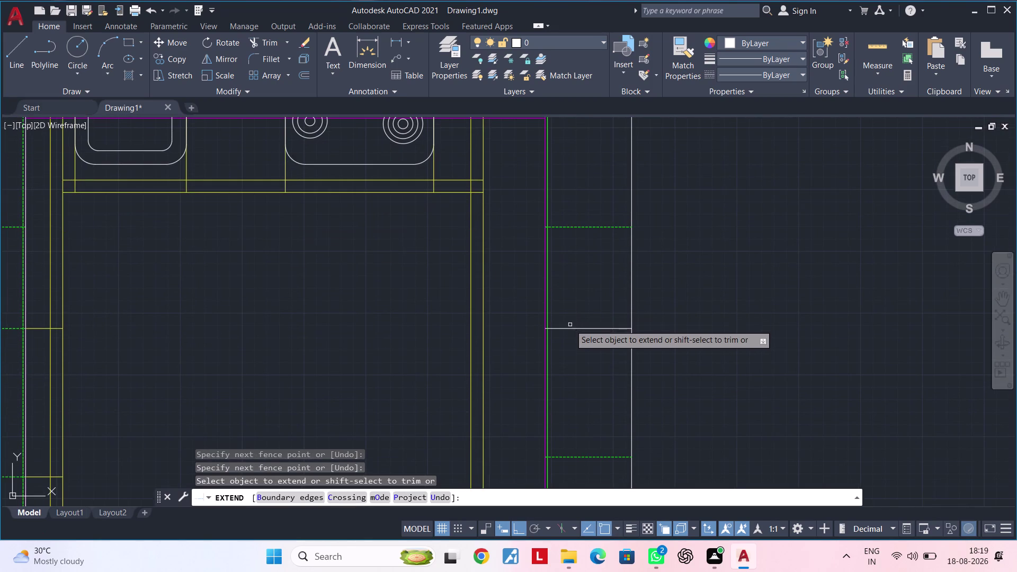
scroll(down, 3)
middle_drag(580, 379, 581, 338)
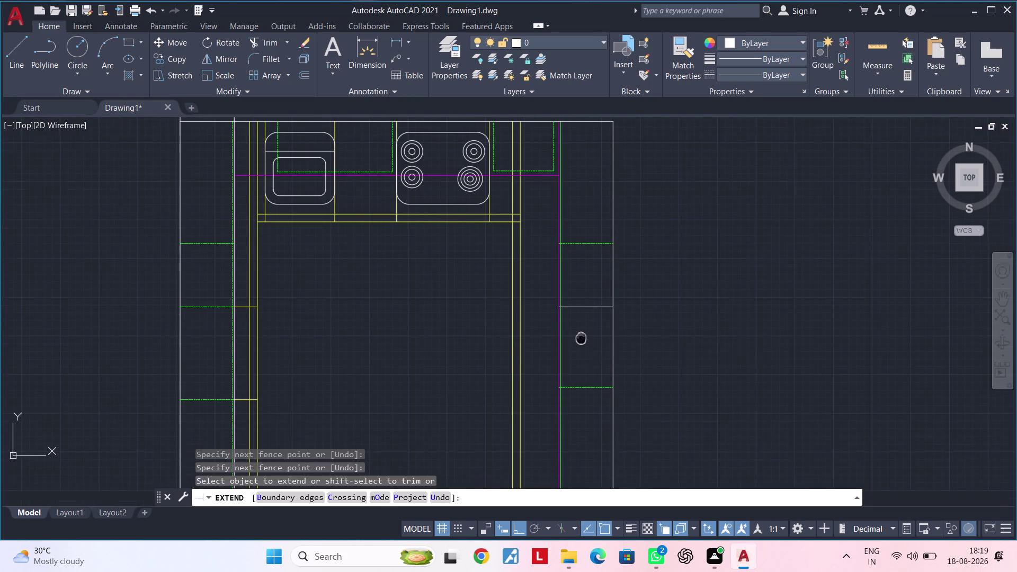
middle_drag(581, 338, 580, 338)
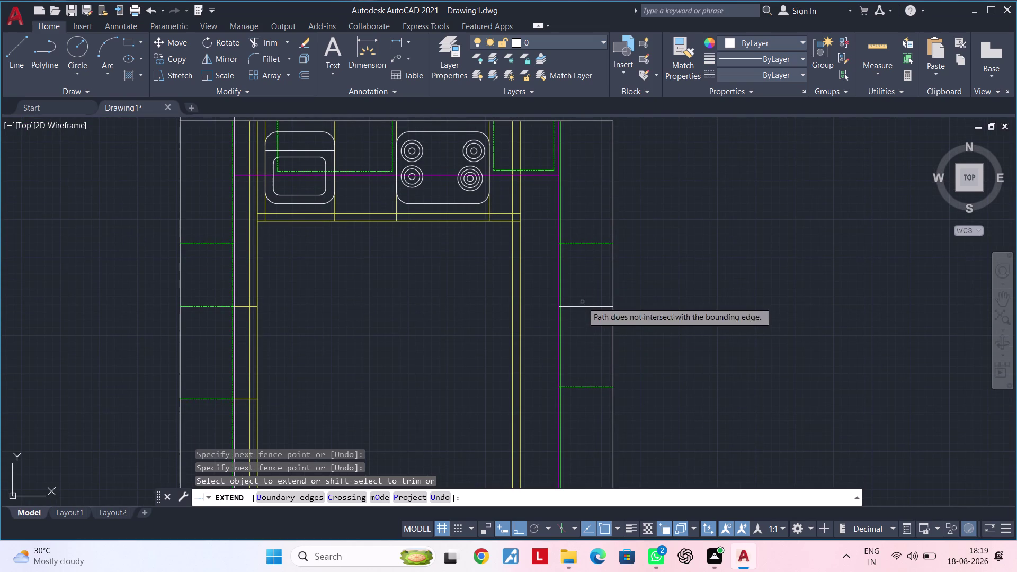
key(Escape)
key(Escape)
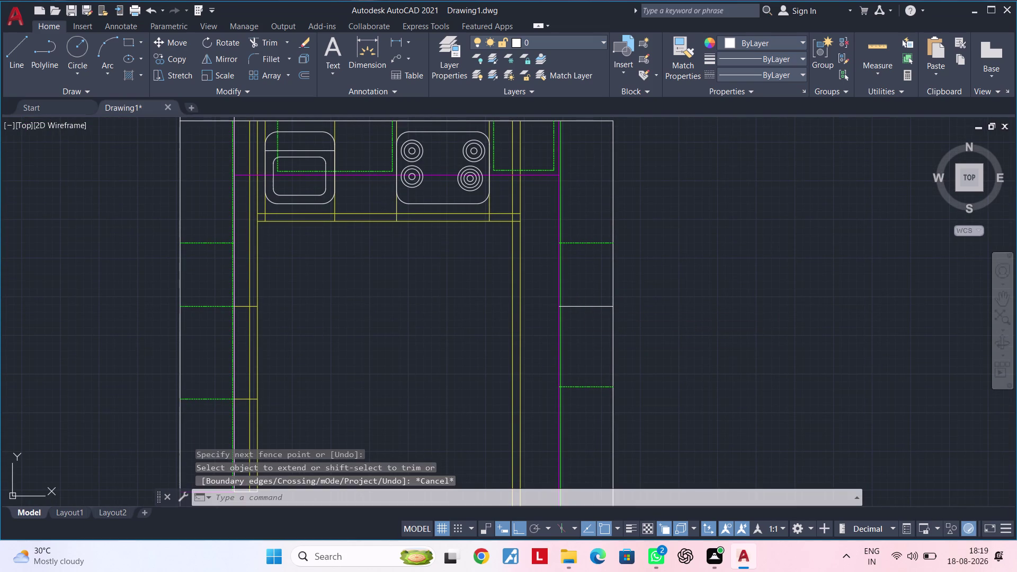
key(Escape)
key(Escape)
Extend the right cabinet's divider and short counter line to their boundary lines.
text(ex)
key(space)
click(578, 308)
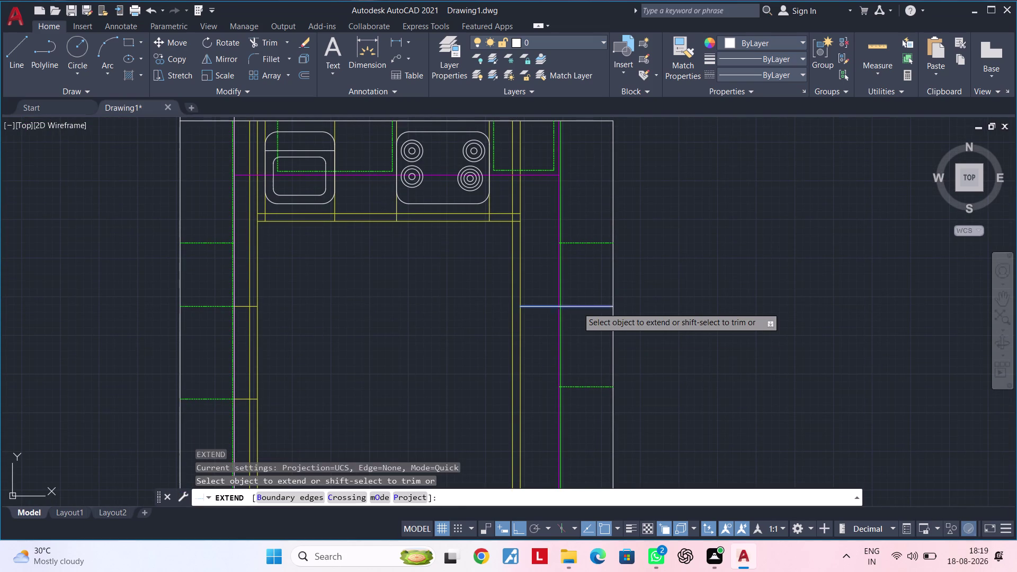
click(544, 307)
middle_drag(544, 331, 542, 288)
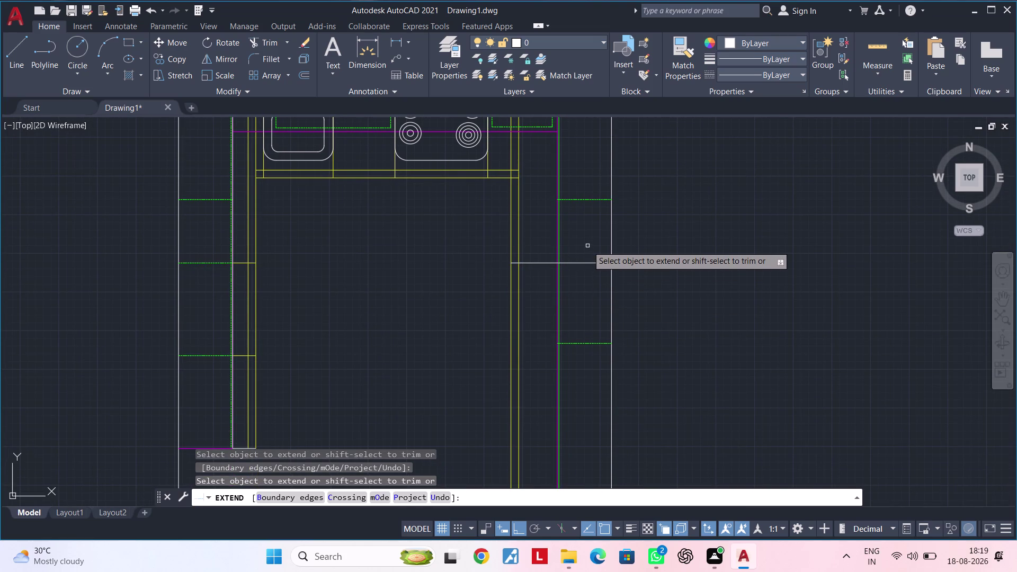
drag(588, 245, 582, 288)
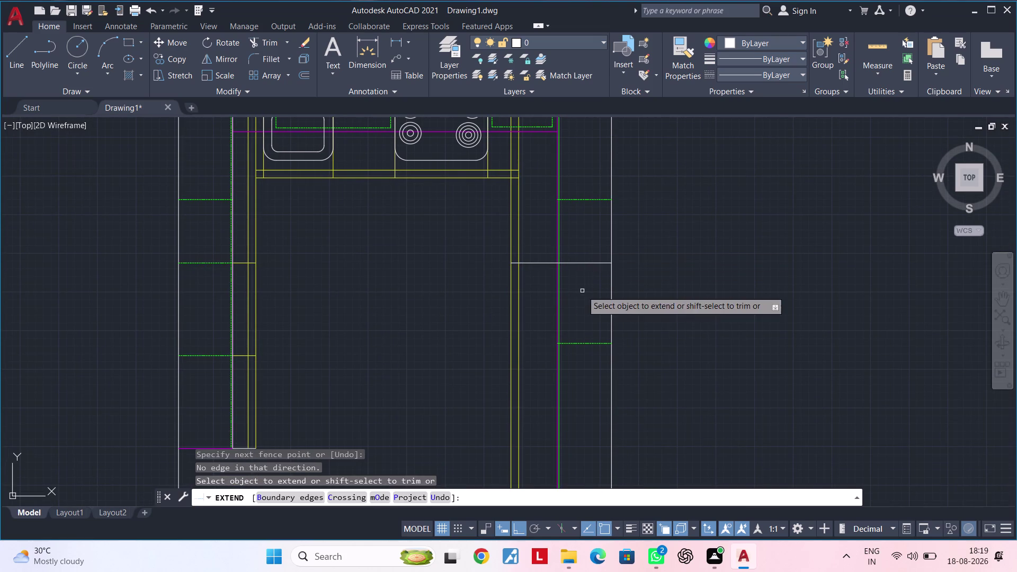
drag(582, 256, 582, 264)
click(582, 283)
click(582, 287)
key(Escape)
key(Escape)
key(Escape)
key(Escape)
key(Escape)
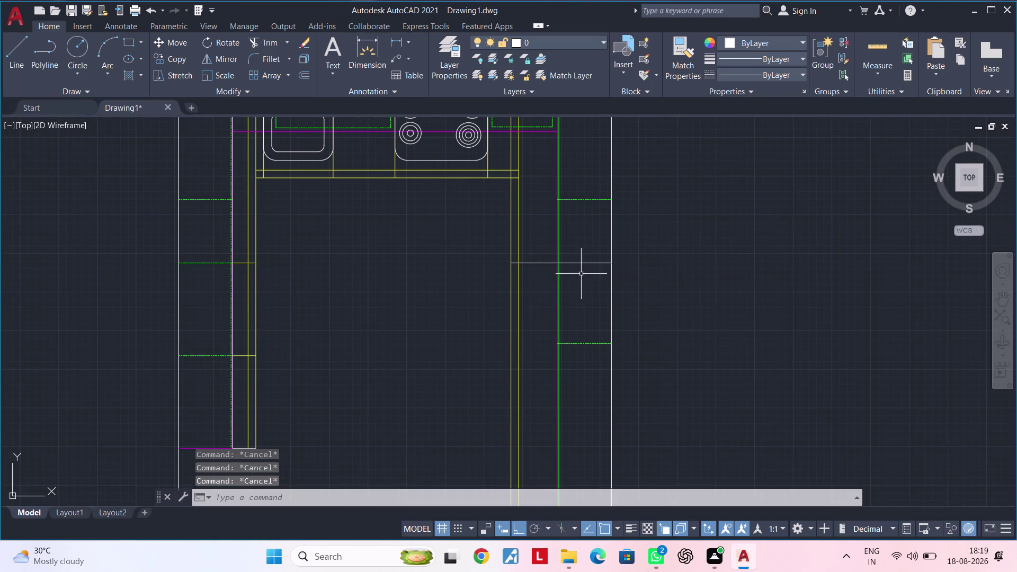
Cancel the mistyped 'trt' alias and start TRIM instead.
text(trt)
key(space)
key(Escape)
key(Escape)
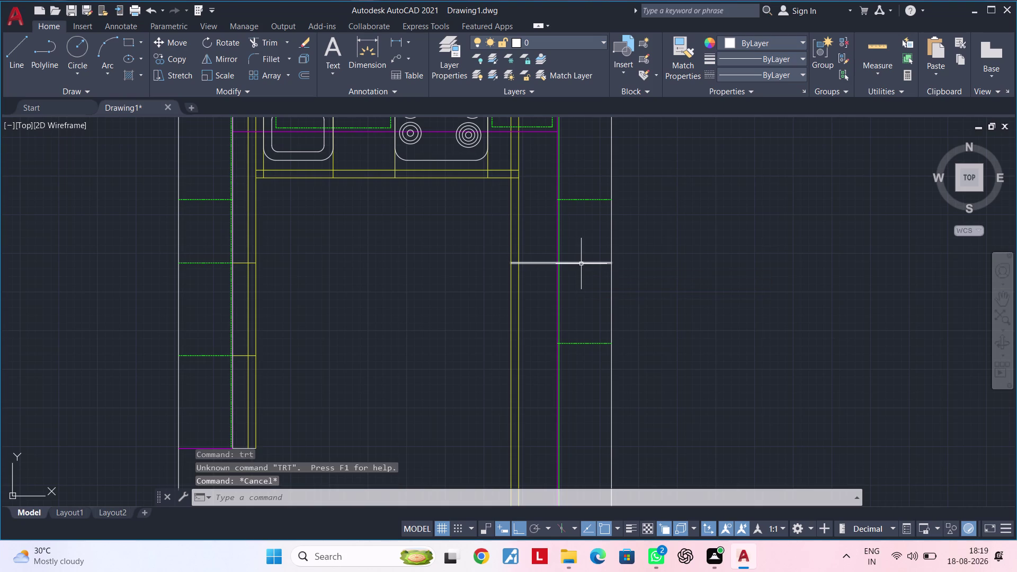
text(tr)
key(space)
drag(581, 257, 581, 264)
click(581, 273)
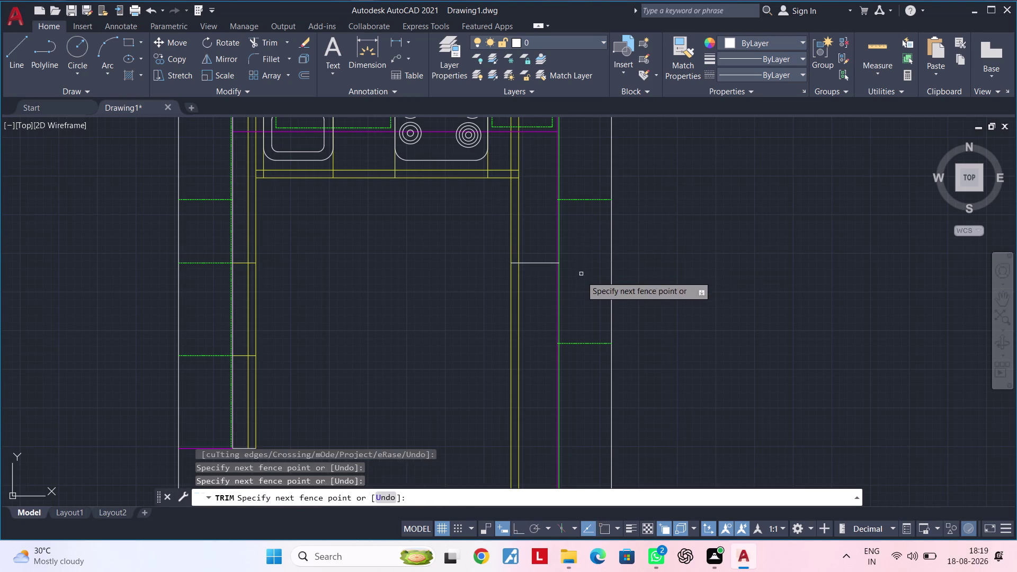
click(580, 278)
middle_drag(581, 280, 587, 246)
key(Escape)
key(Escape)
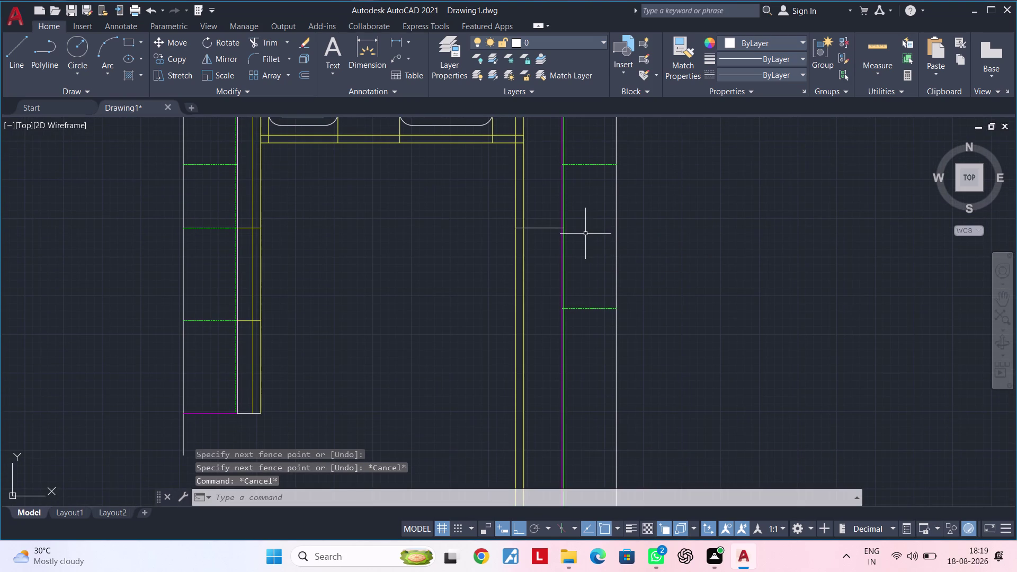
middle_drag(586, 234, 571, 263)
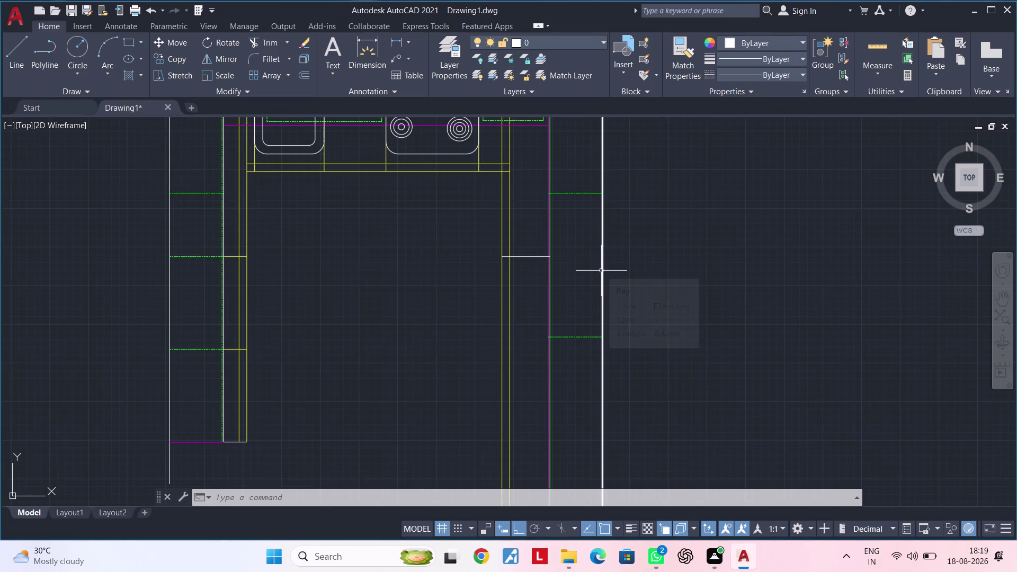
key(ctrl+z)
key(ctrl+z)
key(Escape)
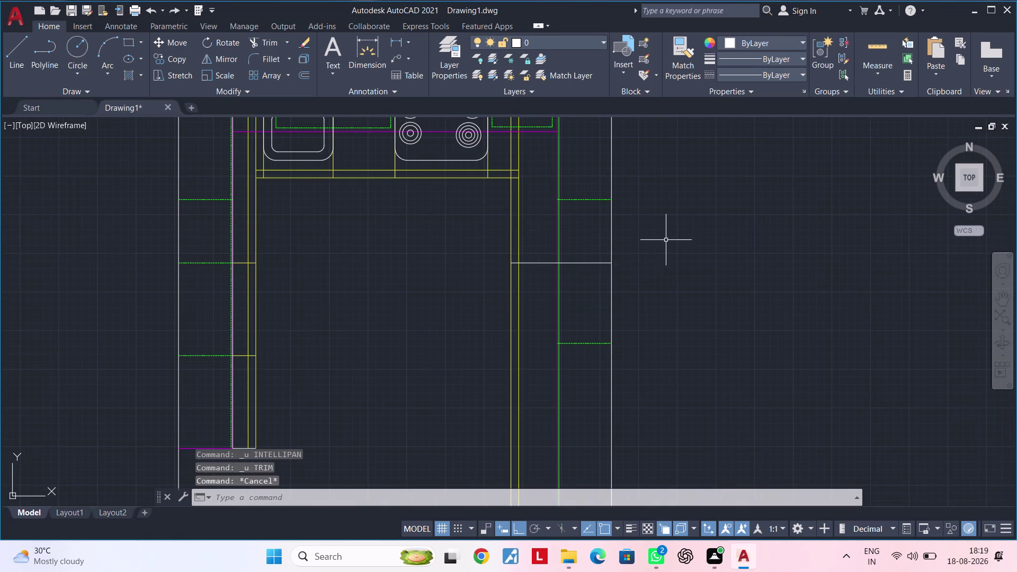
scroll(down, 3)
middle_drag(663, 240, 505, 256)
middle_drag(512, 233, 544, 287)
key(Escape)
key(Escape)
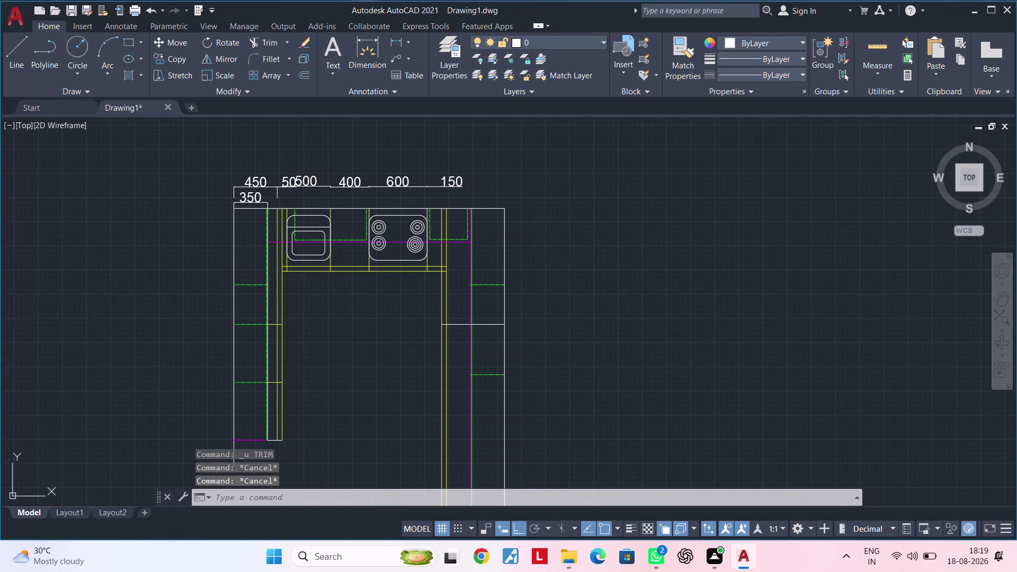
key(Escape)
text(of)
Begin offsetting the right counter edge by 150, then cancel it.
key(space)
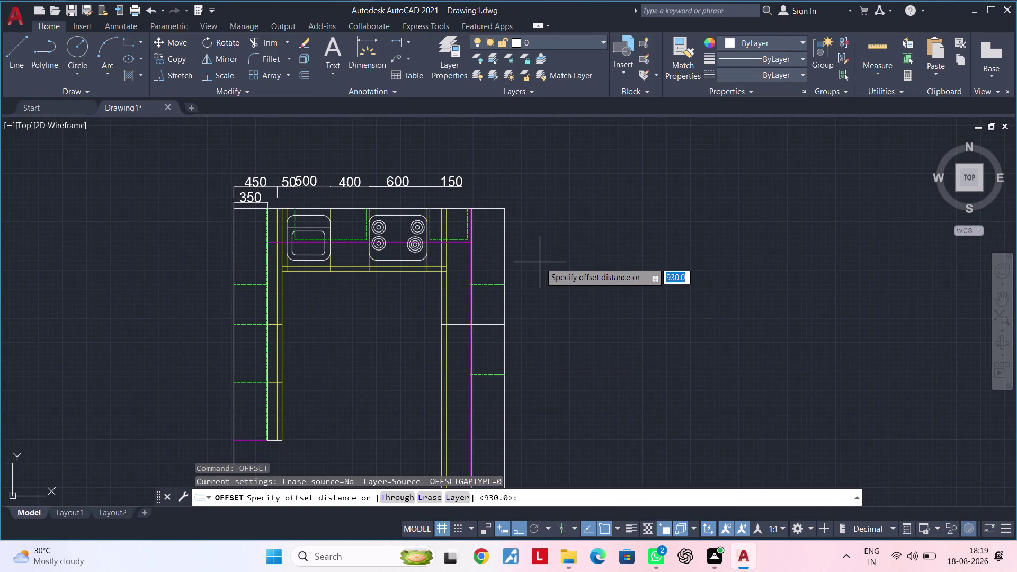
text(150)
key(Return)
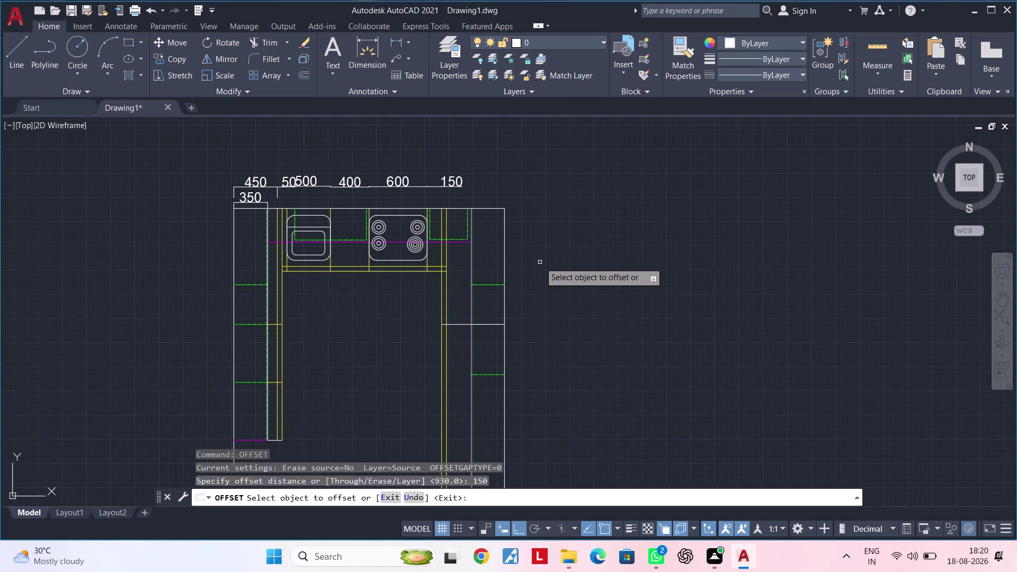
click(506, 239)
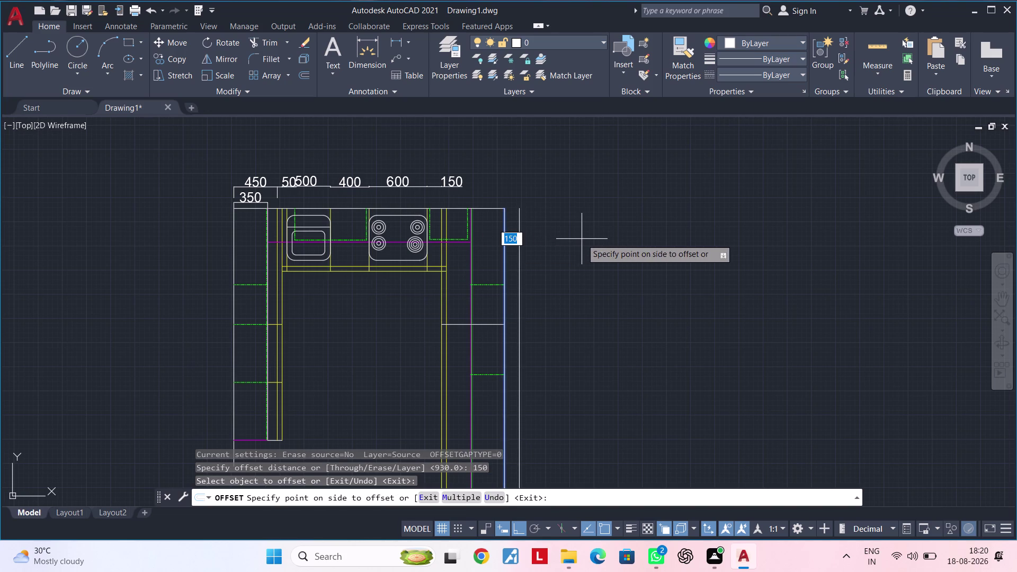
key(Escape)
key(Escape)
key(Escape)
key(Escape)
key(Escape)
Offset the right counter edge 200 to the outside to create the wall line.
text(of)
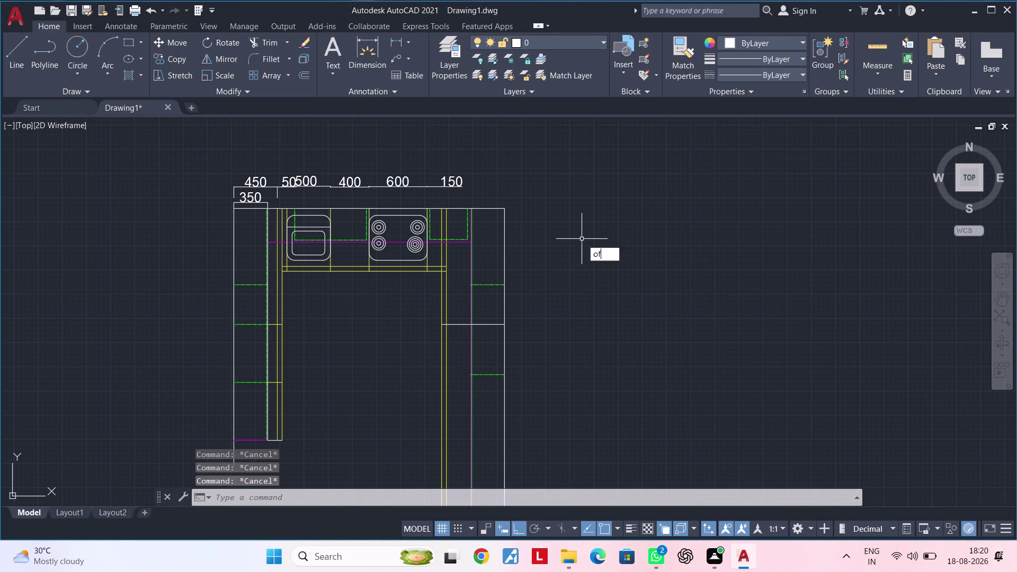
key(space)
text(200)
key(Return)
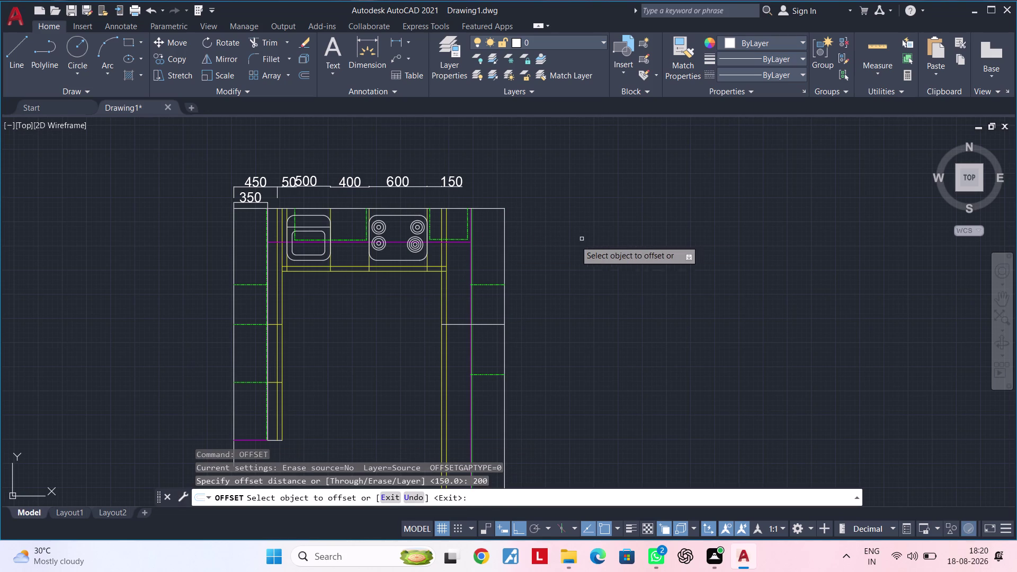
click(504, 246)
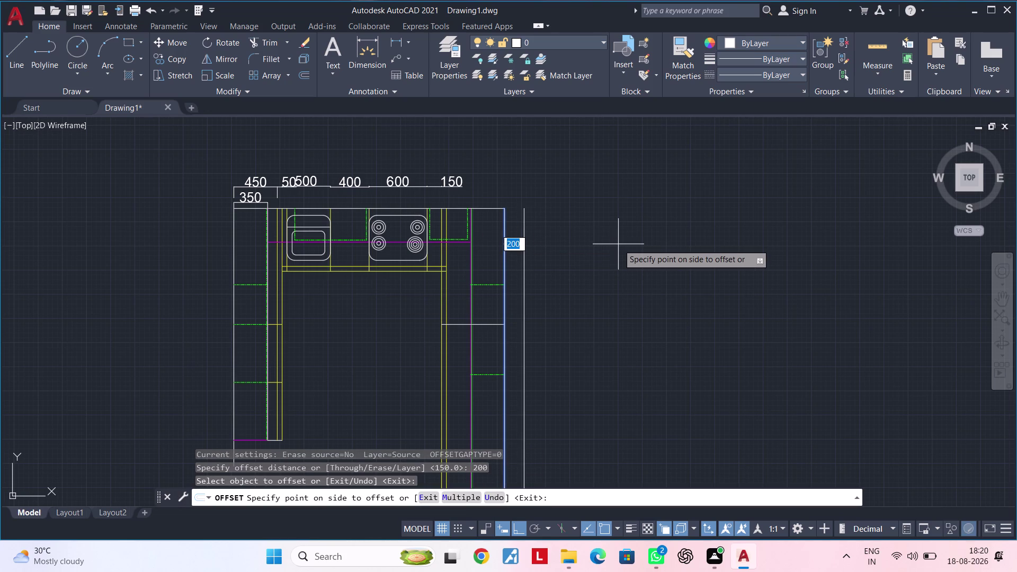
click(538, 231)
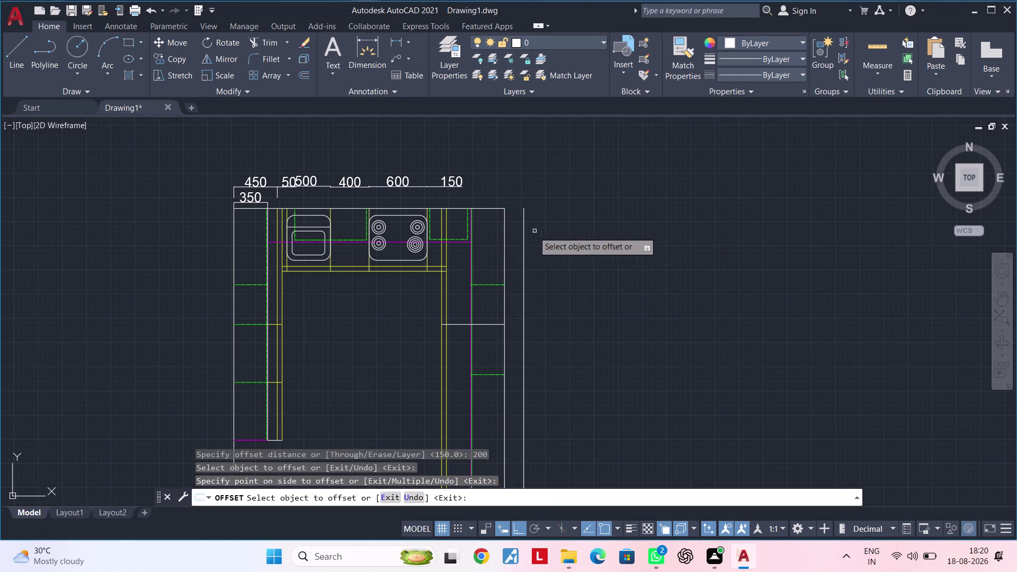
scroll(up, 3)
middle_drag(529, 235, 610, 218)
scroll(down, 3)
middle_drag(589, 226, 579, 253)
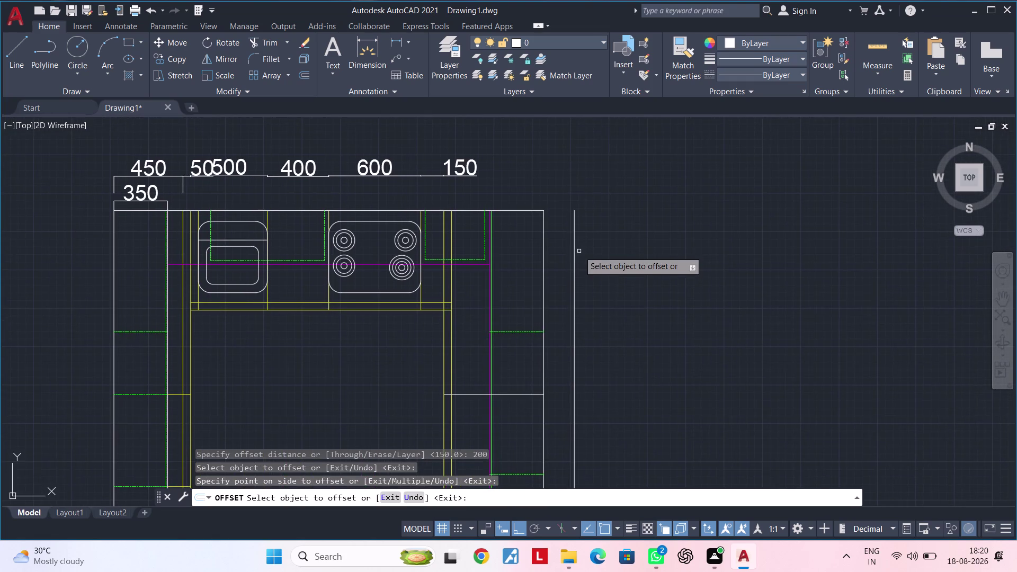
key(Escape)
key(Escape)
key(Escape)
key(Escape)
key(Escape)
key(Escape)
key(Escape)
key(Escape)
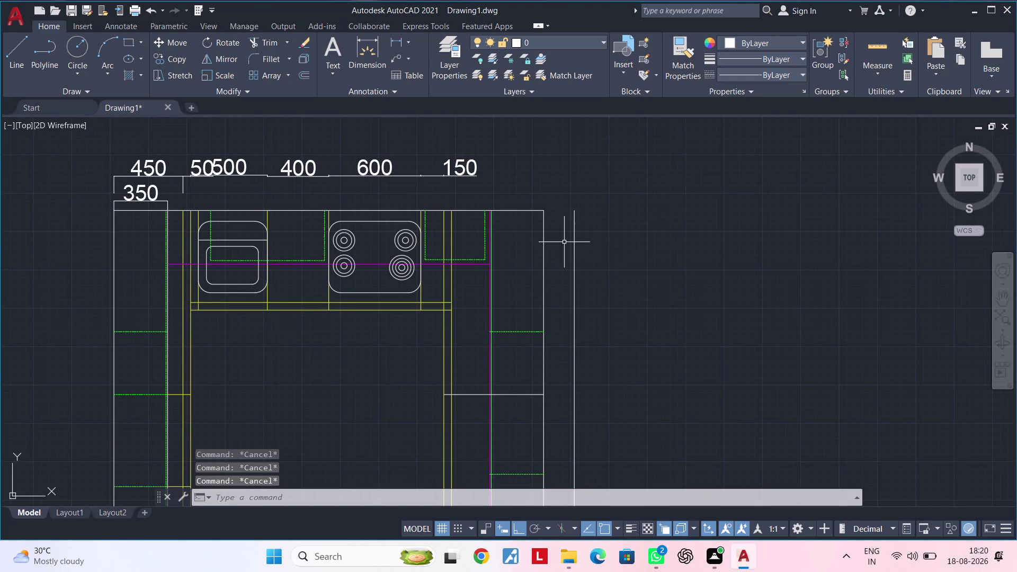
Clear any active command and start EXTEND with the 'ex' alias.
key(Escape)
key(Escape)
key(Escape)
key(Escape)
key(Escape)
text(ex)
key(space)
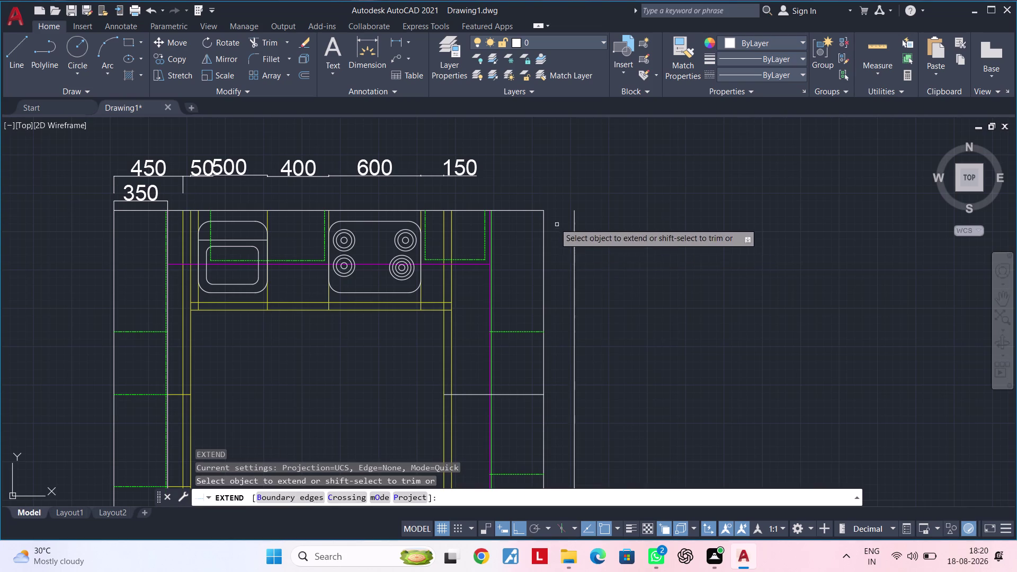
Extend the top horizontal edge to the 200-offset wall line, then pan to the lower right counter.
double_click(529, 211)
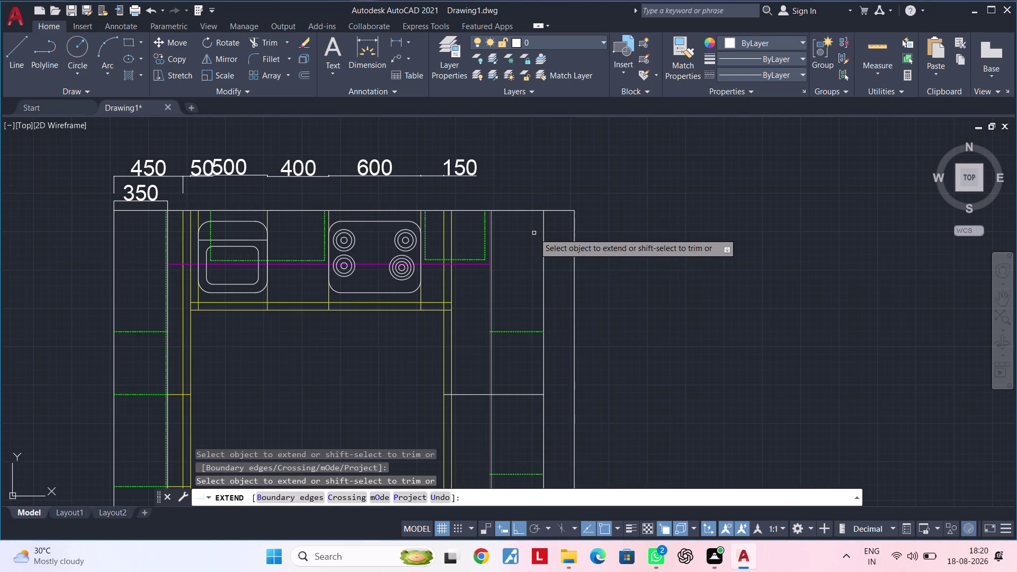
key(Escape)
scroll(down, 3)
middle_drag(588, 309, 583, 188)
middle_drag(579, 234, 574, 198)
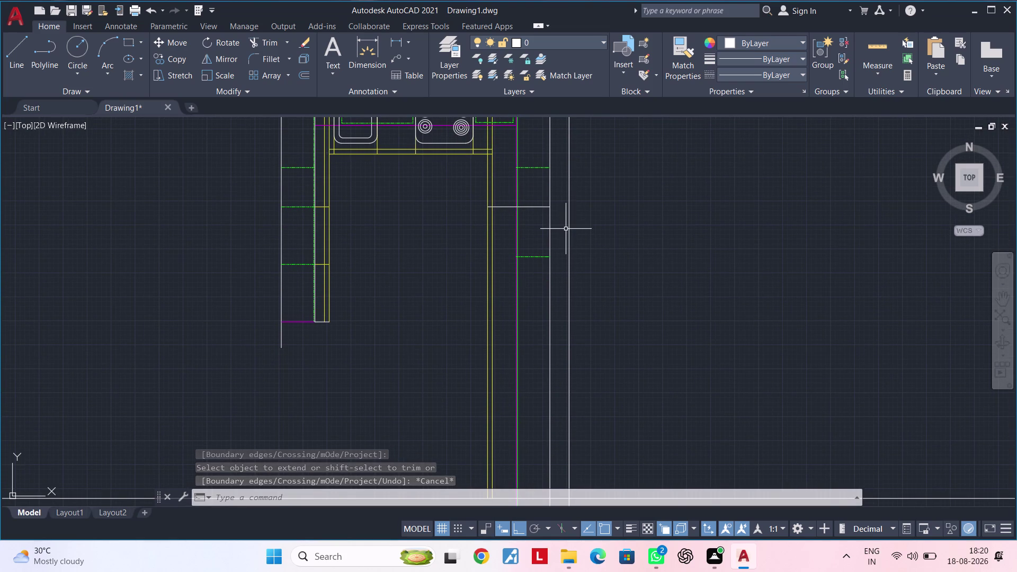
middle_drag(563, 263, 563, 278)
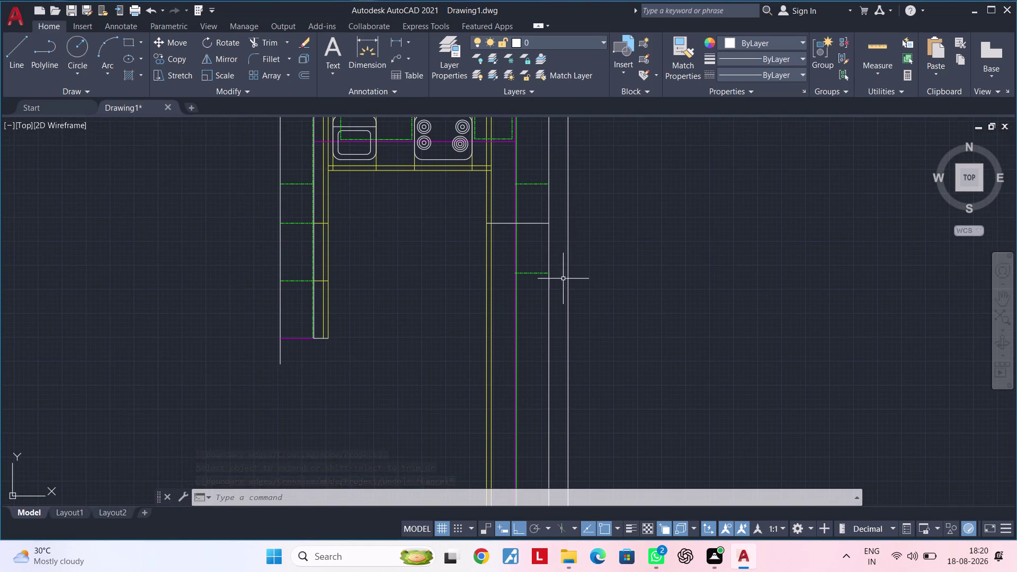
middle_drag(562, 245, 556, 313)
scroll(up, 3)
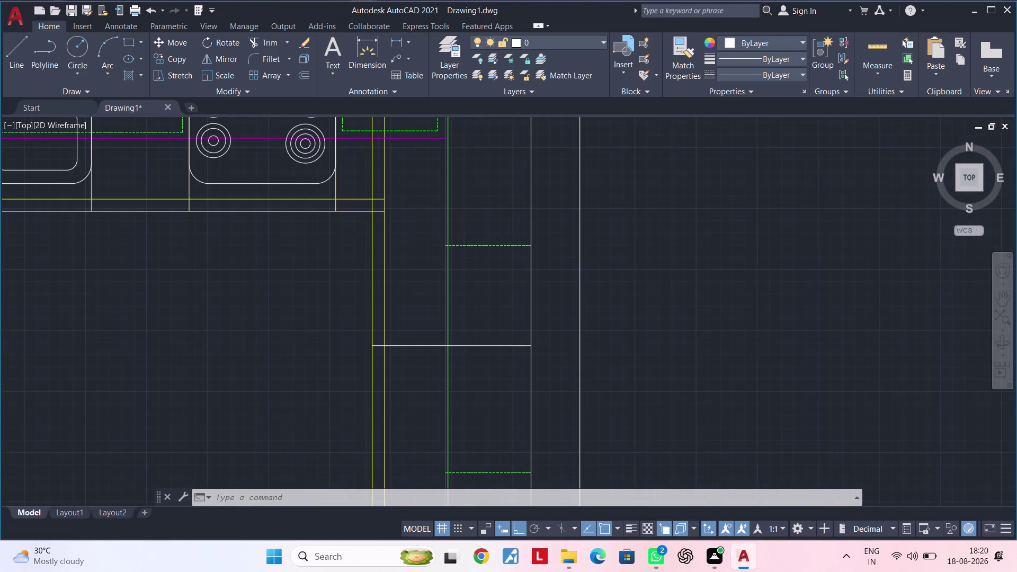